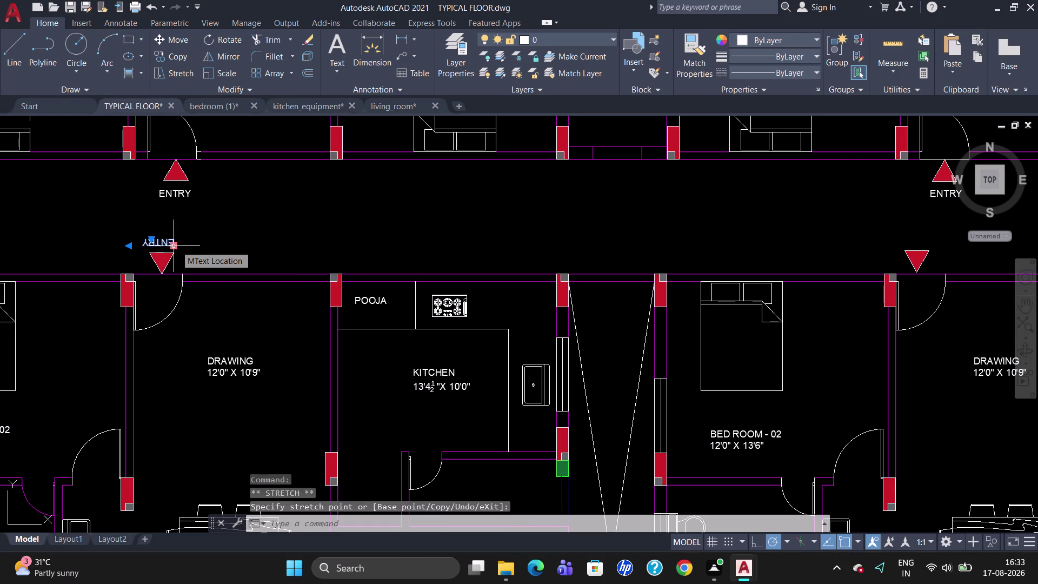
Cancel the in-progress stretch and zoom around the floor plan.
key(Escape)
scroll(down, 3)
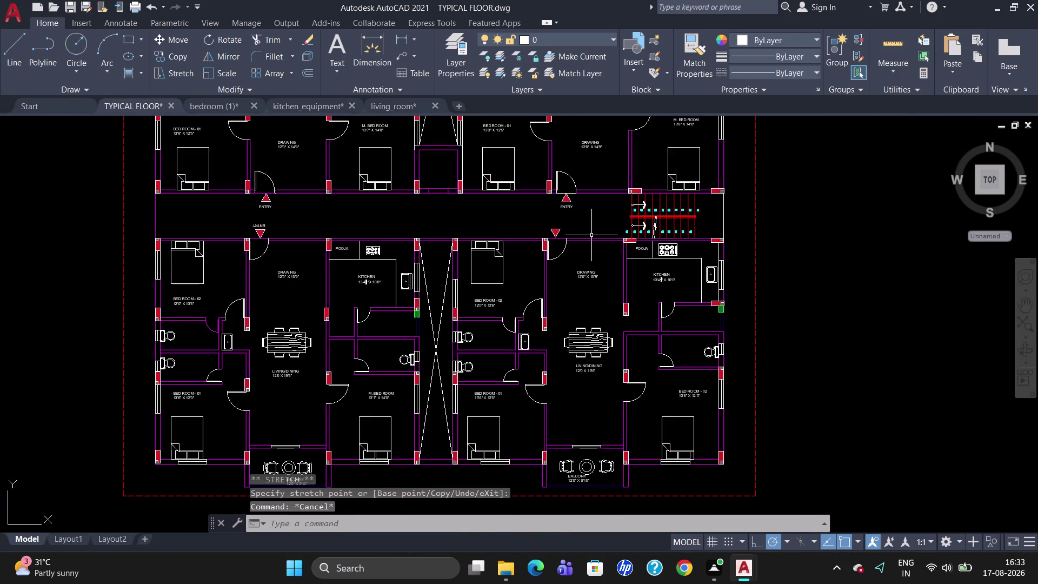
scroll(down, 3)
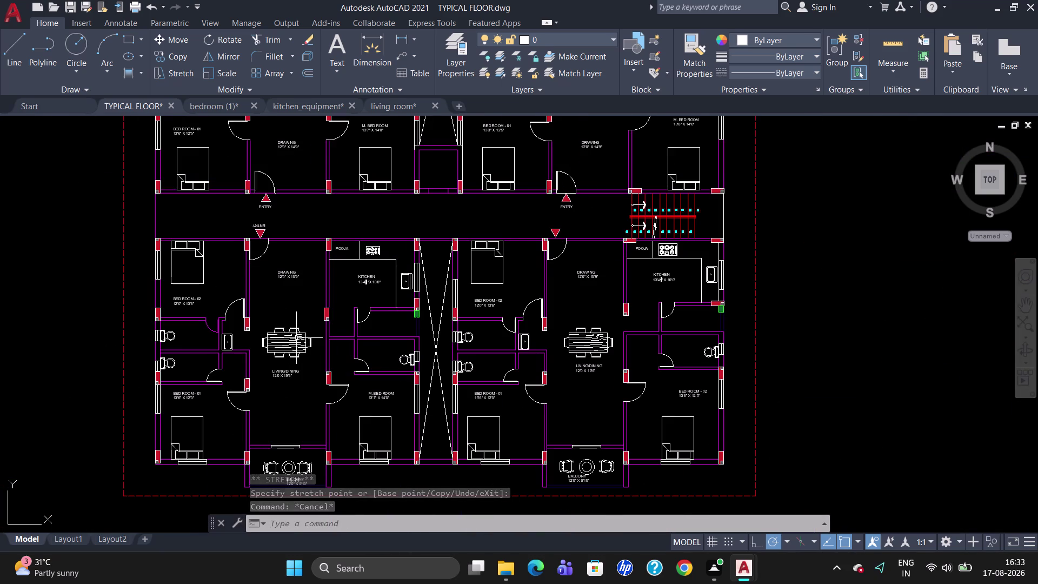
scroll(up, 3)
scroll(down, 3)
scroll(up, 3)
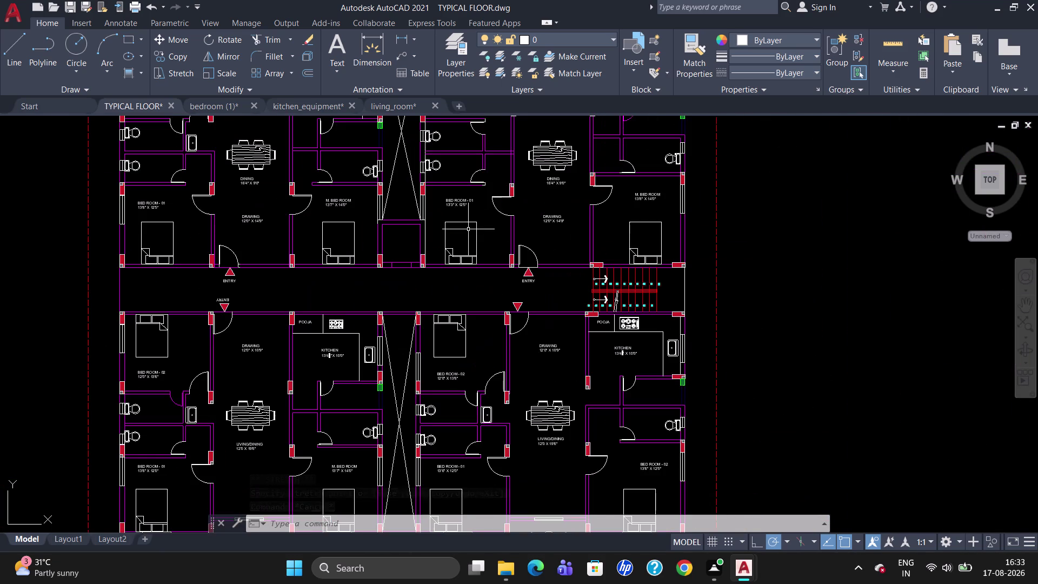
scroll(down, 3)
scroll(up, 3)
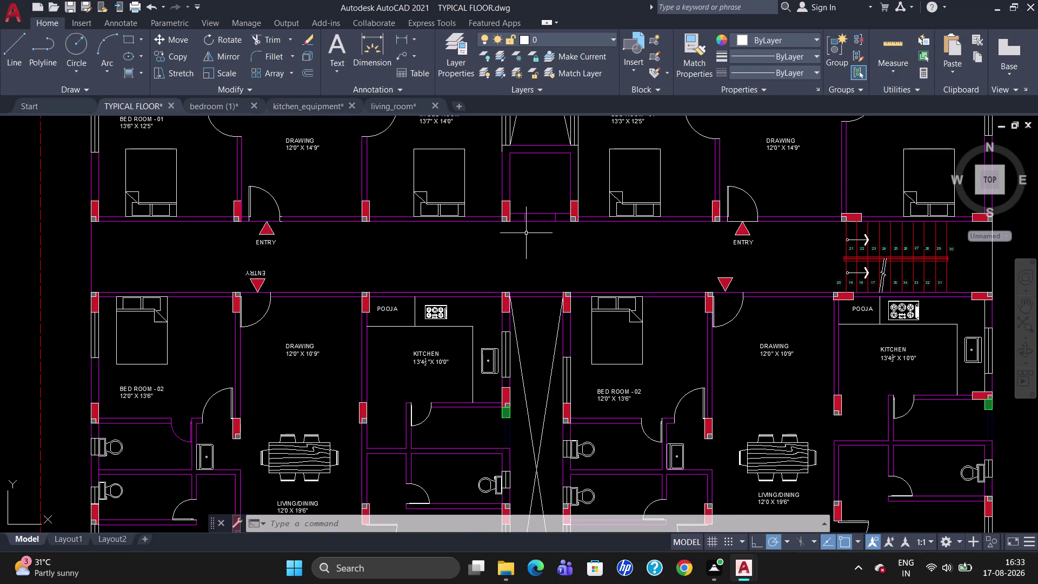
scroll(down, 3)
scroll(up, 3)
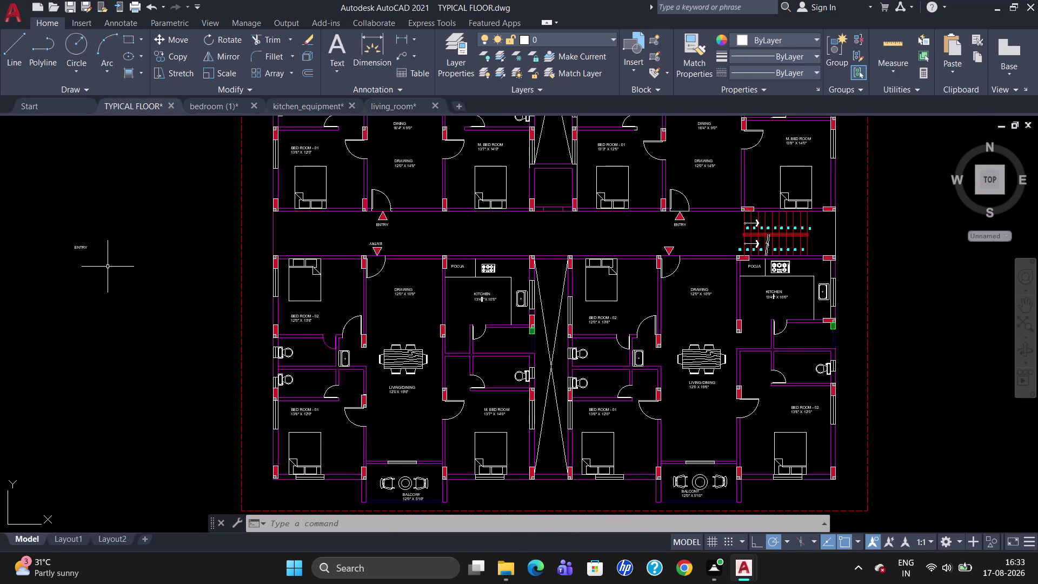
Move the stray ENTRY label beside the lower-right entry marker, then zoom out.
drag(104, 254, 69, 248)
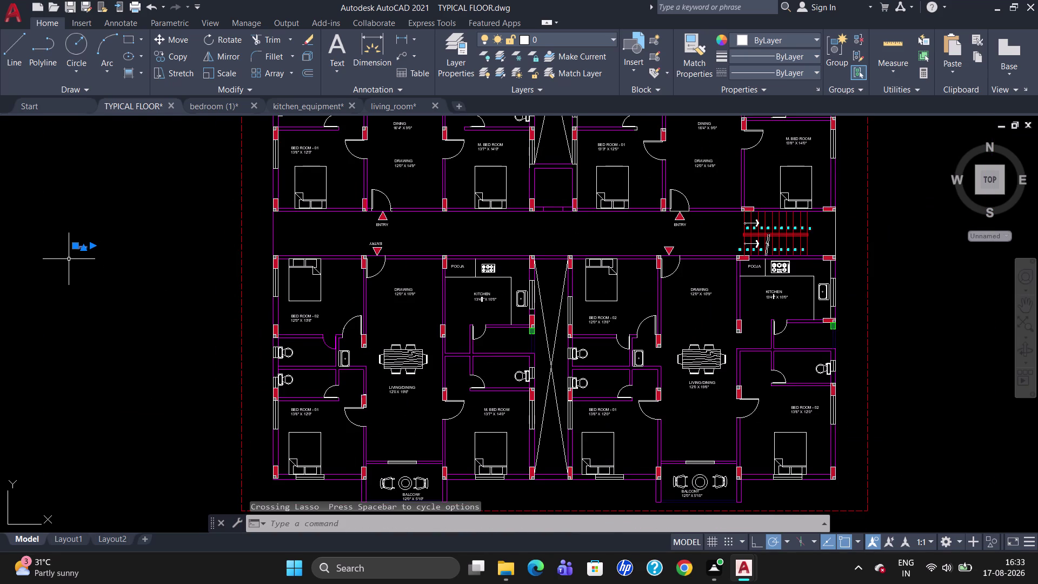
click(75, 245)
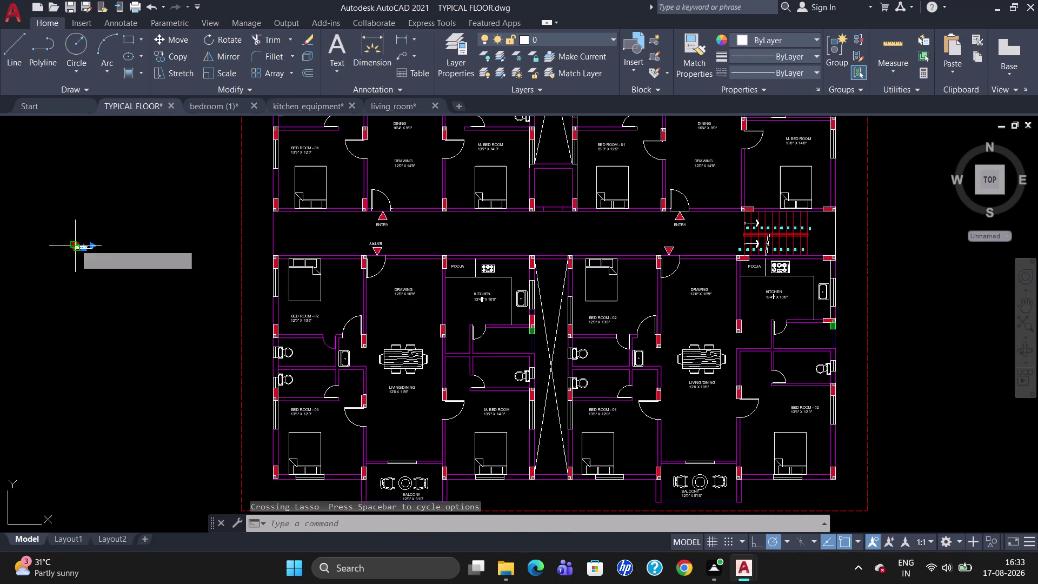
scroll(up, 3)
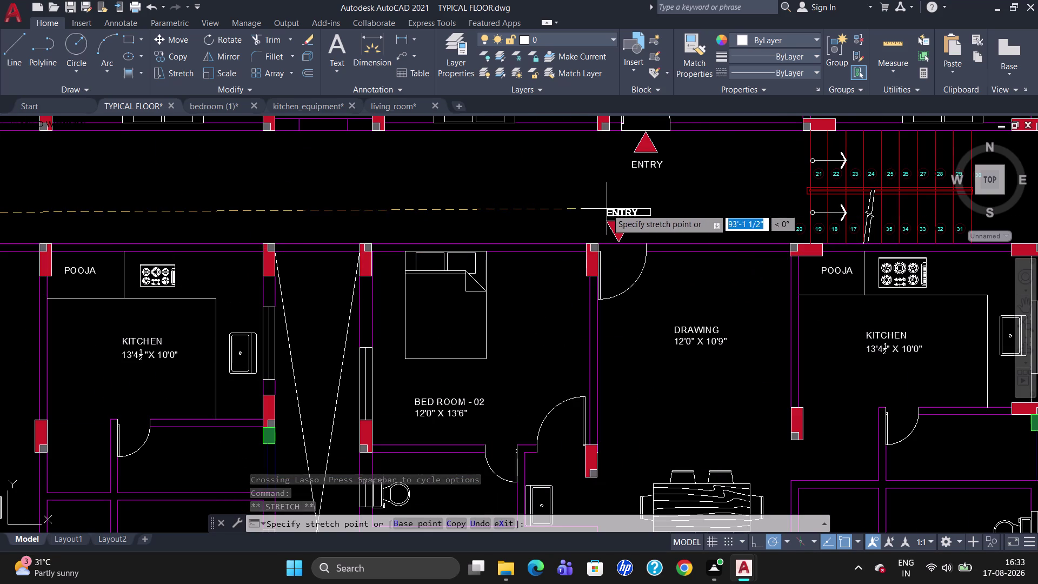
click(606, 209)
key(Escape)
scroll(down, 3)
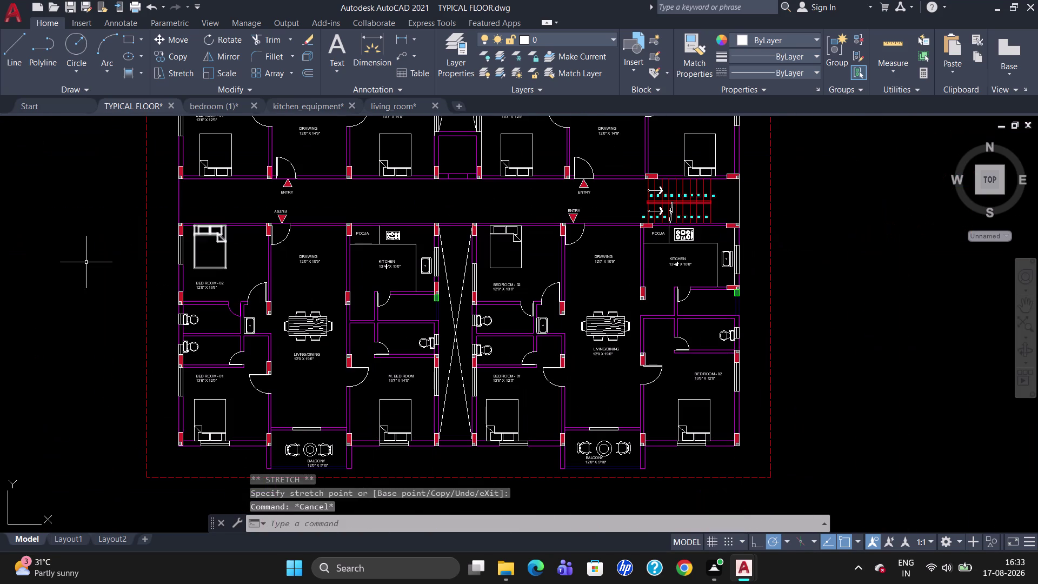
scroll(down, 3)
scroll(up, 3)
scroll(down, 3)
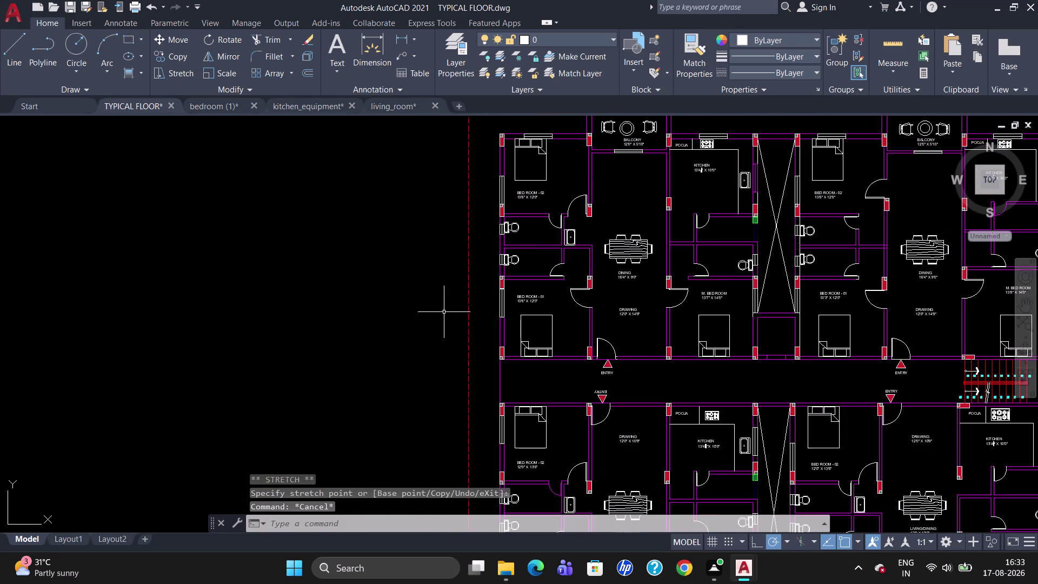
scroll(down, 3)
scroll(up, 3)
scroll(down, 3)
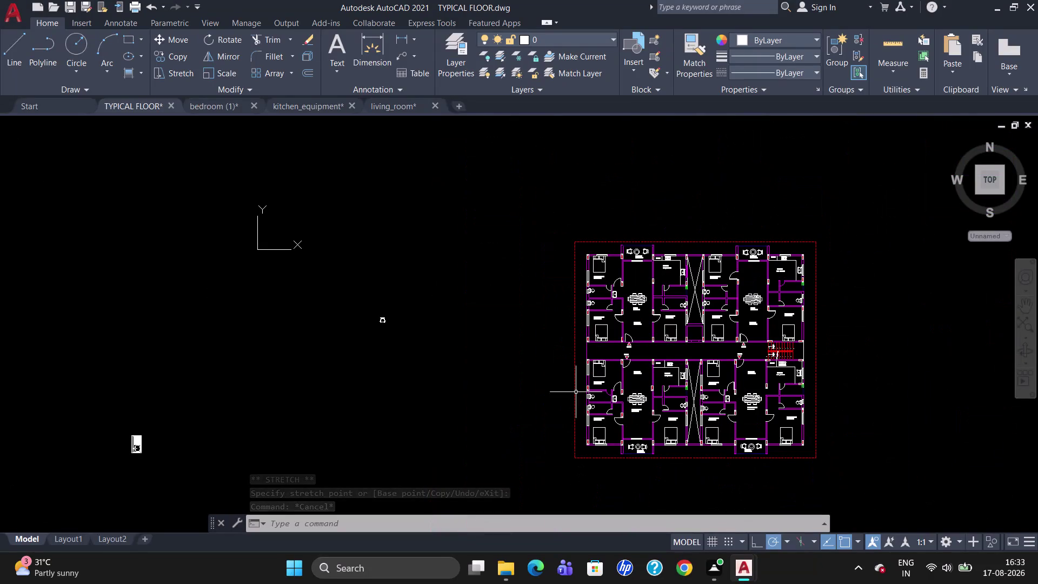
Erase the two stray objects lying left of the floor plan.
drag(451, 377, 153, 488)
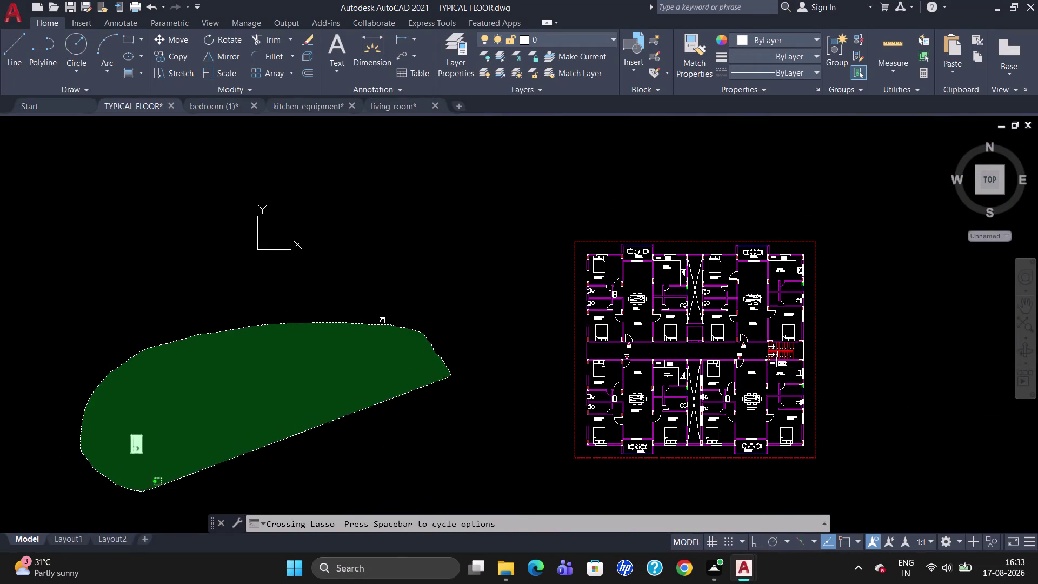
drag(511, 350, 262, 361)
key(Delete)
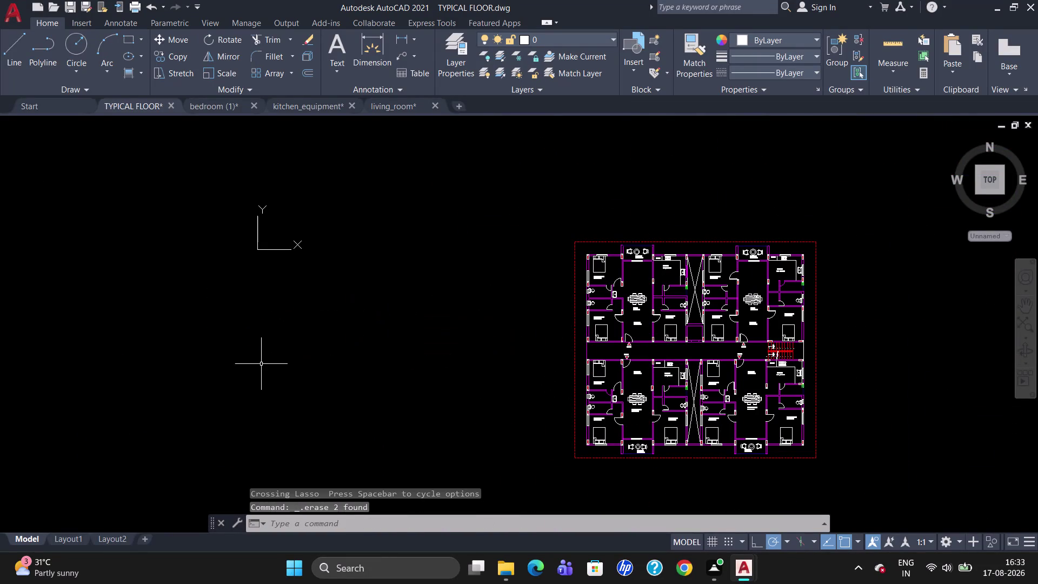
scroll(up, 3)
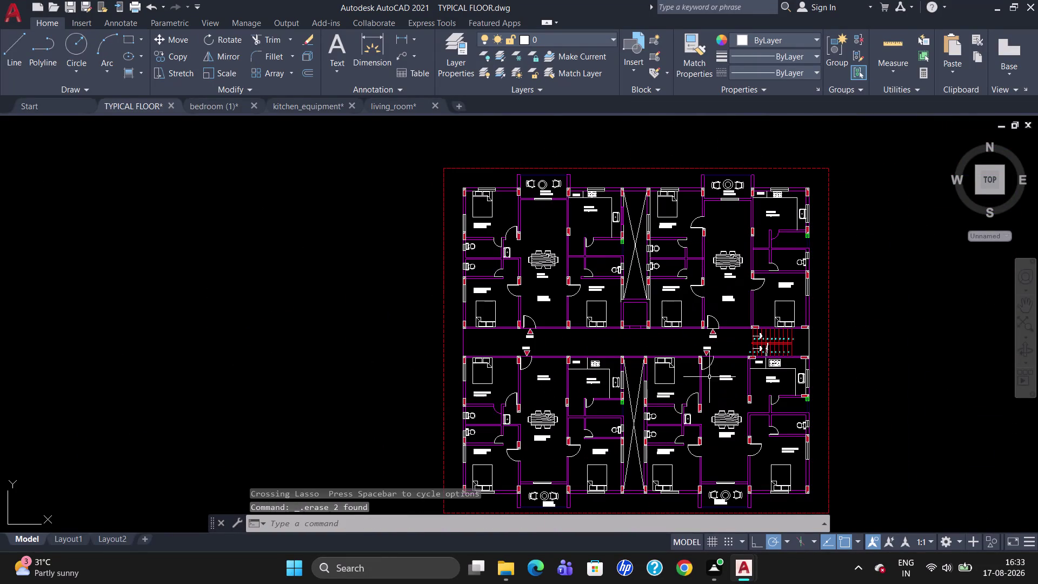
scroll(down, 3)
scroll(up, 3)
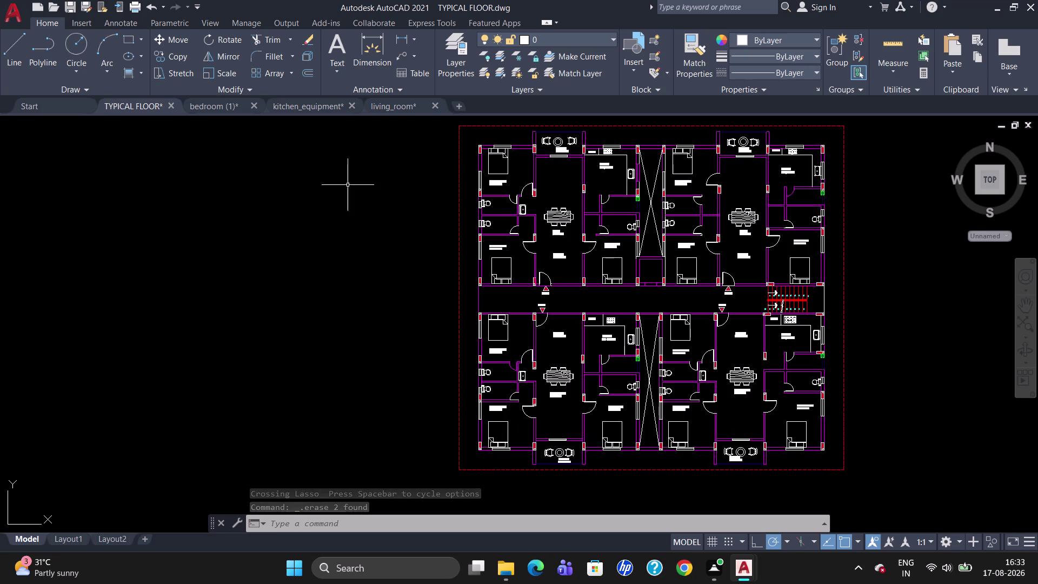
click(392, 104)
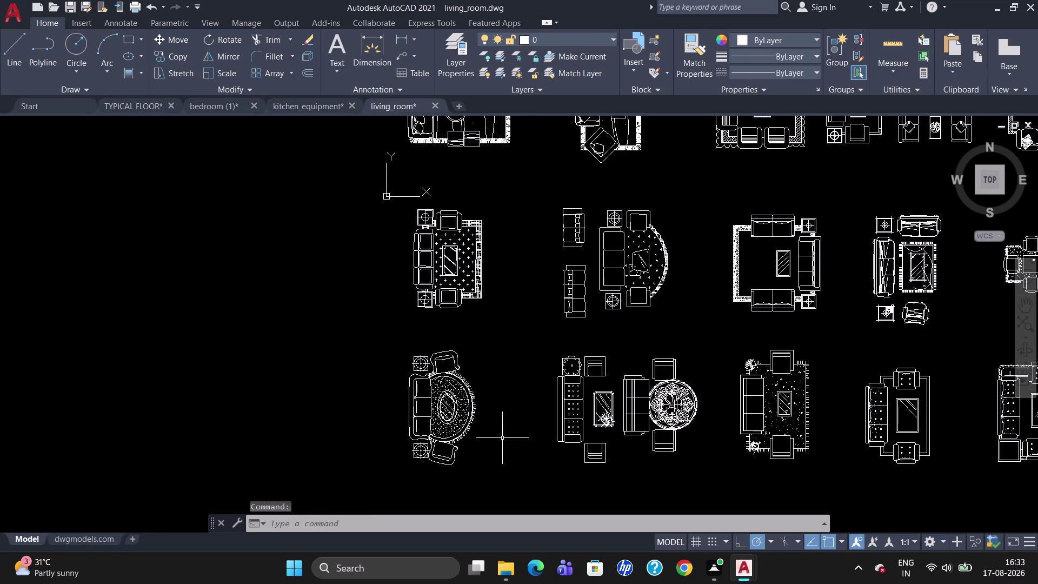
Group the round-table sofa set in the living_room drawing and copy it to the clipboard.
drag(502, 438, 389, 459)
drag(465, 477, 410, 446)
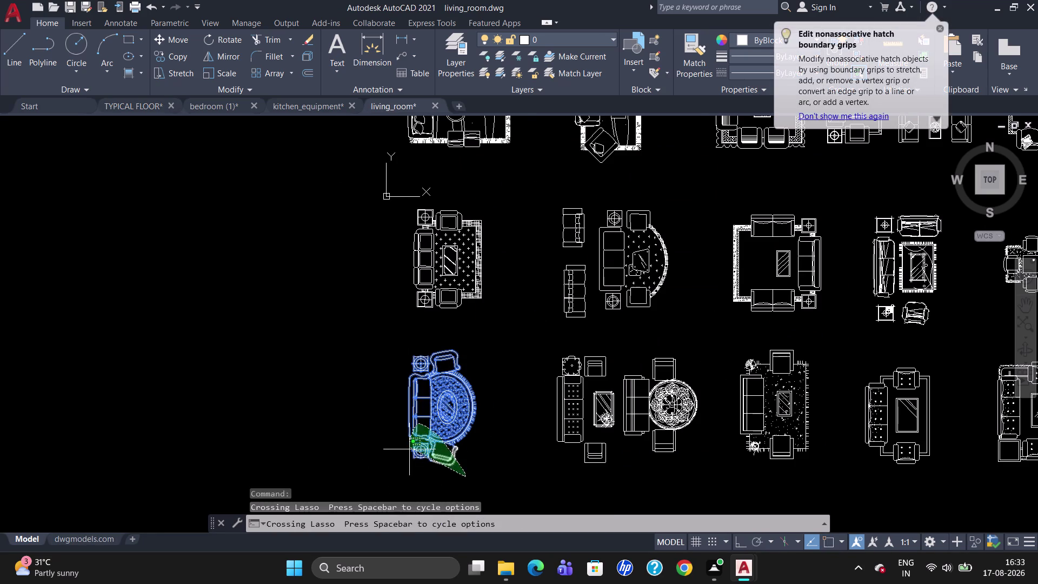
drag(410, 446, 410, 454)
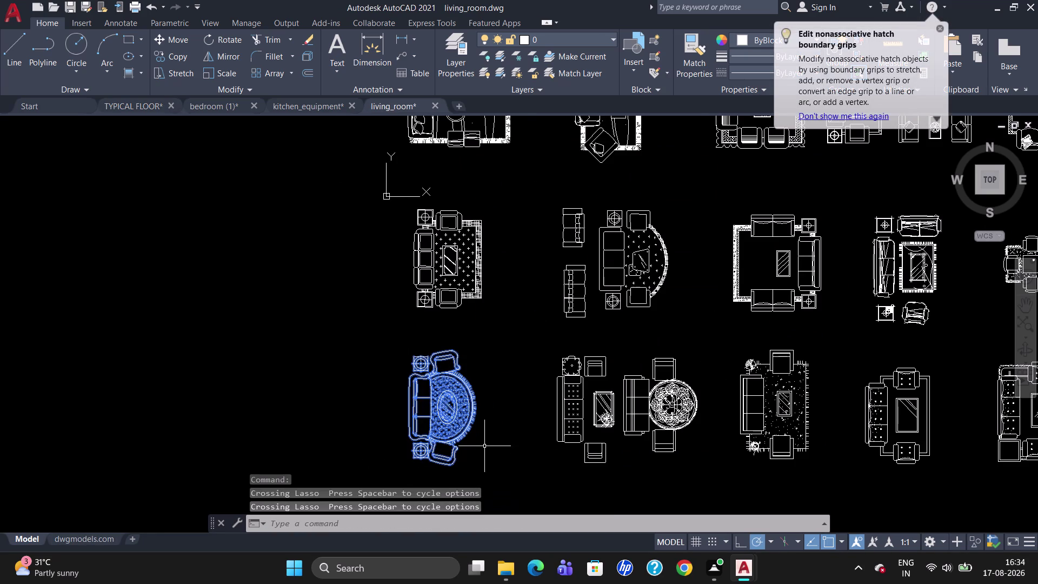
click(942, 28)
click(848, 64)
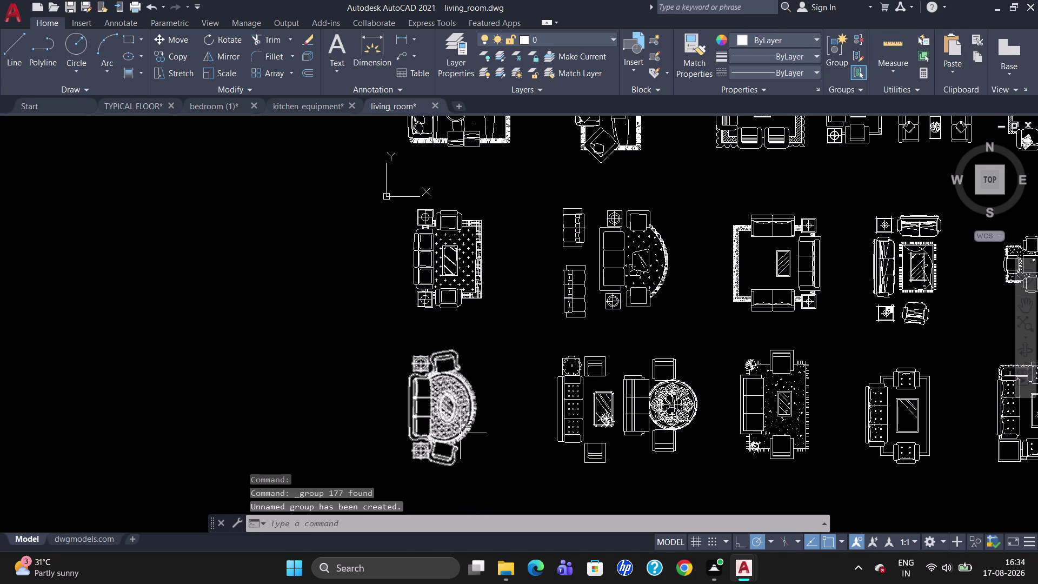
click(459, 430)
key(ctrl+c)
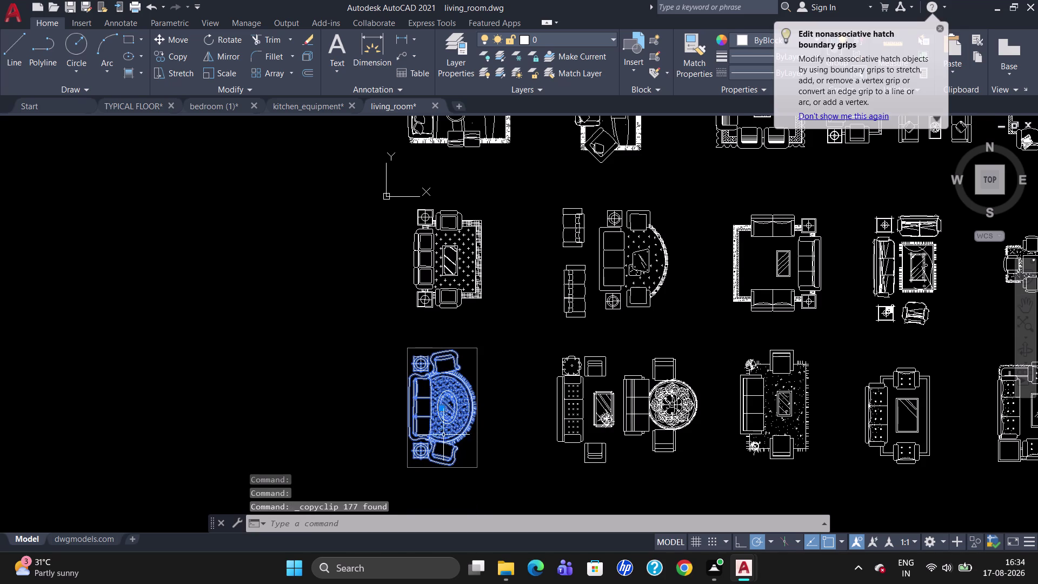
click(146, 107)
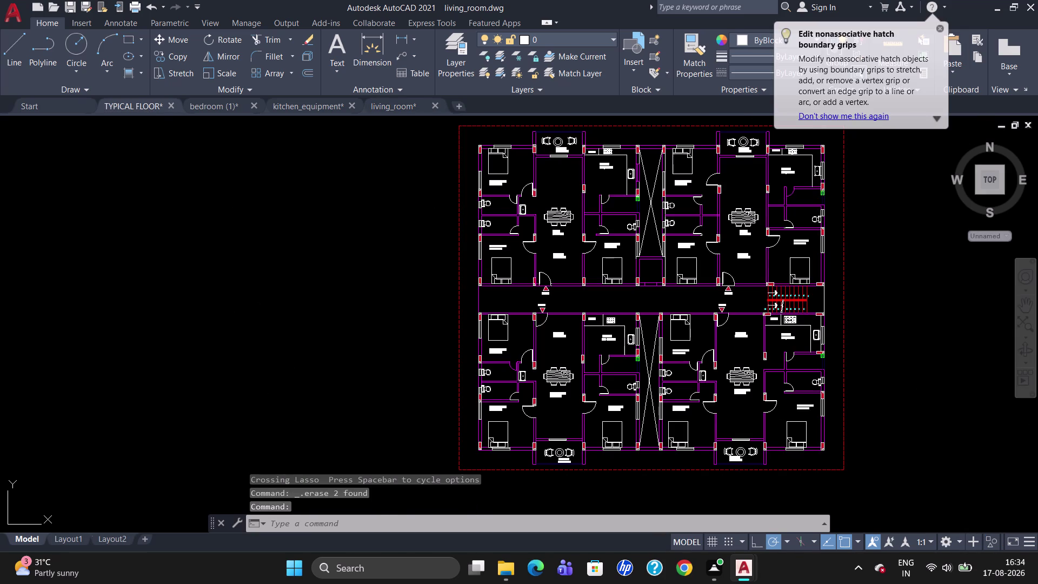
Paste the copied sofa set beside the typical floor plan.
click(226, 322)
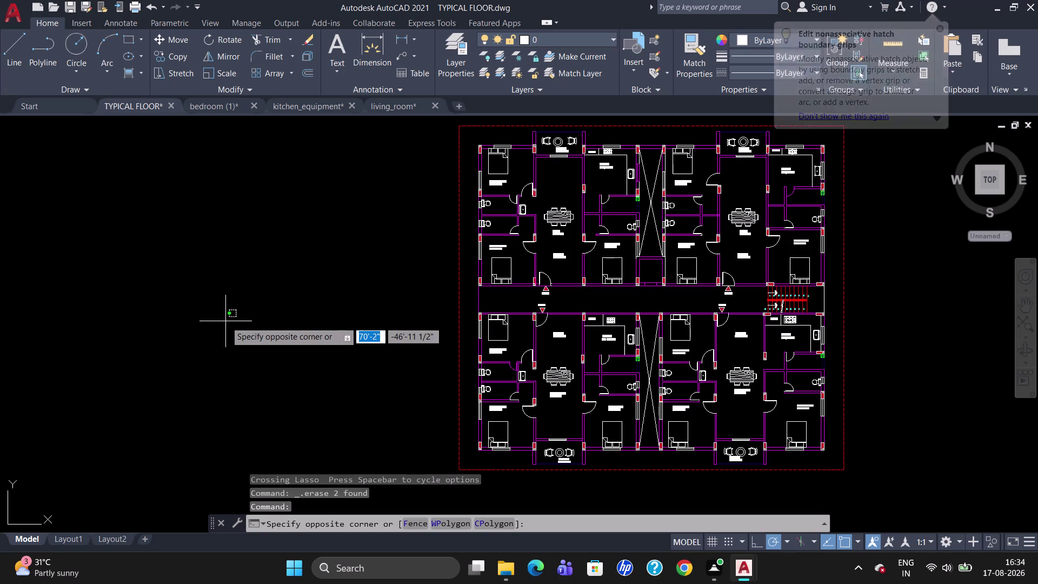
key(ctrl+v)
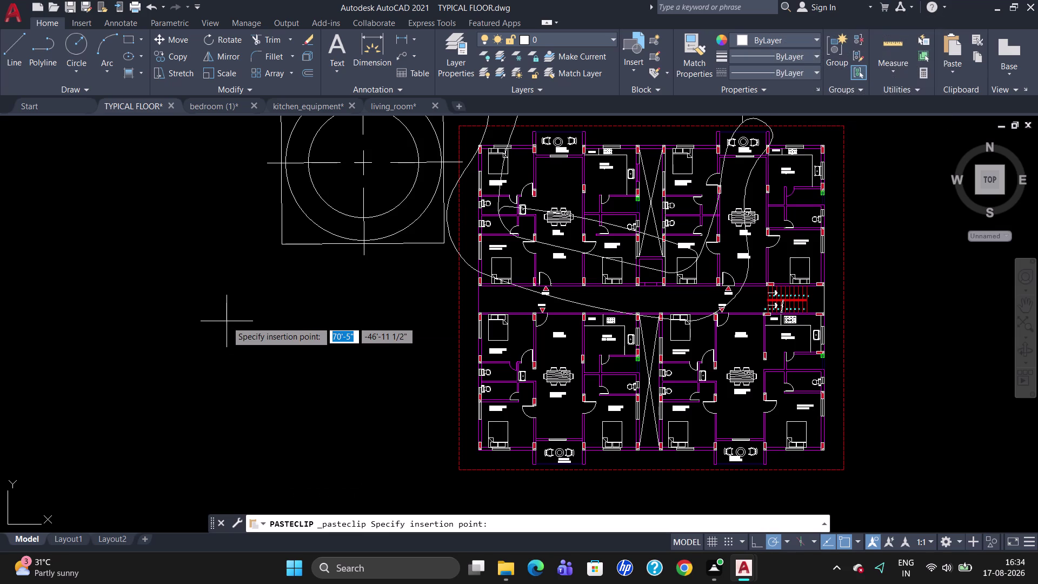
scroll(down, 3)
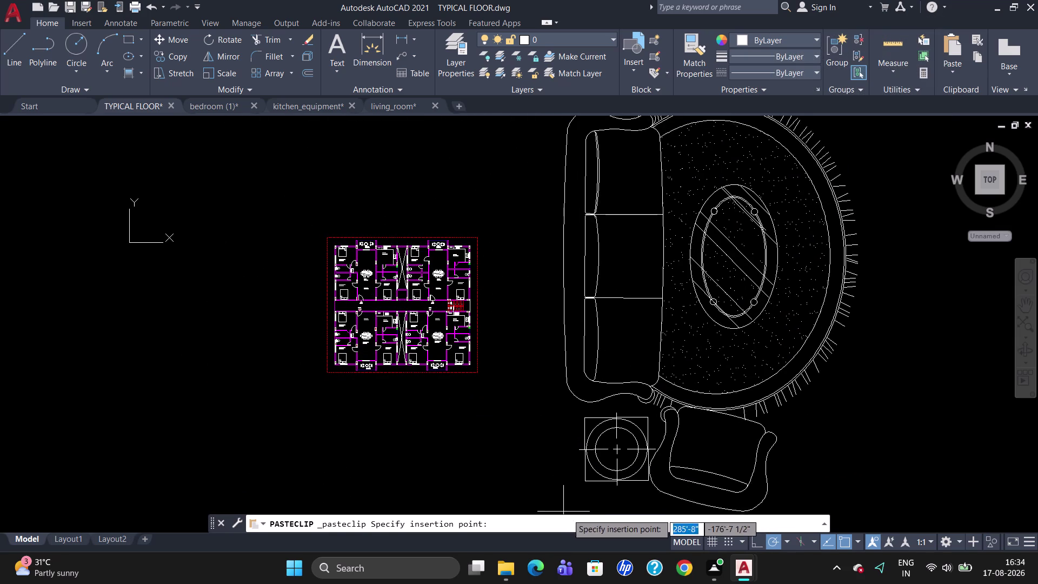
scroll(down, 3)
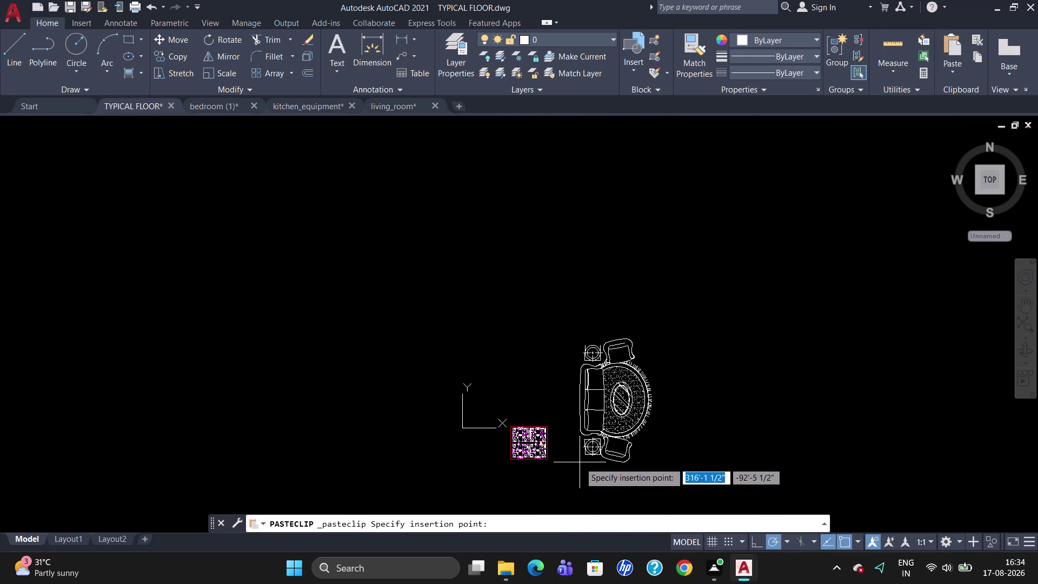
click(580, 462)
key(Escape)
Try selecting around the pasted sofa set, then cancel the selection.
scroll(up, 3)
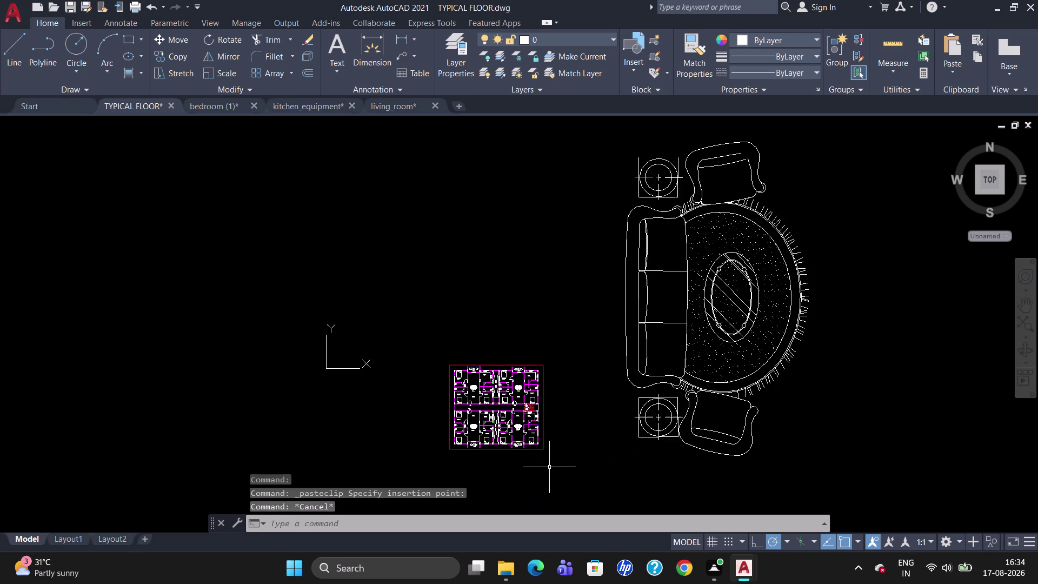
click(669, 432)
key(Escape)
drag(859, 360, 847, 328)
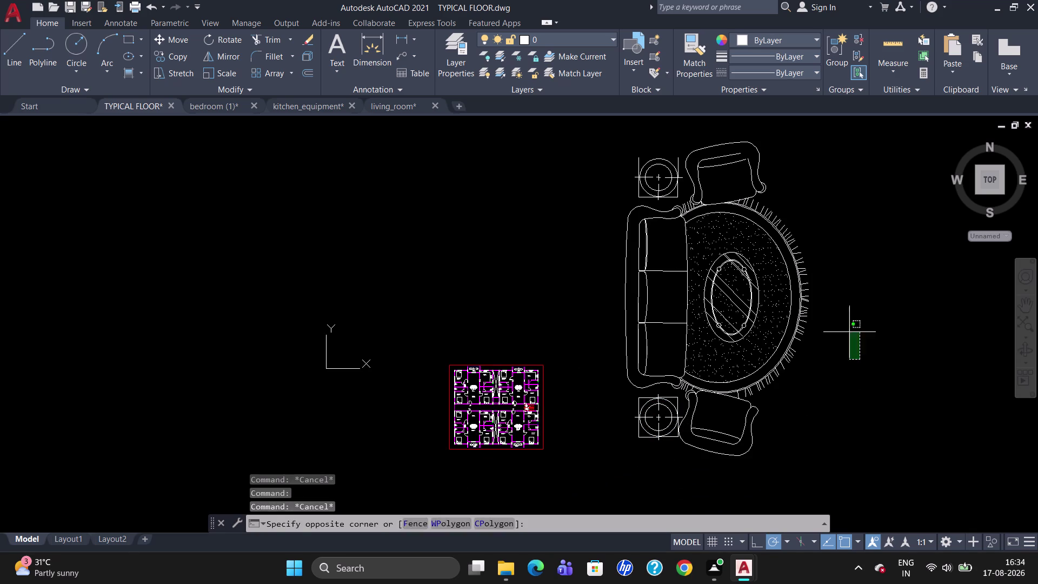
drag(847, 328, 661, 434)
key(Escape)
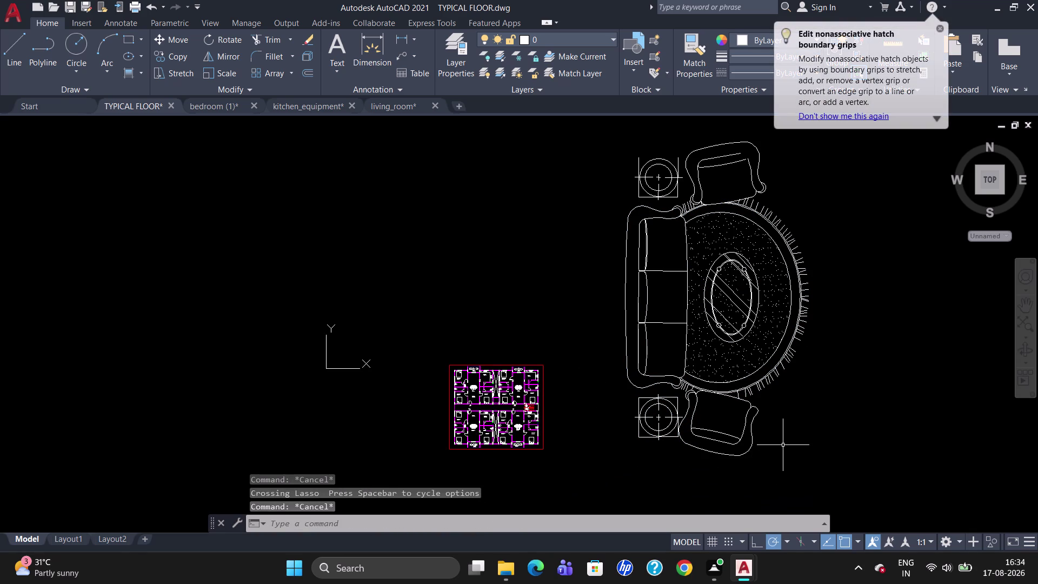
Draw a short line across the sofa.
key(l)
key(Return)
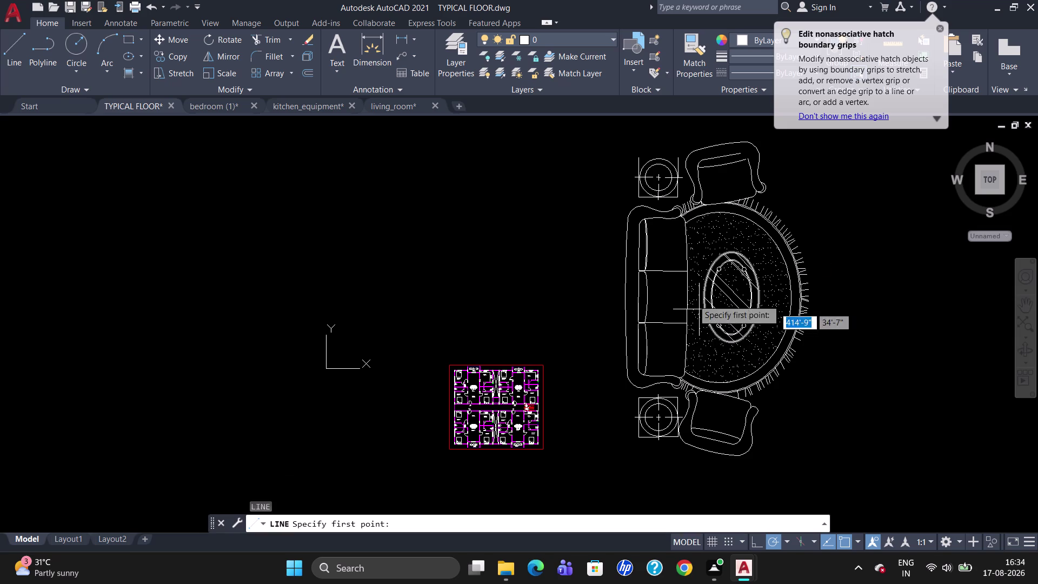
click(643, 161)
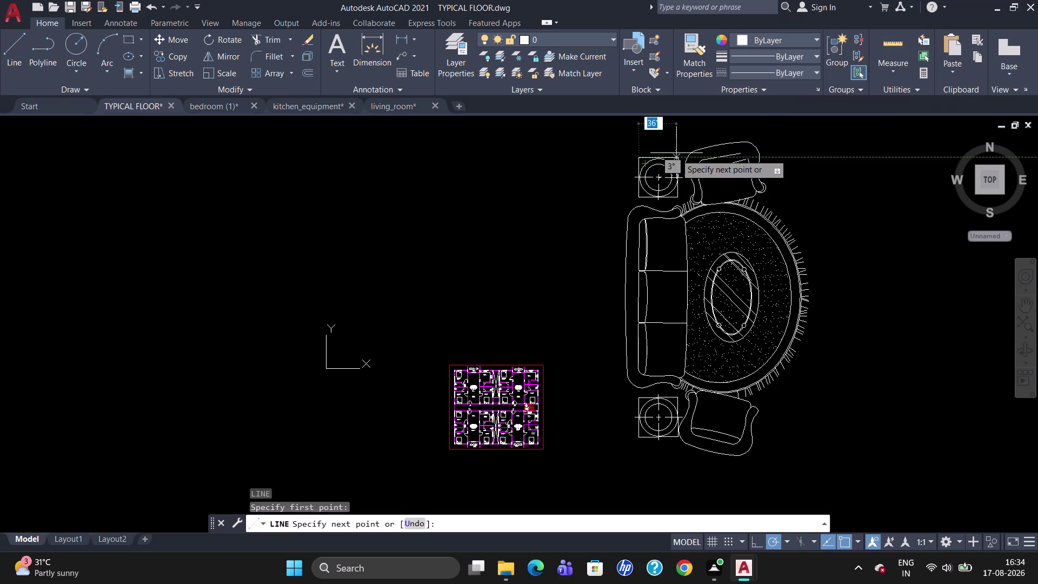
click(678, 155)
key(Escape)
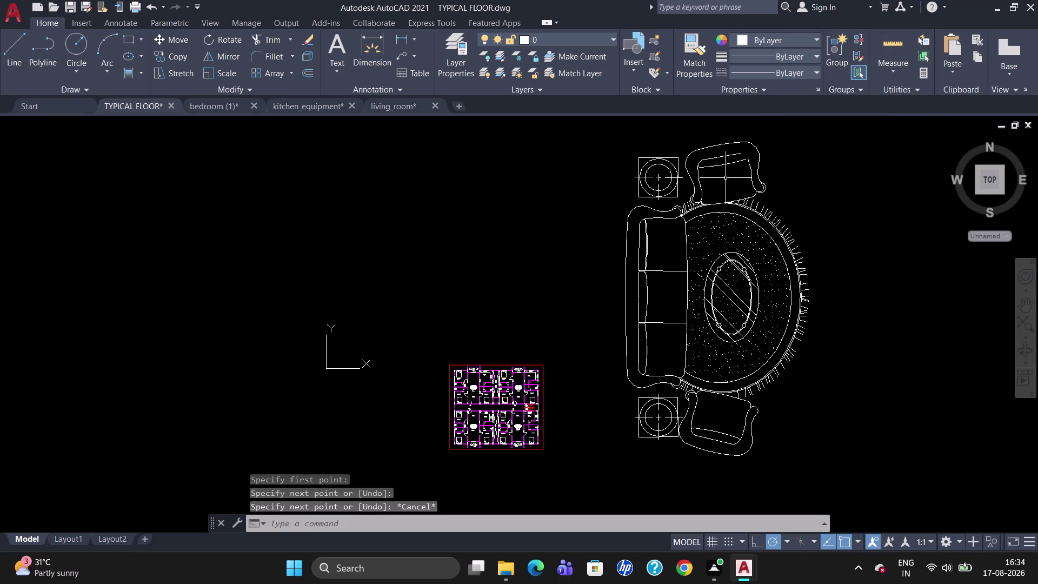
Select all sofa, rug and side-table pieces and group them as one unnamed group.
drag(859, 391, 689, 372)
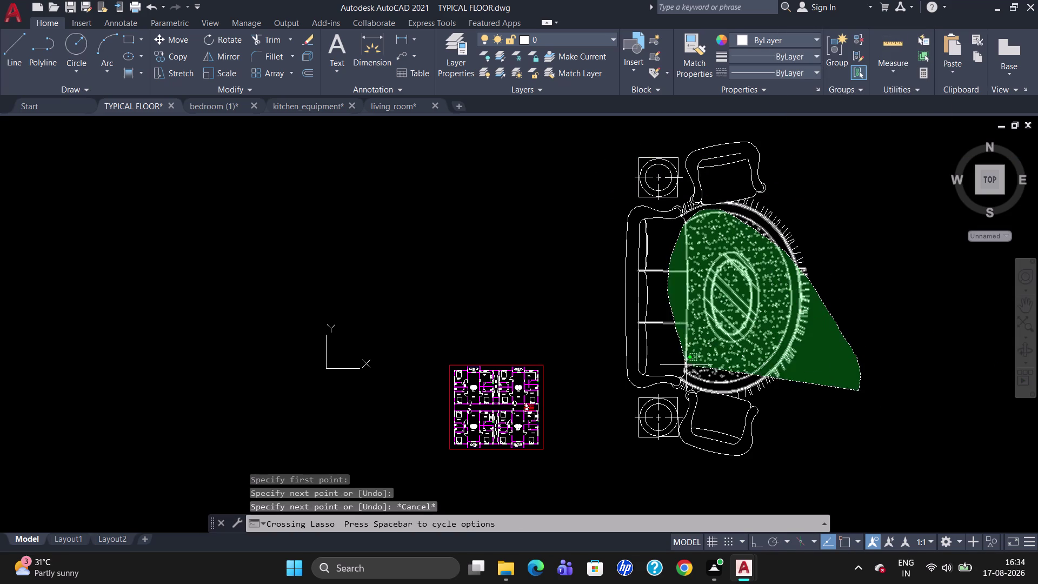
drag(688, 372, 693, 388)
drag(908, 251, 627, 313)
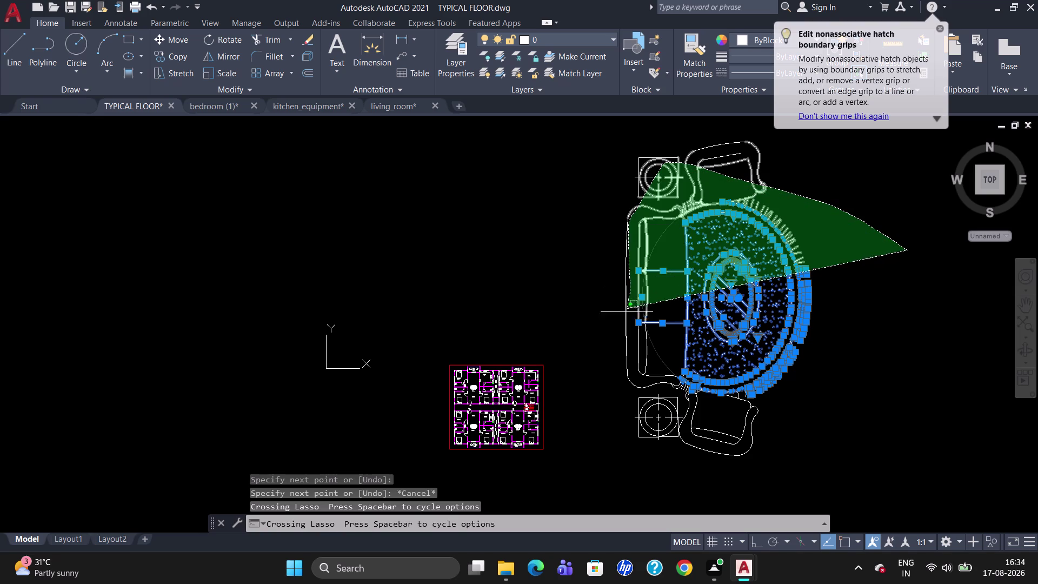
drag(626, 314, 778, 492)
drag(858, 247, 659, 174)
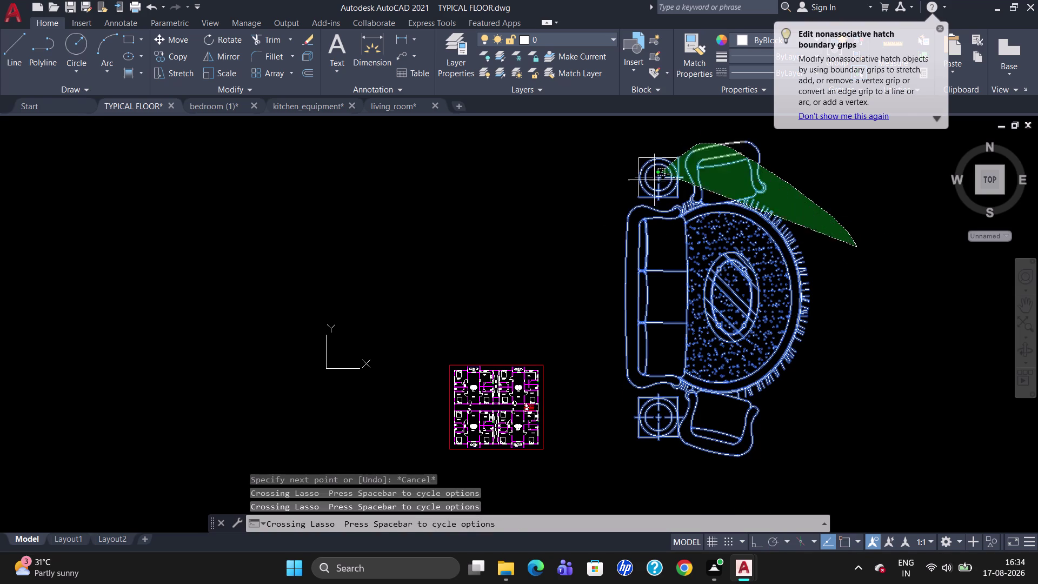
drag(659, 174, 626, 248)
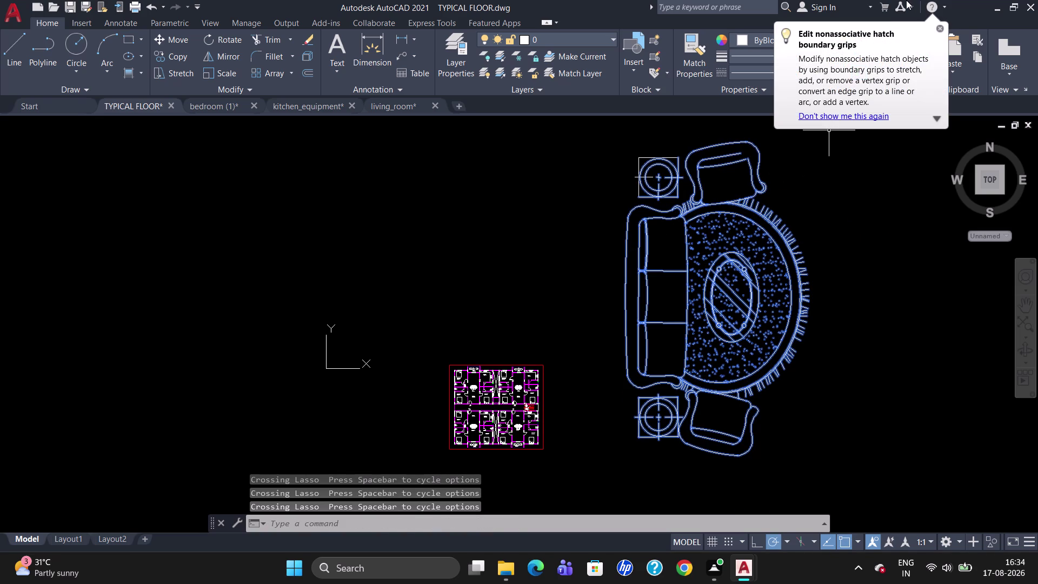
click(941, 27)
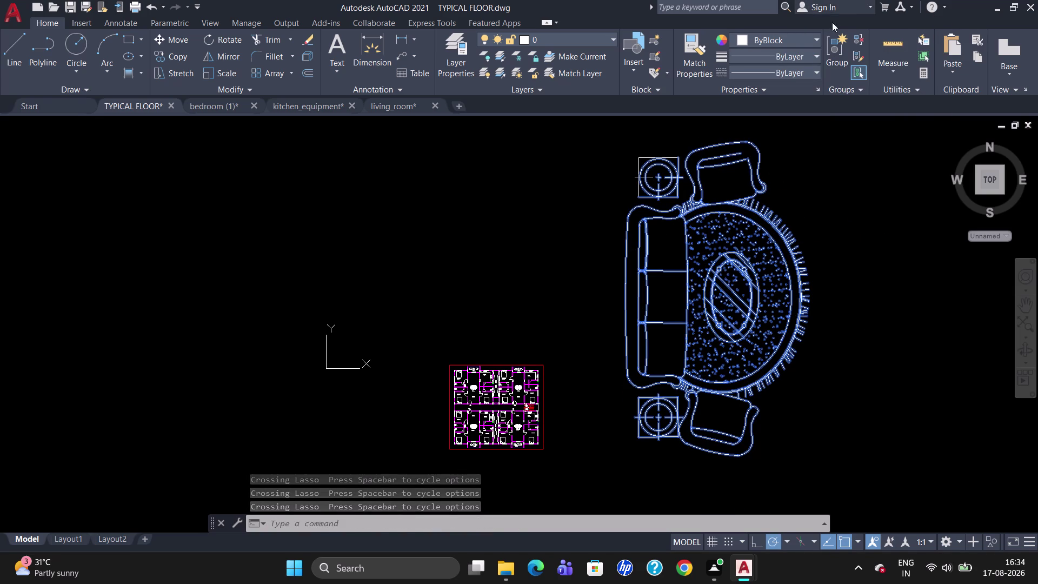
click(842, 67)
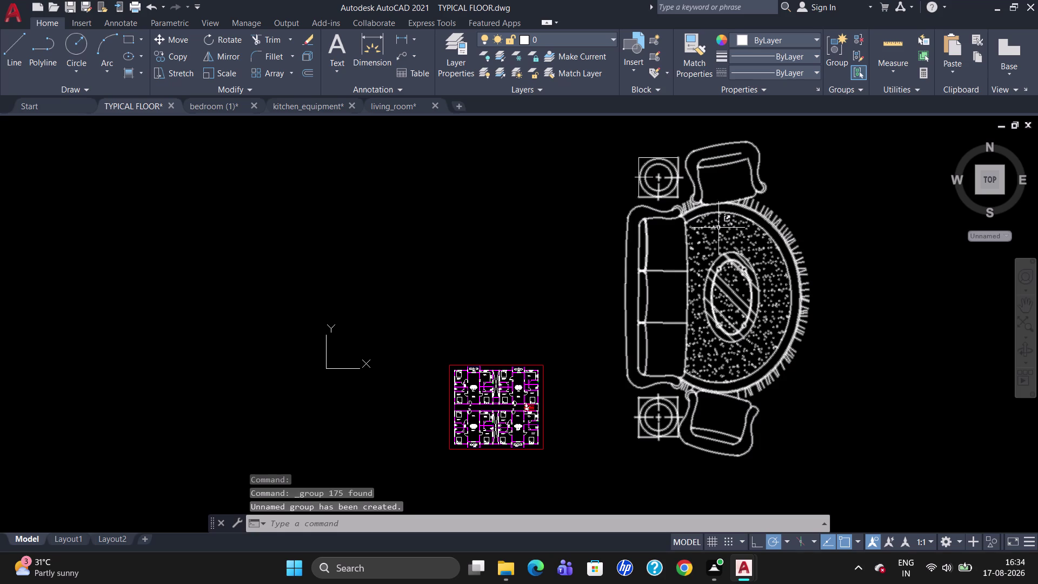
click(711, 269)
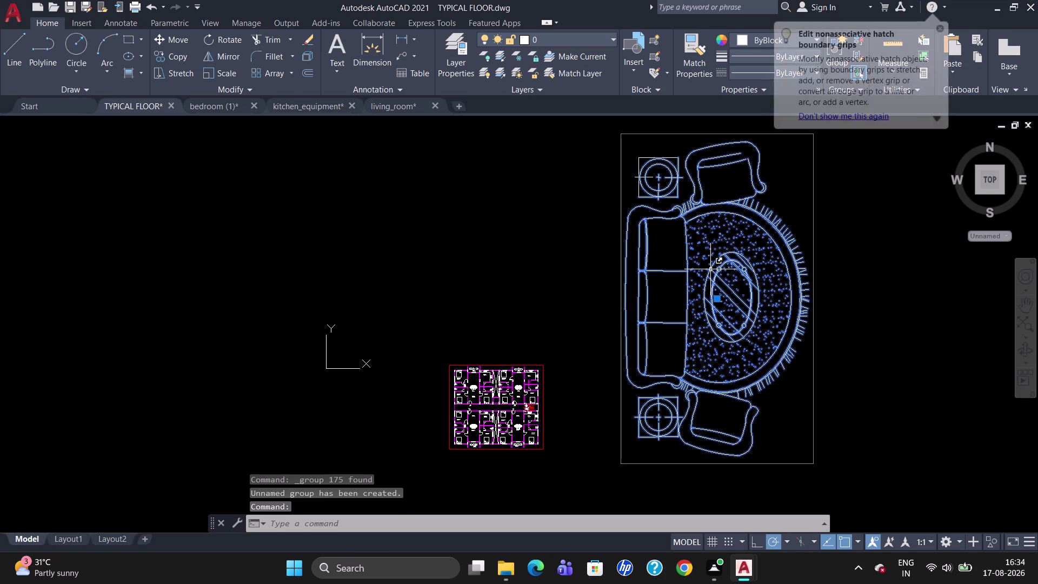
Scale the grouped sofa set down from a picked base point.
text(SC)
key(Return)
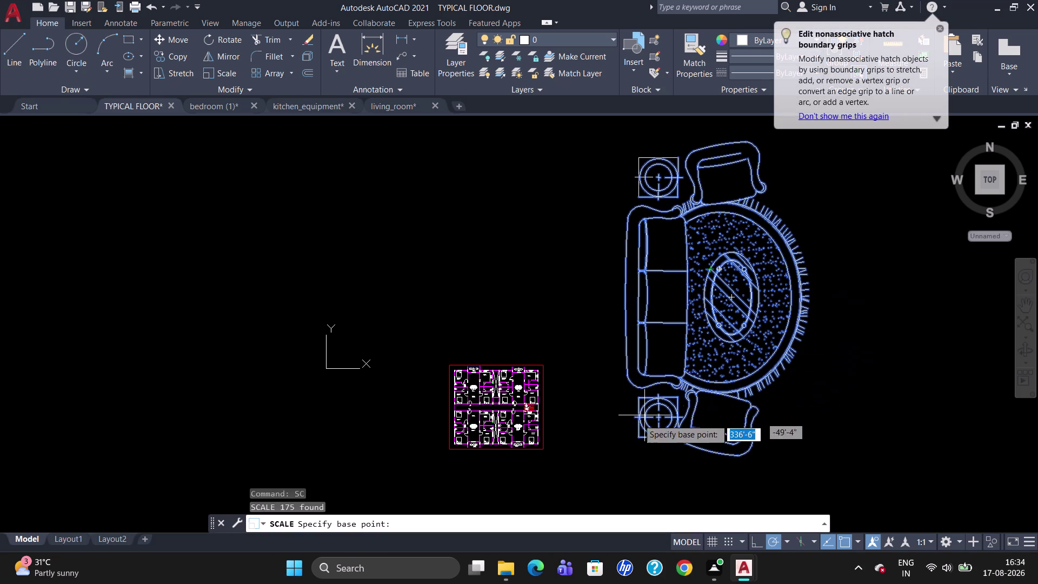
click(639, 439)
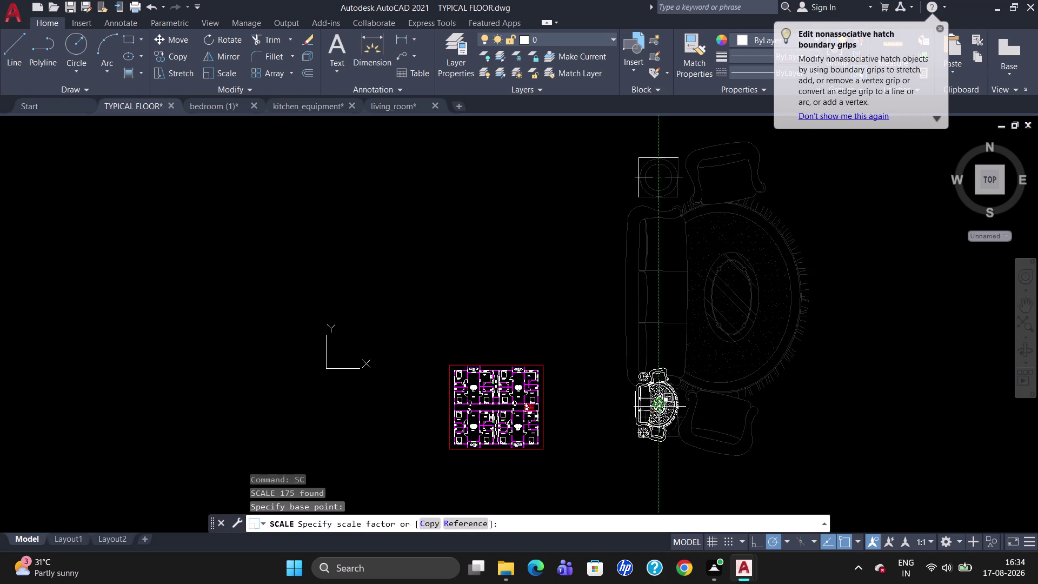
click(651, 418)
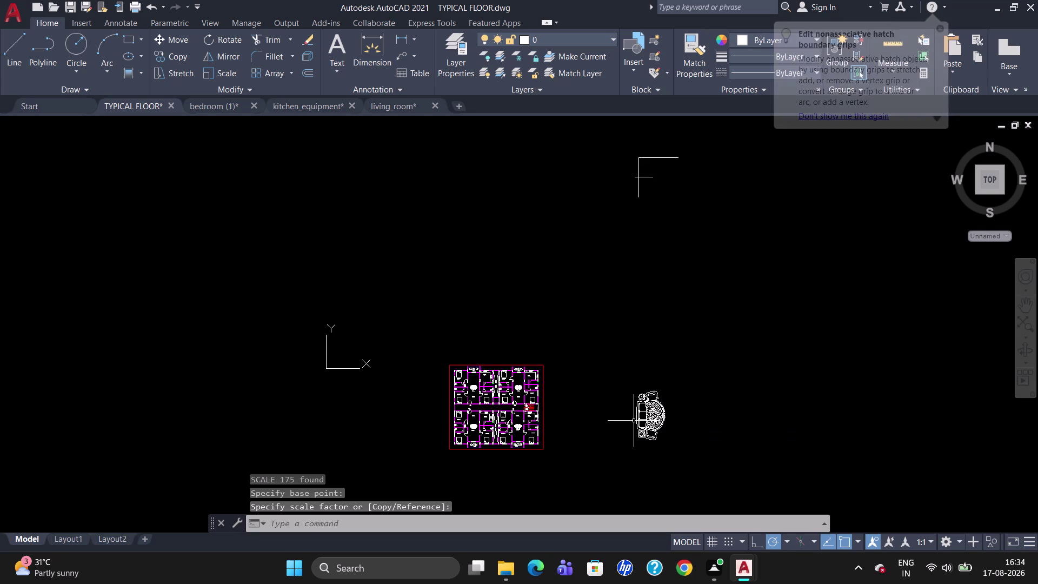
scroll(up, 3)
scroll(down, 3)
scroll(up, 3)
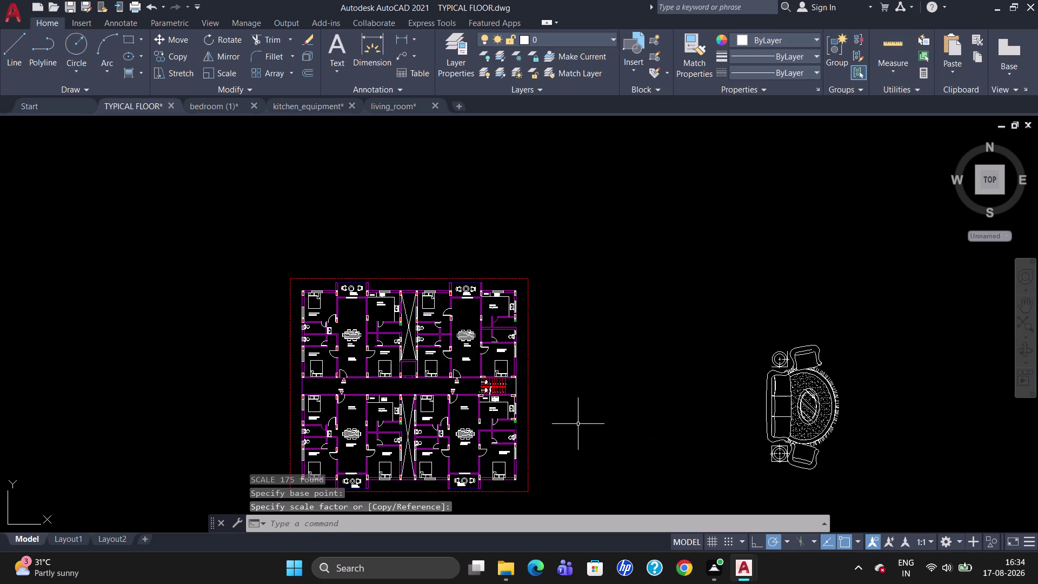
Scale the sofa set down a second time with another smaller factor.
click(780, 455)
text(SC)
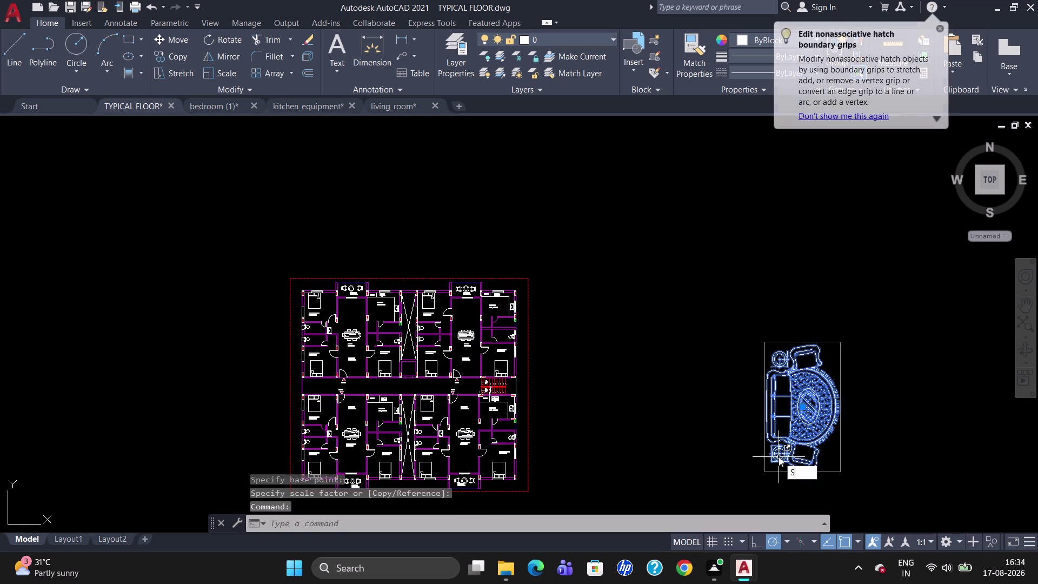
key(Return)
click(769, 467)
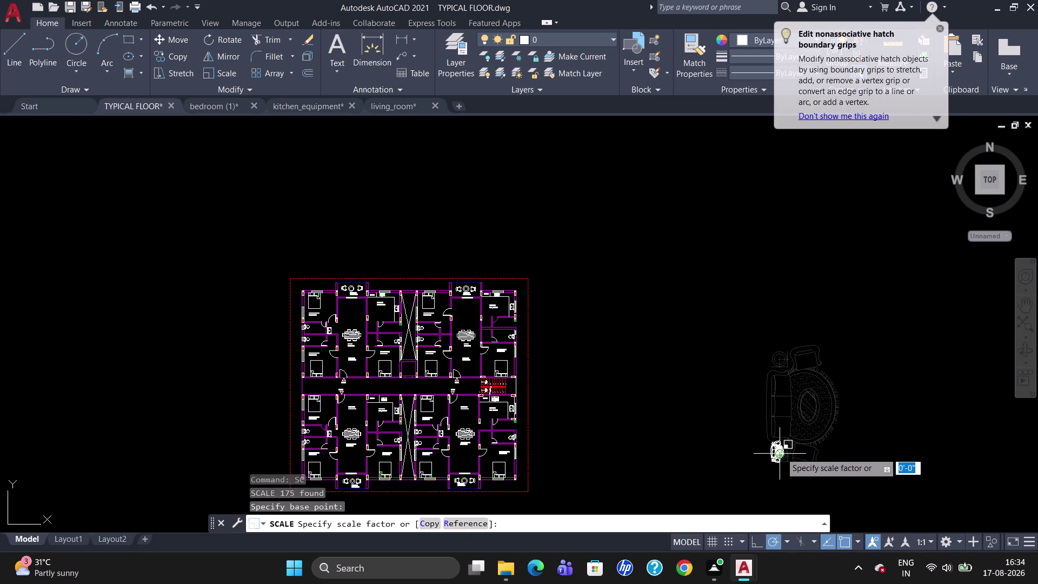
click(782, 450)
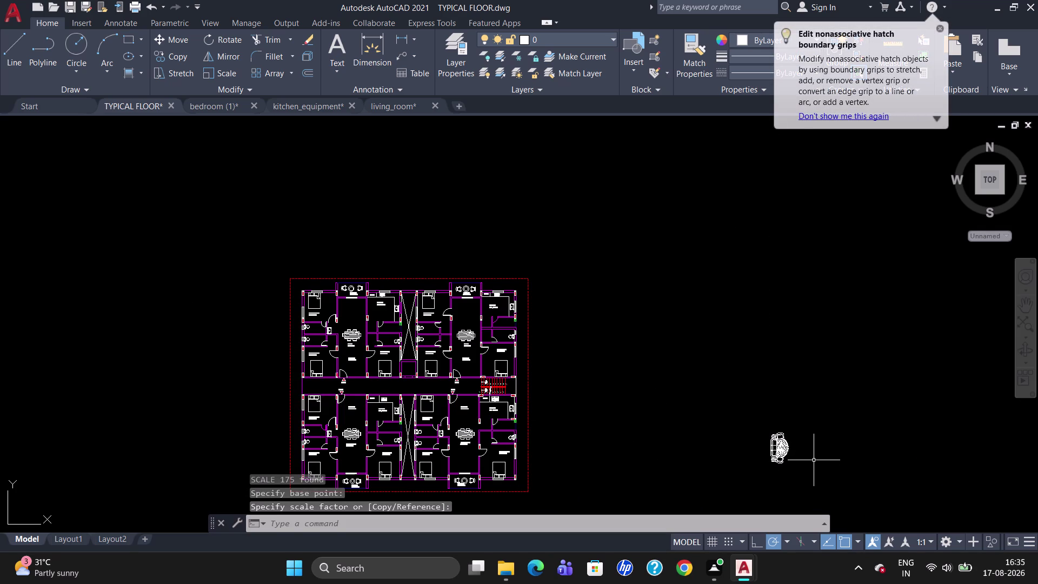
click(785, 451)
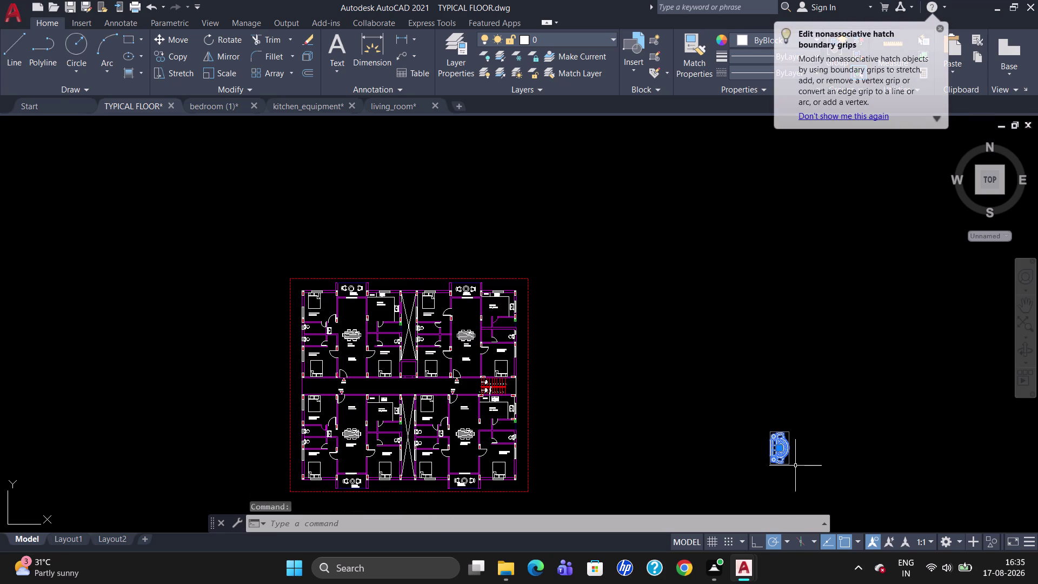
Rotate the sofa group 180° about a picked pivot point.
key(r)
key(o)
key(Return)
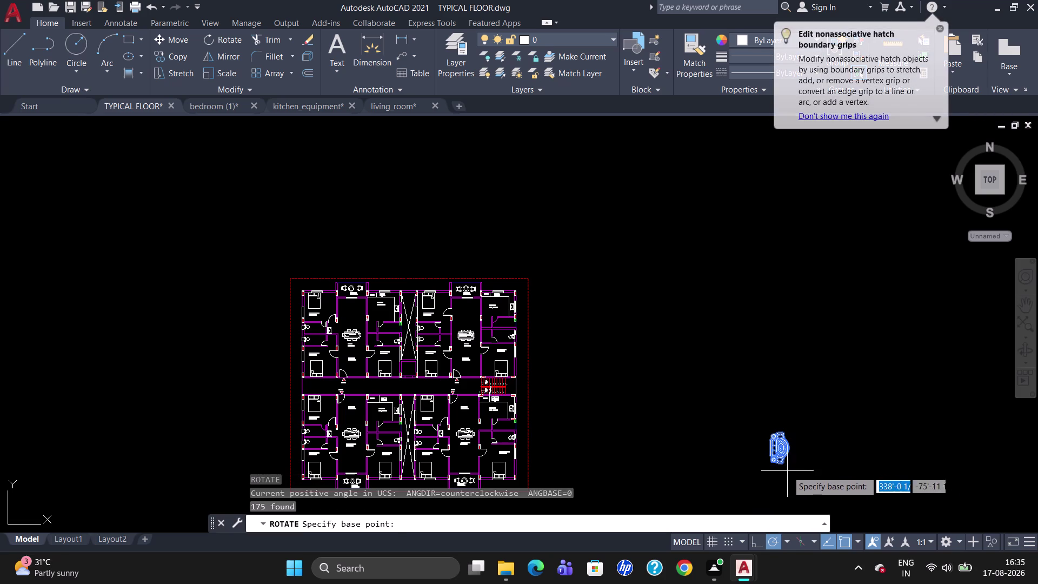
click(785, 467)
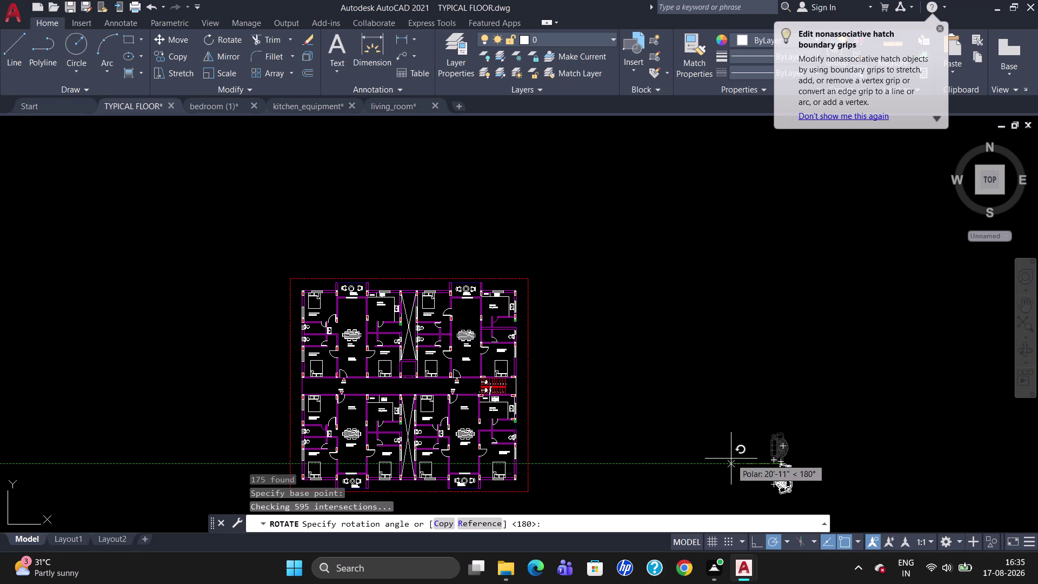
click(731, 458)
Copy the rotated sofa set into the living areas of both upper flats.
click(794, 482)
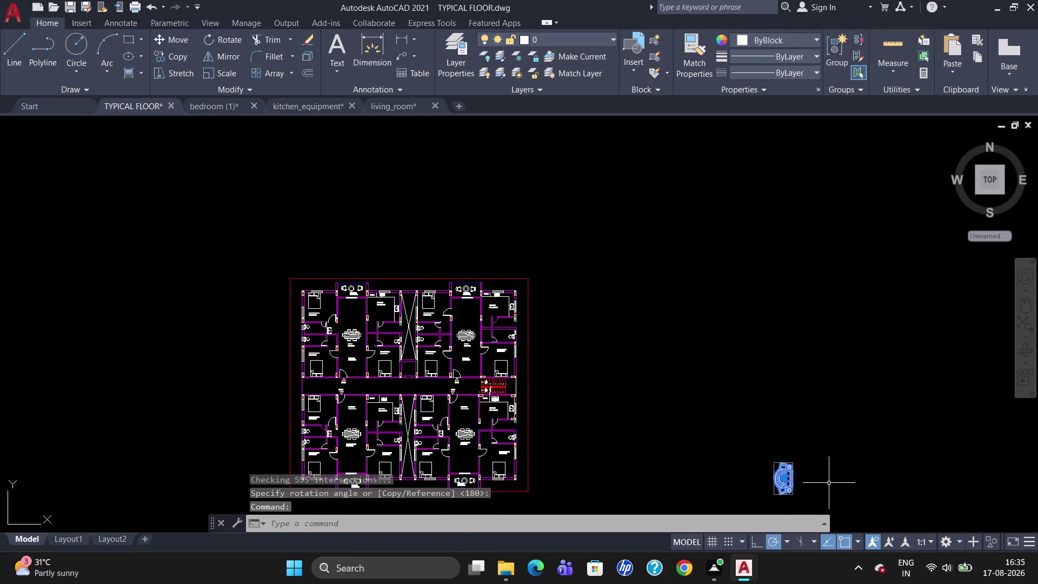
text(CO)
key(Return)
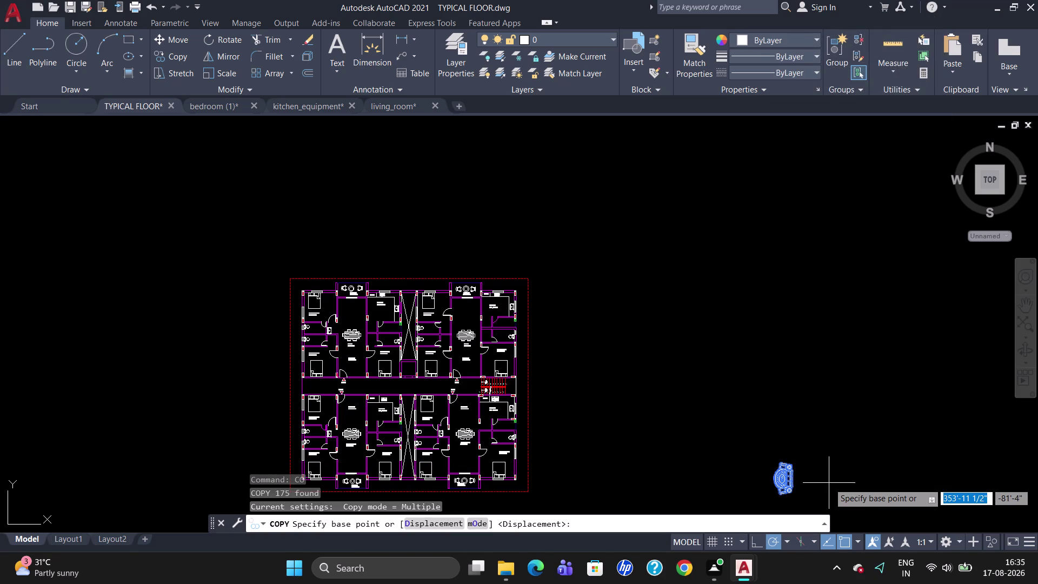
click(796, 461)
scroll(up, 3)
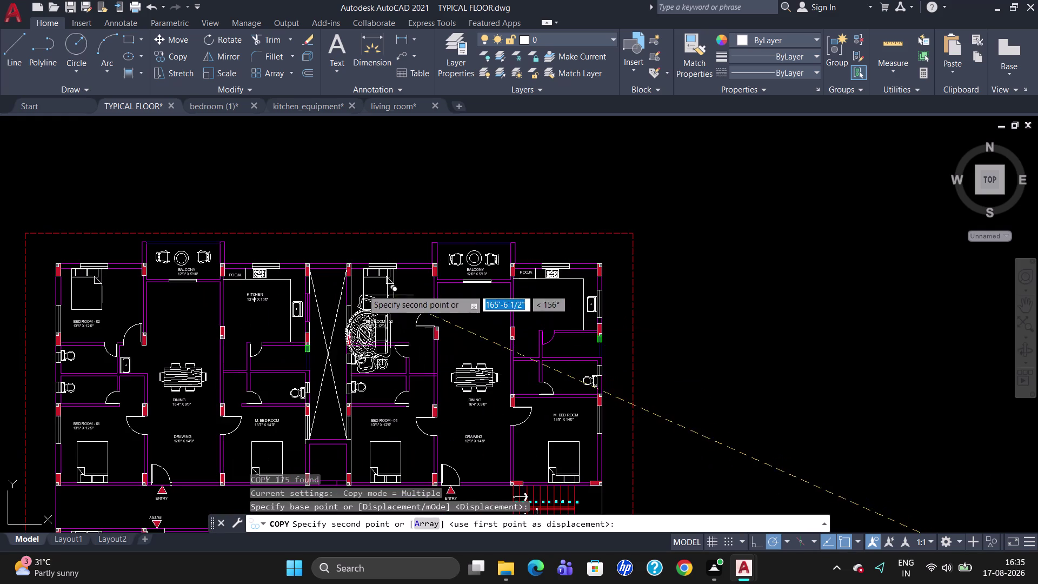
click(214, 282)
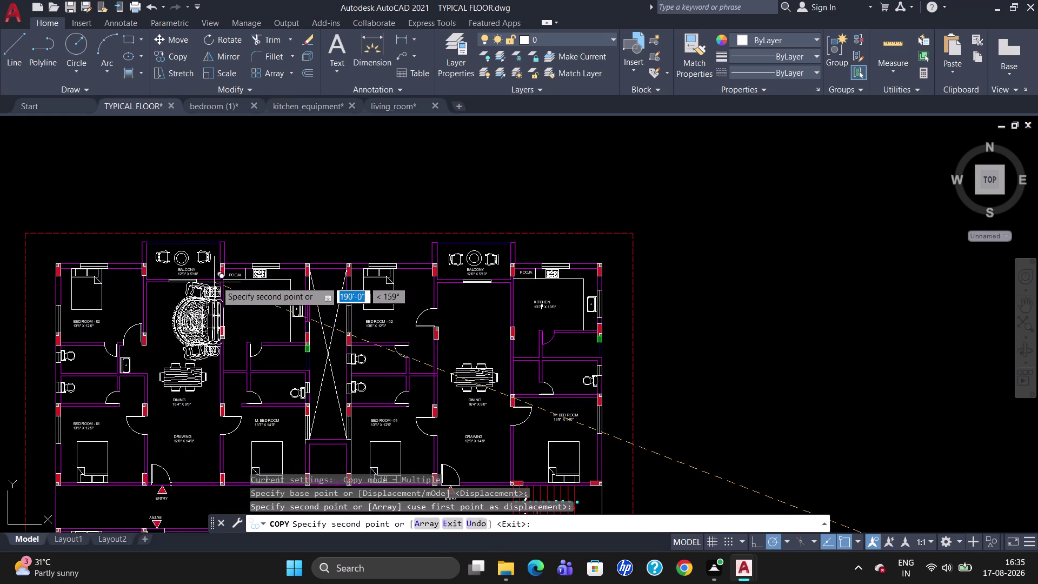
click(486, 285)
scroll(down, 3)
scroll(up, 3)
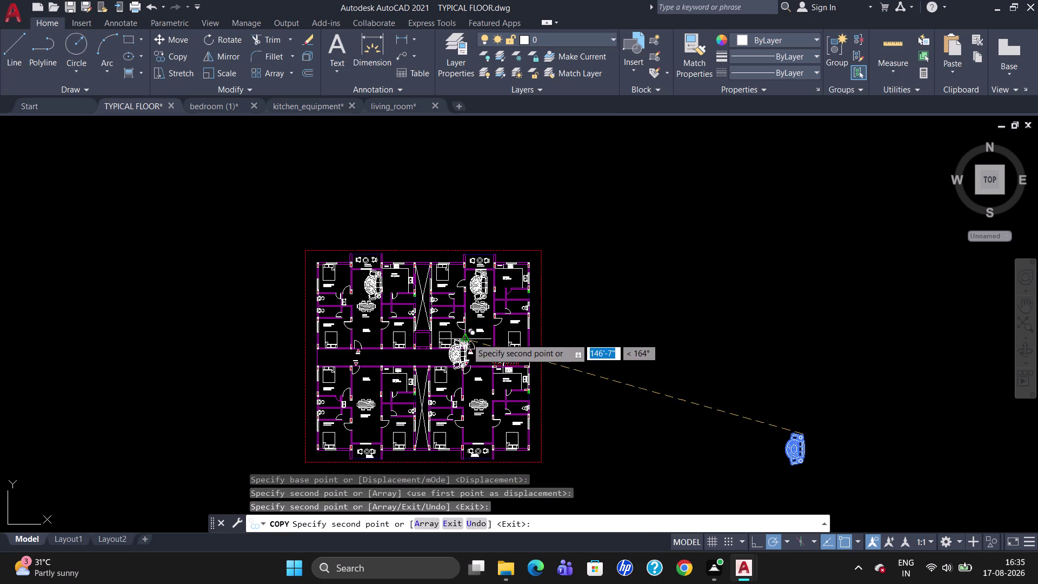
scroll(up, 3)
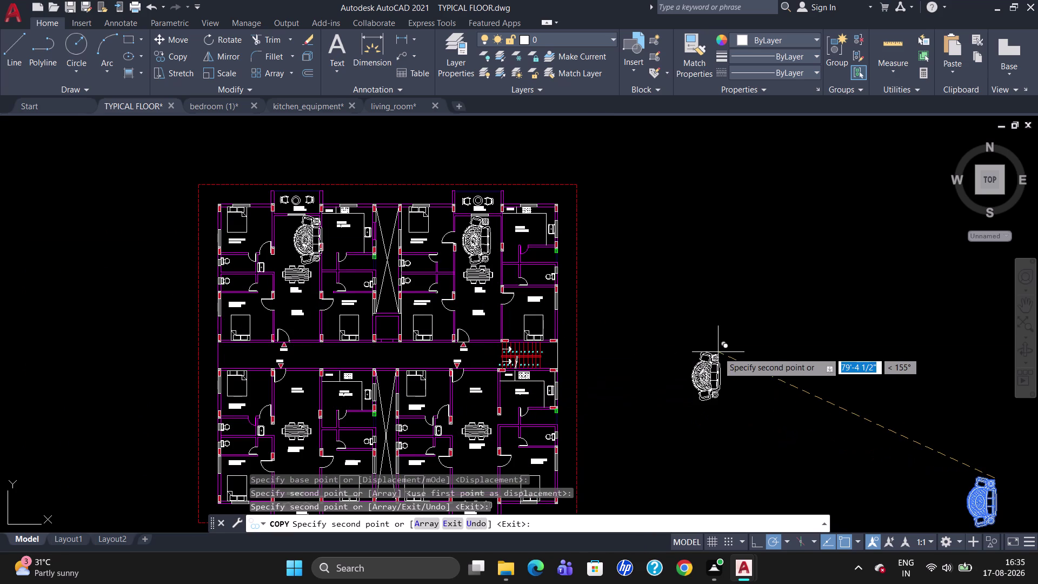
key(Escape)
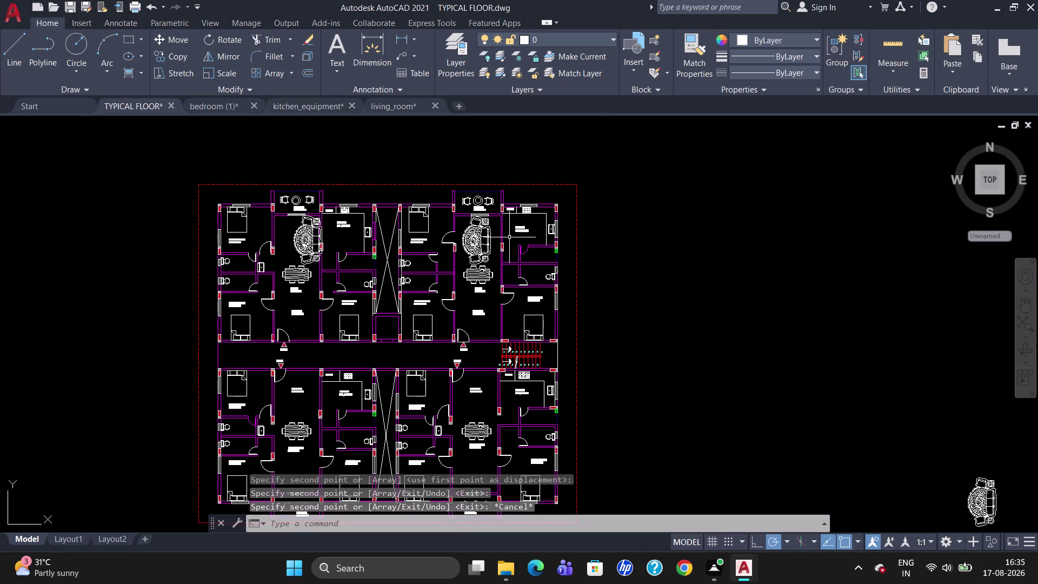
click(486, 239)
Scale down the sofa copy in the upper-right flat.
text(SC)
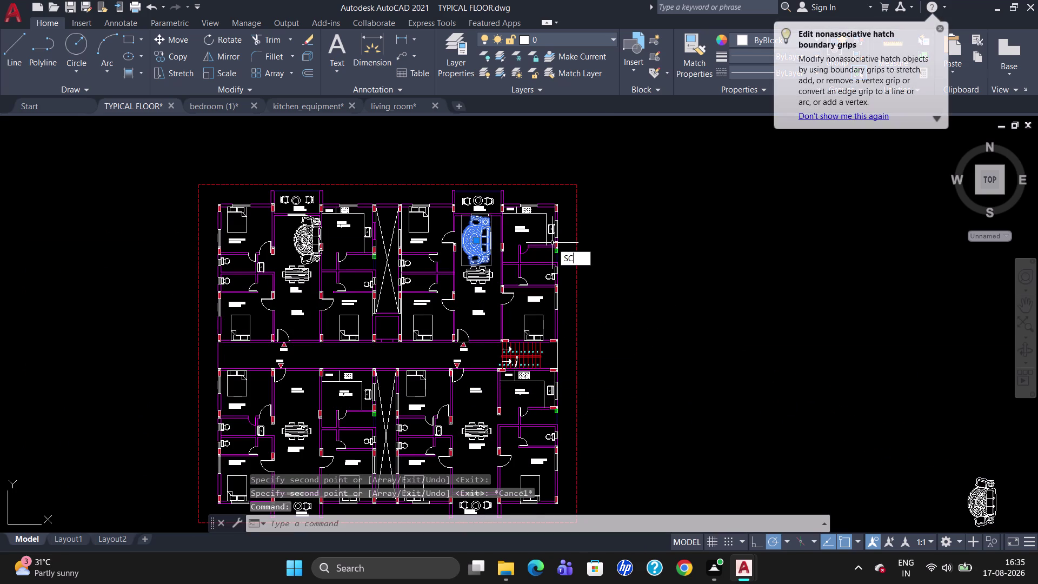
key(Return)
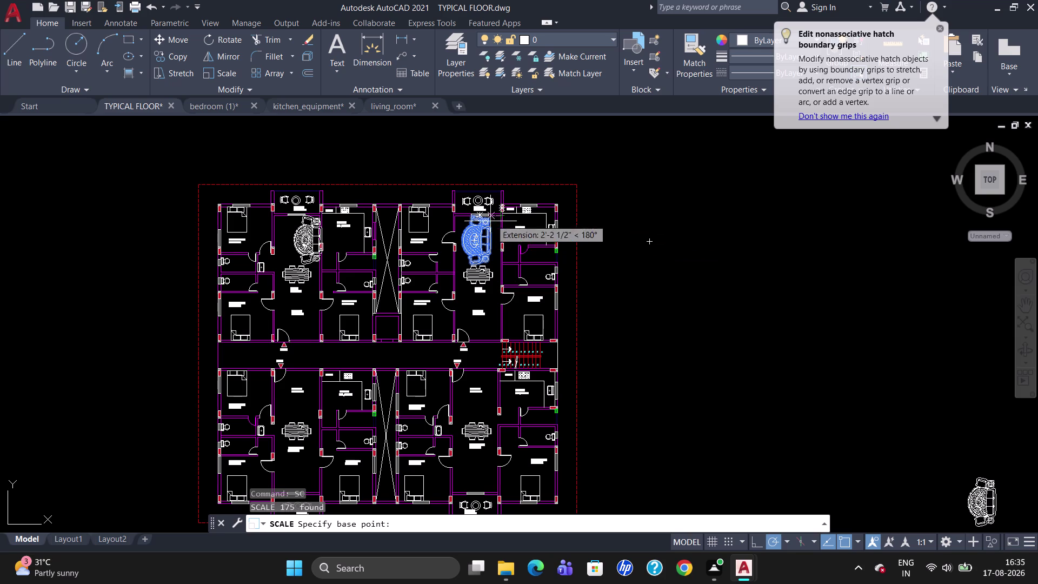
scroll(up, 3)
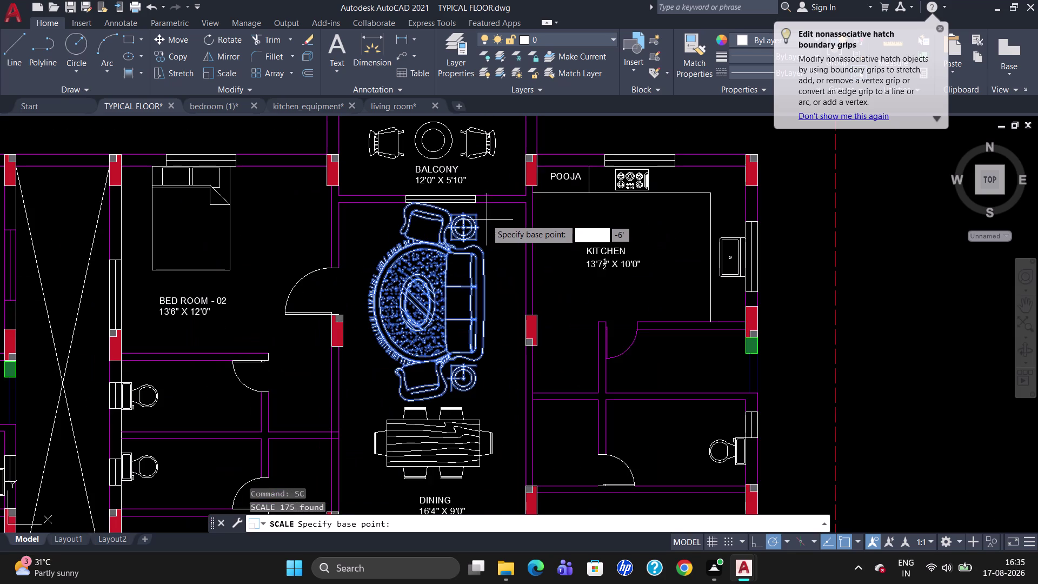
click(482, 212)
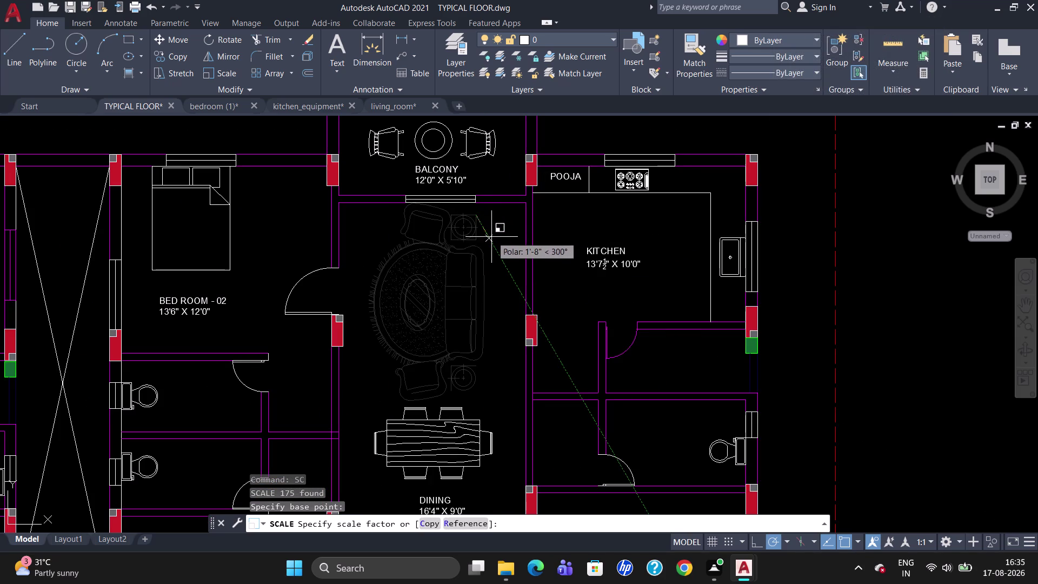
click(494, 244)
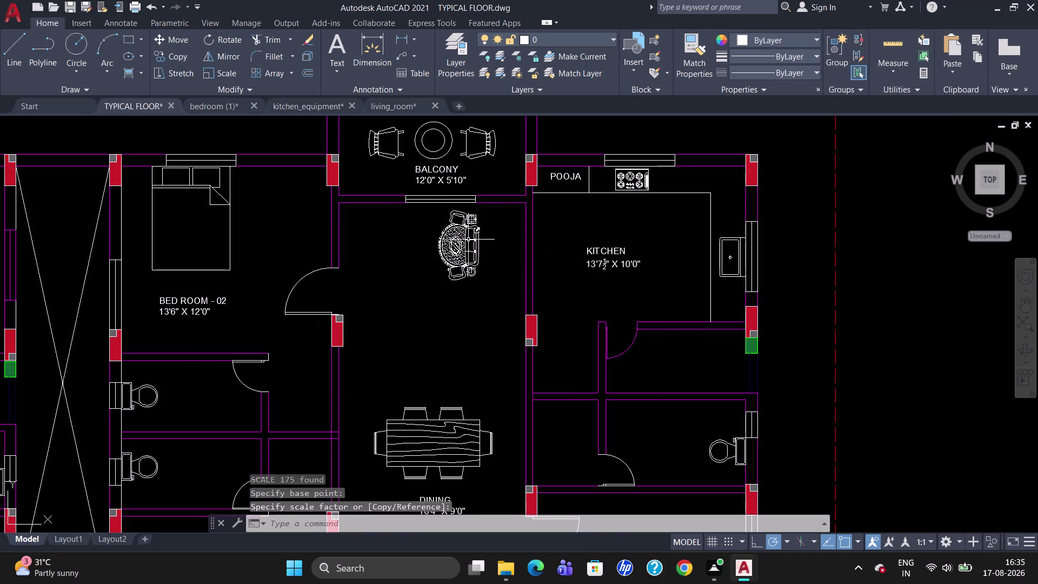
Move the shrunken sofa copy to a new position.
click(468, 239)
key(m)
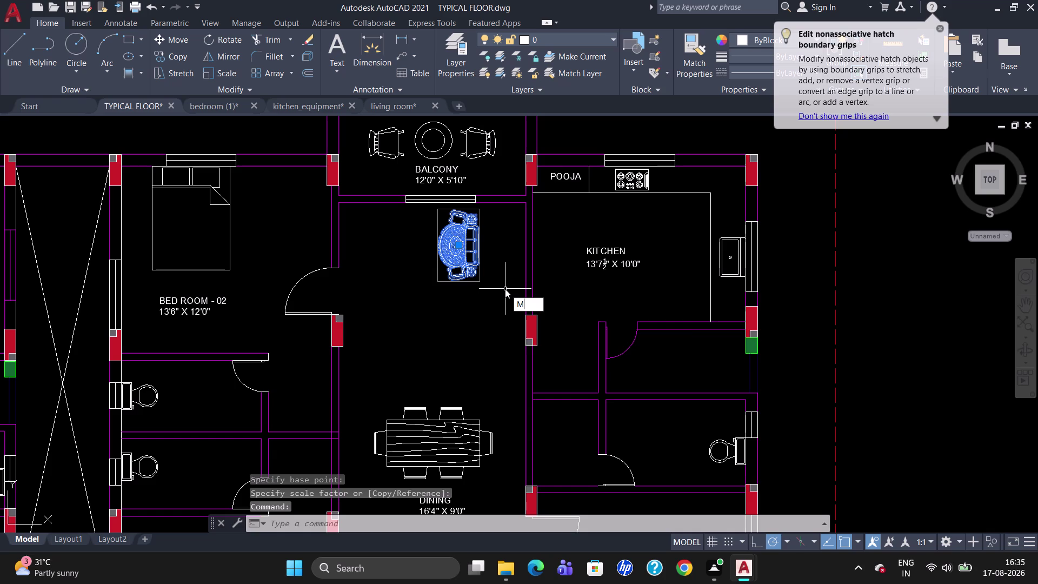
key(Return)
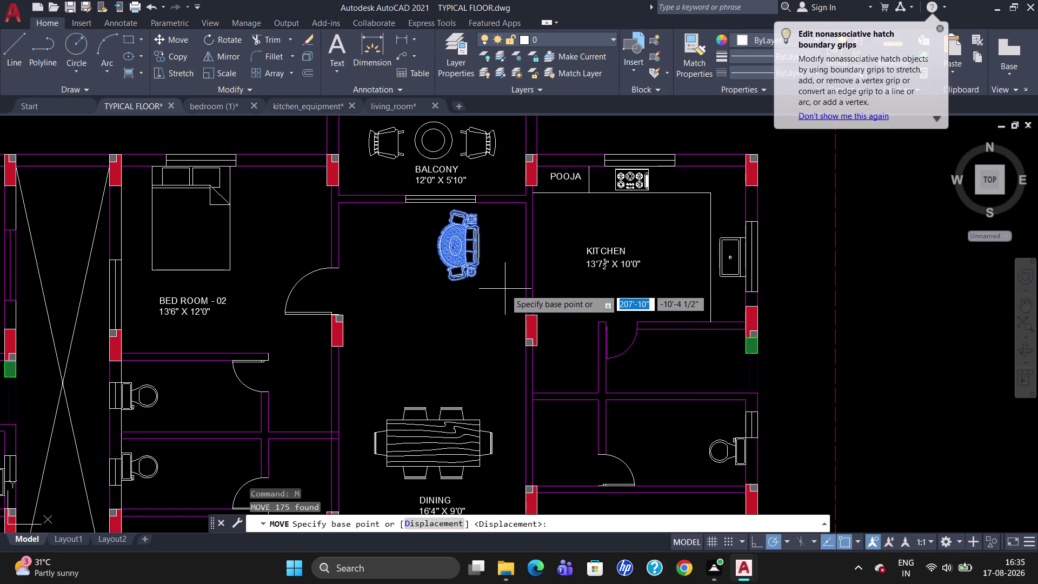
click(477, 279)
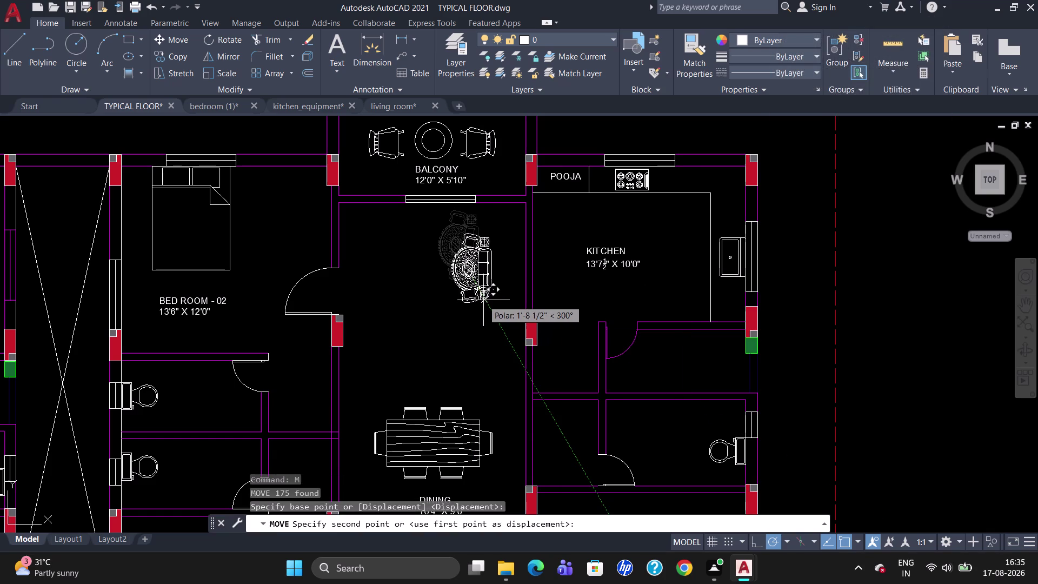
click(487, 292)
scroll(down, 3)
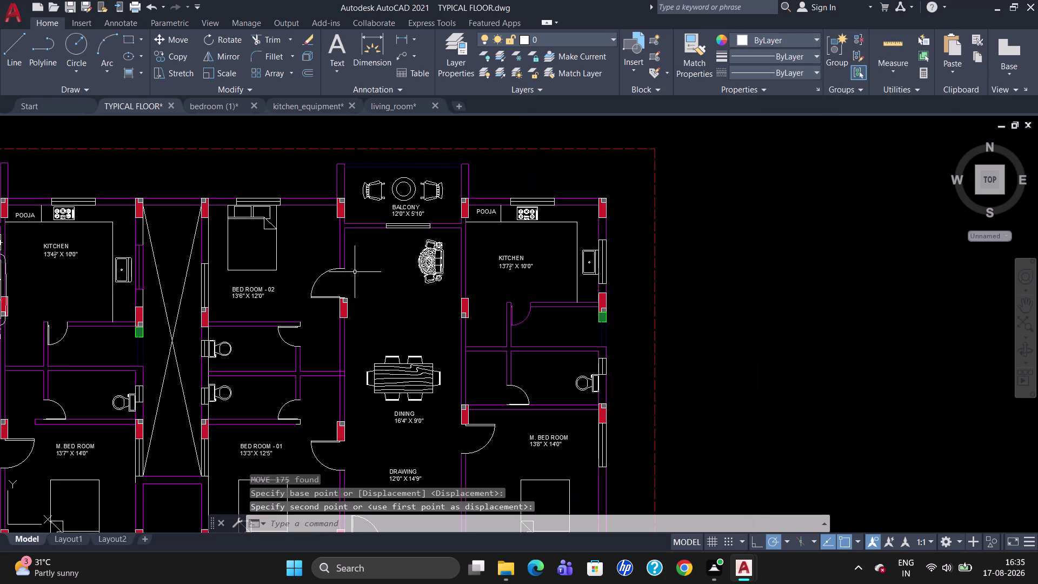
scroll(down, 3)
scroll(up, 3)
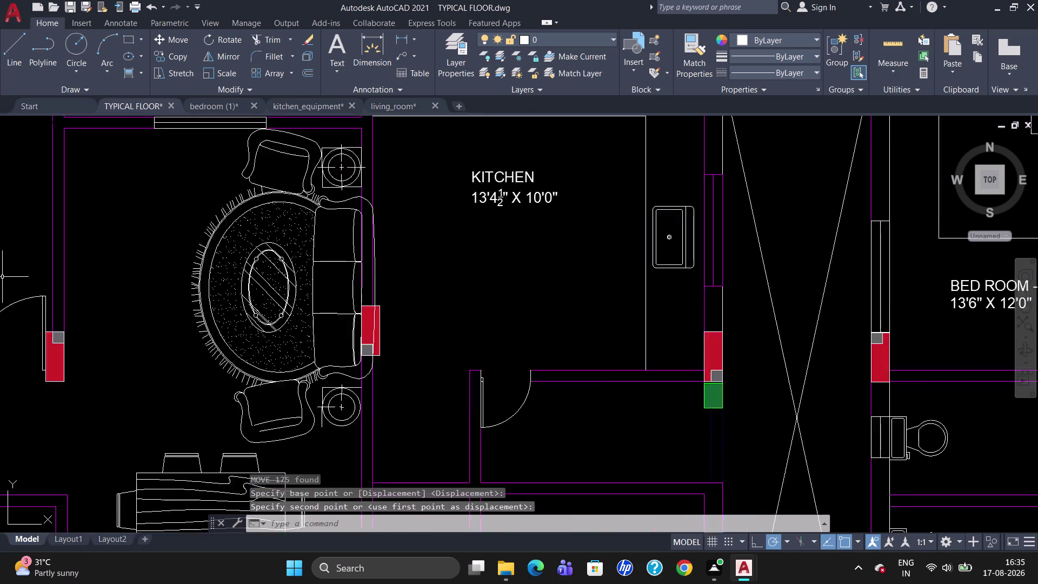
scroll(up, 3)
scroll(down, 3)
click(280, 314)
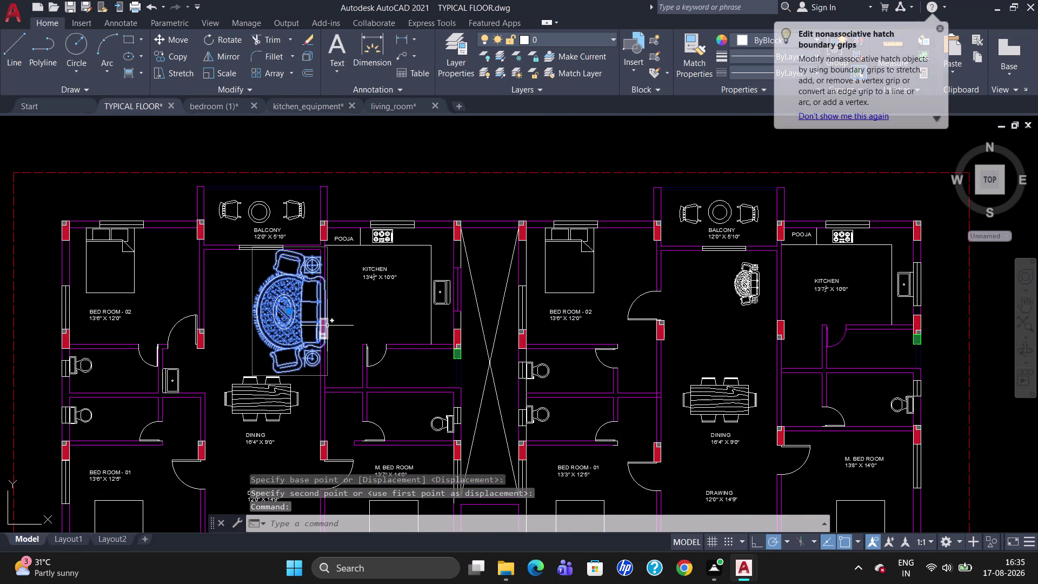
Erase the sofa set from the left upper flat's living area.
key(BackSpace)
key(Delete)
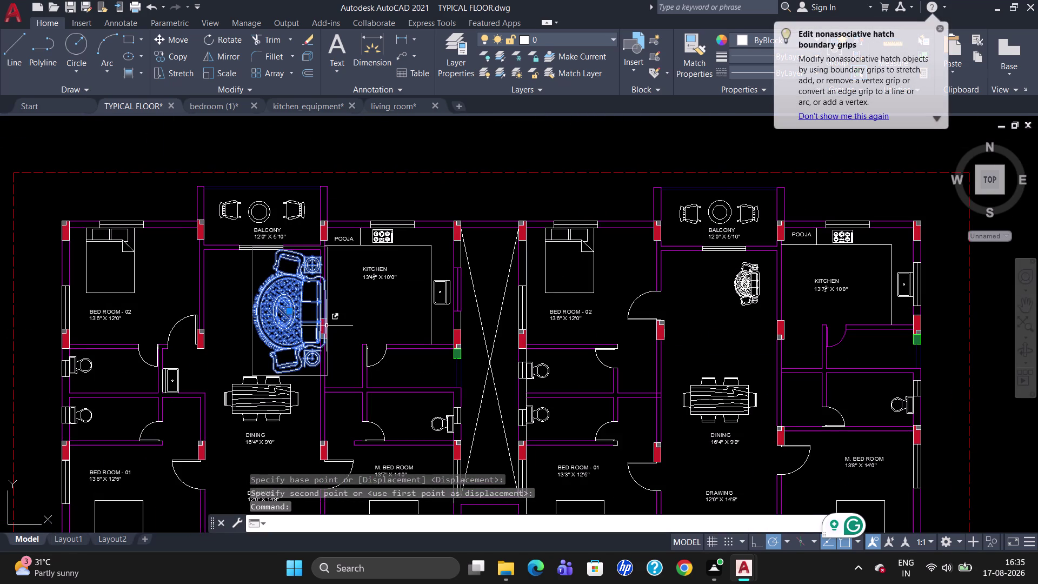
key(Delete)
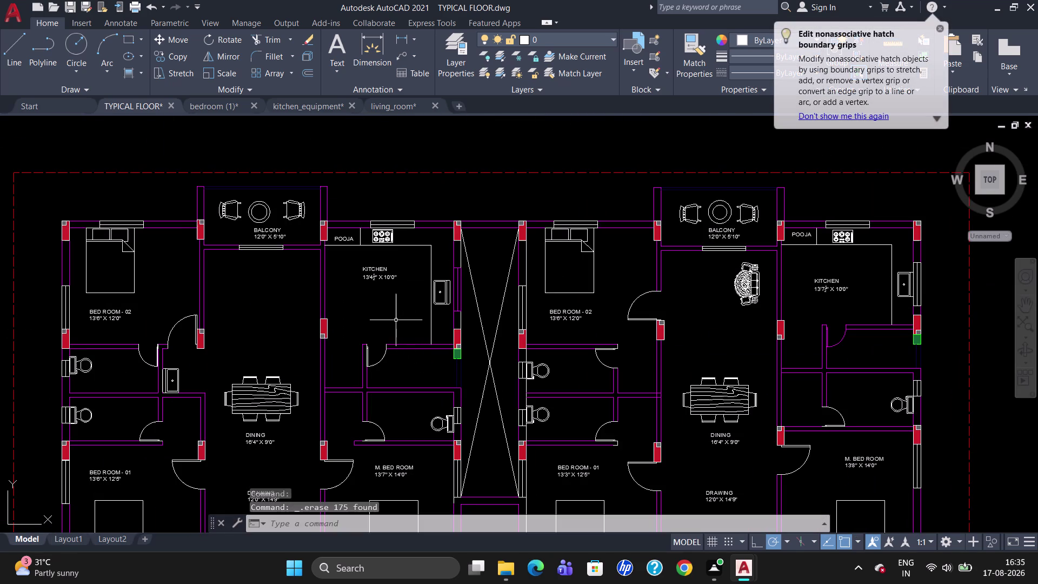
click(745, 300)
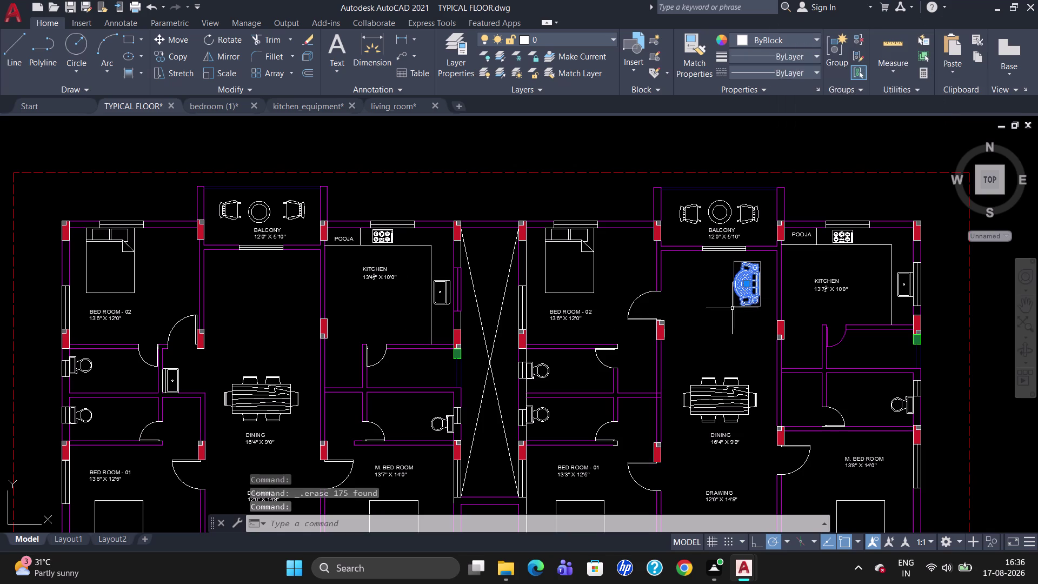
Clear the mistyped command and copy the right flat's sofa set, placing a first copy.
key(m)
key(Delete)
key(Delete)
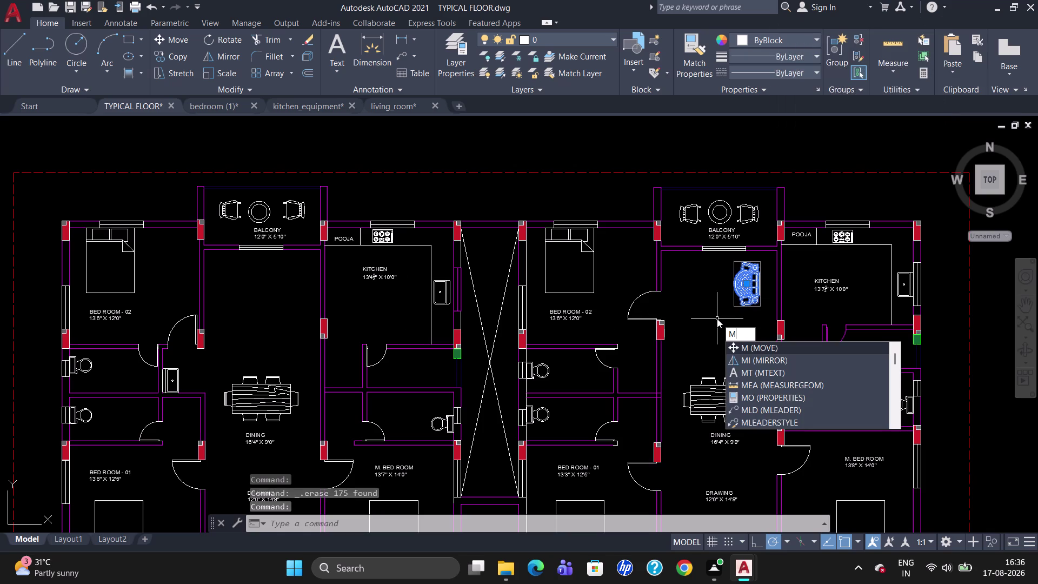
key(BackSpace)
text(CO)
key(Return)
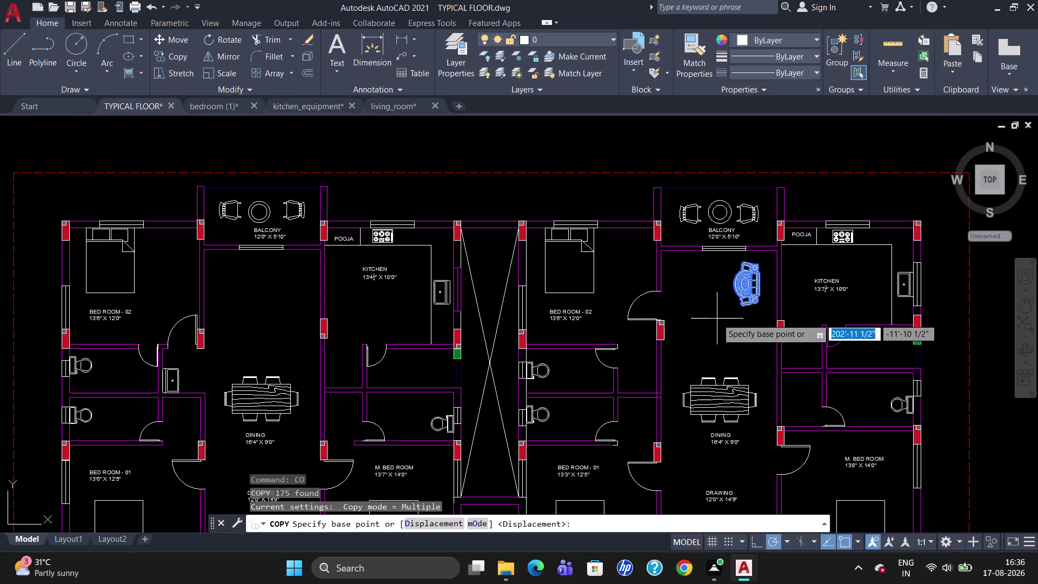
click(740, 308)
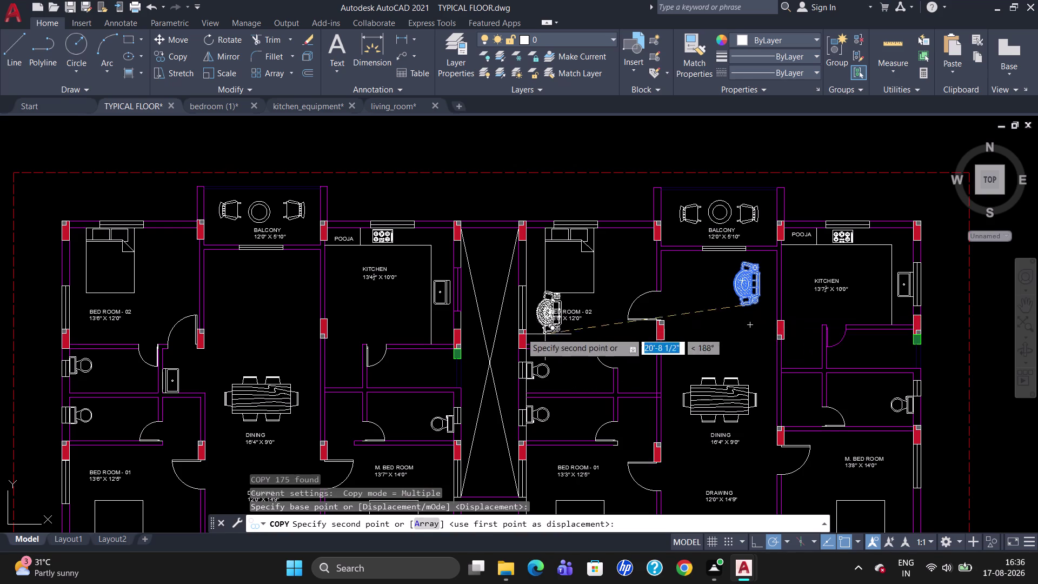
click(283, 312)
Place sofa copies in the lower-left and lower-right flats' living rooms.
scroll(down, 3)
scroll(up, 3)
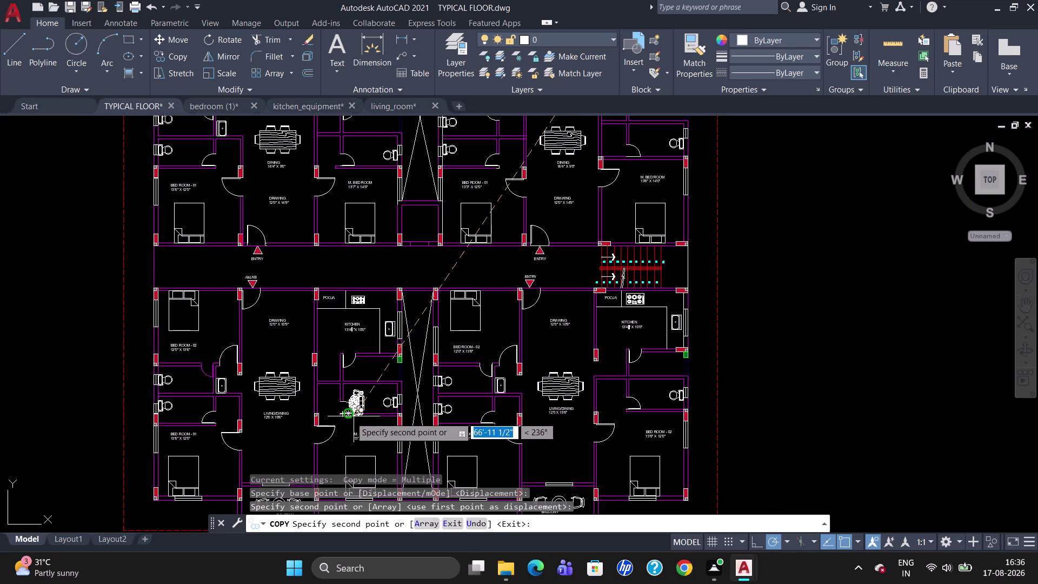
scroll(down, 3)
scroll(up, 3)
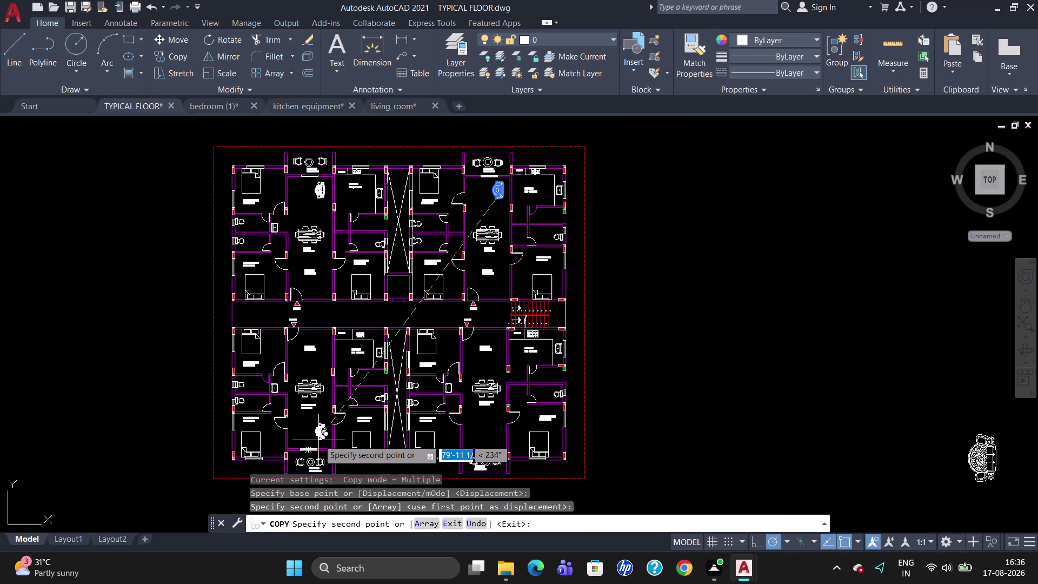
scroll(up, 3)
click(316, 449)
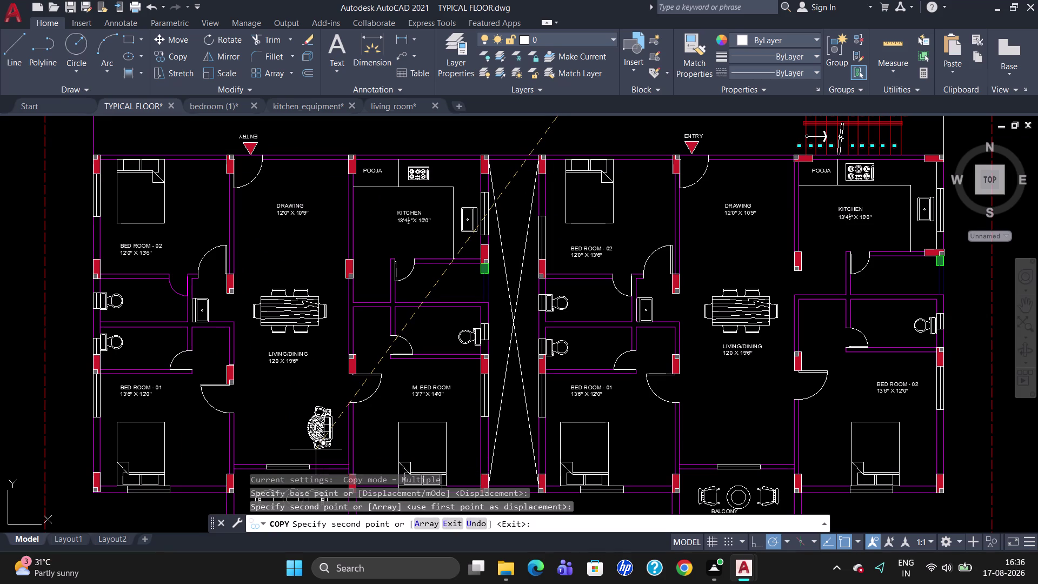
click(761, 452)
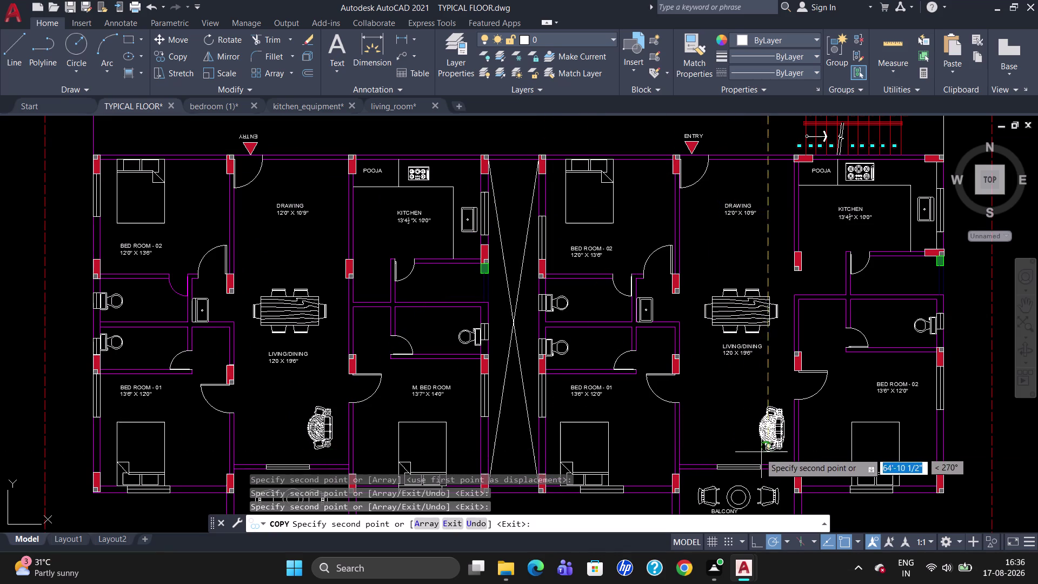
key(Escape)
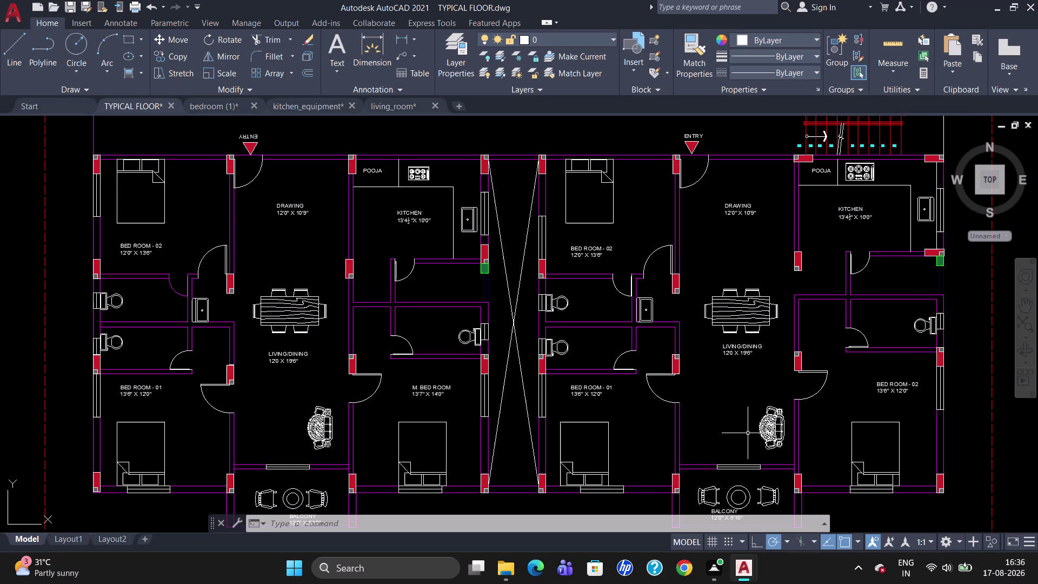
click(777, 436)
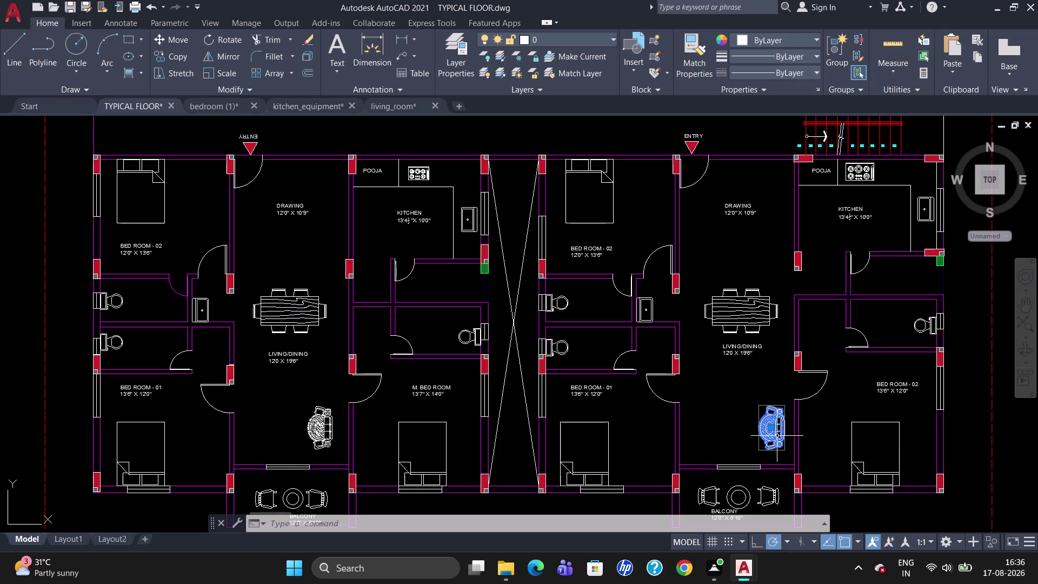
Rotate the lower-right flat's sofa set 180° with the RO command.
text(R)
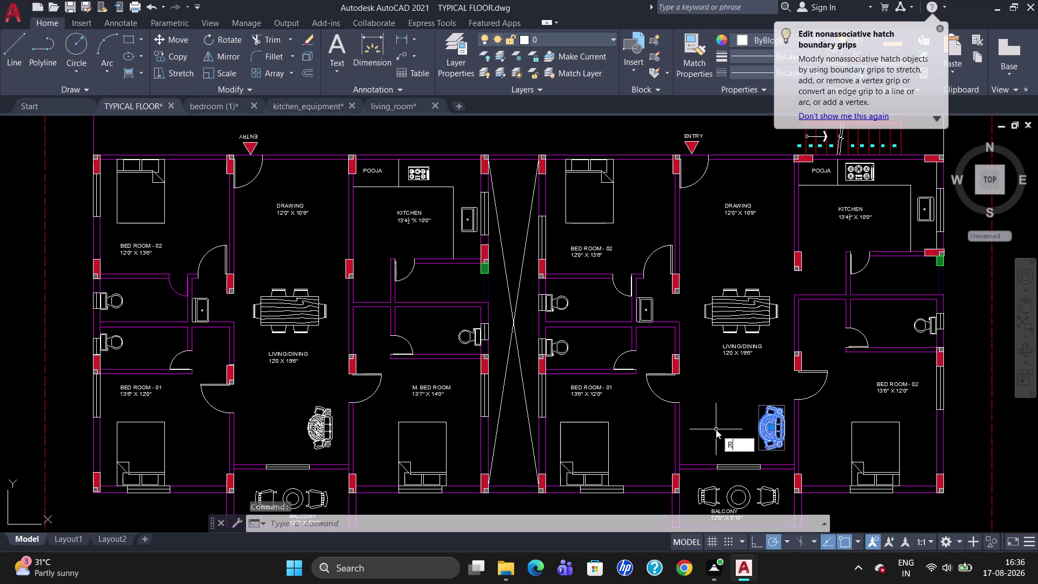
text(O)
key(Return)
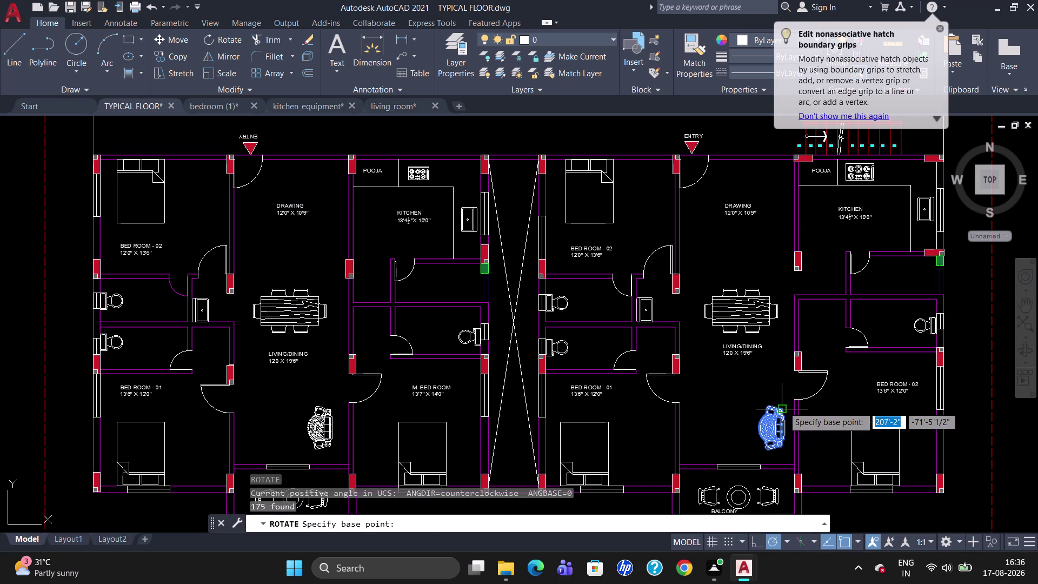
click(784, 405)
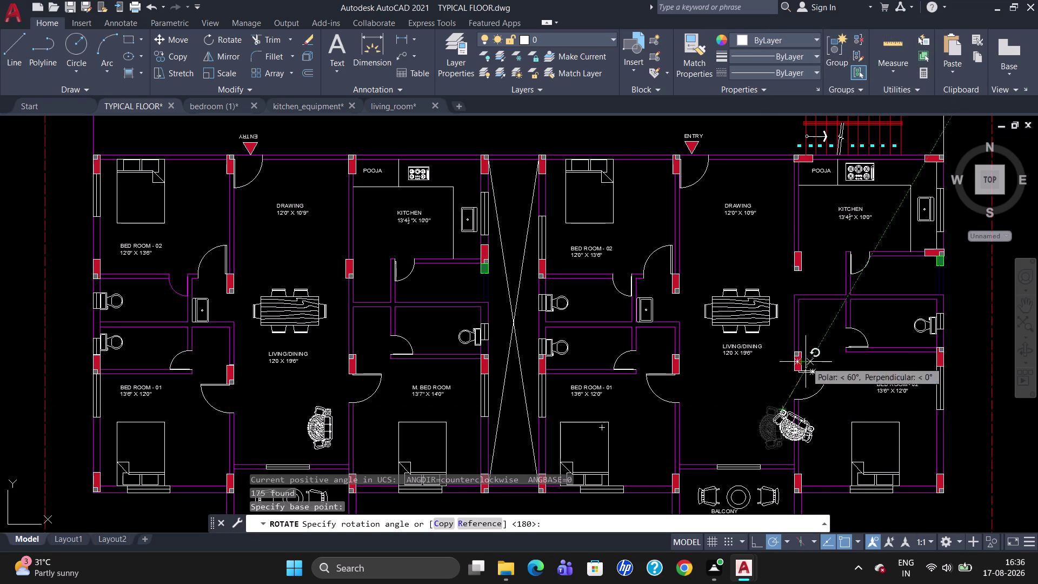
click(783, 379)
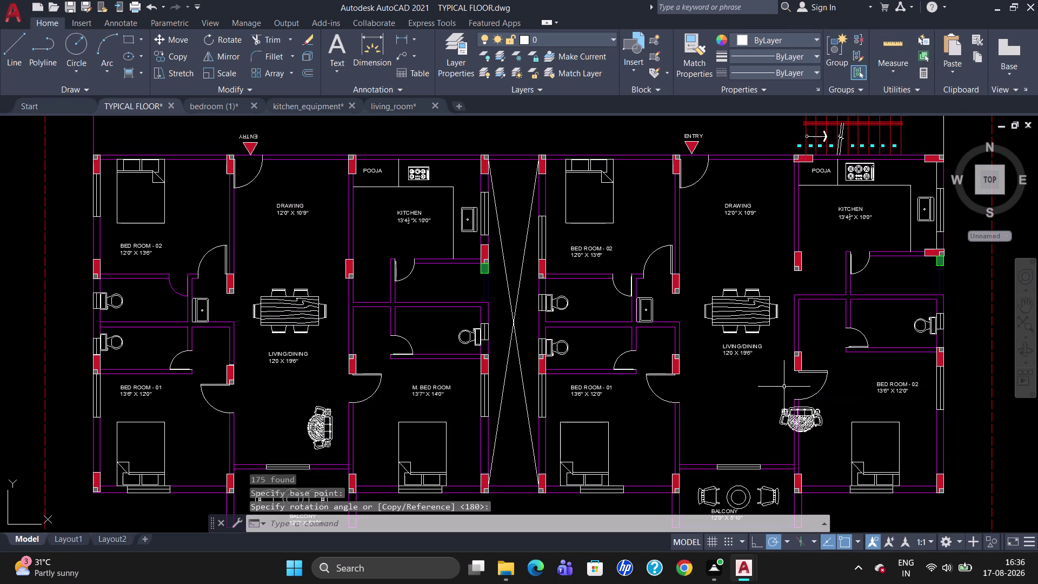
Start moving the rotated sofa set, then cancel the move.
click(797, 412)
key(m)
key(Return)
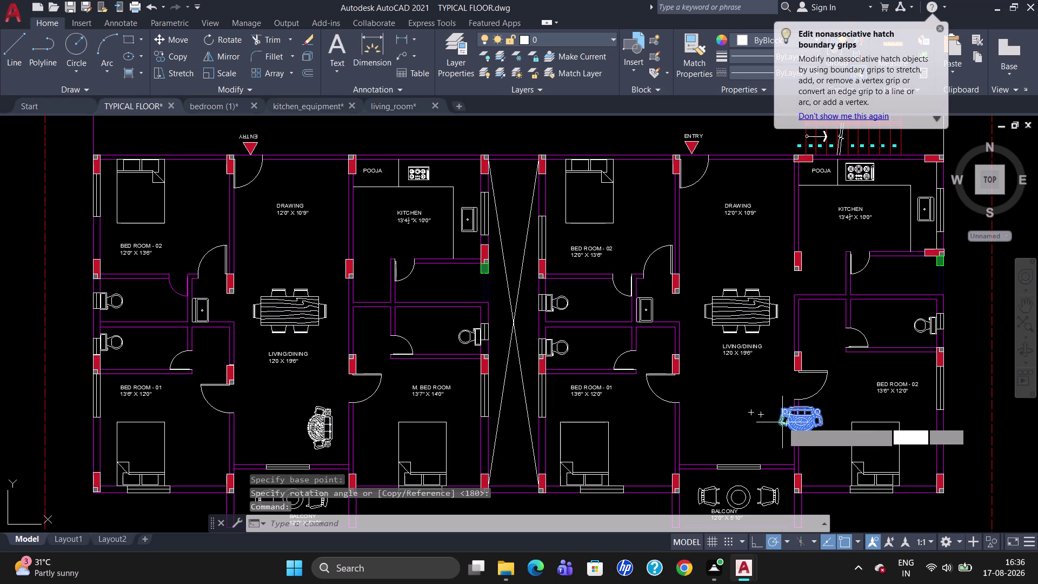
click(782, 420)
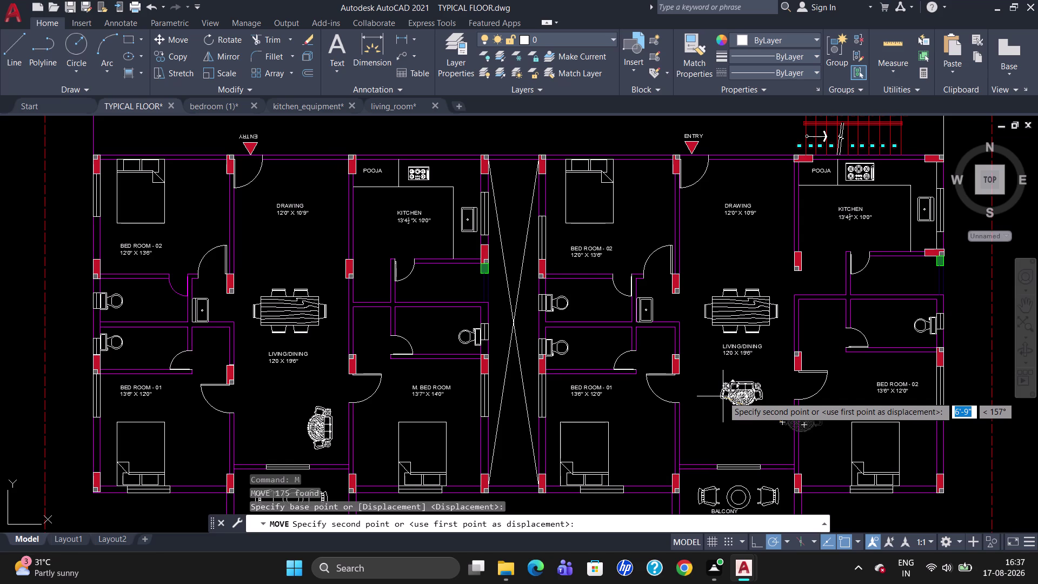
key(Escape)
Delete both lower flats' sofa sets and zoom back to the upper flats.
click(802, 421)
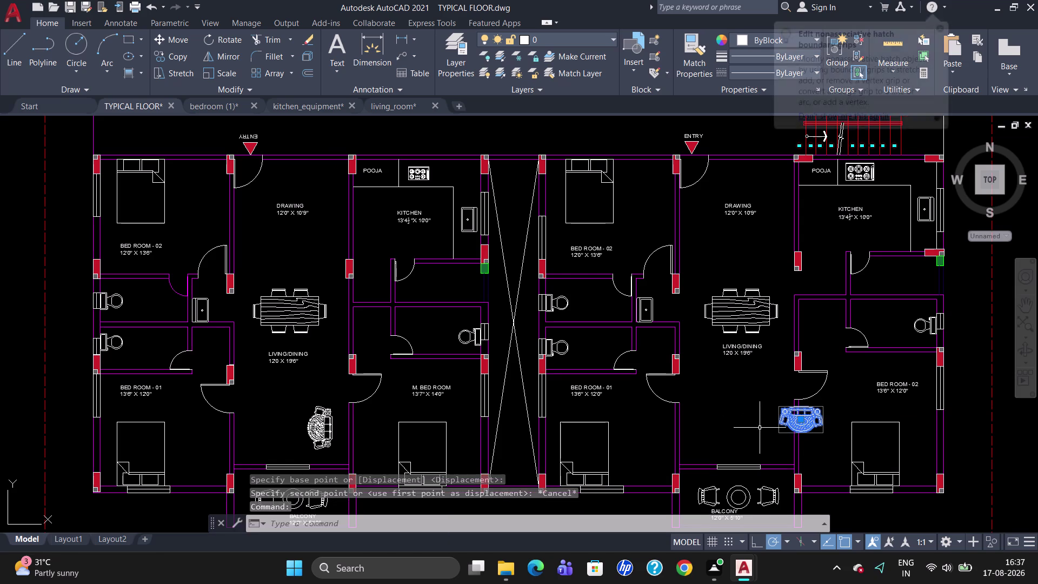
click(328, 428)
key(Delete)
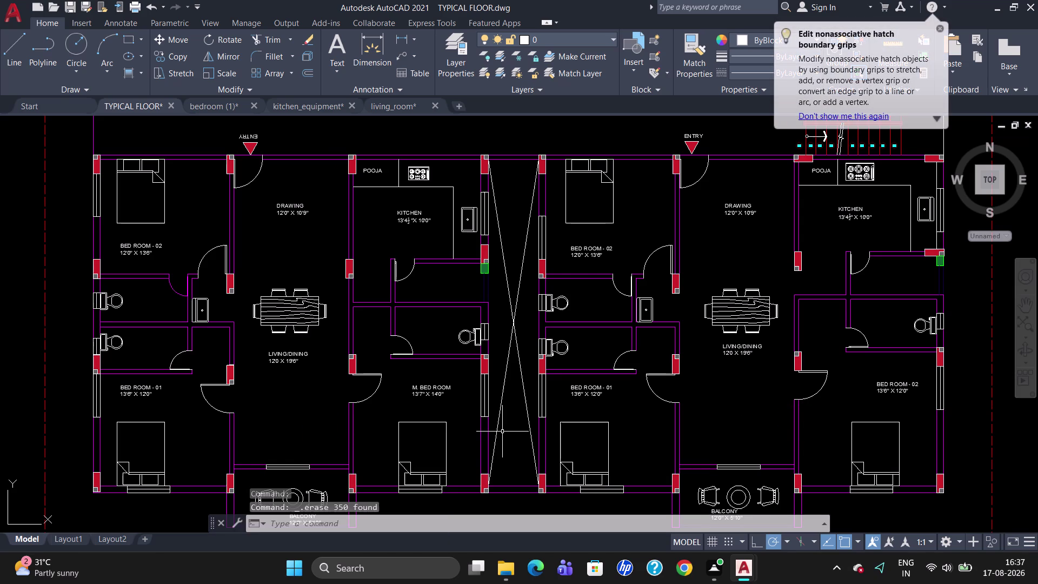
scroll(down, 3)
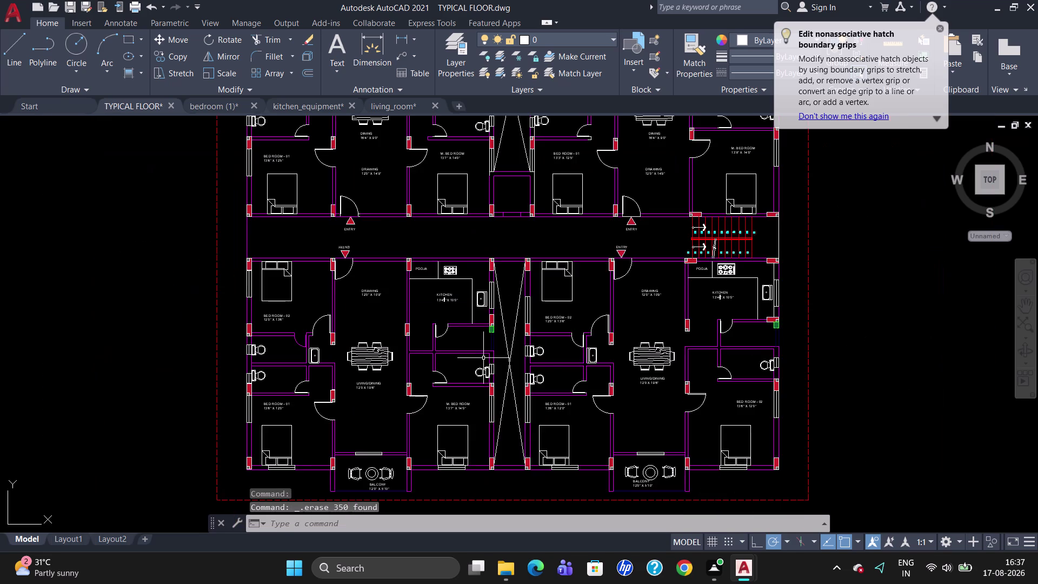
scroll(up, 3)
scroll(down, 3)
scroll(up, 3)
scroll(down, 3)
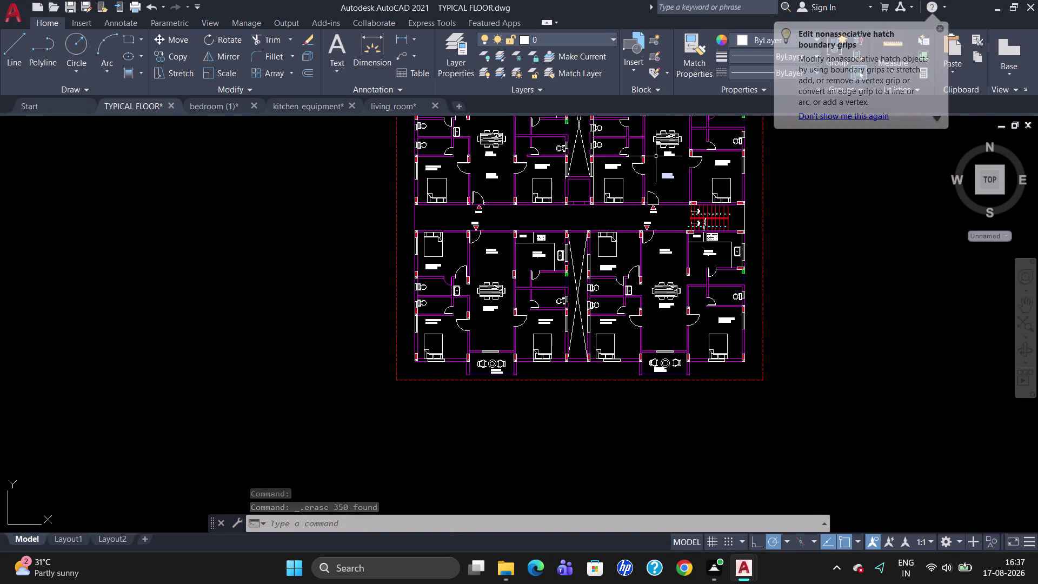
scroll(up, 3)
scroll(down, 3)
scroll(up, 3)
scroll(down, 3)
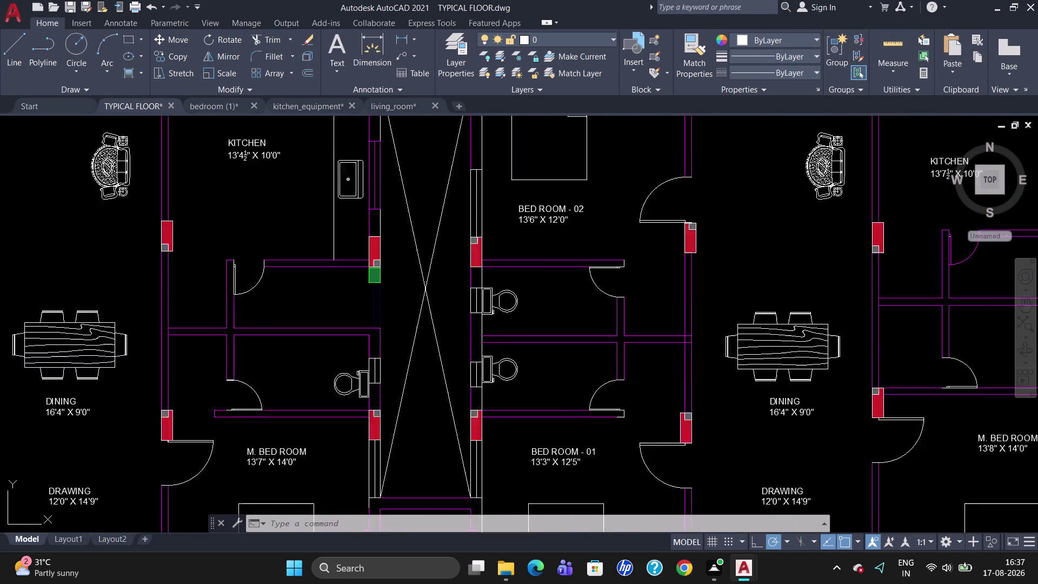
scroll(down, 3)
scroll(up, 3)
scroll(up, 3)
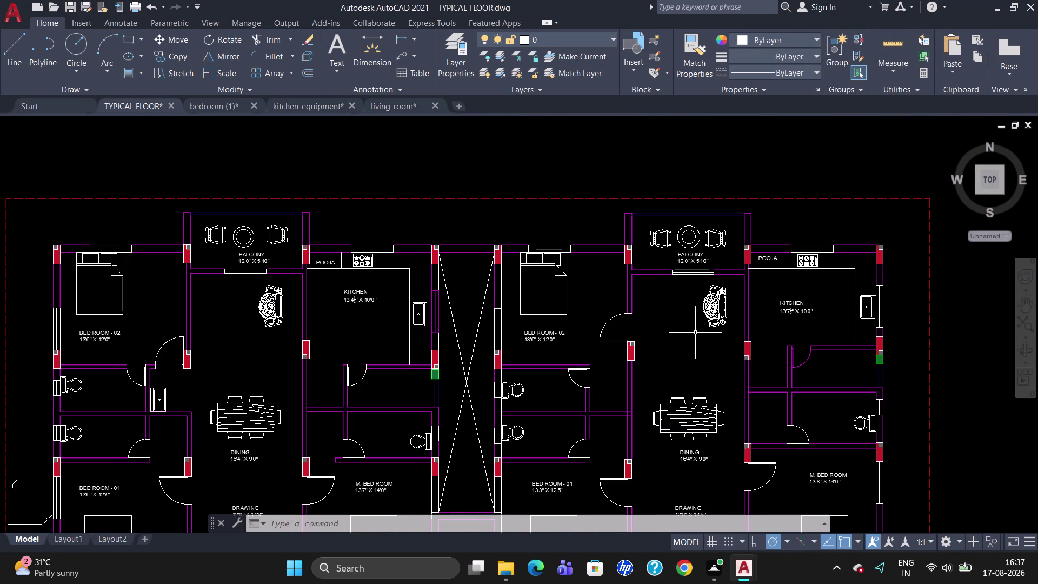
scroll(up, 3)
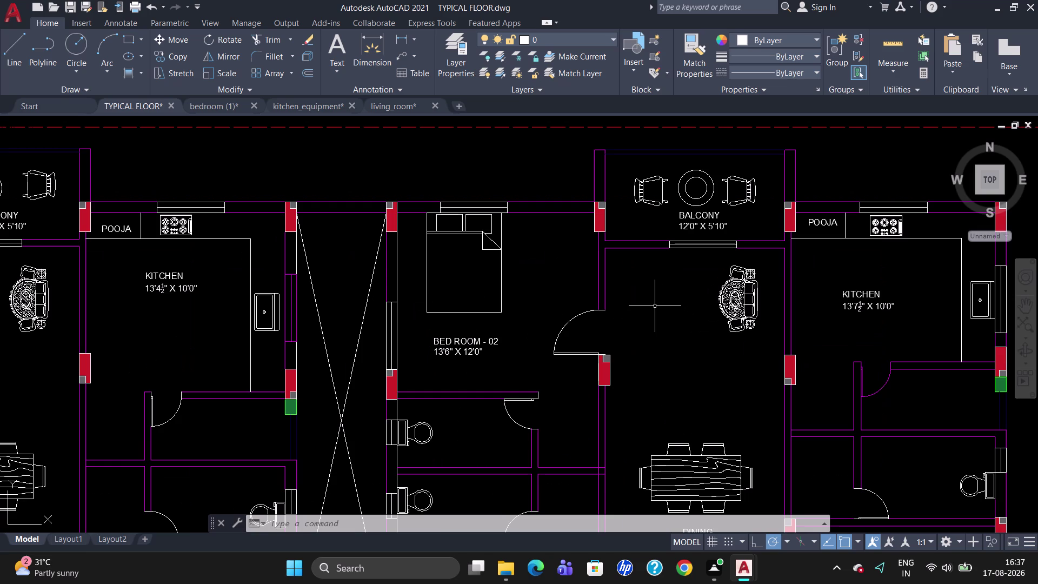
Draw a multiline text box in the right flat's living room with 5" text height.
key(t)
key(Return)
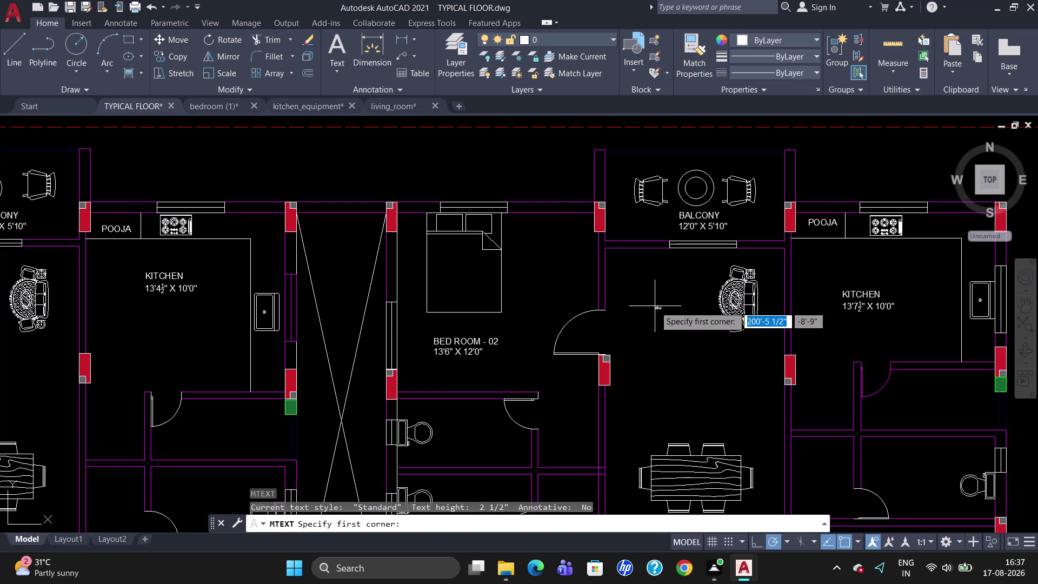
click(640, 283)
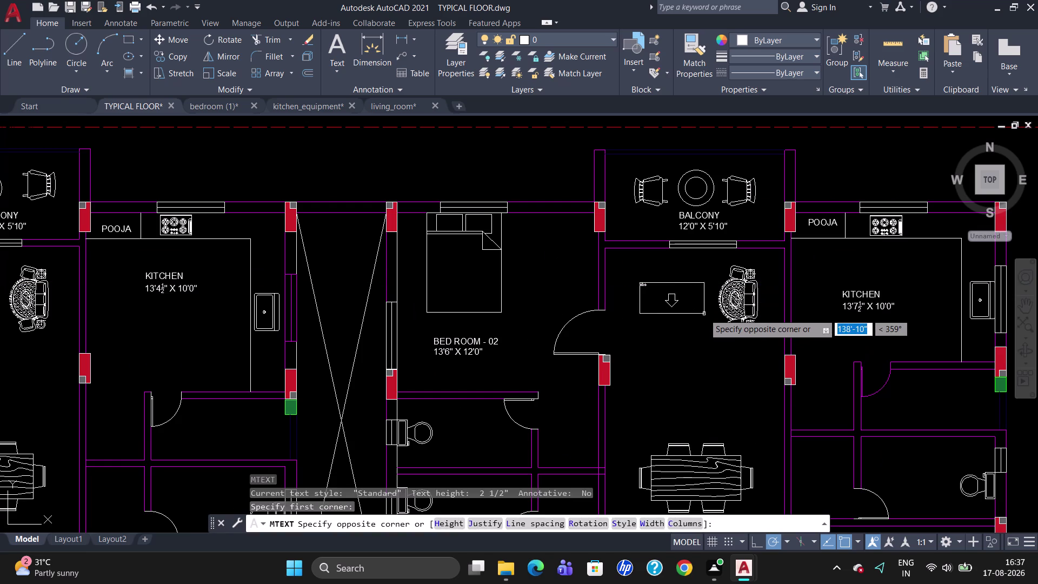
click(705, 313)
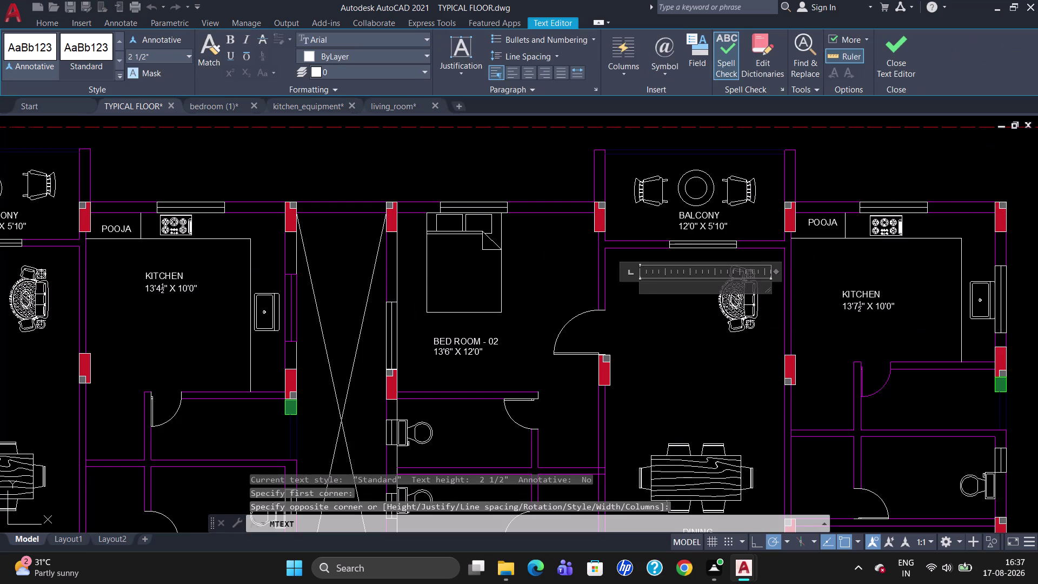
click(169, 58)
key(BackSpace)
key(5)
key(Return)
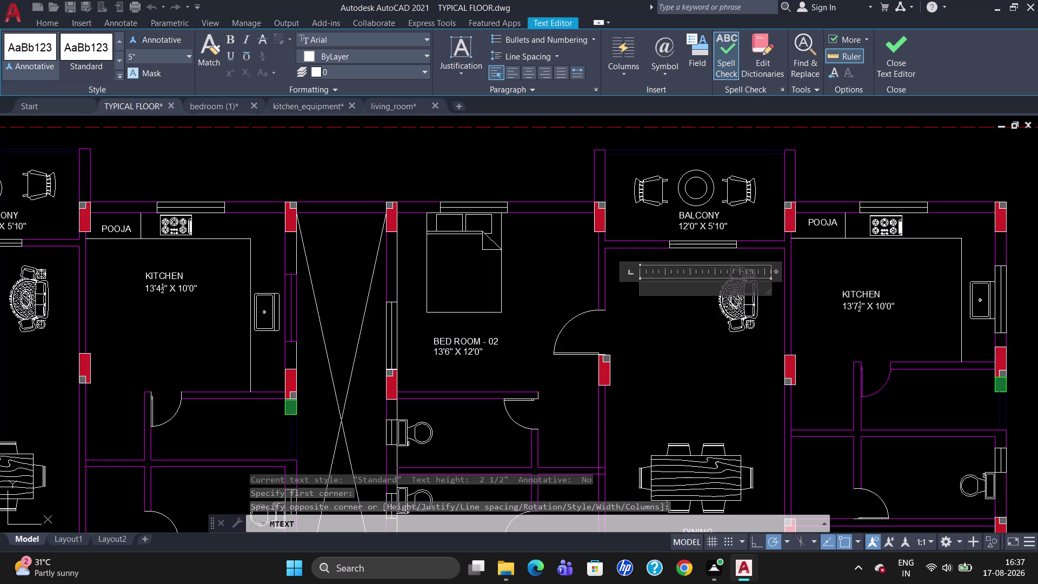
Enter LIVING with 12'0" X 7'2" on a second line and close the editor.
text(LI)
text(VIN)
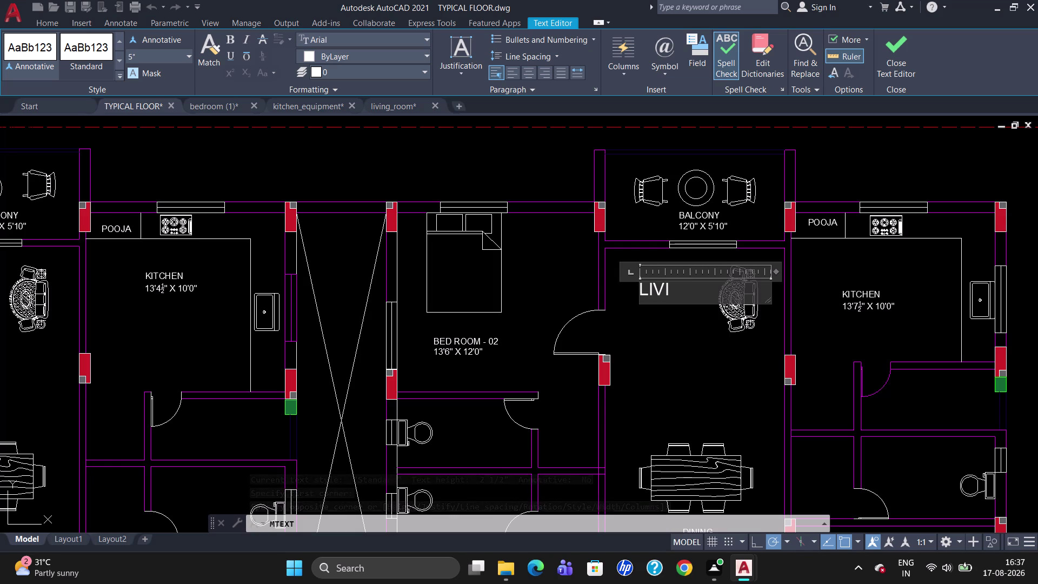
text(G)
key(Return)
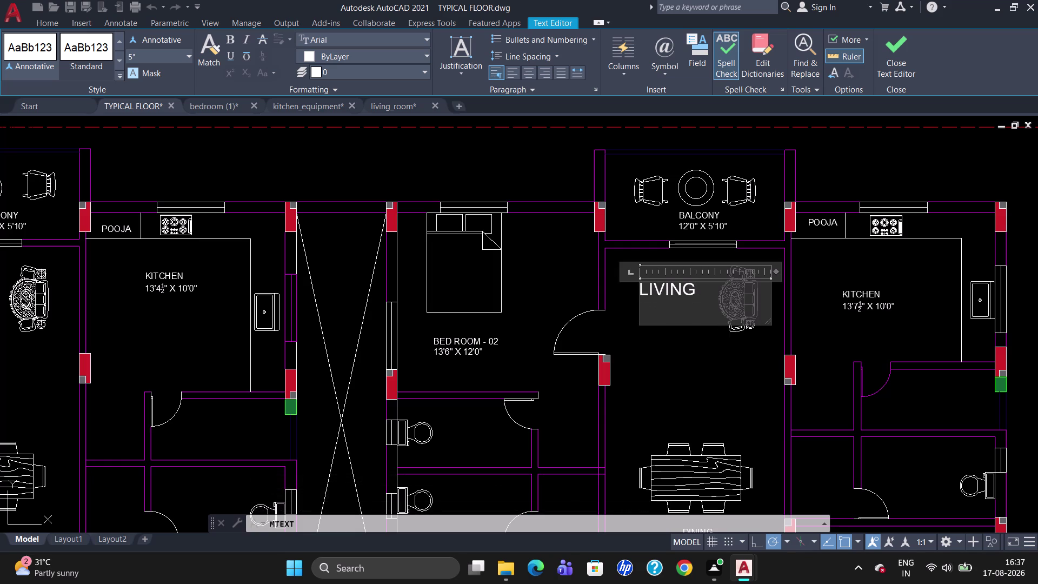
text(12'0")
key(space)
text(X)
key(space)
text(7'2)
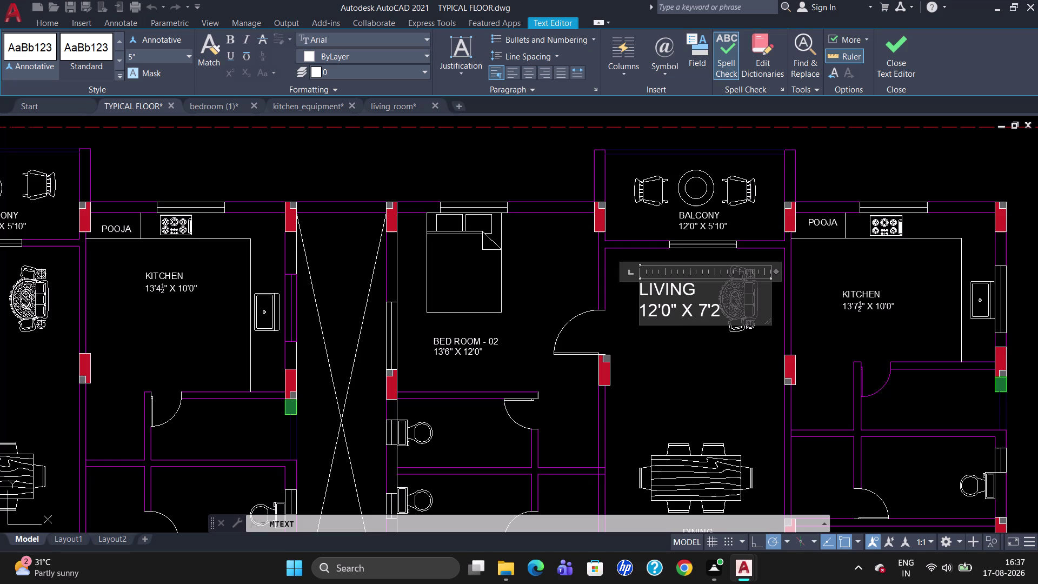
text(")
click(523, 348)
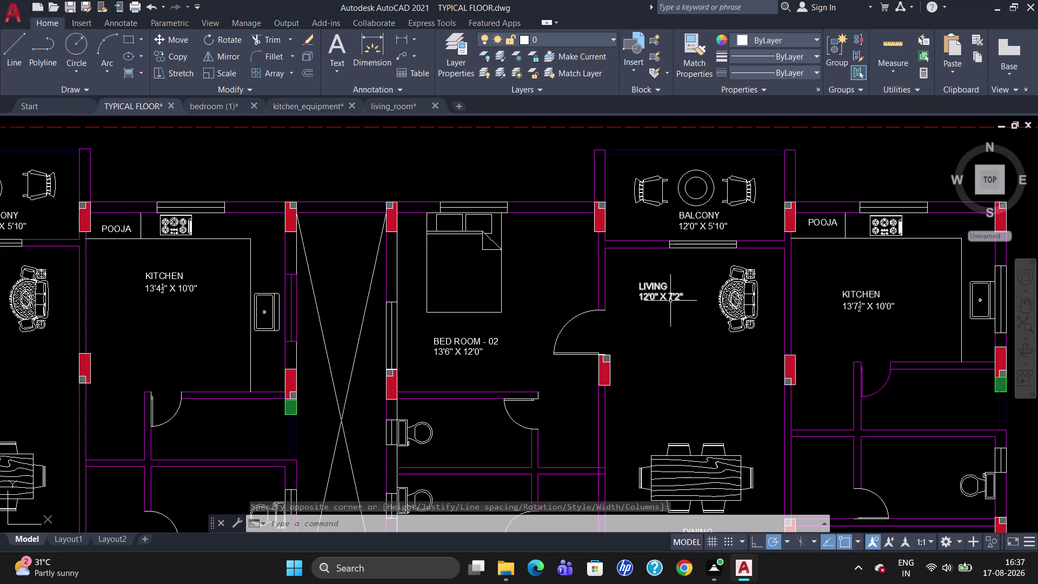
Grip-stretch the LIVING label into position within the living room.
click(649, 290)
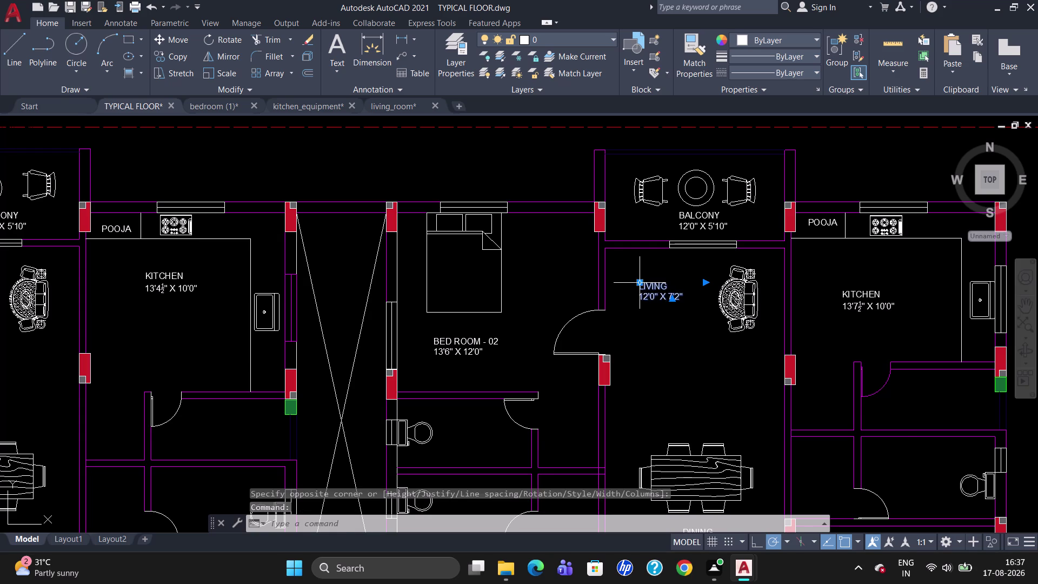
drag(640, 282, 657, 288)
click(657, 288)
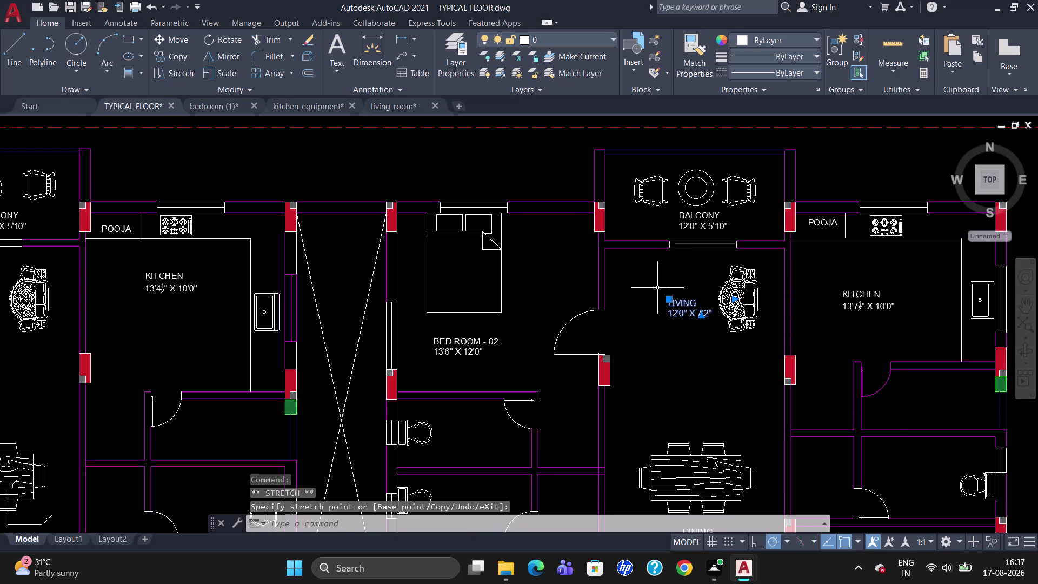
key(Escape)
scroll(down, 3)
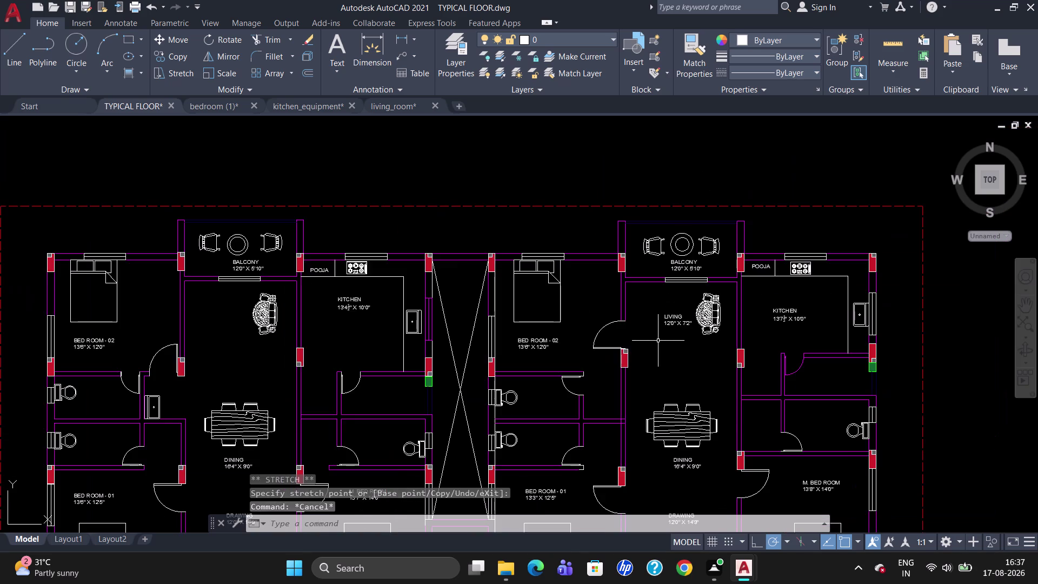
scroll(up, 3)
scroll(down, 3)
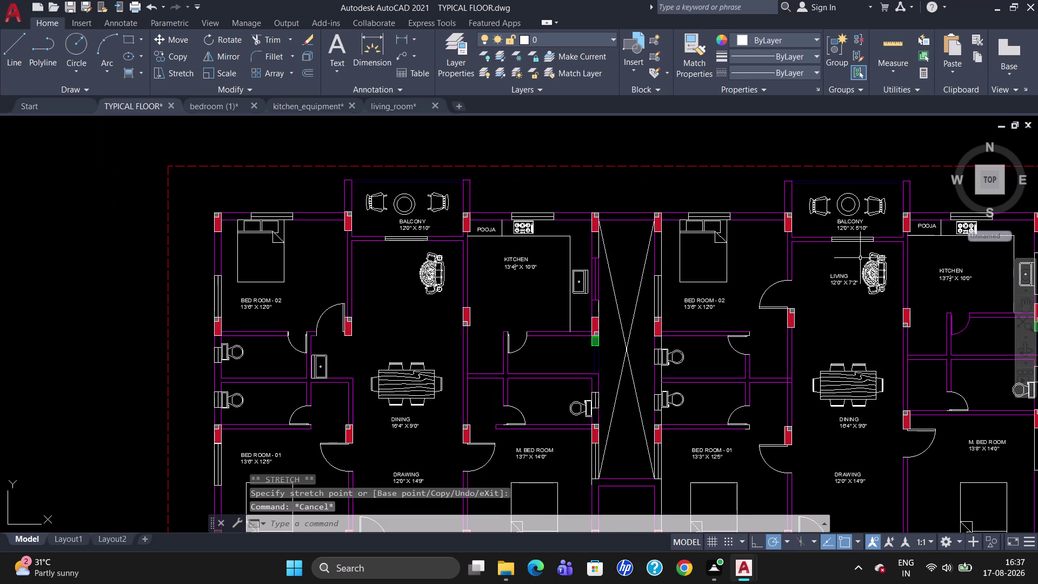
Copy the LIVING label into the neighbouring flat's living room.
click(839, 279)
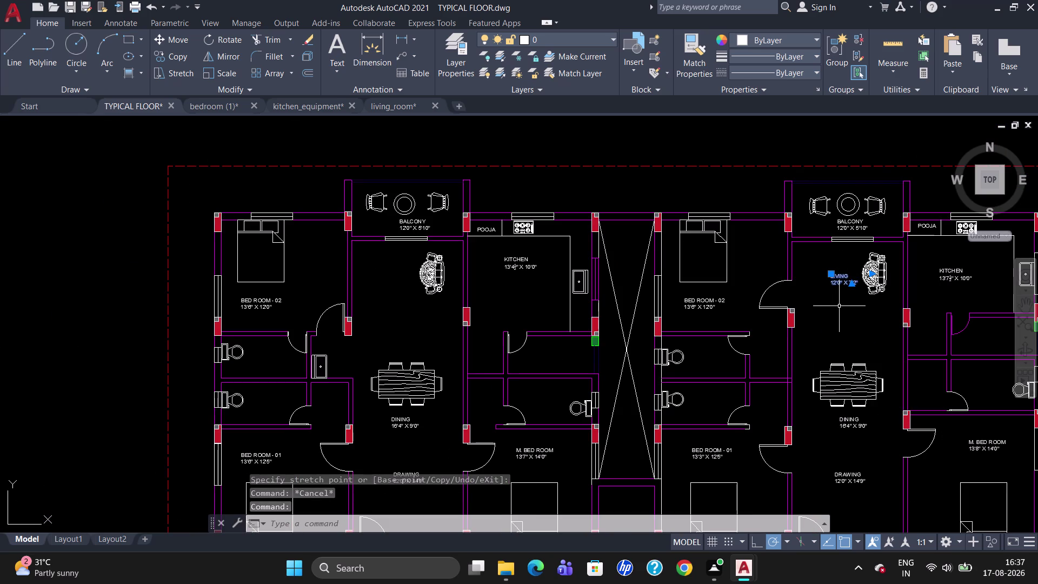
text(CO)
key(Return)
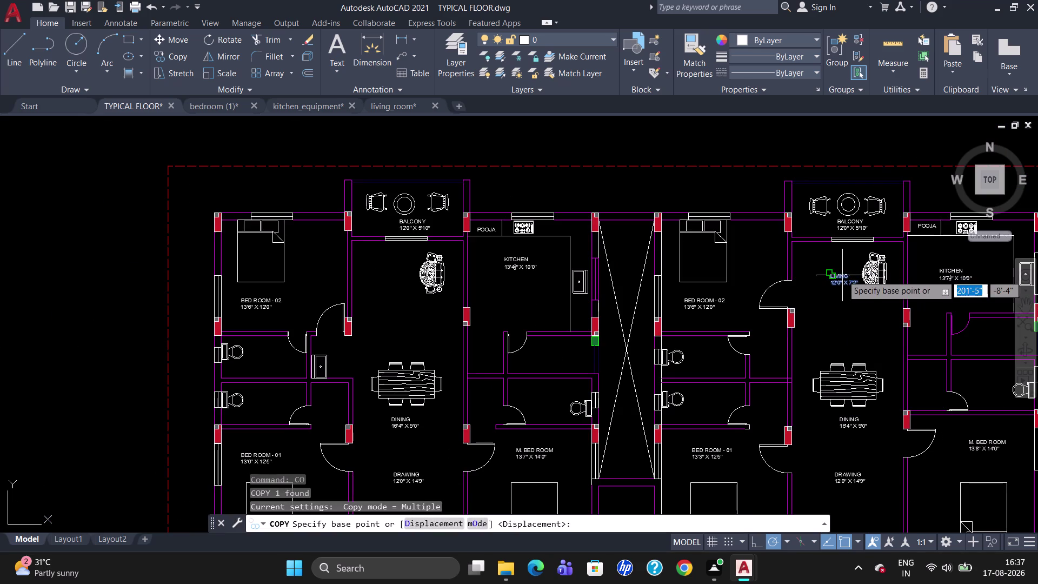
click(843, 276)
scroll(up, 3)
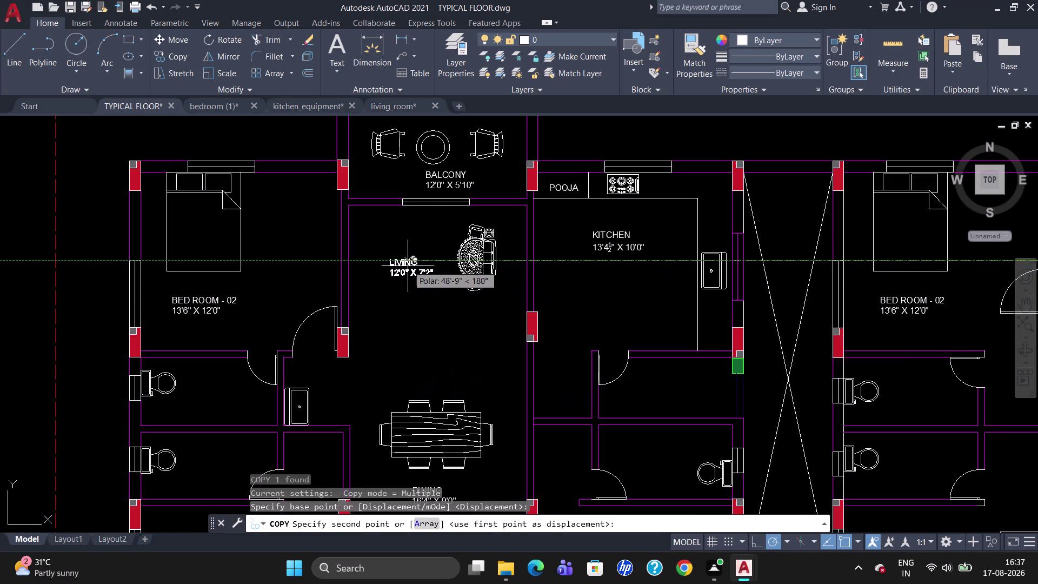
click(416, 263)
key(Escape)
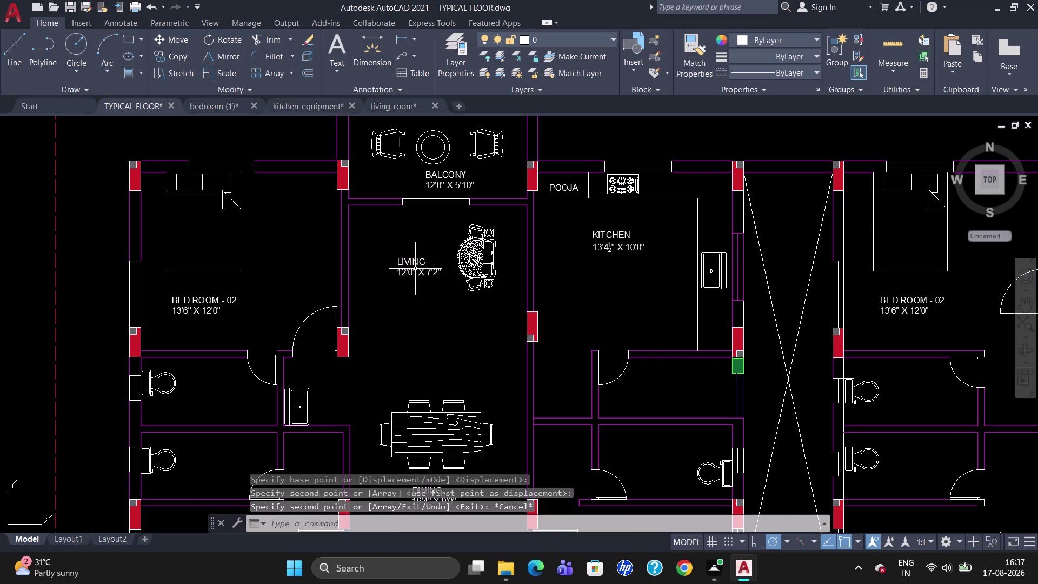
Select the stray objects in the empty area at right and delete them.
scroll(down, 3)
scroll(down, 3)
scroll(up, 3)
scroll(down, 3)
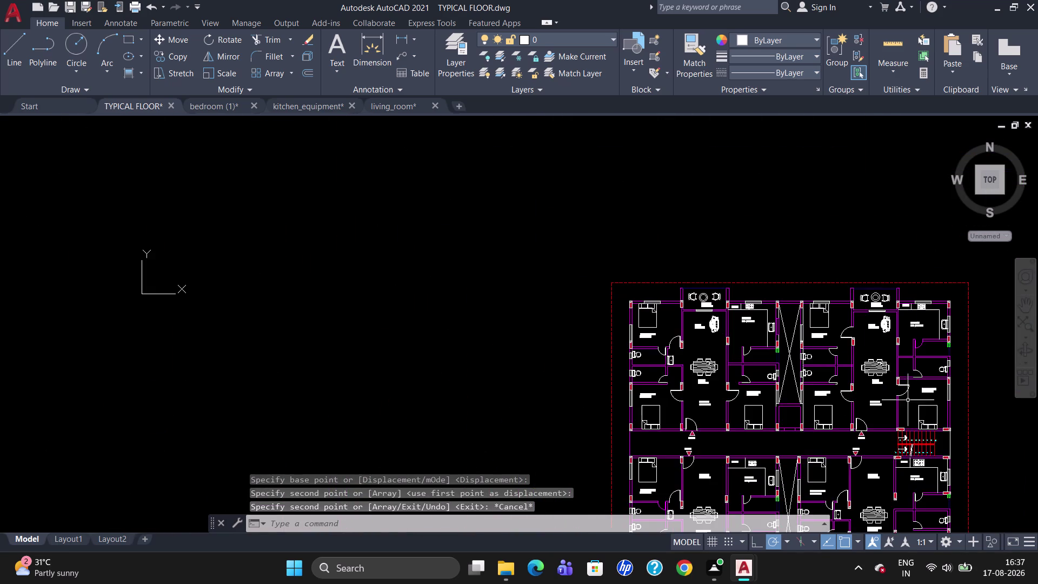
scroll(up, 3)
scroll(down, 3)
scroll(up, 3)
scroll(down, 3)
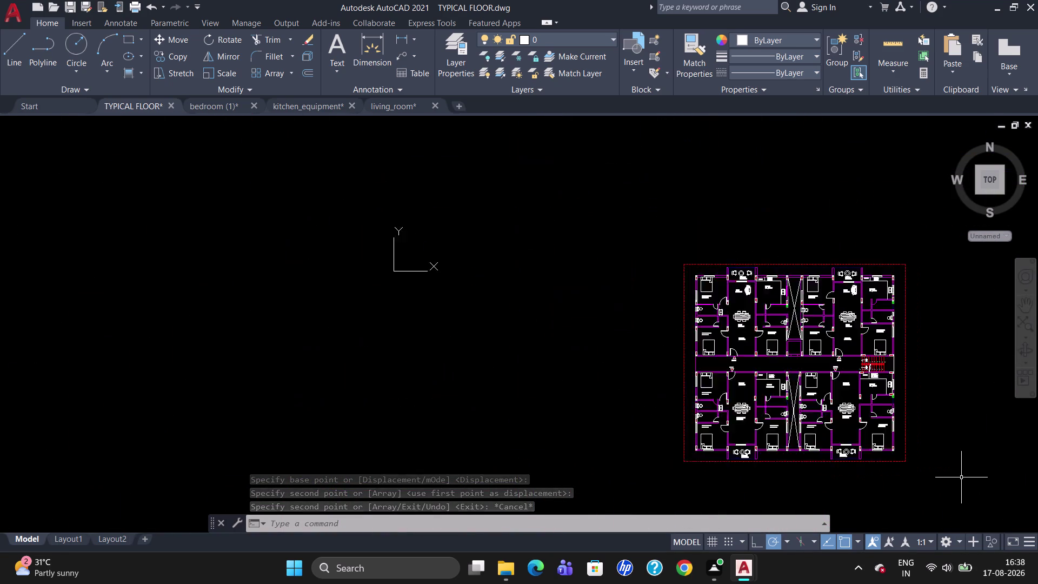
scroll(down, 3)
scroll(up, 3)
scroll(down, 3)
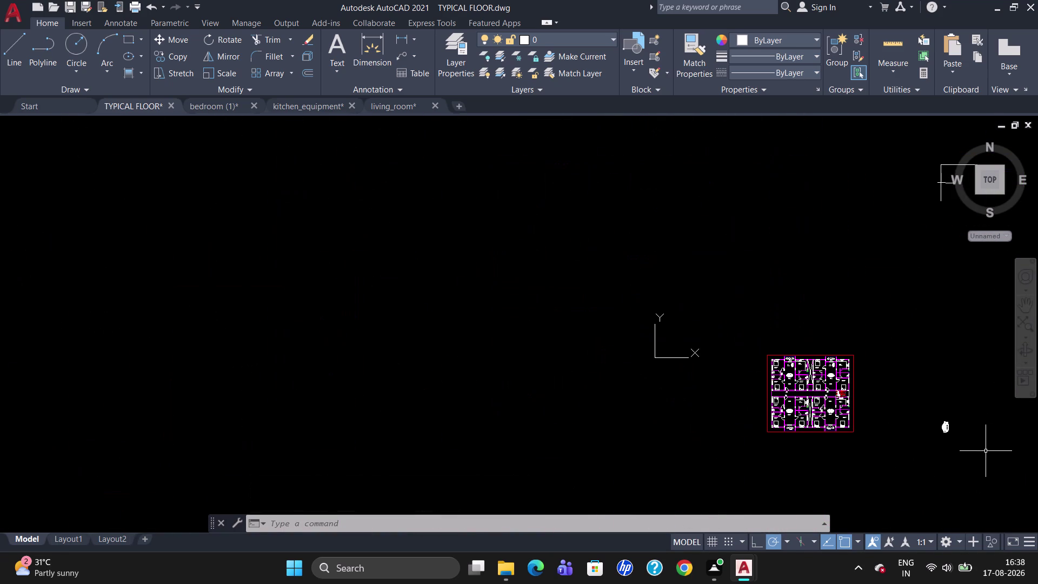
drag(980, 448, 935, 430)
key(Delete)
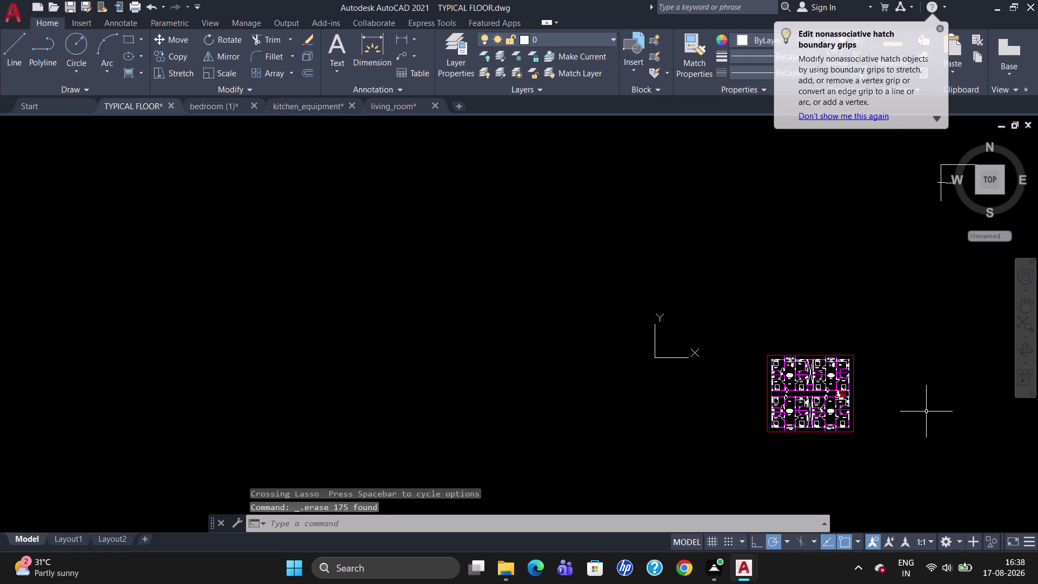
scroll(up, 3)
scroll(down, 3)
scroll(up, 3)
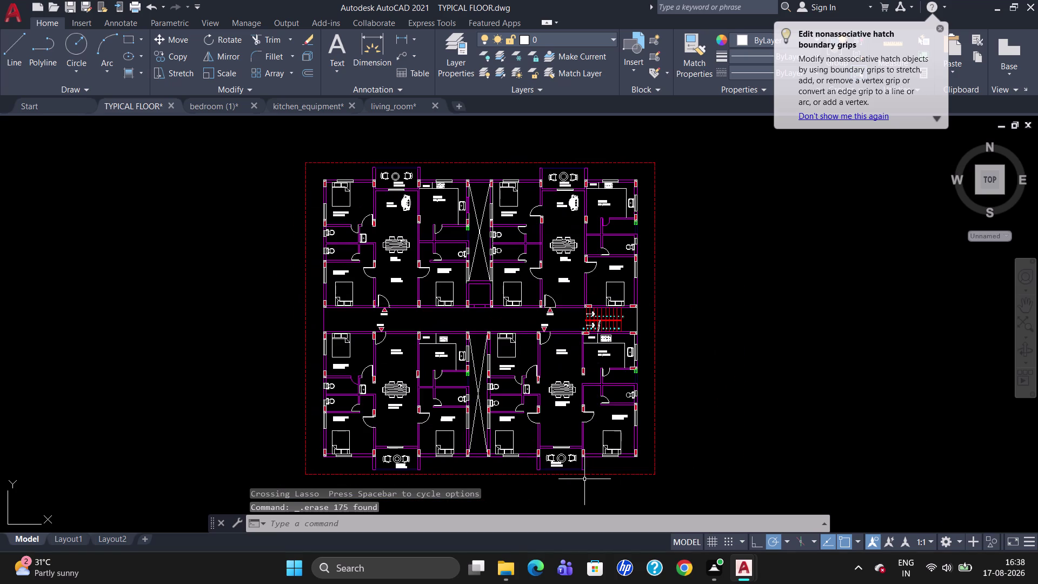
scroll(down, 3)
scroll(up, 3)
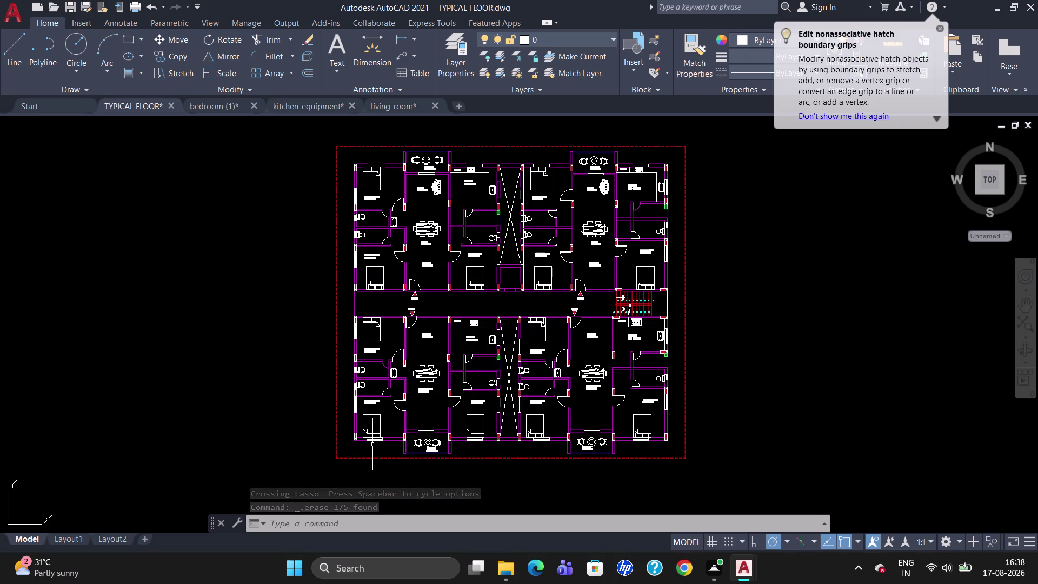
scroll(up, 3)
scroll(up, 3)
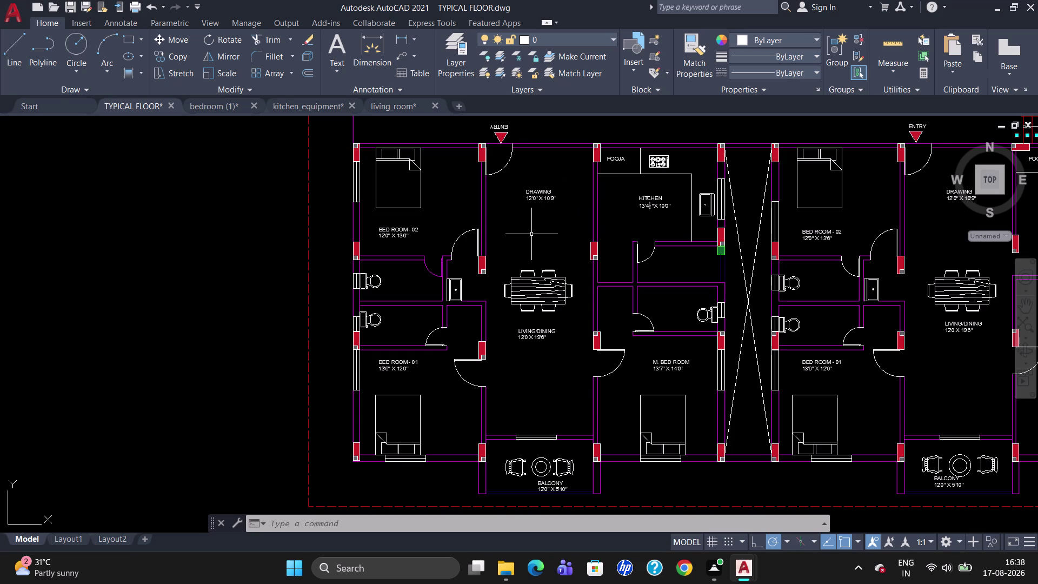
Zoom in and out to review the whole floor plan.
scroll(down, 3)
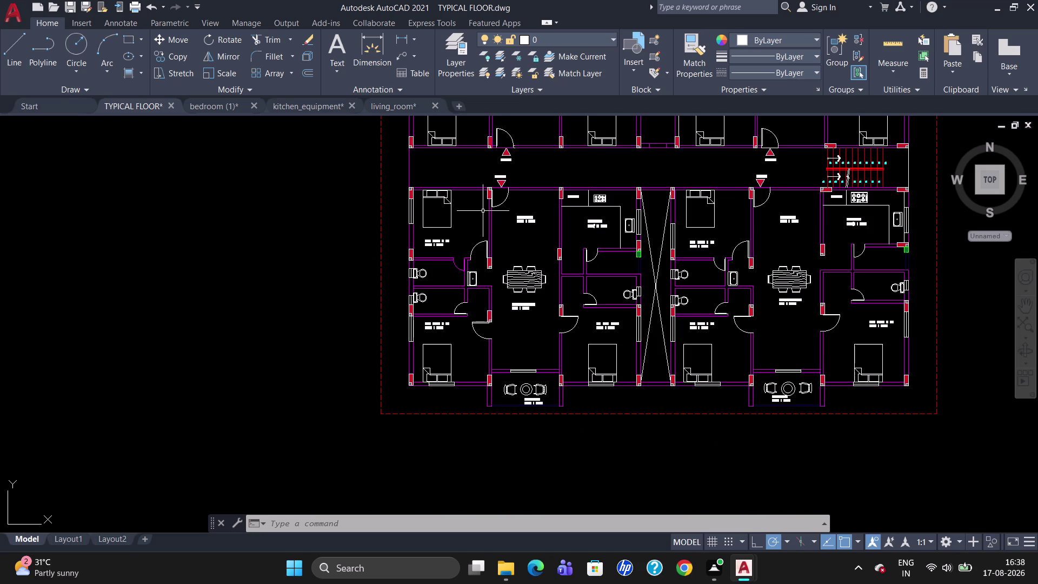
scroll(down, 3)
scroll(up, 3)
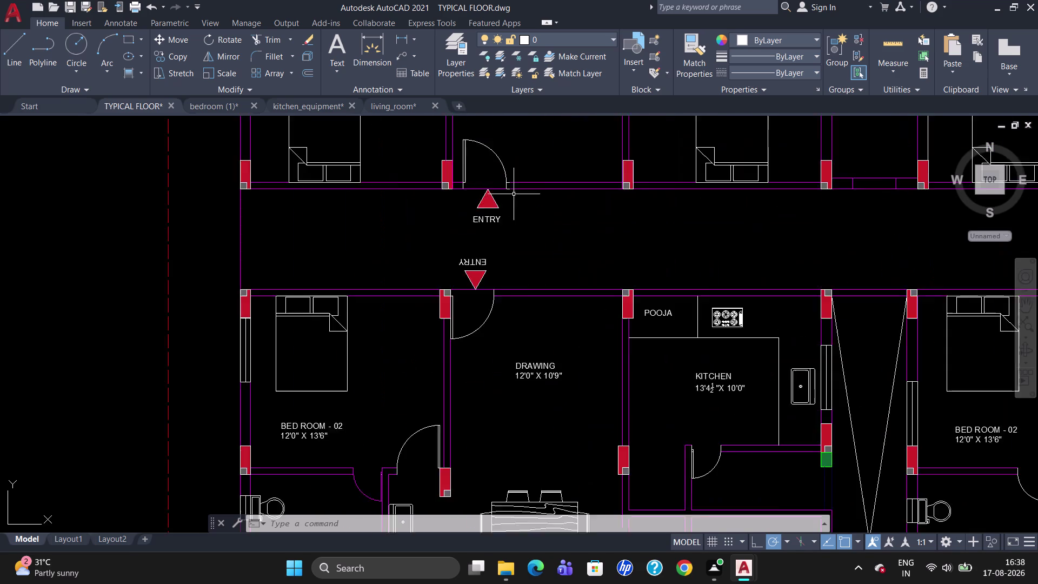
scroll(down, 3)
scroll(up, 3)
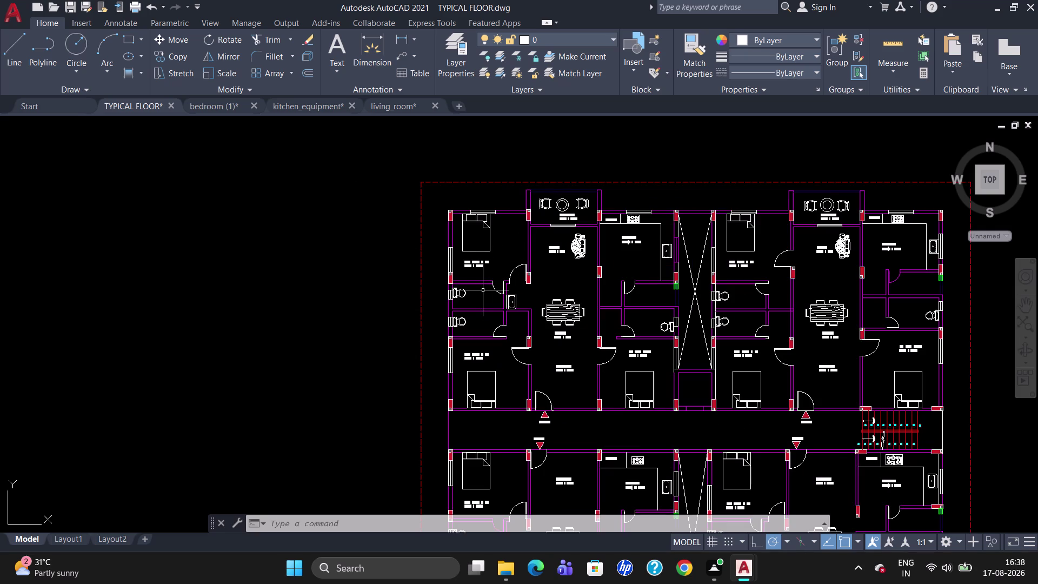
scroll(up, 3)
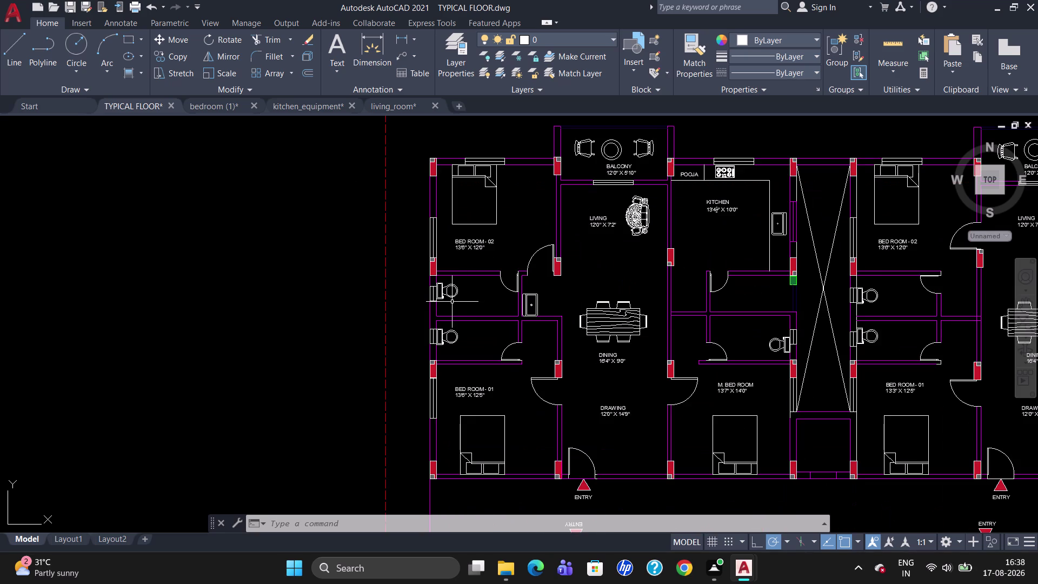
Draw a text box in the left flat's toilet with 5" text height.
key(t)
key(Return)
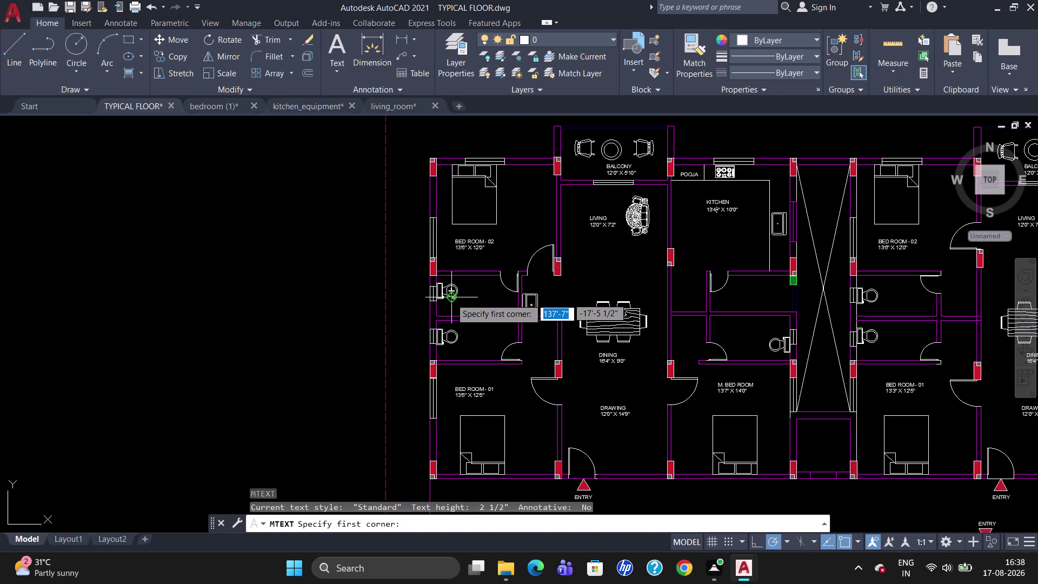
click(469, 291)
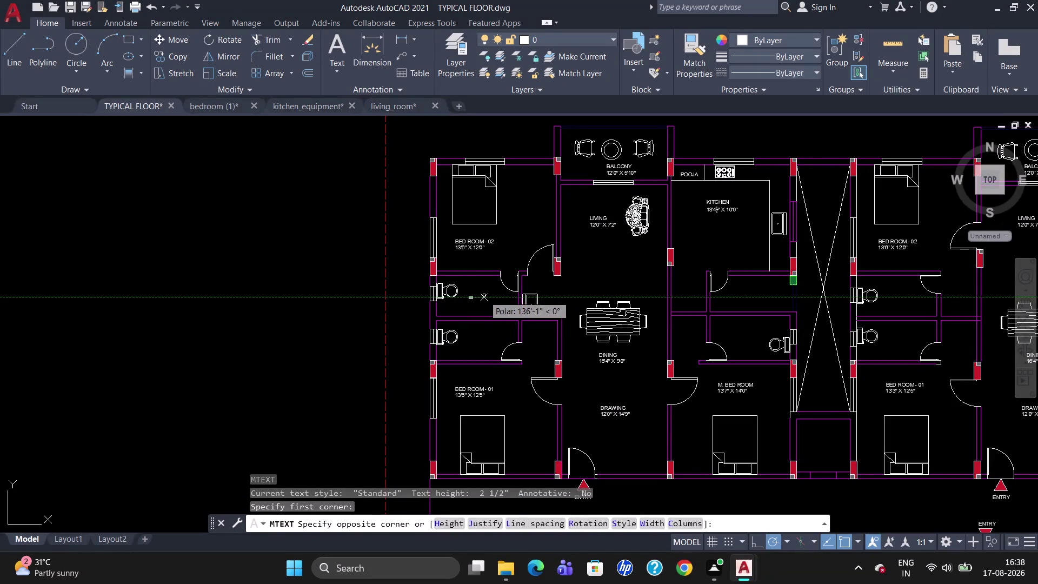
click(506, 307)
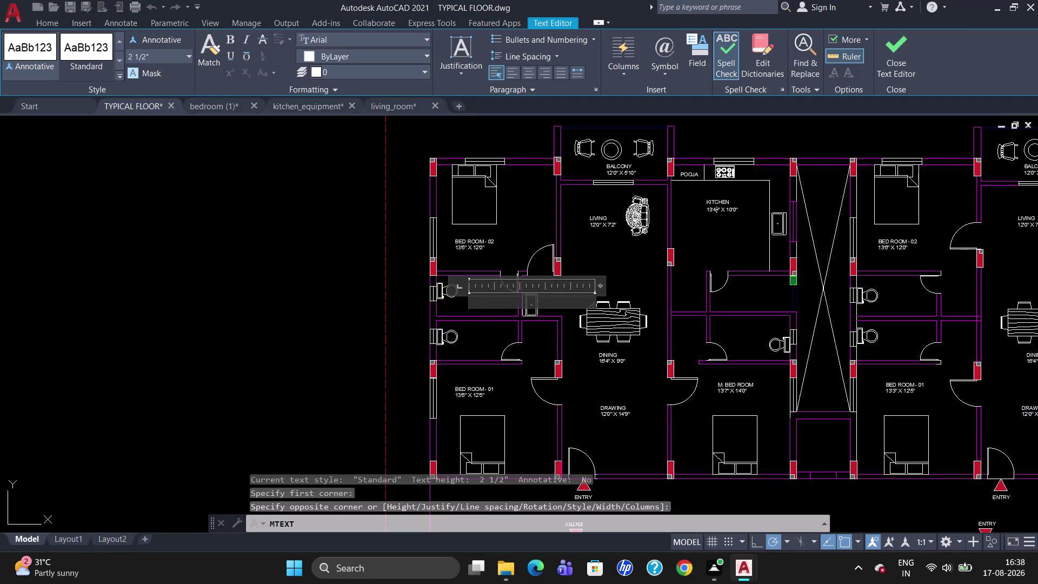
click(168, 51)
key(BackSpace)
key(5)
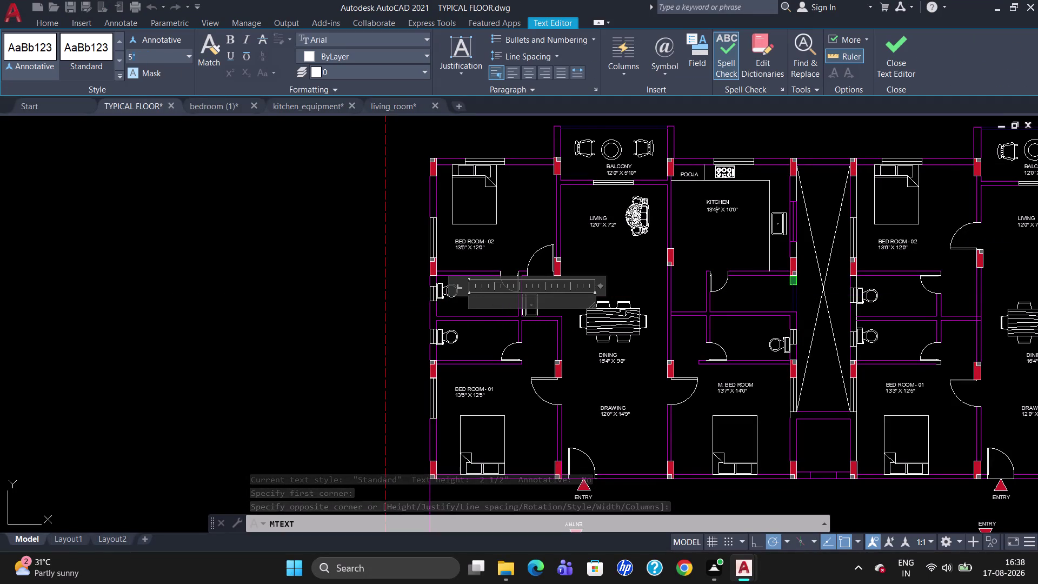
key(shift+quotedbl)
key(Return)
key(Return)
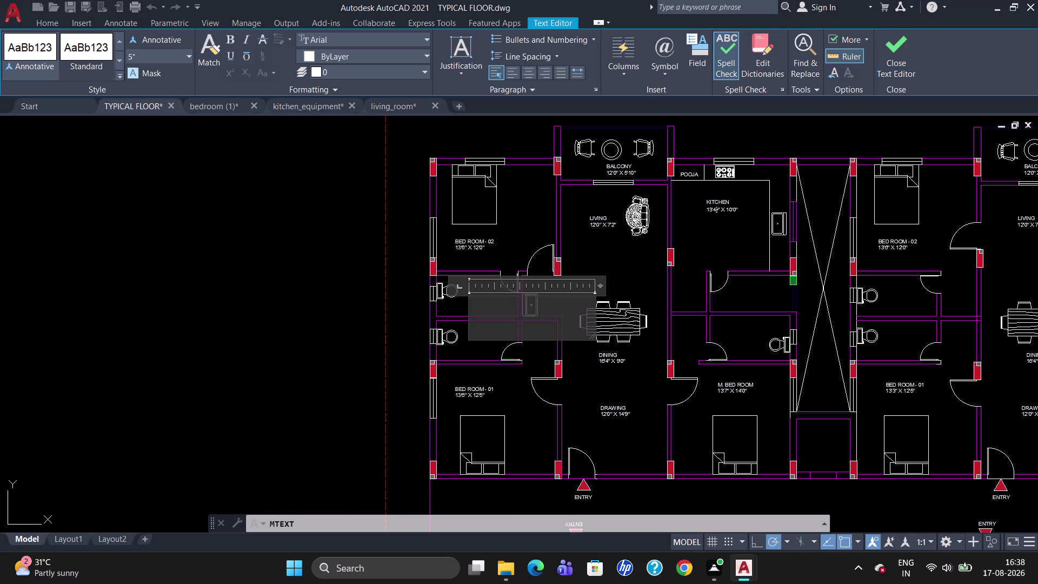
key(BackSpace)
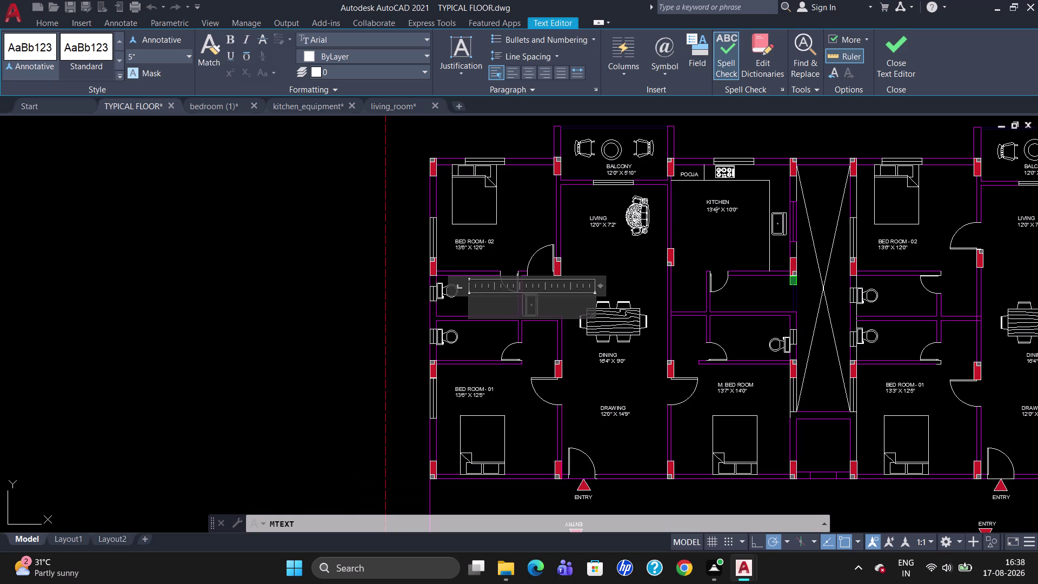
key(BackSpace)
Enter TOILET with 9'2" X 4'7" on a second line and close the editor.
text(T)
text(OILET)
key(Return)
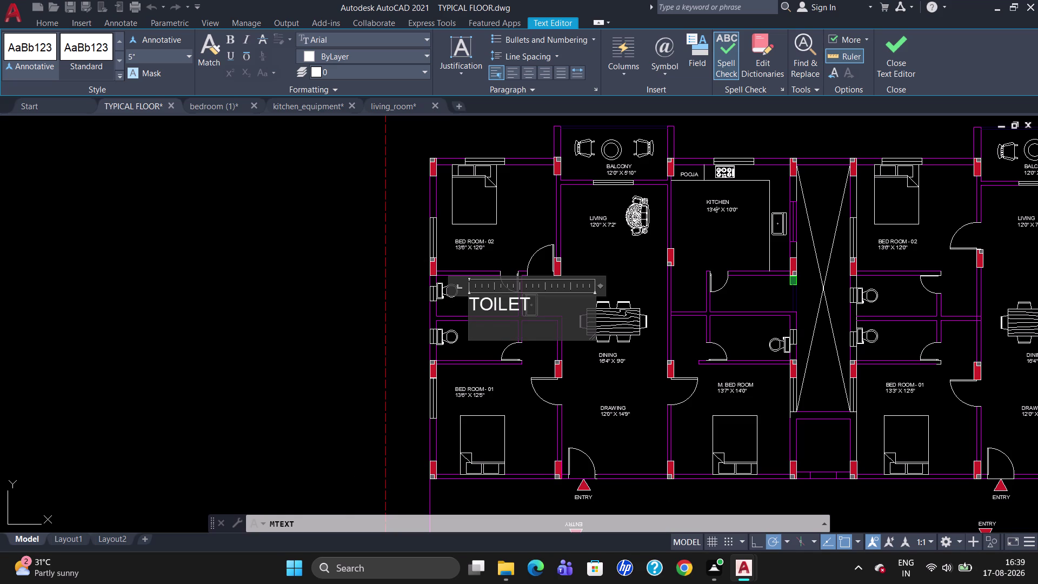
key(9)
text('2)
text(" X)
key(space)
text(4'7)
text(")
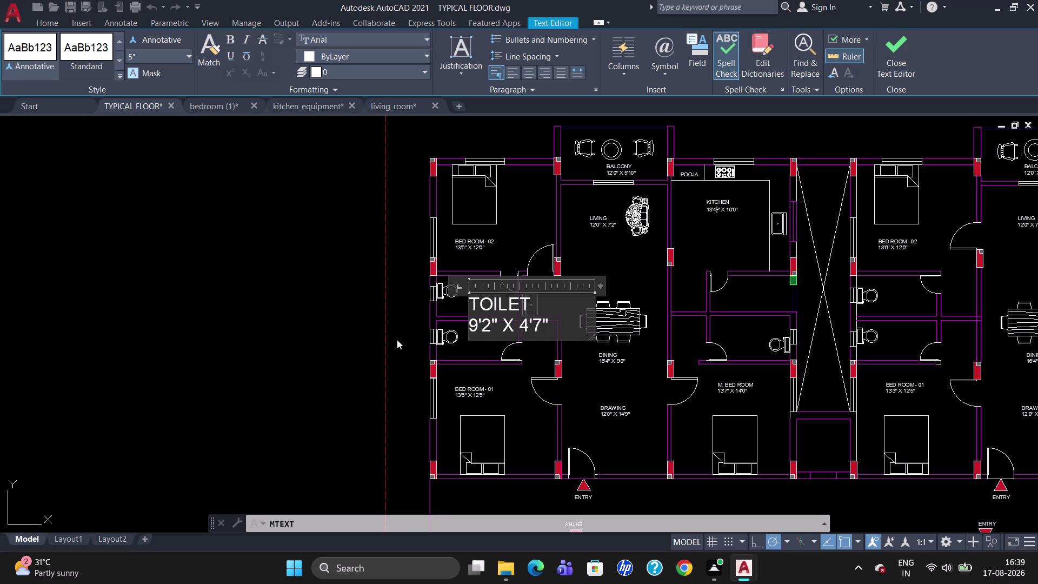
click(398, 344)
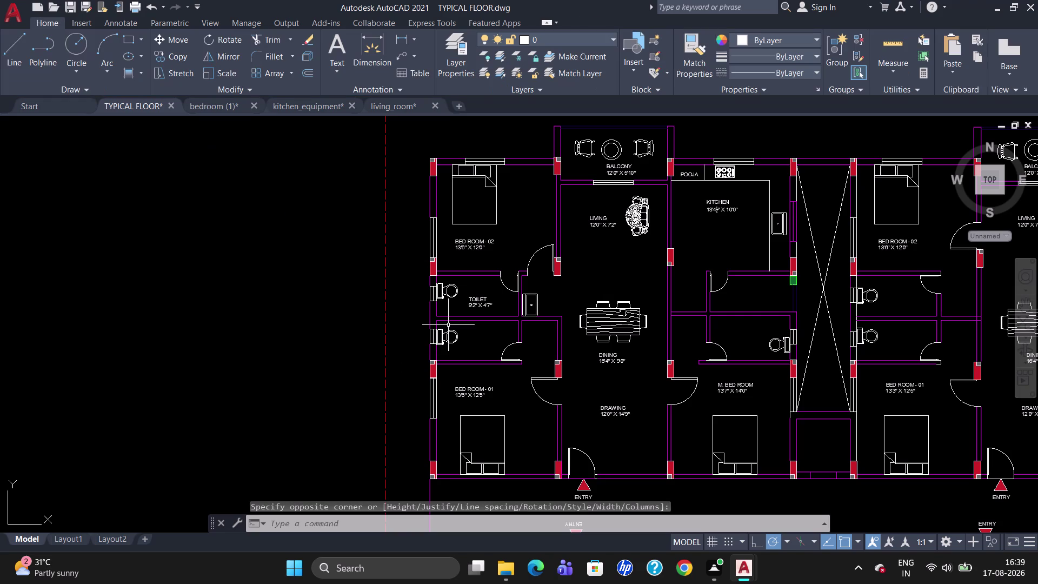
Copy the TOILET label into the left, middle and right upper flats' toilets.
click(470, 299)
text(C)
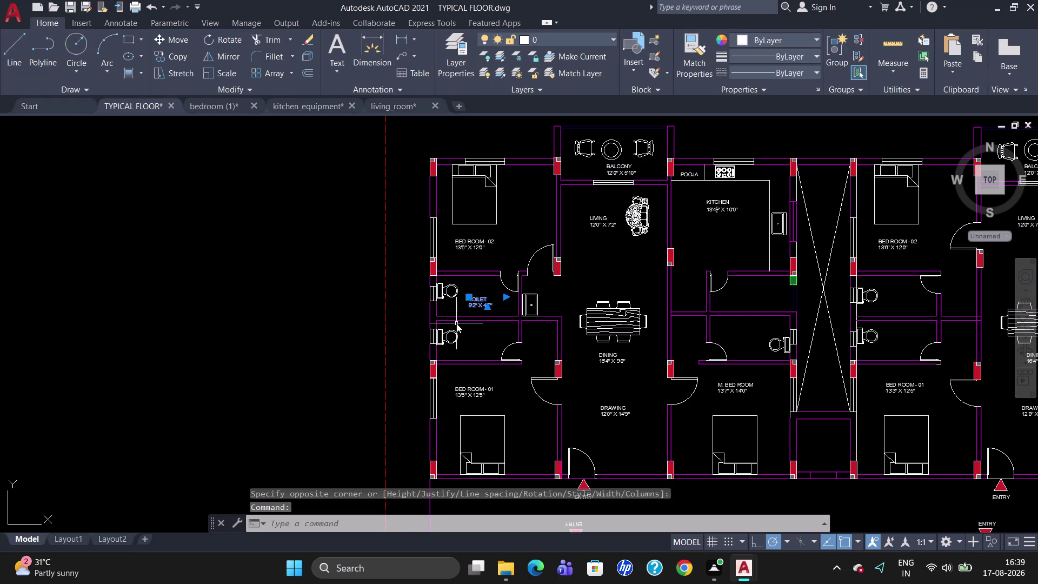
text(O)
key(Return)
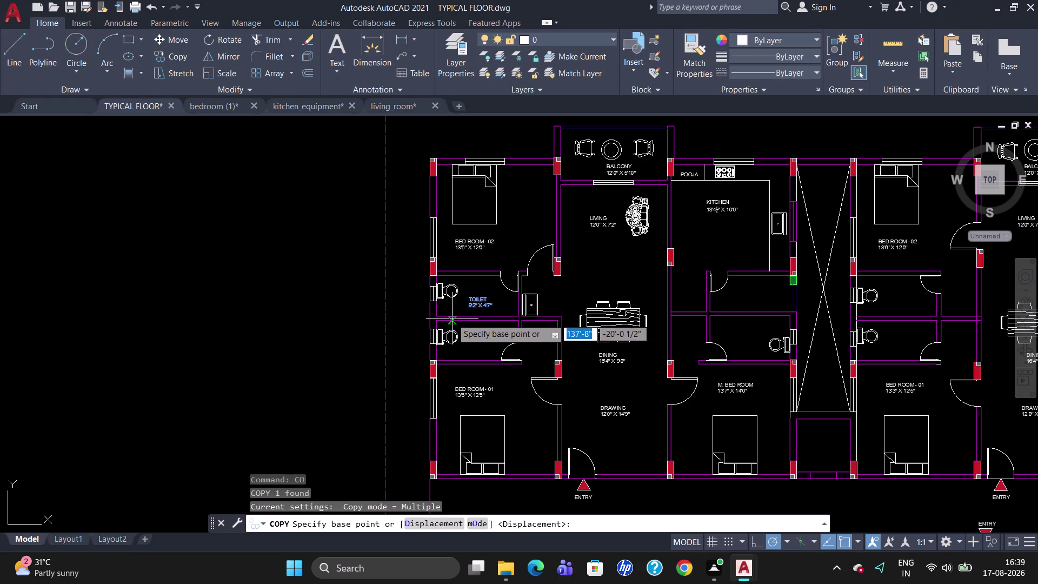
click(472, 299)
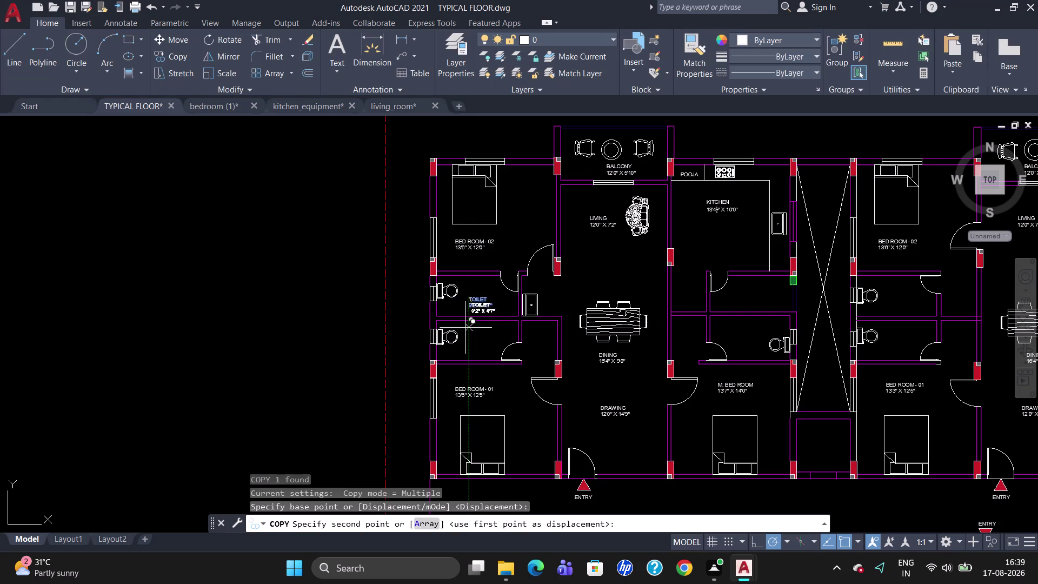
click(474, 334)
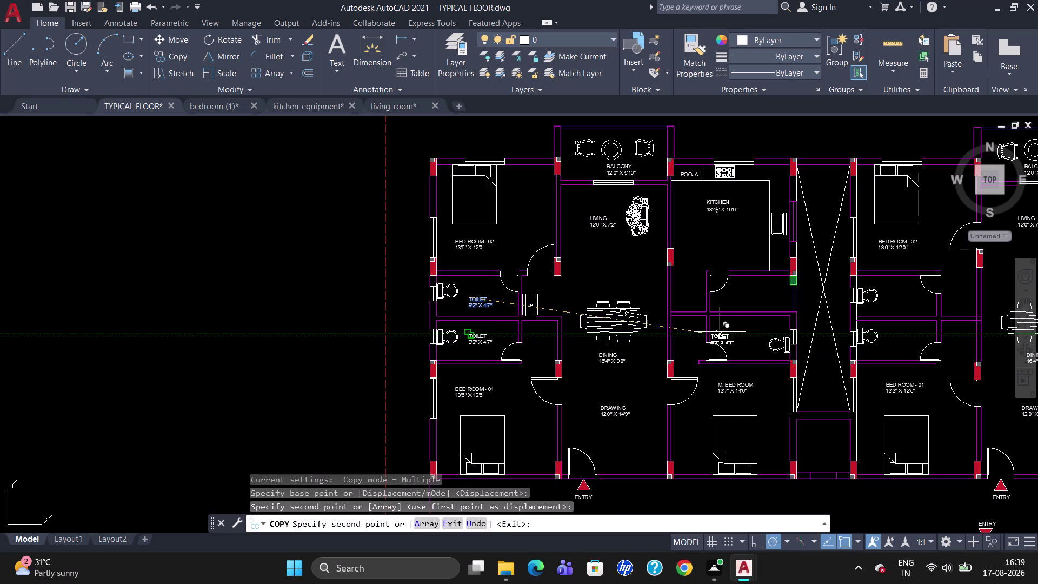
click(740, 328)
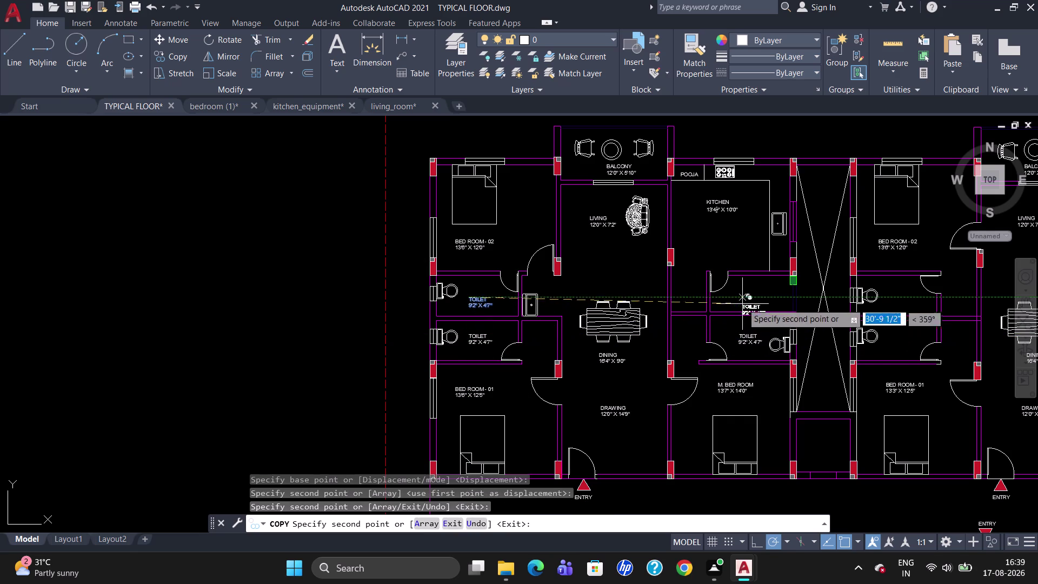
click(744, 295)
click(898, 295)
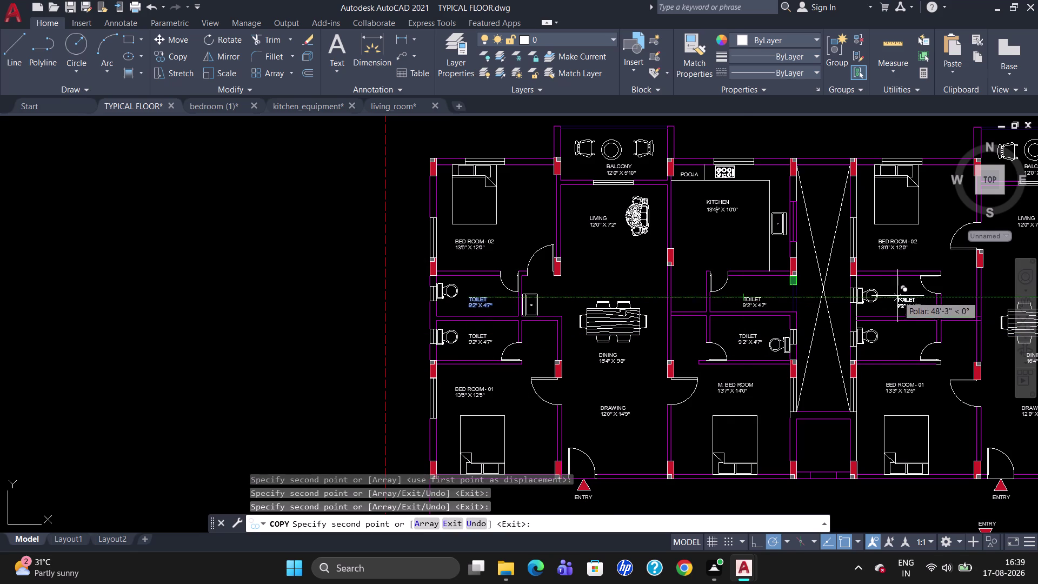
click(900, 330)
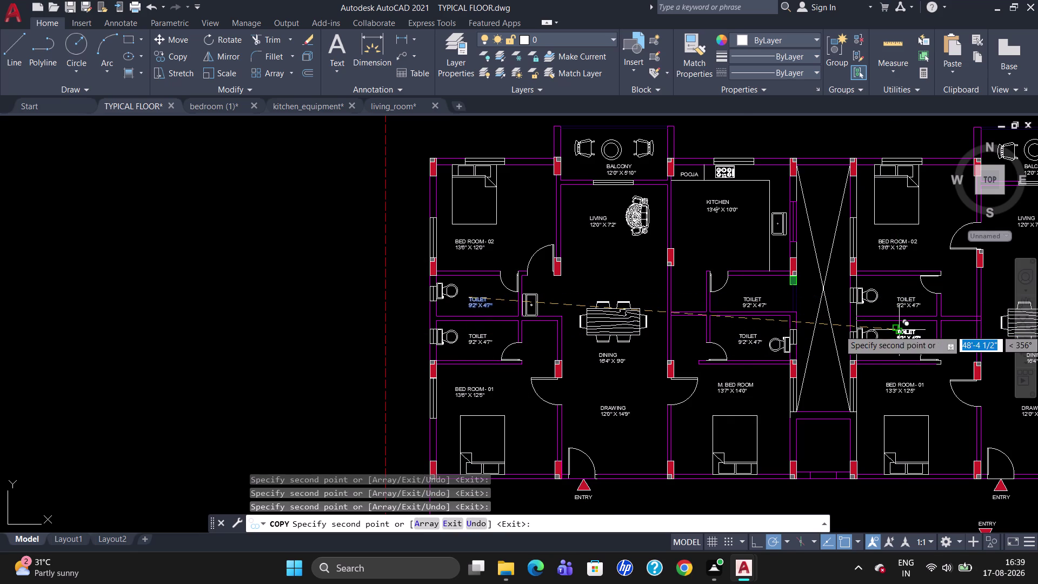
Place two more TOILET label copies in the far-right flats' toilets.
scroll(down, 3)
scroll(up, 3)
scroll(down, 3)
scroll(up, 3)
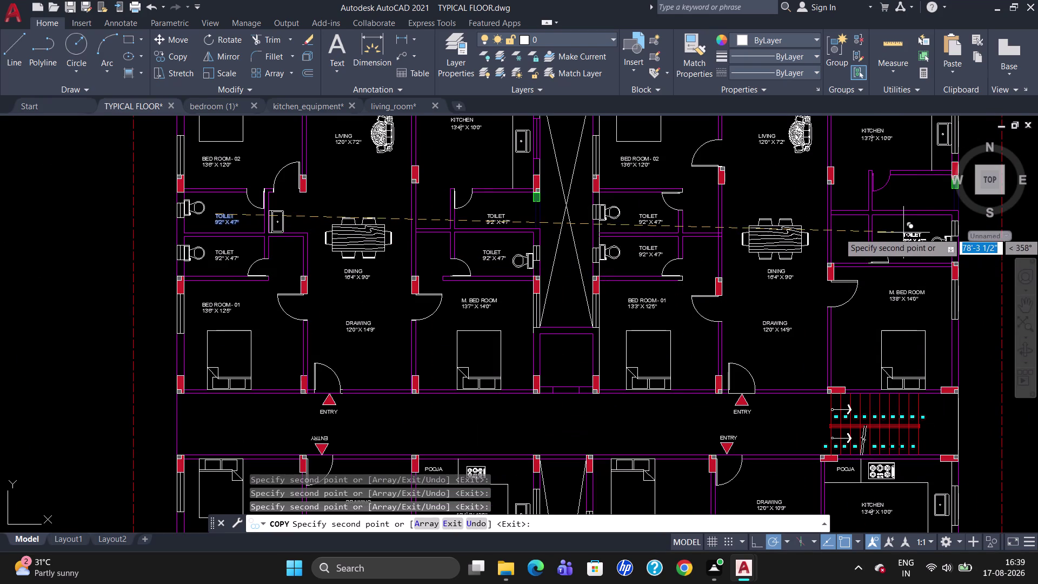
scroll(up, 3)
click(892, 222)
scroll(down, 3)
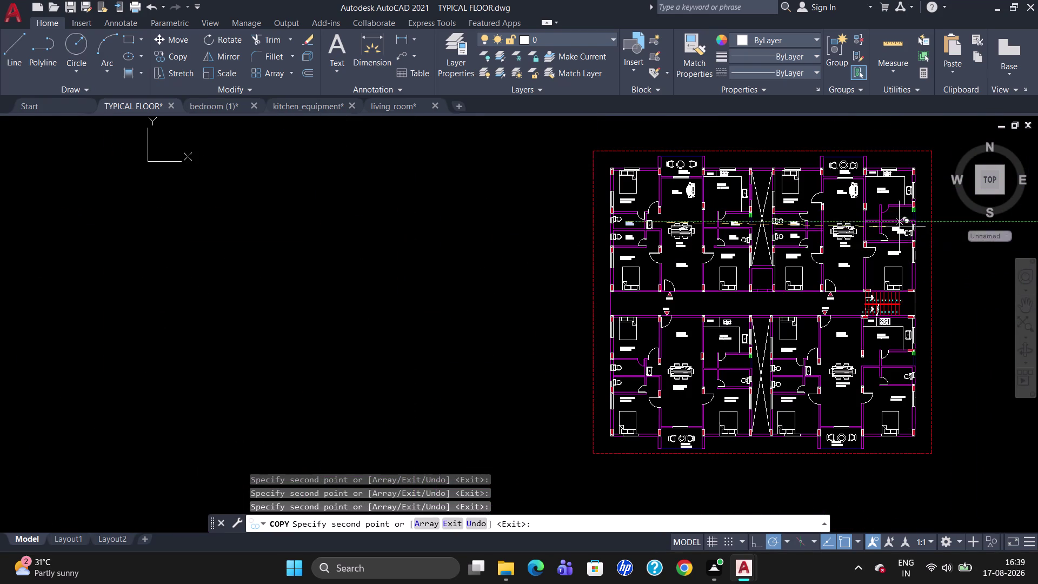
scroll(up, 3)
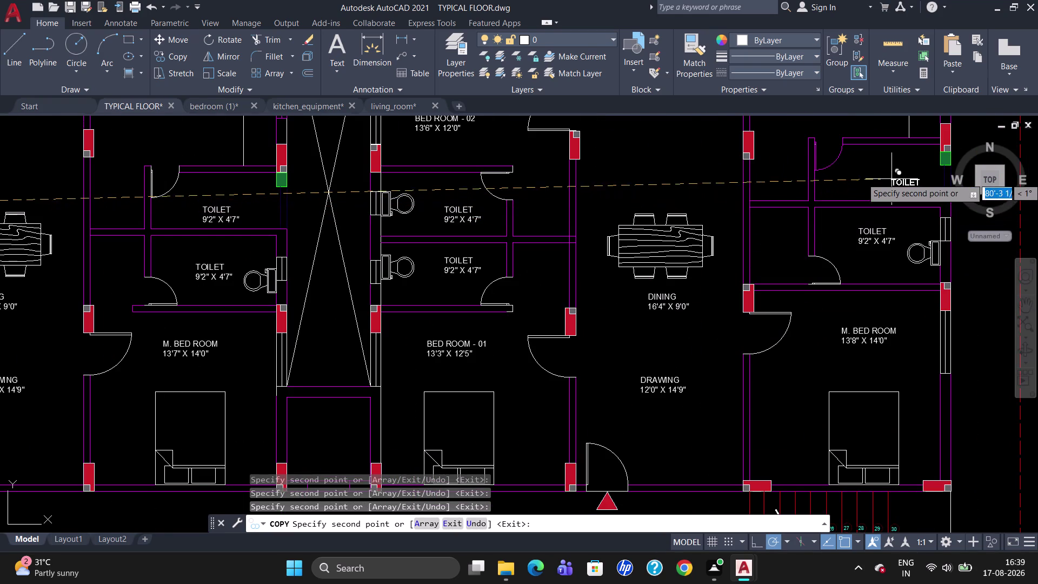
click(889, 166)
scroll(down, 3)
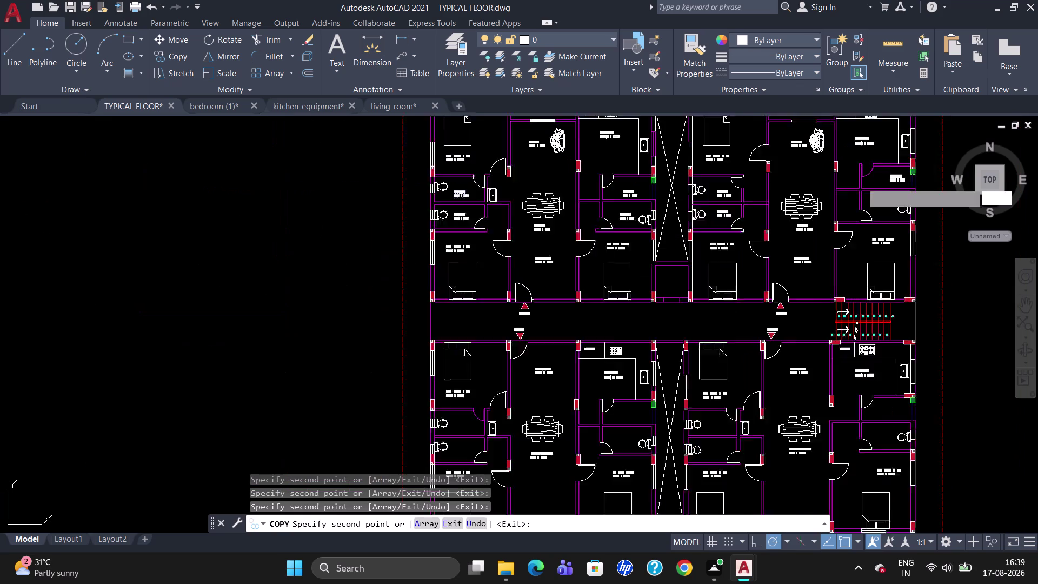
scroll(up, 3)
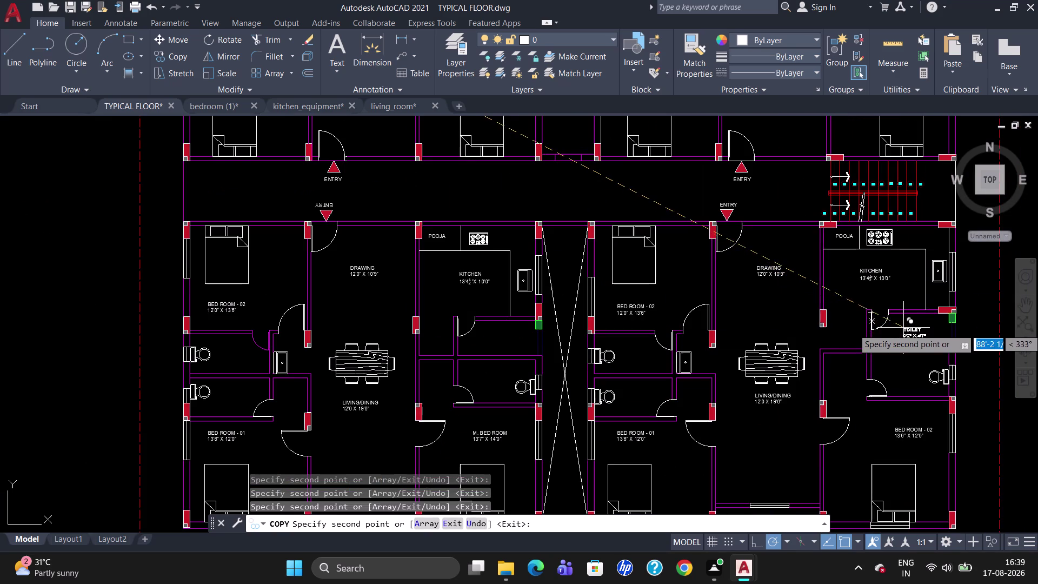
Place TOILET label copies in the lower-right, lower-middle and lower-left flats' toilets.
click(910, 323)
click(898, 362)
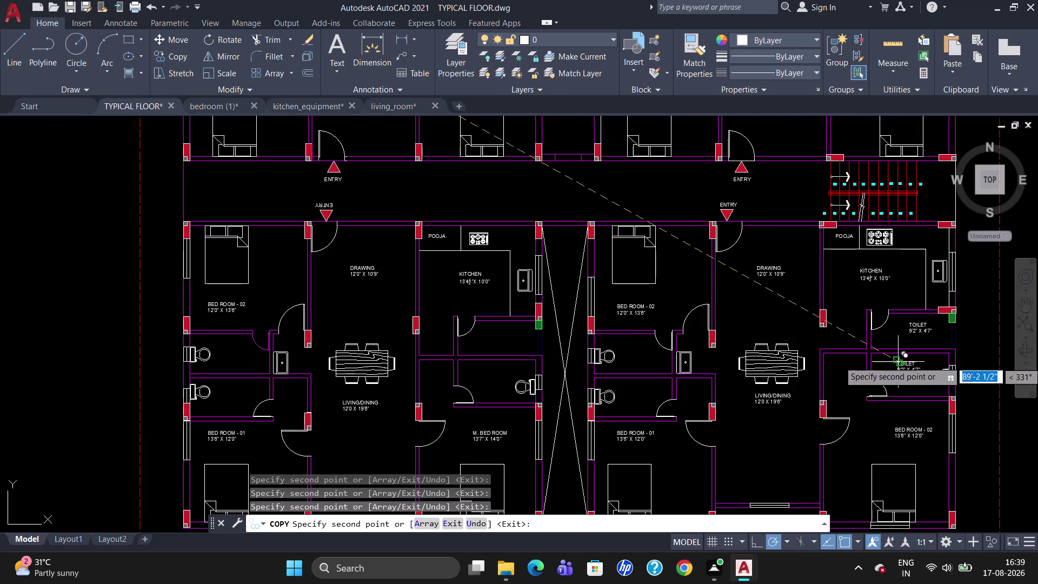
click(628, 351)
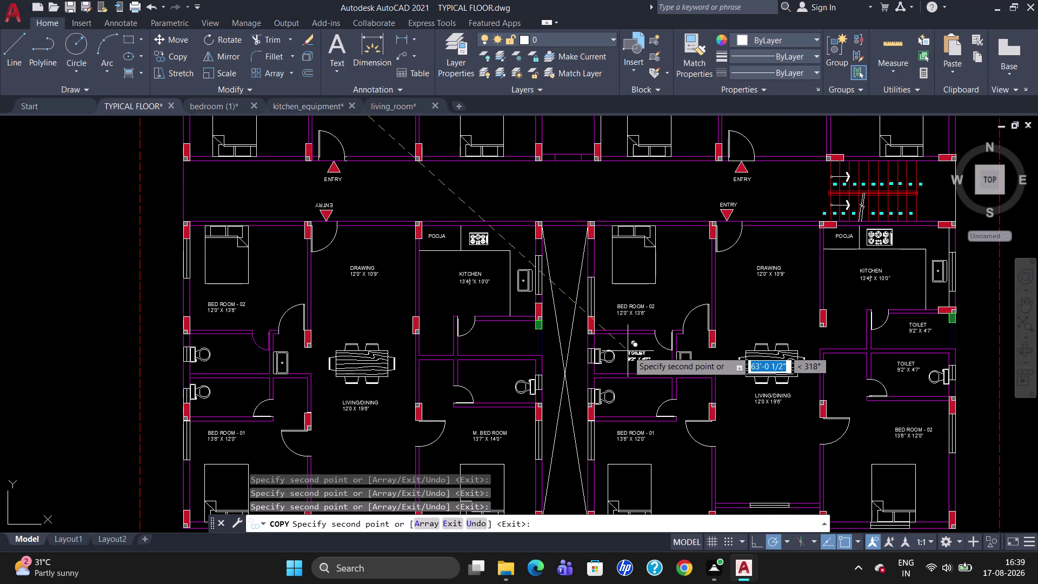
click(626, 388)
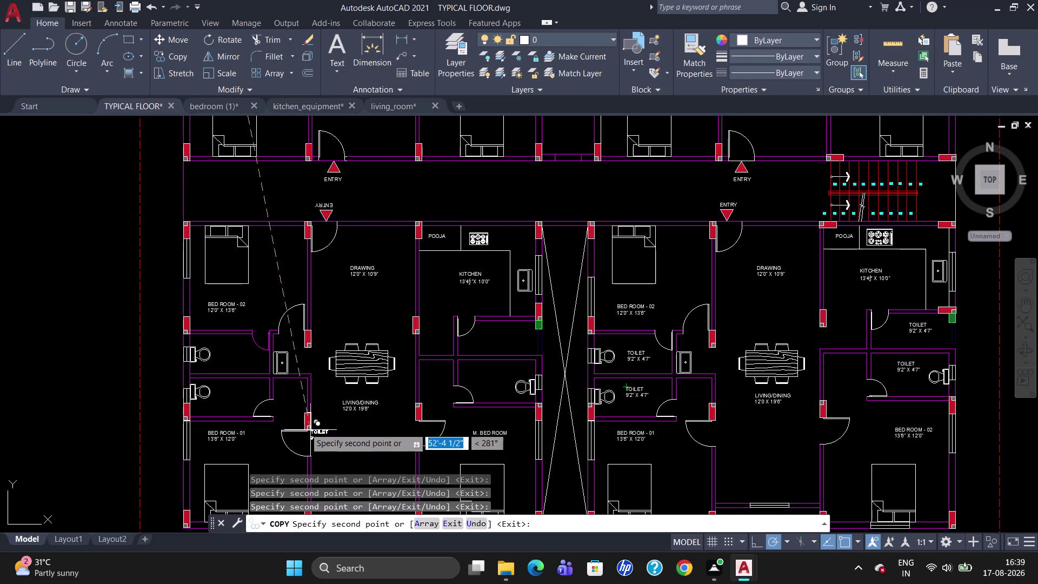
click(229, 394)
click(227, 357)
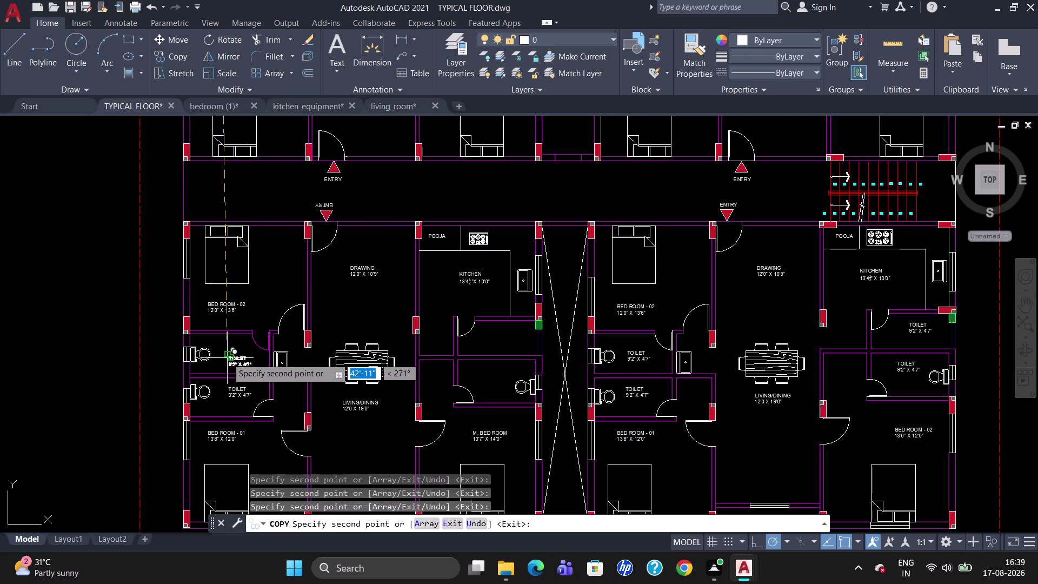
key(Escape)
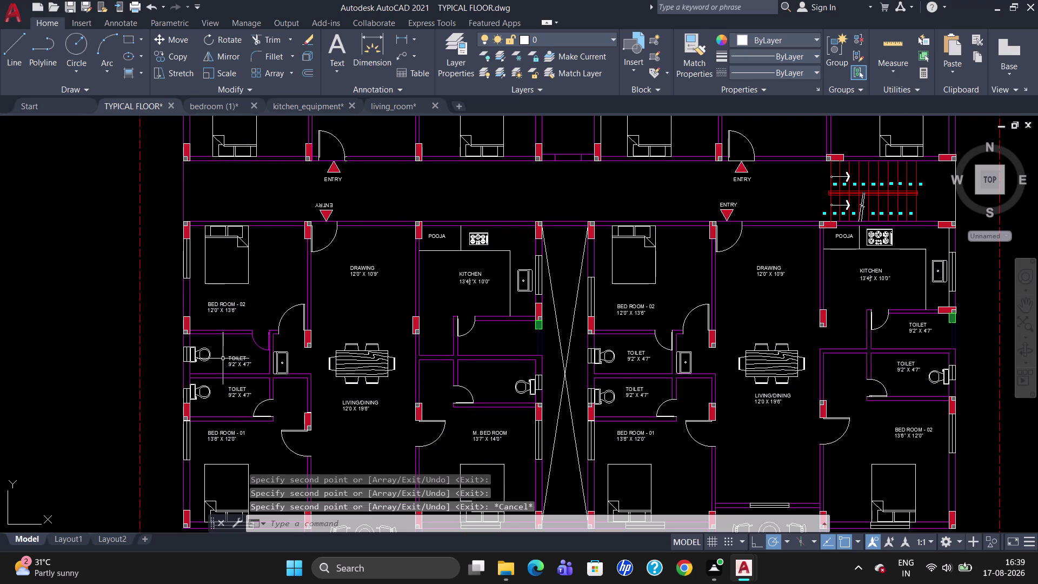
scroll(down, 3)
Change the left flat's upper toilet label size to 9'2" X 4'6".
scroll(up, 3)
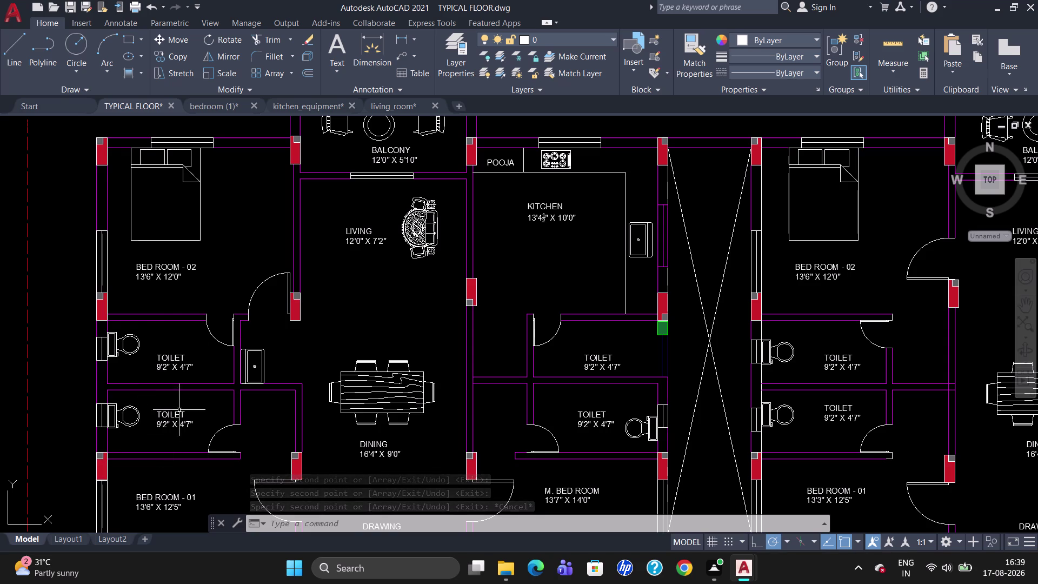
double_click(189, 367)
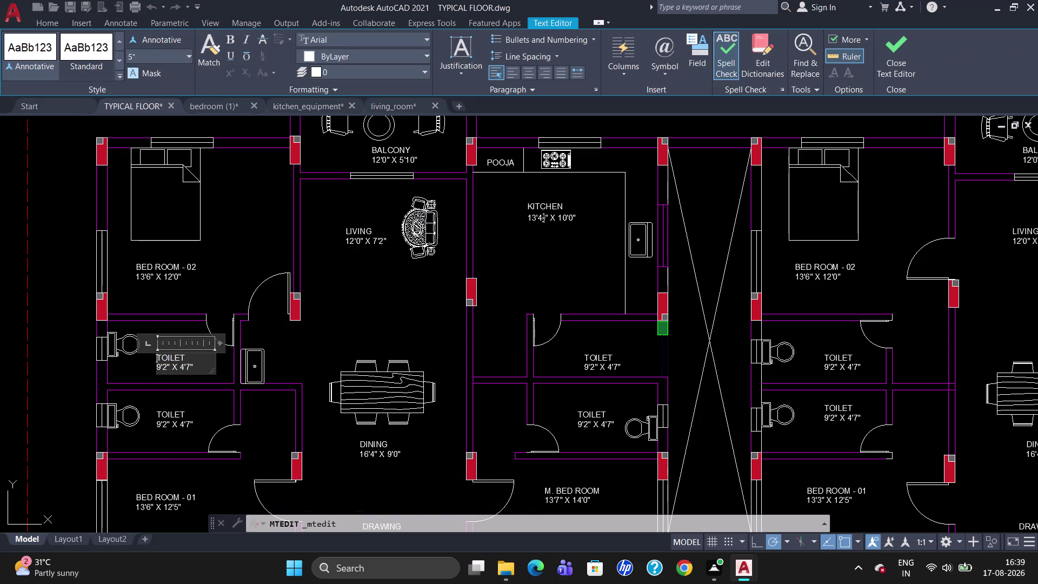
key(Left)
key(Down)
key(Right)
key(Right)
key(Right)
key(Right)
key(Right)
key(Right)
key(Right)
key(BackSpace)
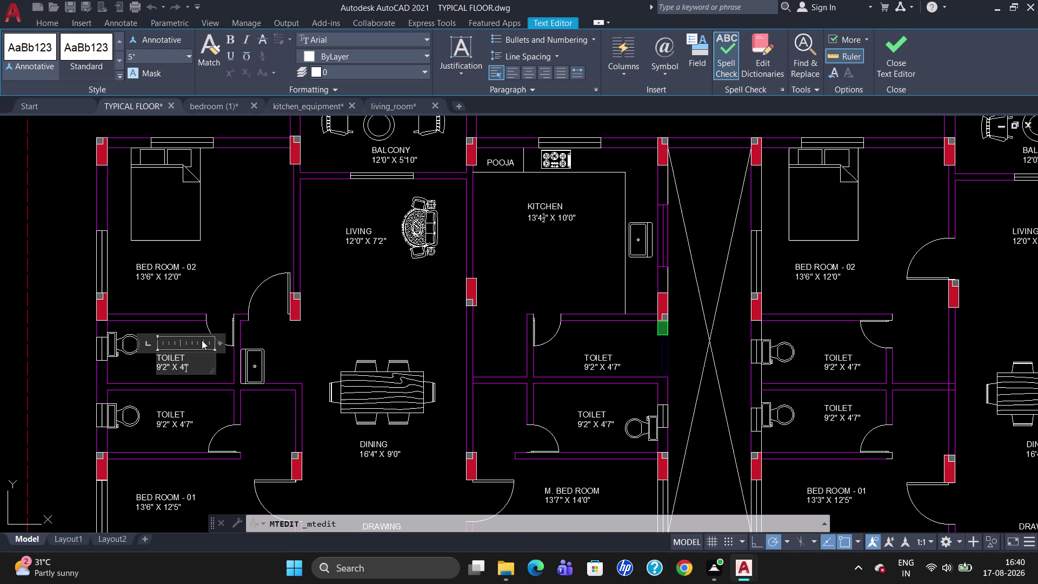
key(6)
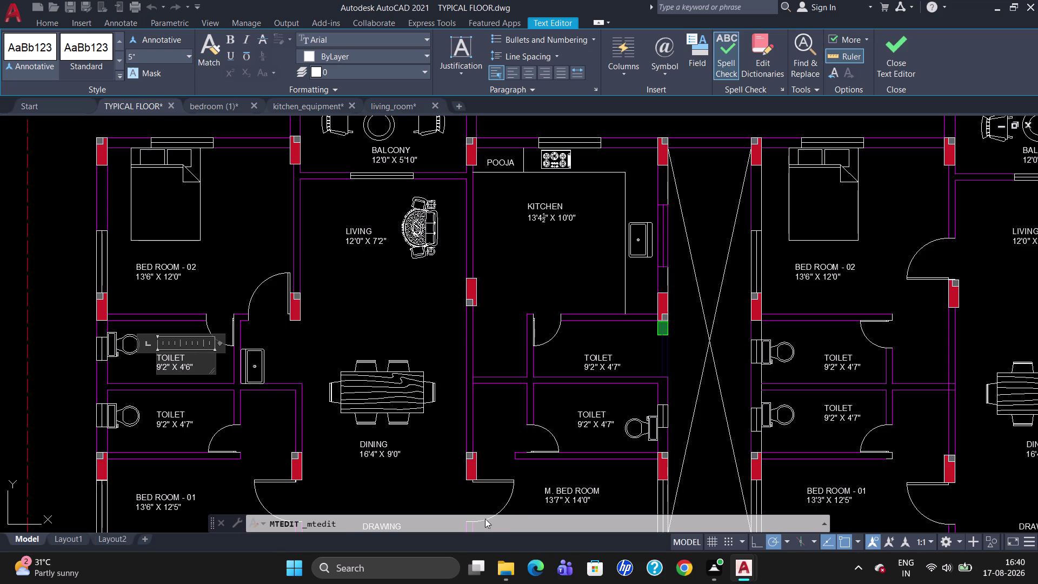
click(611, 358)
Rewrite the middle flat's upper toilet label size as 4'1" X 9'0".
triple_click(596, 369)
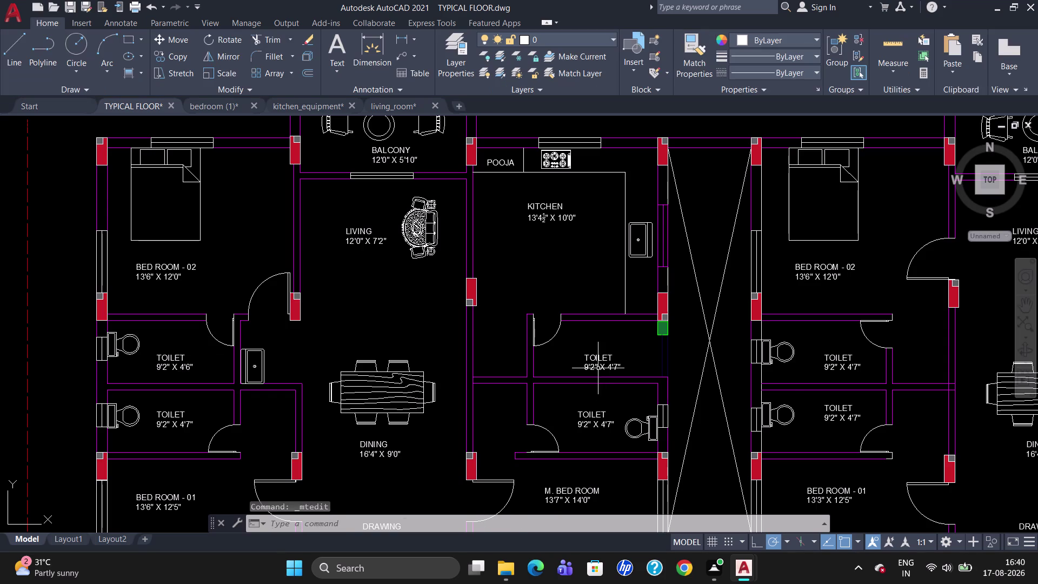
double_click(605, 367)
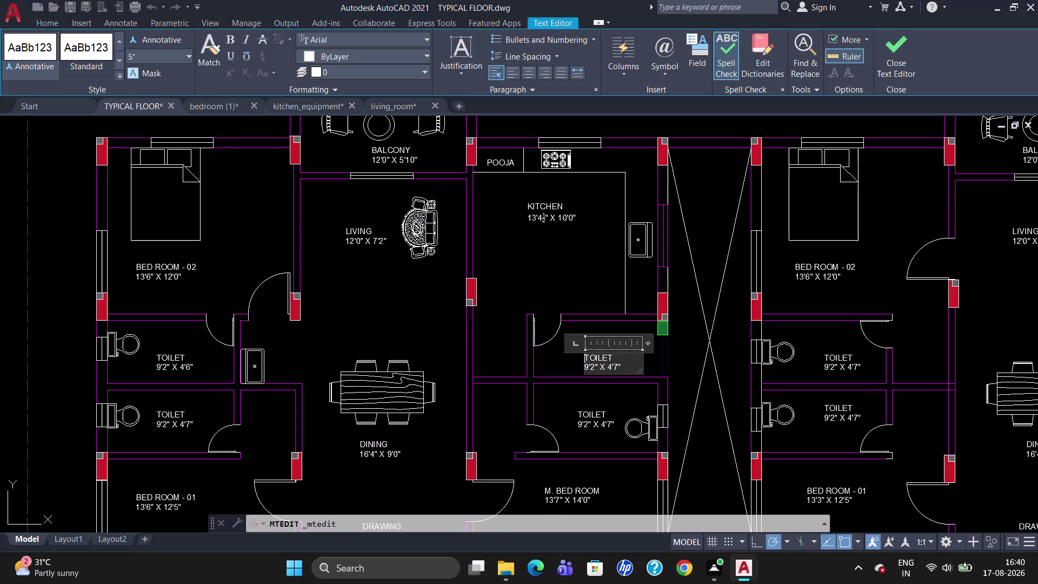
click(624, 367)
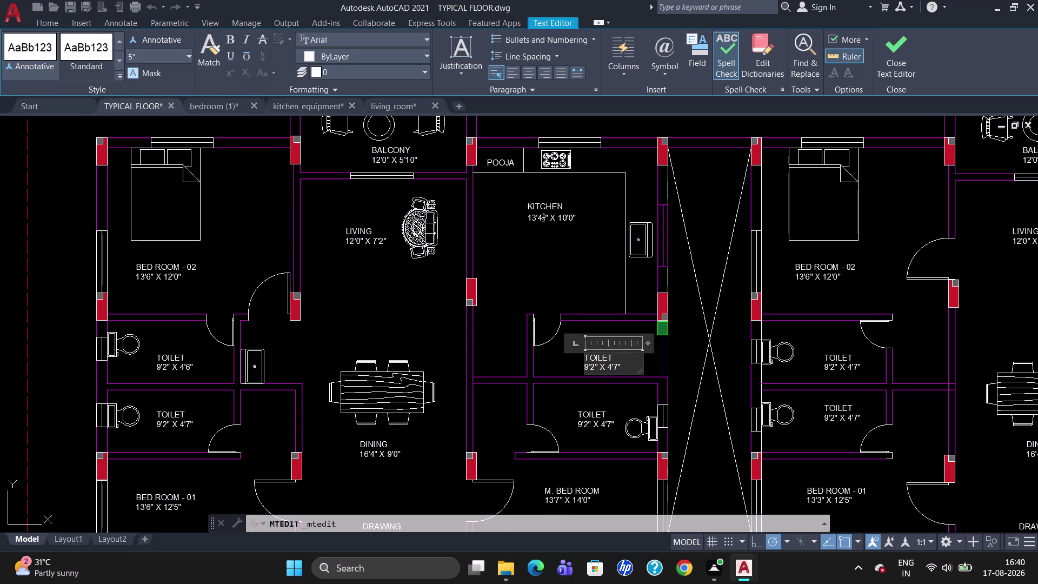
key(BackSpace)
key(BackSpace)
key(BackSpace)
key(BackSpace)
key(BackSpace)
key(BackSpace)
text(4')
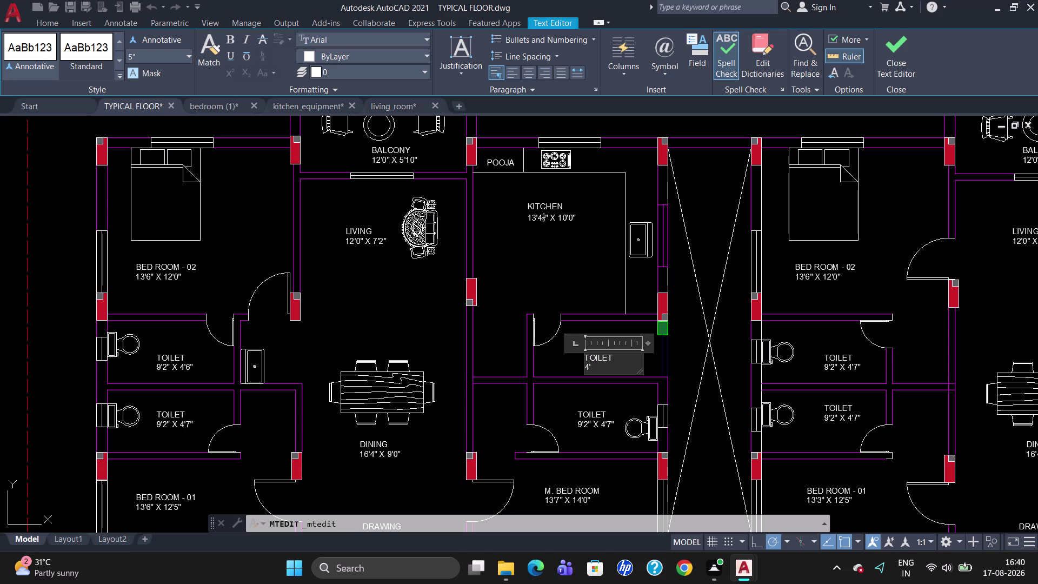
text(1" X)
key(space)
text(9'0)
text(")
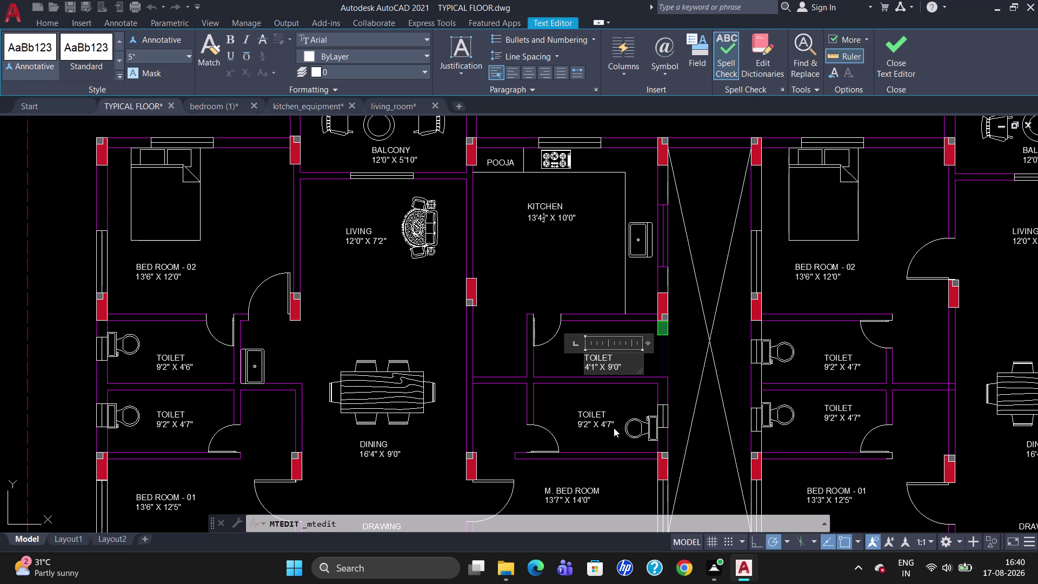
click(613, 427)
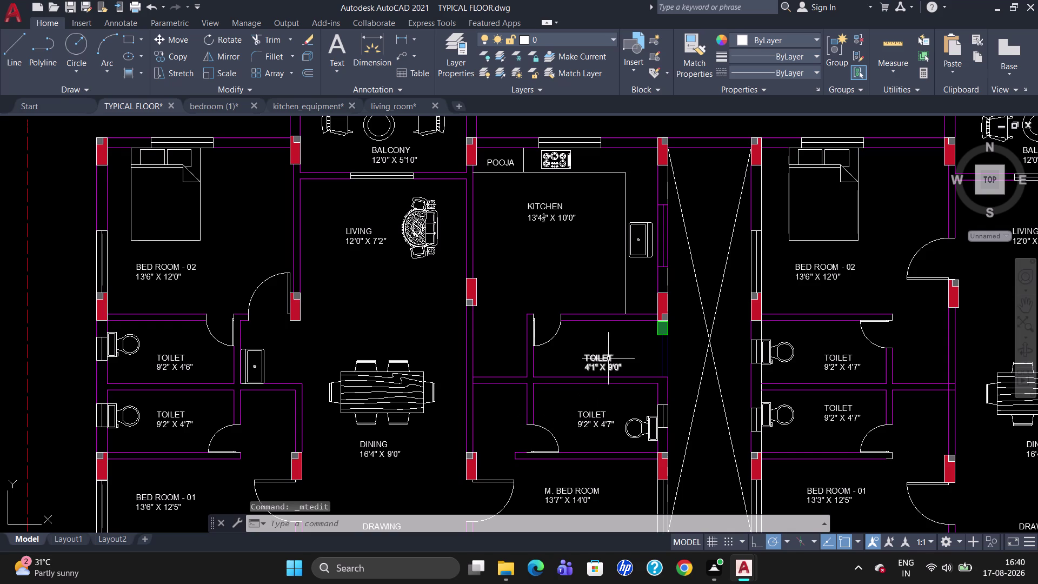
Move the middle flat's upper toilet label higher within its room.
click(602, 357)
drag(585, 356, 586, 351)
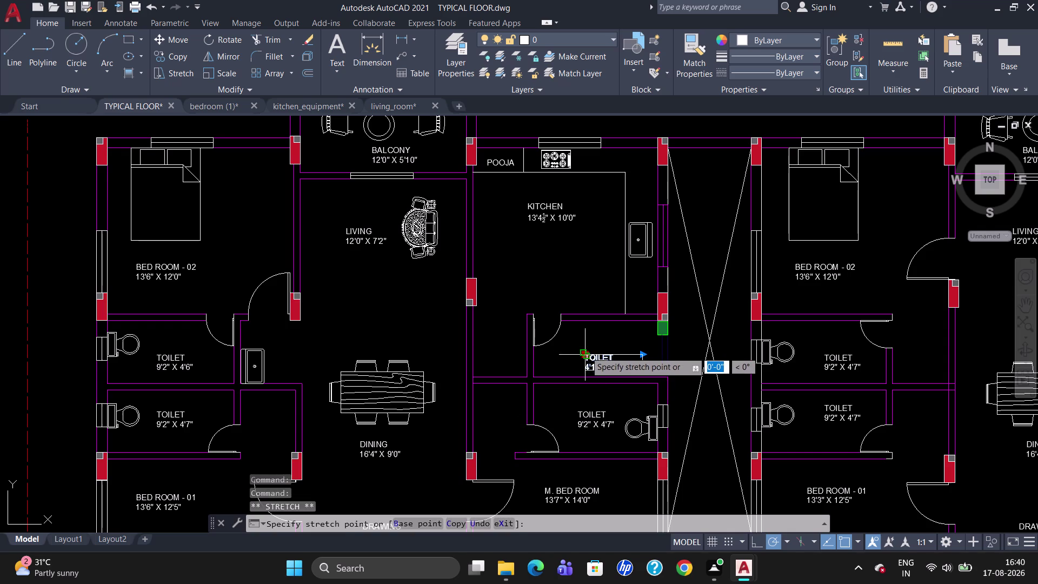
drag(585, 351, 586, 344)
click(587, 345)
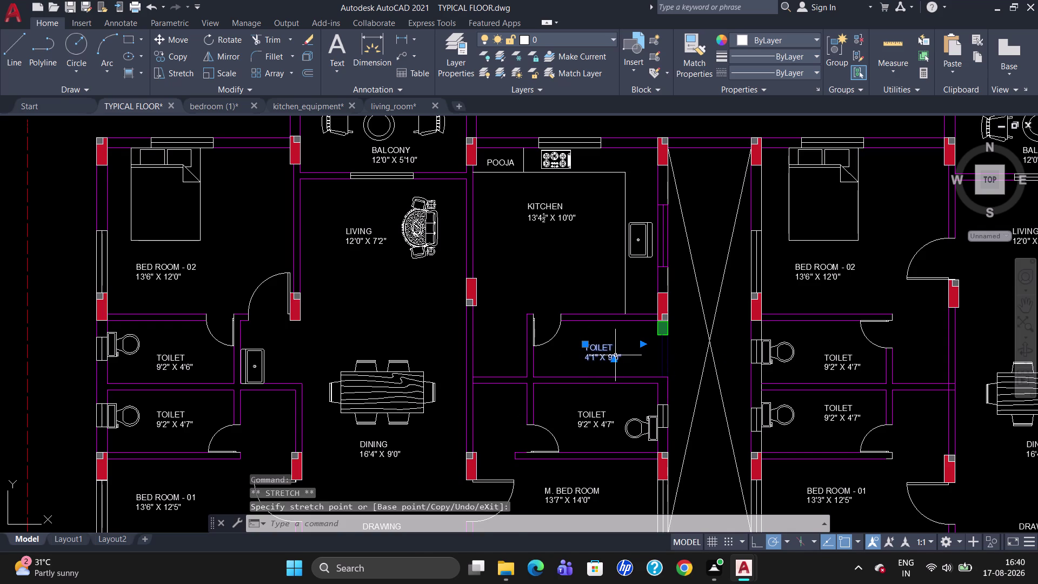
click(617, 352)
Rename the moved label's room name from TOILET to UTILITY.
double_click(608, 347)
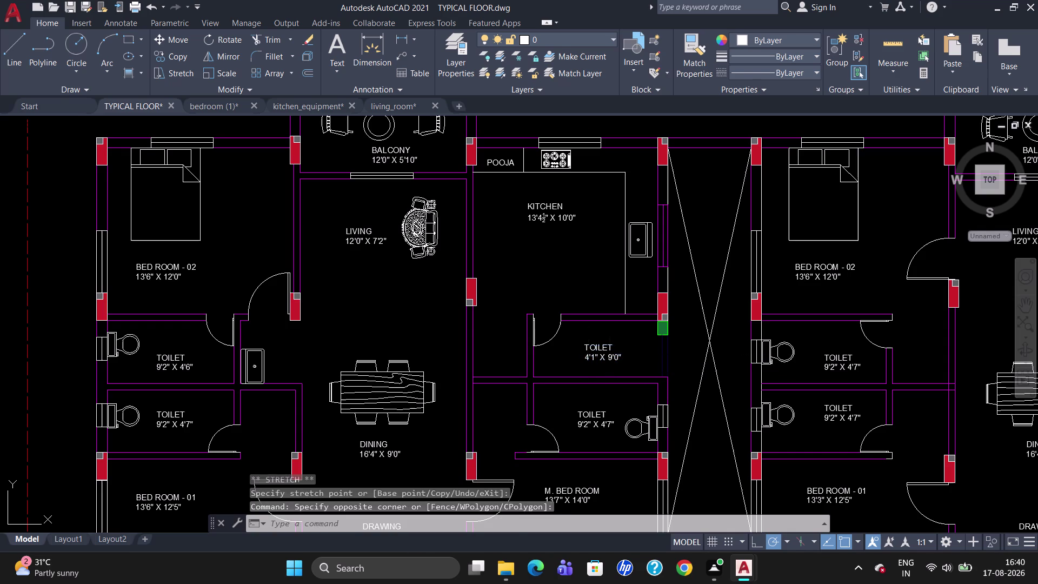
click(615, 348)
key(BackSpace)
key(BackSpace)
key(BackSpace)
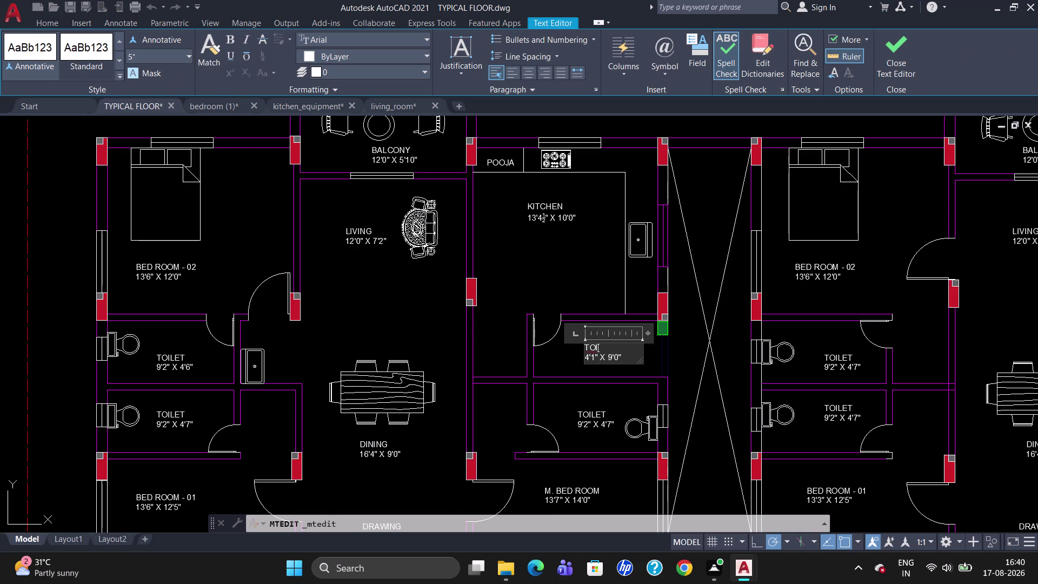
key(BackSpace)
key(BackSpace)
key(BackSpace)
text(UTI)
text(LITY)
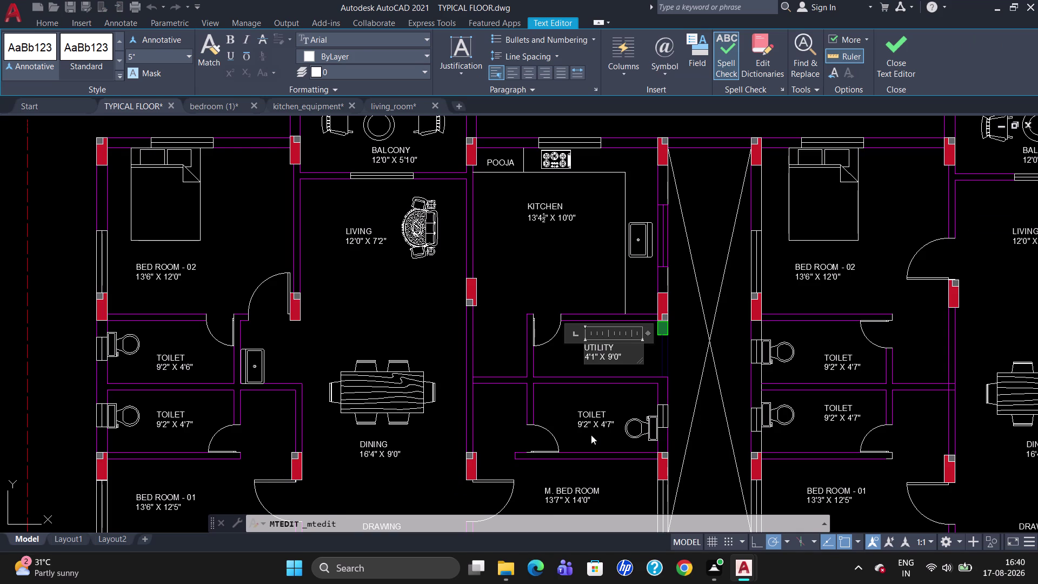
Replace the master-bedroom toilet's size 9'2" X 4'7" with 9'0" X 5'0".
click(591, 434)
double_click(593, 417)
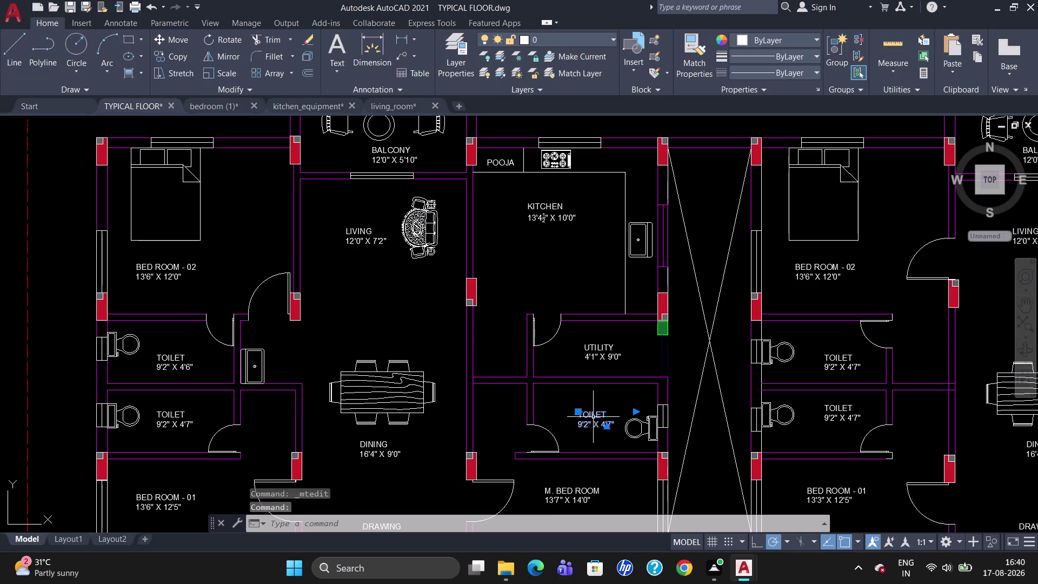
click(618, 429)
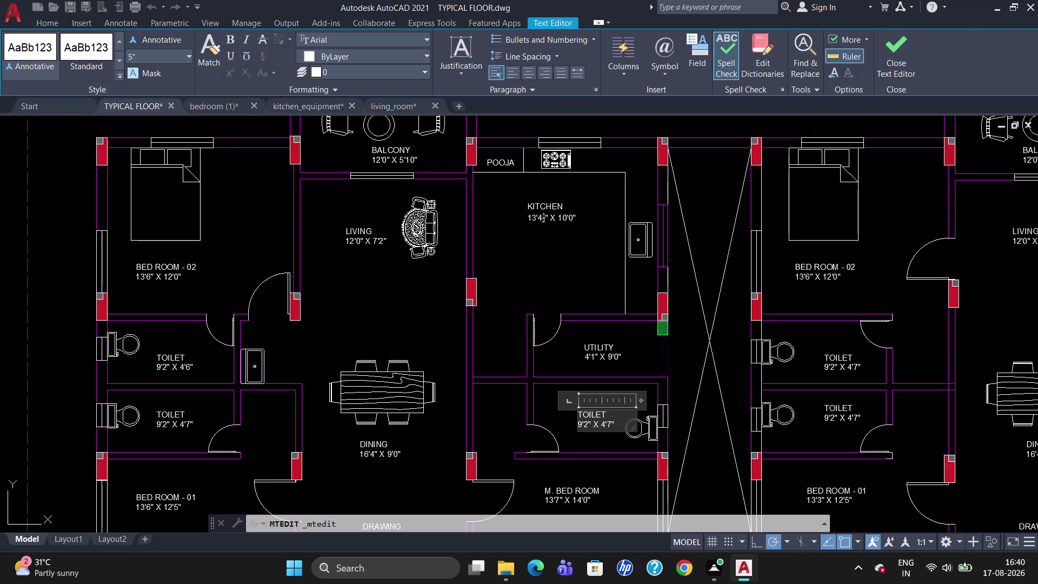
click(616, 424)
key(BackSpace)
key(BackSpace)
key(BackSpace)
key(BackSpace)
key(BackSpace)
key(BackSpace)
key(BackSpace)
key(BackSpace)
key(BackSpace)
key(BackSpace)
key(BackSpace)
text(4)
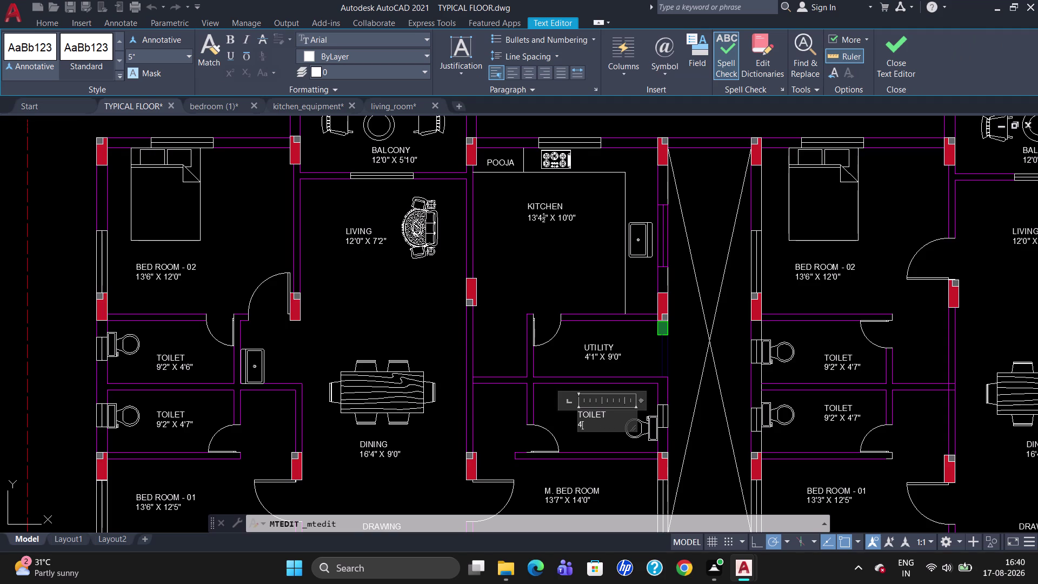
text(')
key(BackSpace)
key(BackSpace)
text(5)
text('0)
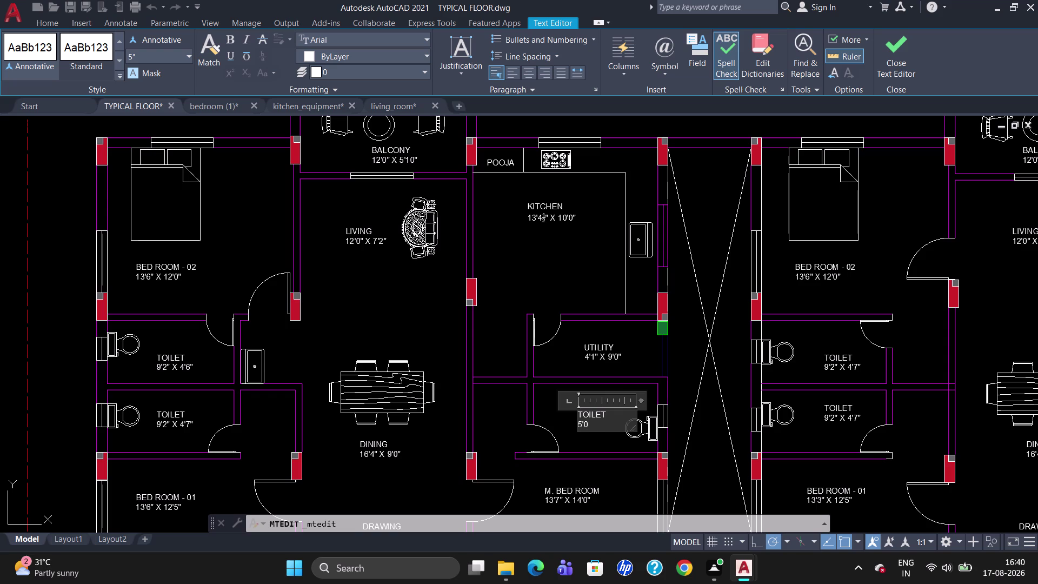
key(BackSpace)
key(BackSpace)
key(BackSpace)
text(9'0)
text(")
key(space)
text(X)
key(space)
key(5)
text('0)
text(")
click(715, 461)
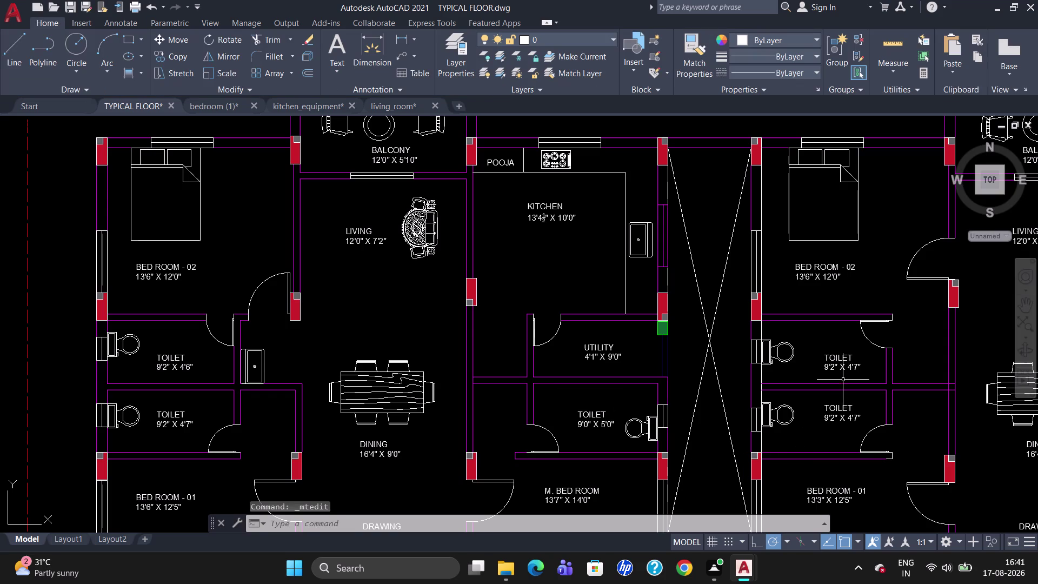
double_click(843, 415)
Change a digit in the open right-flat toilet label to 6.
click(859, 420)
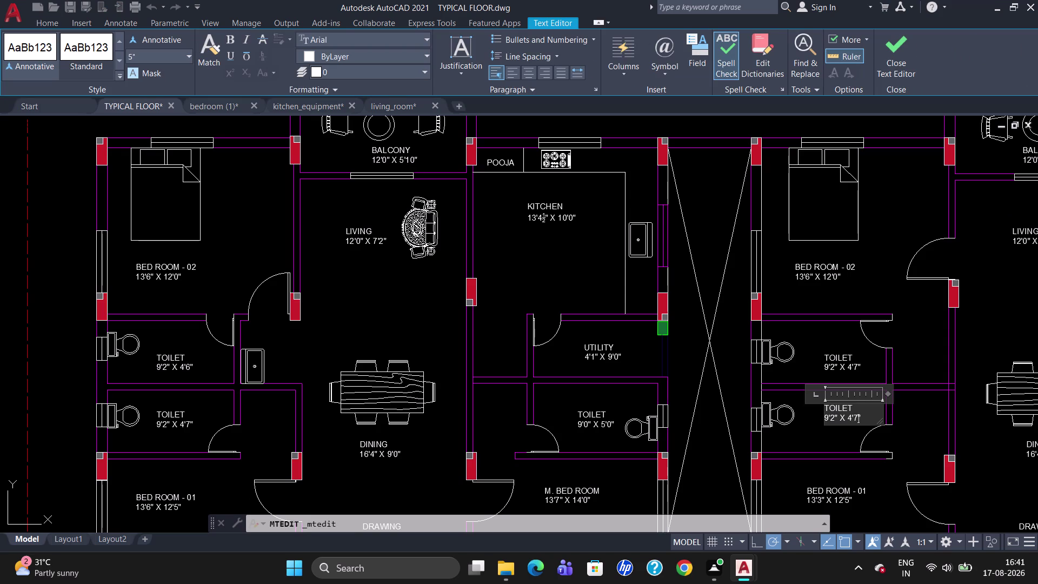
key(BackSpace)
key(6)
scroll(down, 3)
scroll(up, 3)
scroll(down, 3)
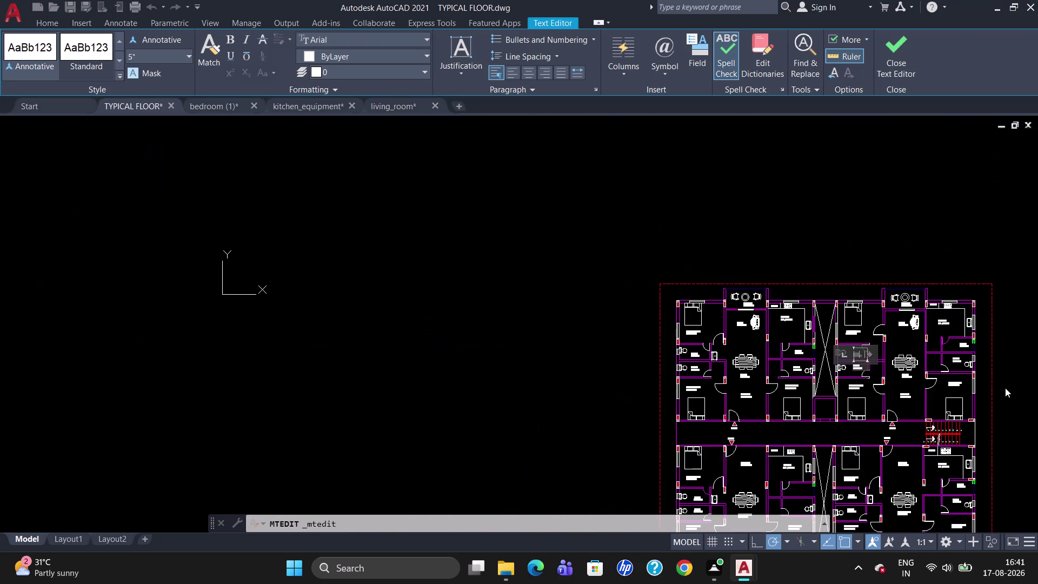
scroll(up, 3)
Resize the right flat's master-bedroom toilet label to 9'0" X 5'0".
click(849, 291)
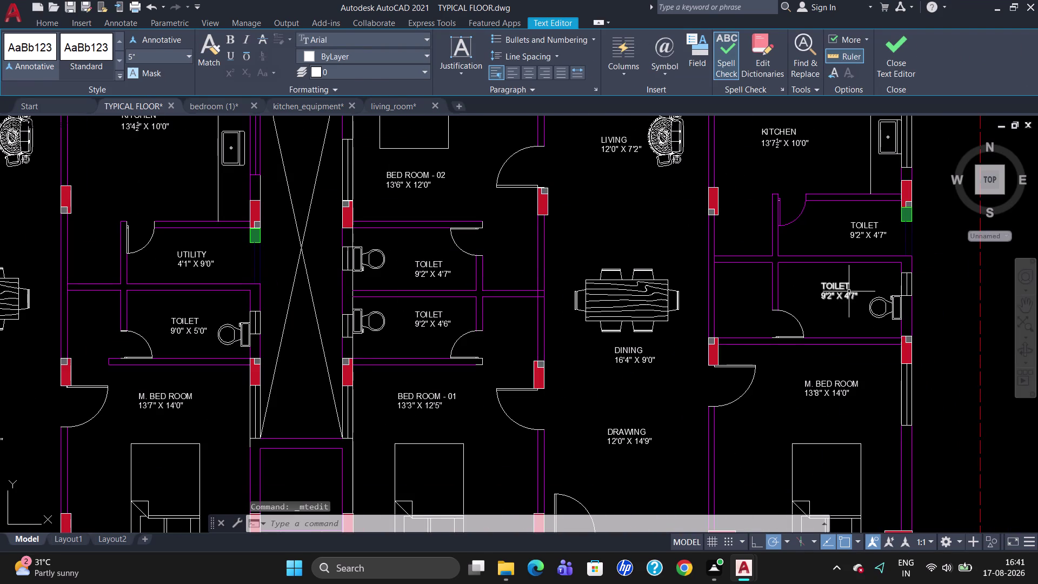
double_click(844, 295)
click(855, 295)
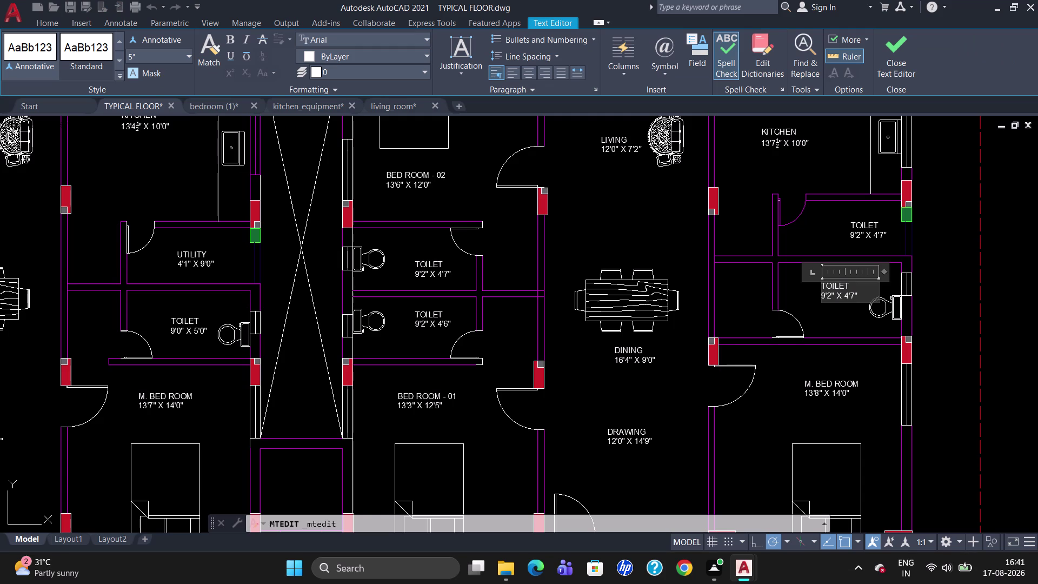
key(BackSpace)
key(BackSpace)
key(BackSpace)
text(5')
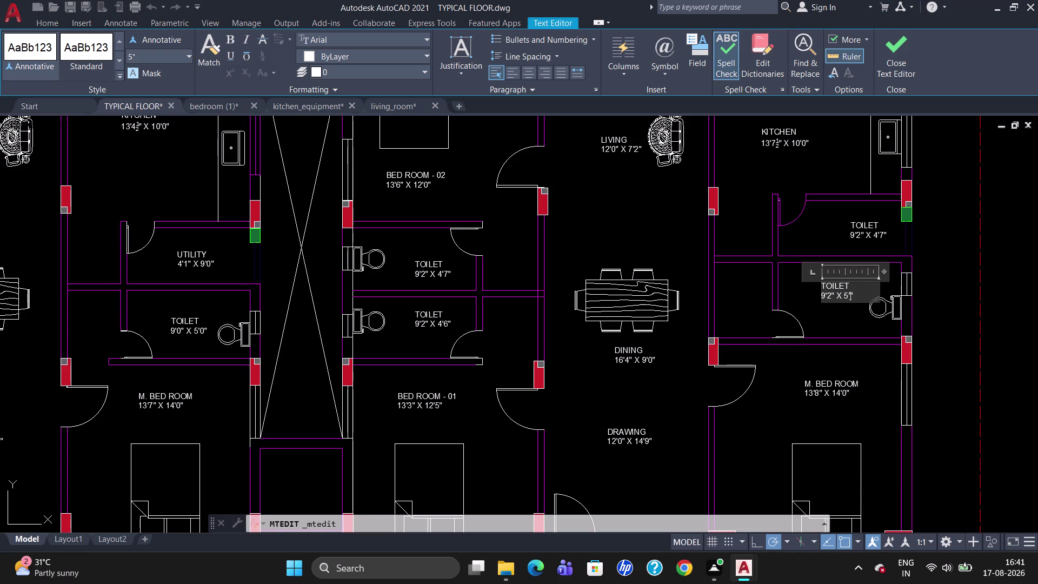
text(0")
key(Left)
key(Left)
key(Left)
key(Left)
key(Left)
key(Left)
key(Left)
key(Left)
key(BackSpace)
key(0)
click(873, 231)
Rename the toilet label above it to UTILITY.
double_click(868, 229)
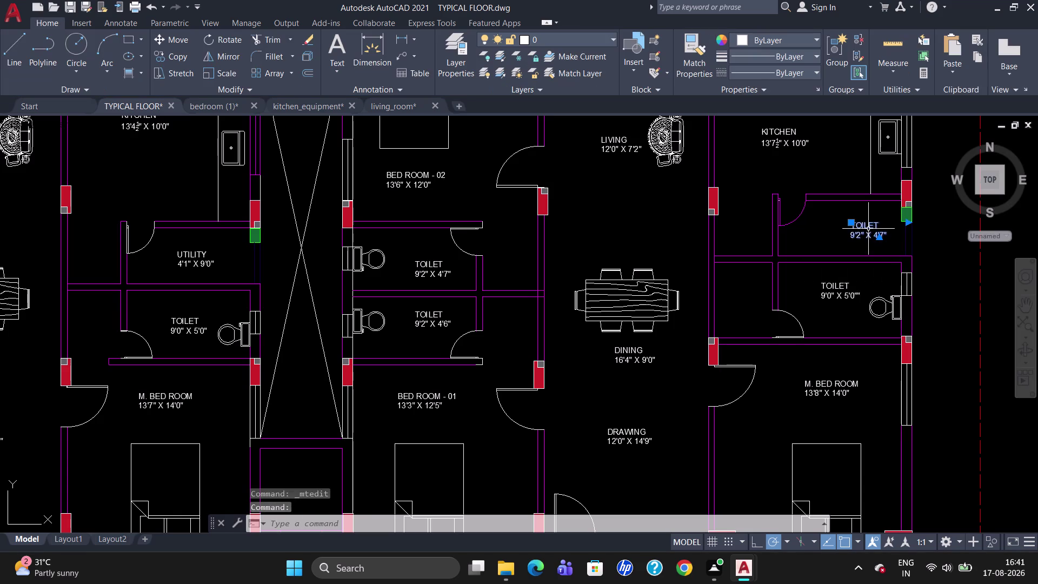
click(887, 226)
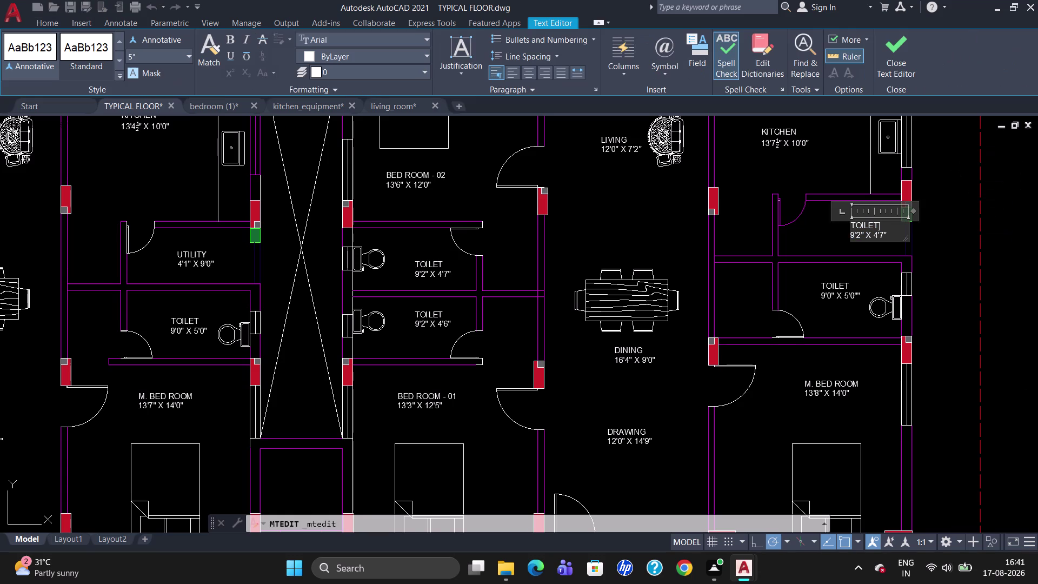
key(BackSpace)
key(BackSpace)
key(BackSpace)
text(UTIL)
text(ITY)
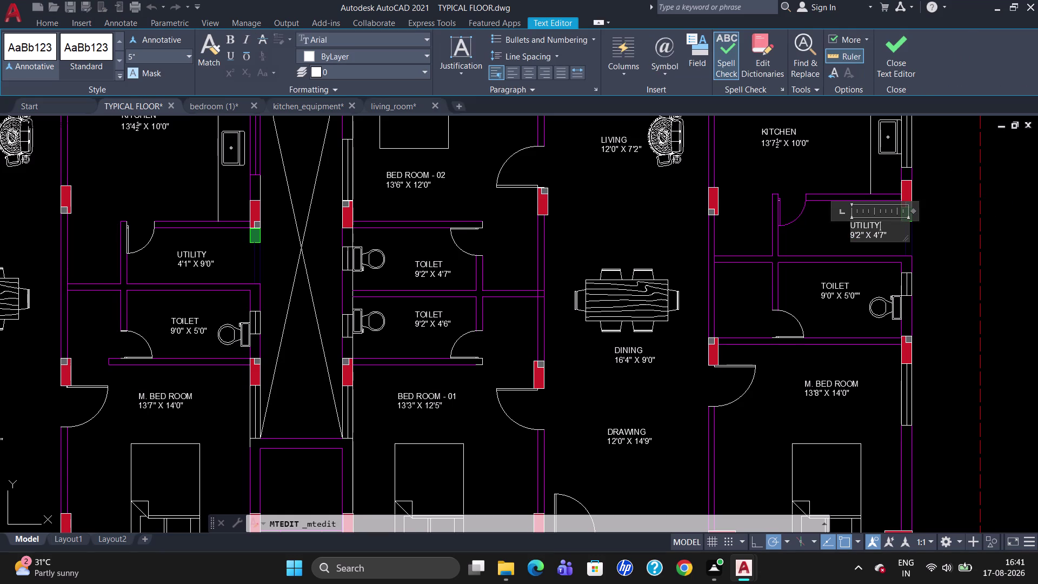
Set the UTILITY label's dimensions to 4'1" X 9'0" and exit the editor.
click(895, 236)
key(BackSpace)
key(BackSpace)
key(BackSpace)
key(BackSpace)
text(4')
text(1)
text(" X)
key(space)
key(9)
key(apostrophe)
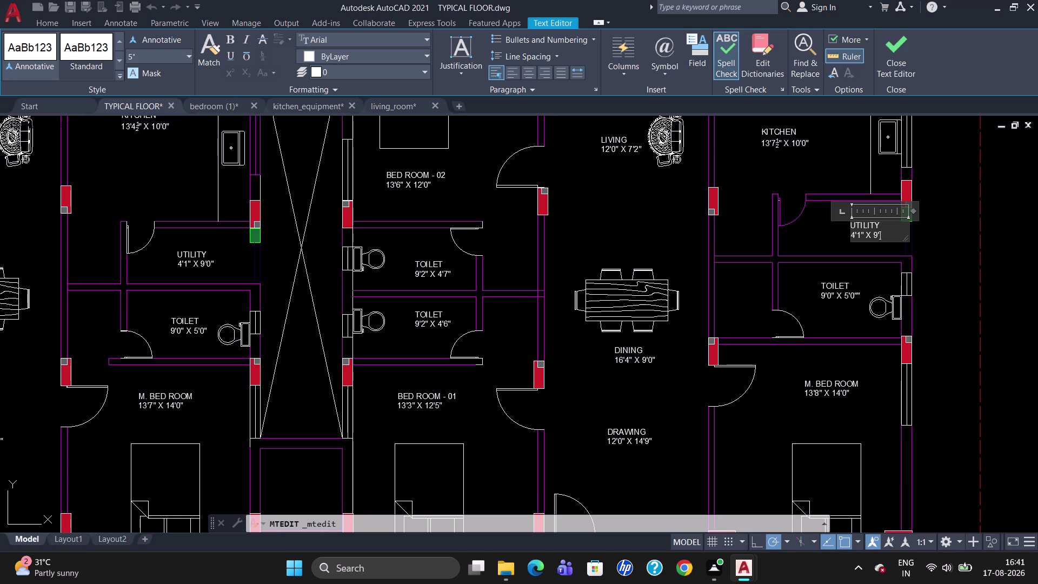
text(0")
key(Escape)
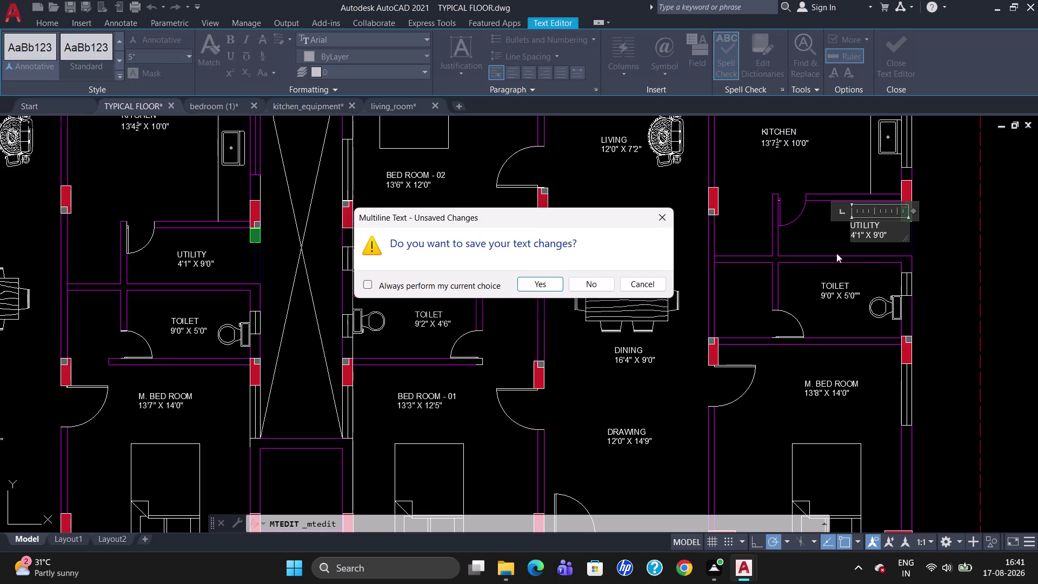
Dismiss the Unsaved Changes prompt by discarding the pending text edits.
click(837, 240)
click(823, 293)
click(607, 285)
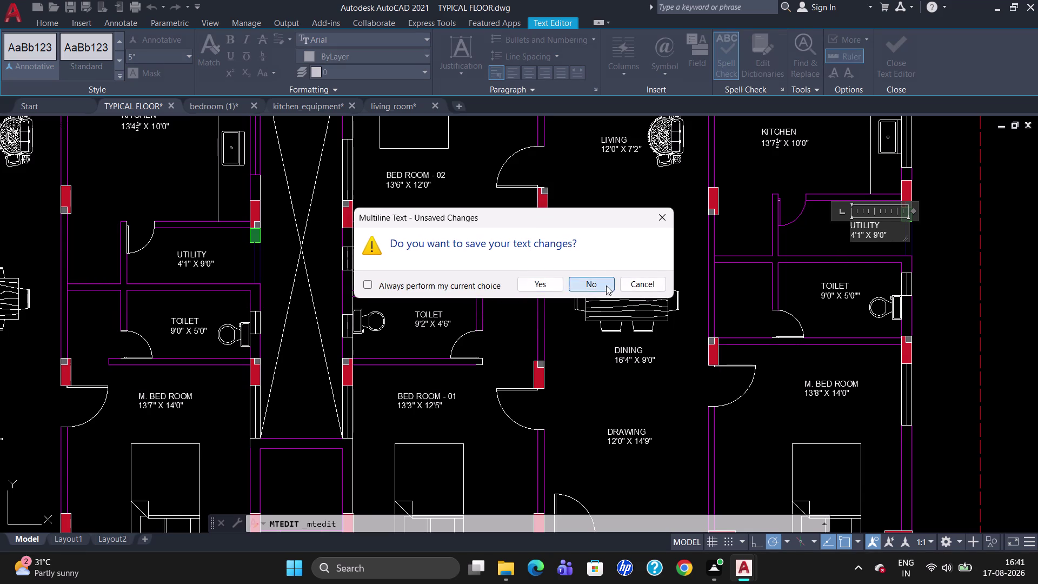
double_click(863, 233)
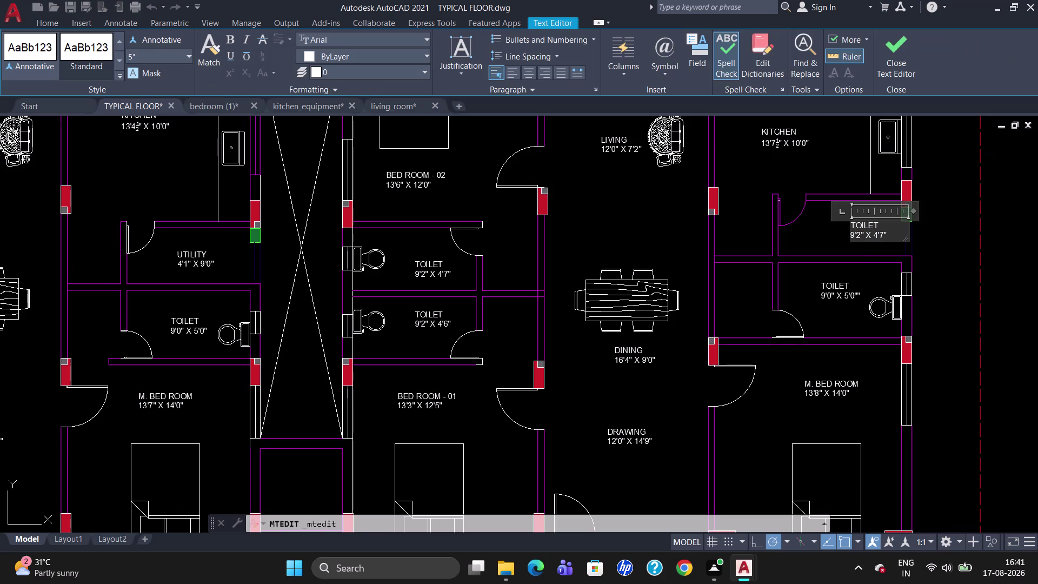
Clear the old label text from the right flat's upper room mtext.
click(884, 235)
click(892, 232)
key(BackSpace)
key(BackSpace)
key(BackSpace)
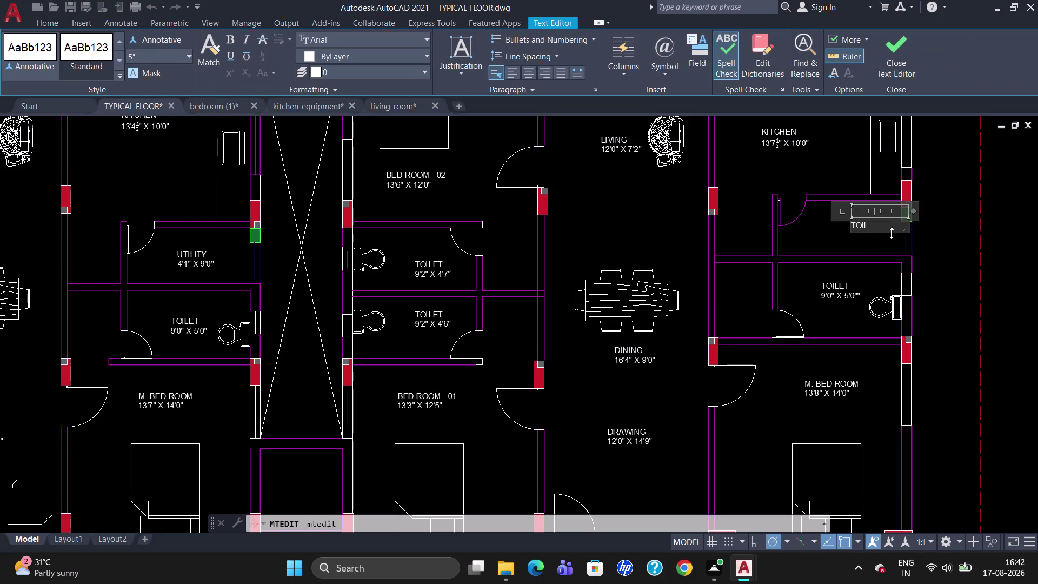
key(BackSpace)
key(BackSpace)
key(BackSpace)
key(BackSpace)
Enter UTILITY with 4'1" X 9'0" on a second line and commit it.
text(U)
text(TILITY)
key(Return)
text(4)
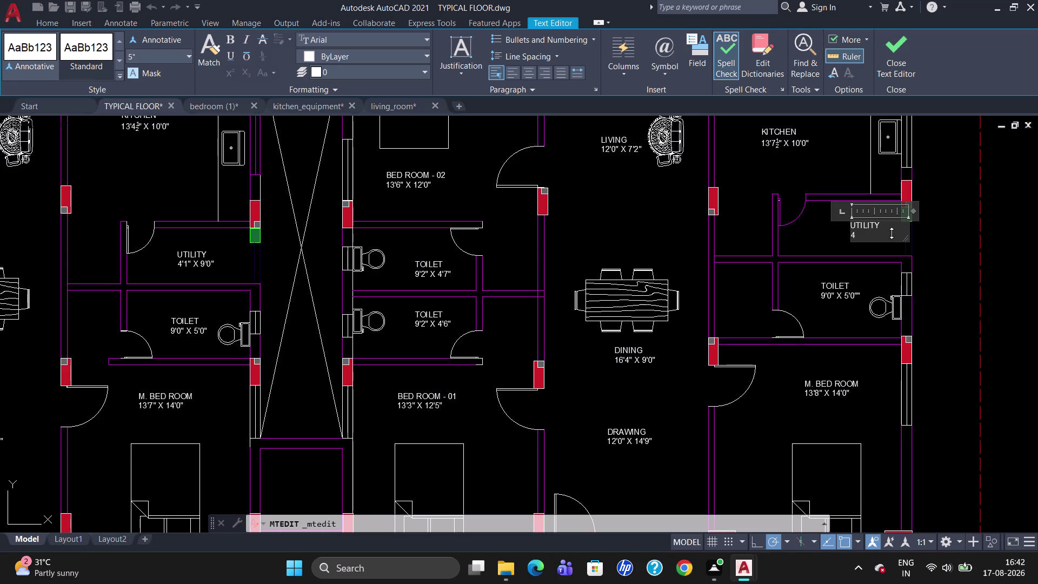
text('1")
key(space)
text(X)
key(space)
text(9'0")
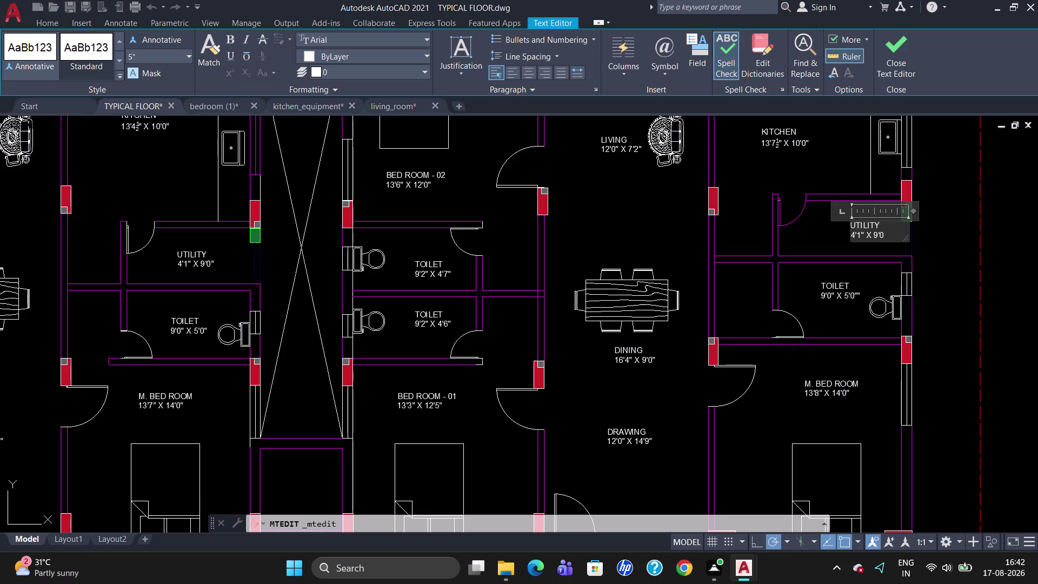
click(850, 286)
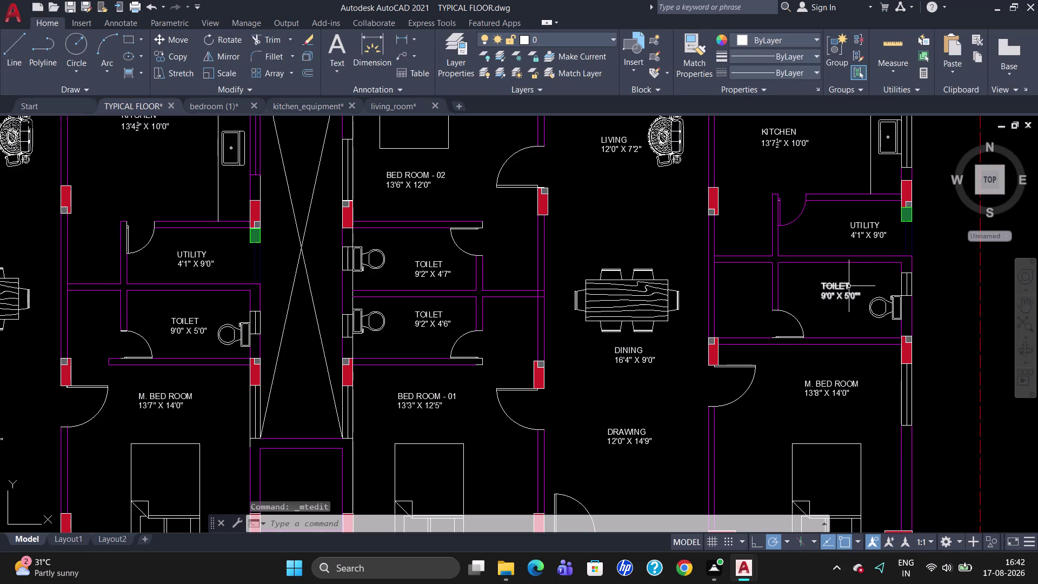
Cancel the accidental stretch on the toilet label below with Esc.
click(855, 229)
drag(851, 223, 832, 224)
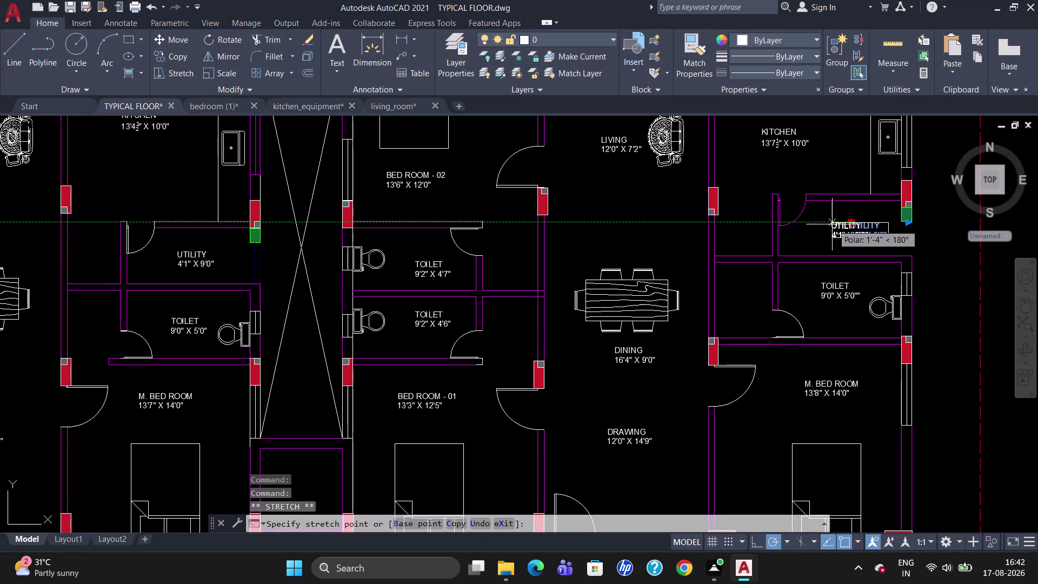
drag(832, 223, 830, 220)
click(830, 220)
key(Escape)
scroll(down, 3)
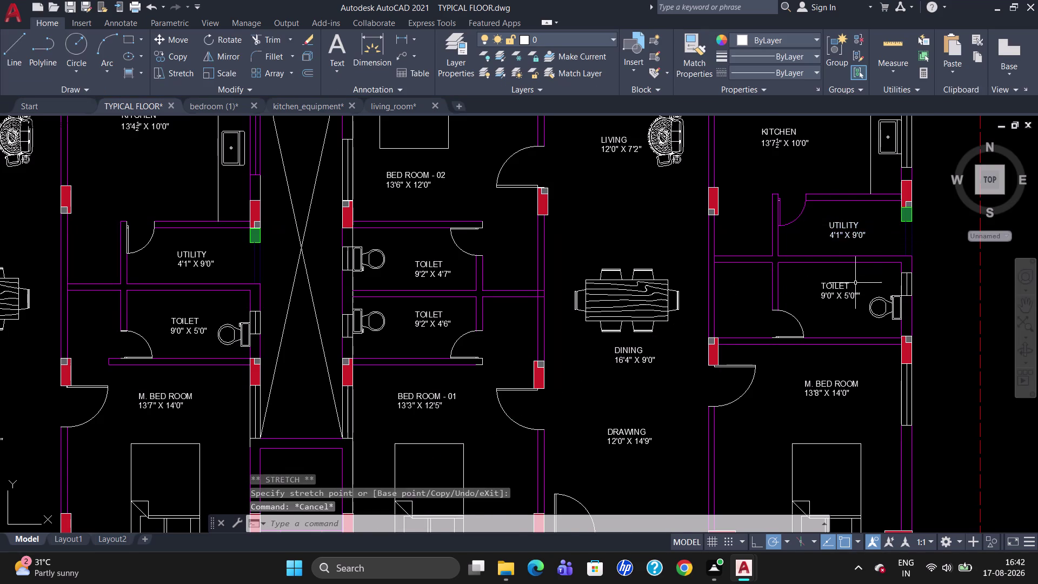
scroll(down, 3)
scroll(up, 3)
scroll(down, 3)
scroll(up, 3)
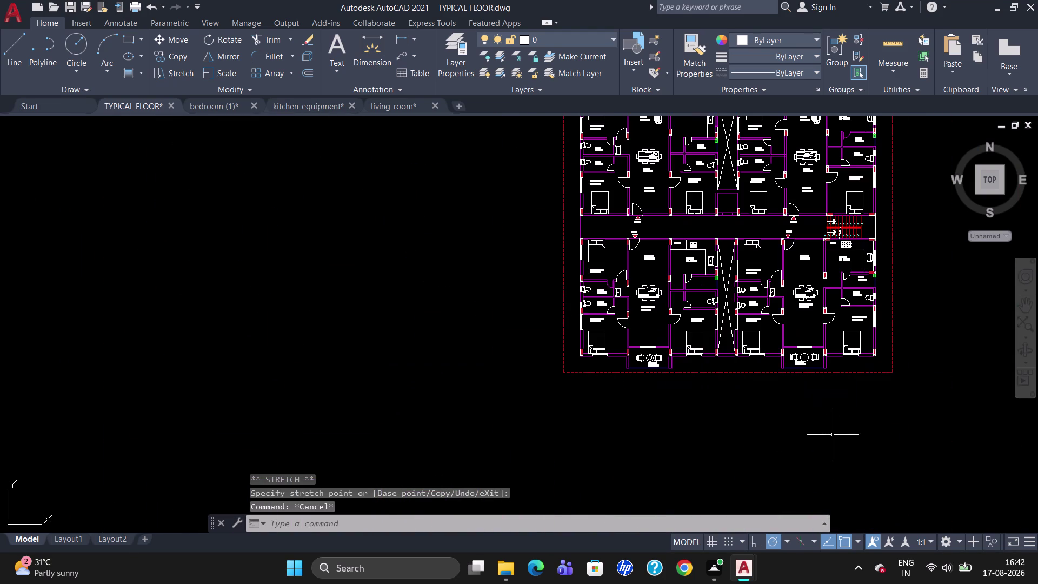
scroll(up, 3)
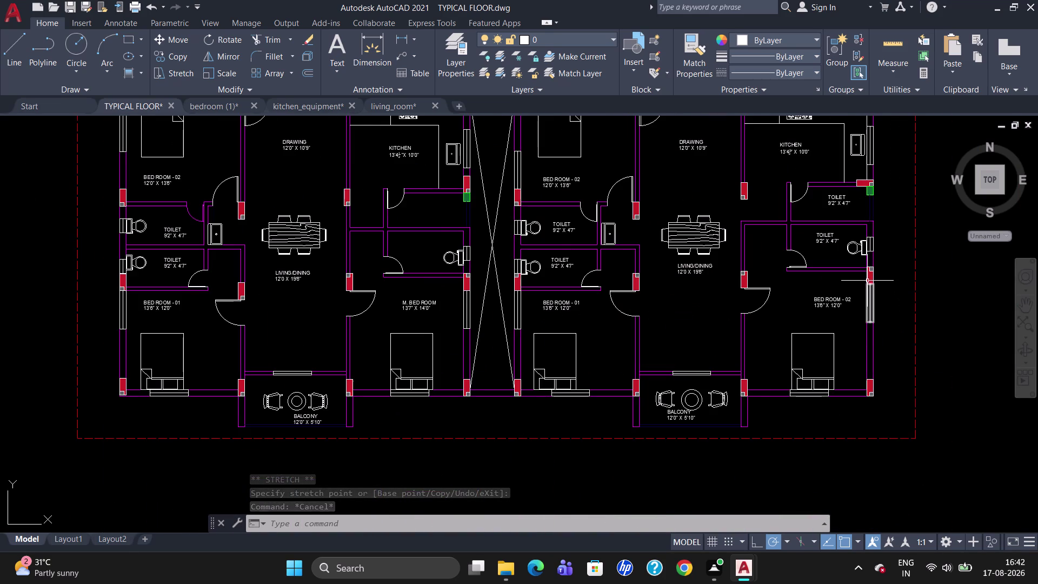
Open the top TOILET label above BED ROOM - 02 and delete its text.
scroll(up, 3)
double_click(831, 148)
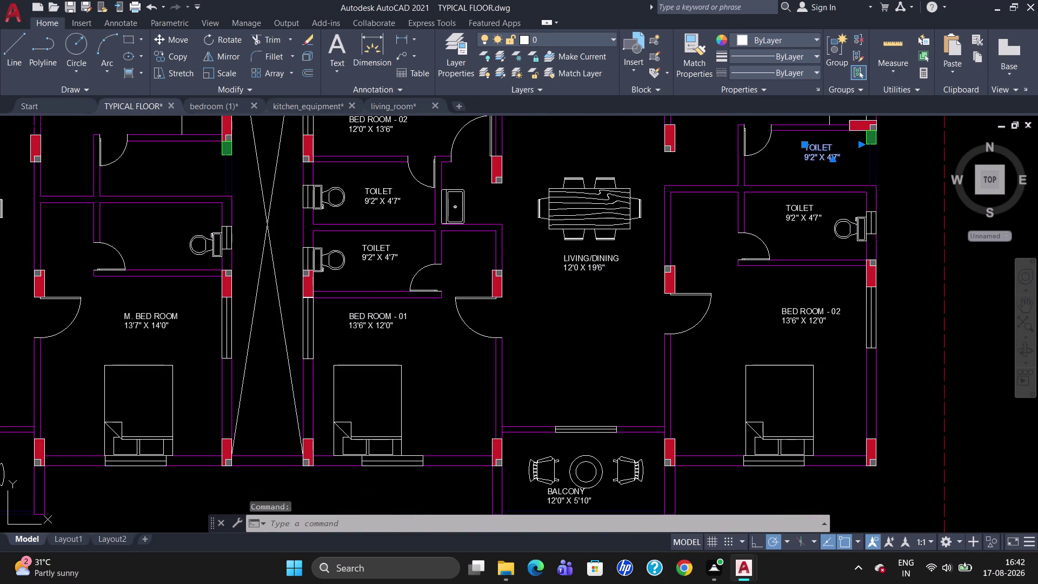
click(842, 151)
click(843, 154)
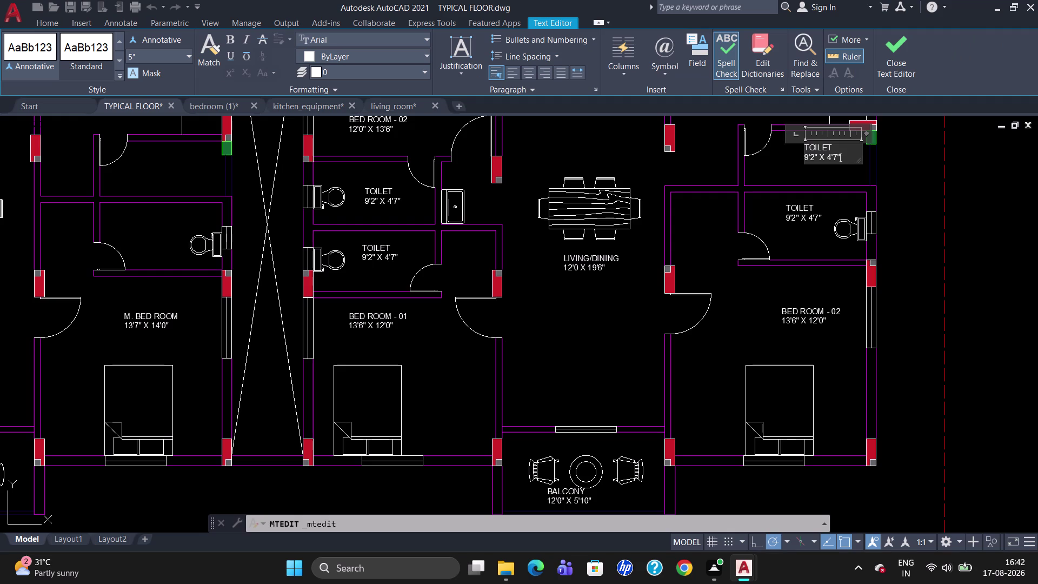
key(BackSpace)
key(BackSpace)
key(BackSpace)
key(BackSpace)
key(BackSpace)
key(BackSpace)
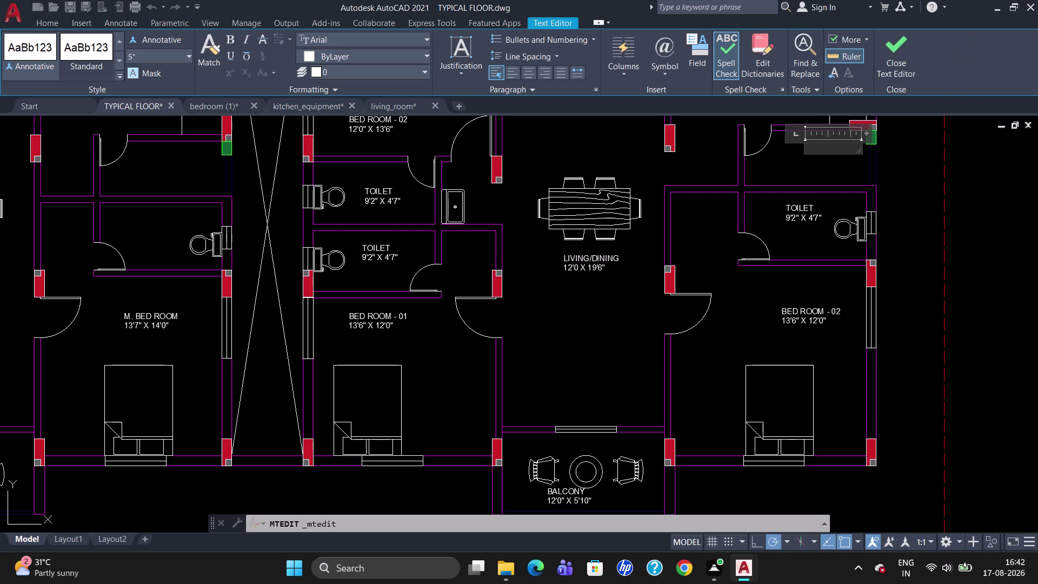
Type UTILITY with 4'1" X 9'0" on a new line and commit the label.
text(UTILI)
text(TY)
key(Return)
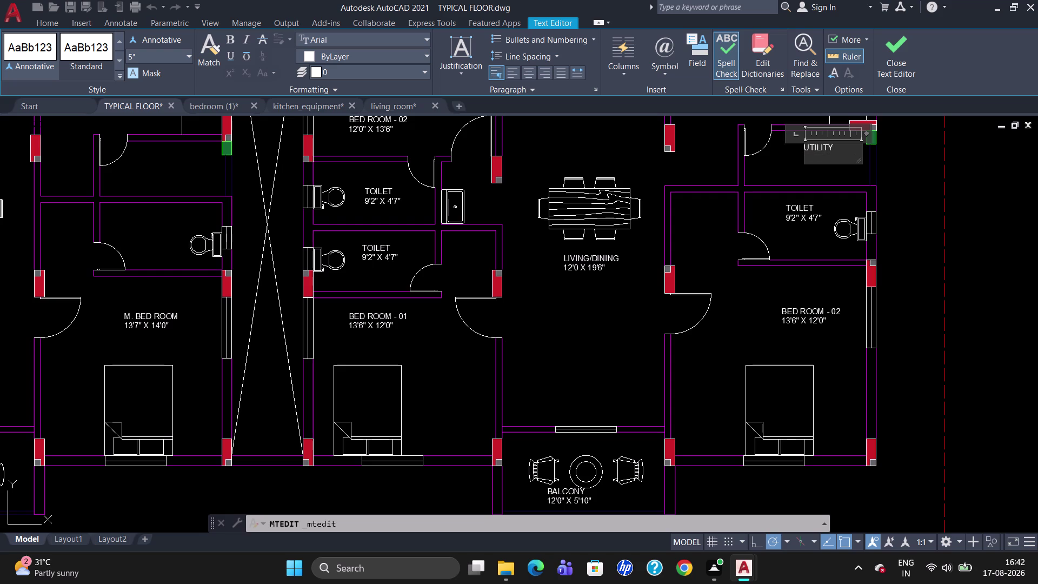
text(4')
text(1" X)
key(space)
text(9'0")
click(809, 213)
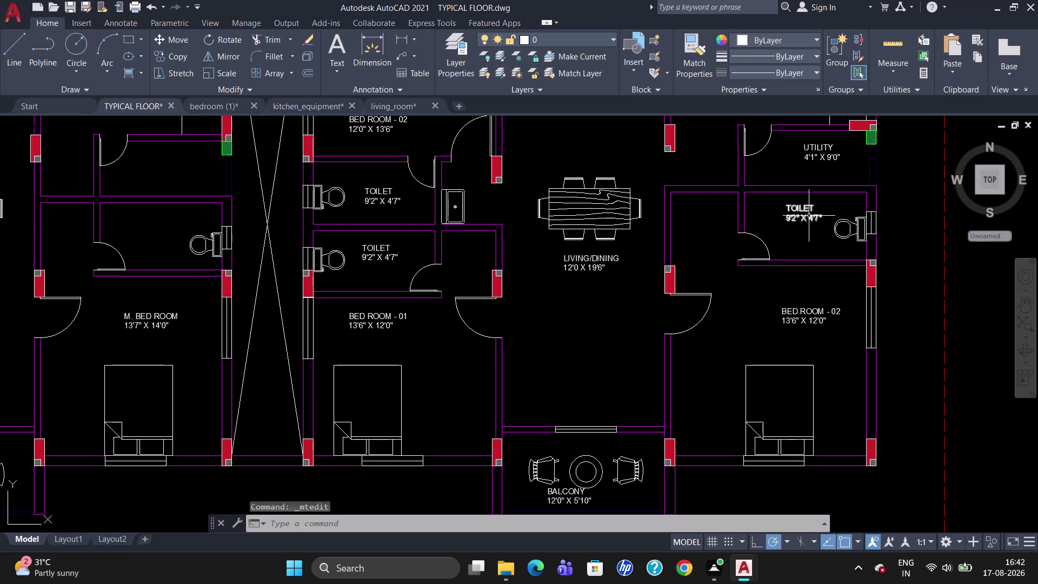
double_click(809, 215)
click(818, 216)
click(822, 216)
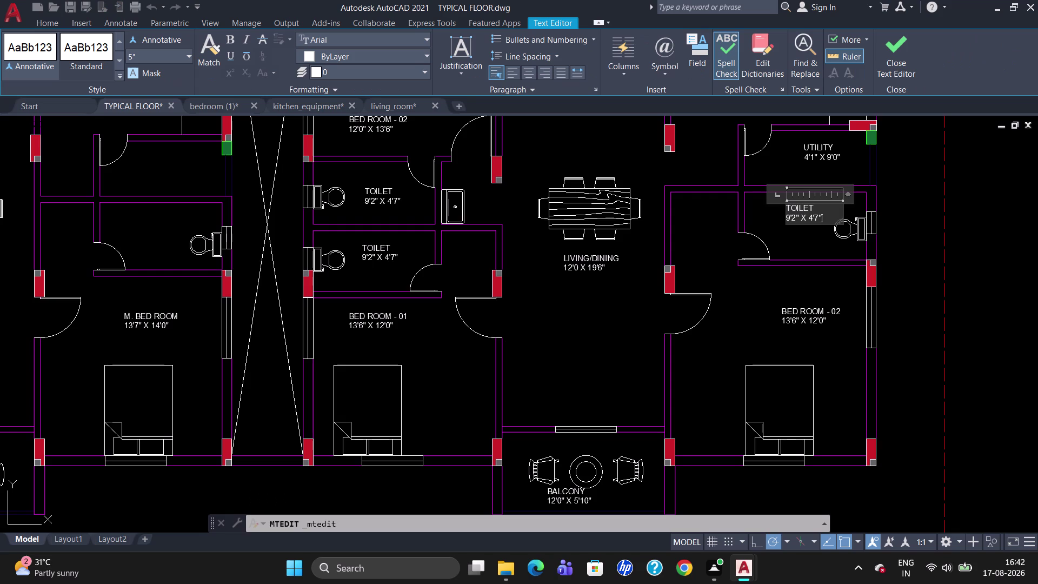
key(BackSpace)
key(BackSpace)
key(BackSpace)
key(BackSpace)
key(BackSpace)
key(BackSpace)
key(BackSpace)
key(BackSpace)
key(9)
key(BackSpace)
text(8'9")
key(space)
text(X)
key(space)
text(5'0")
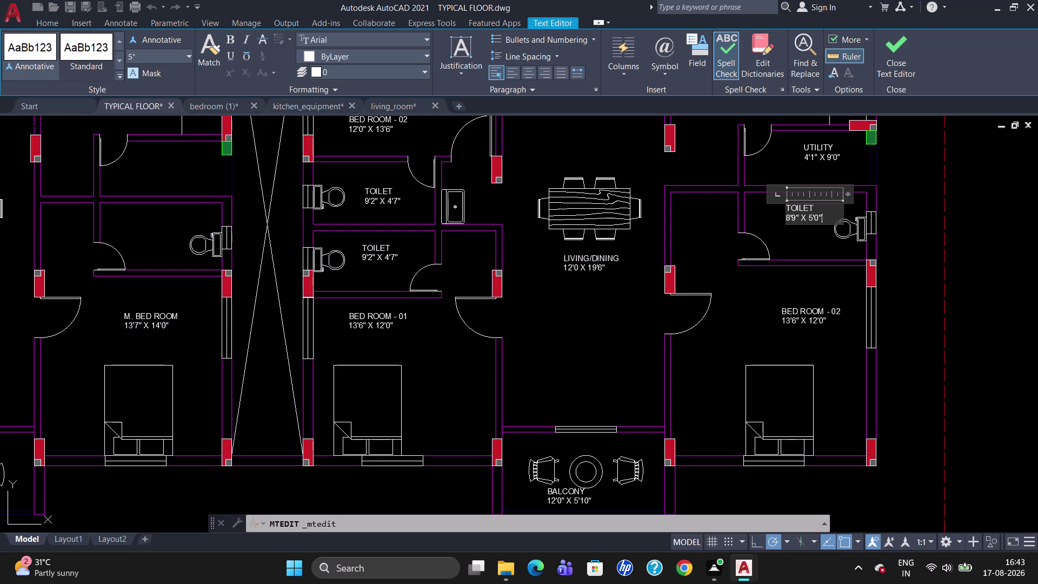
click(817, 232)
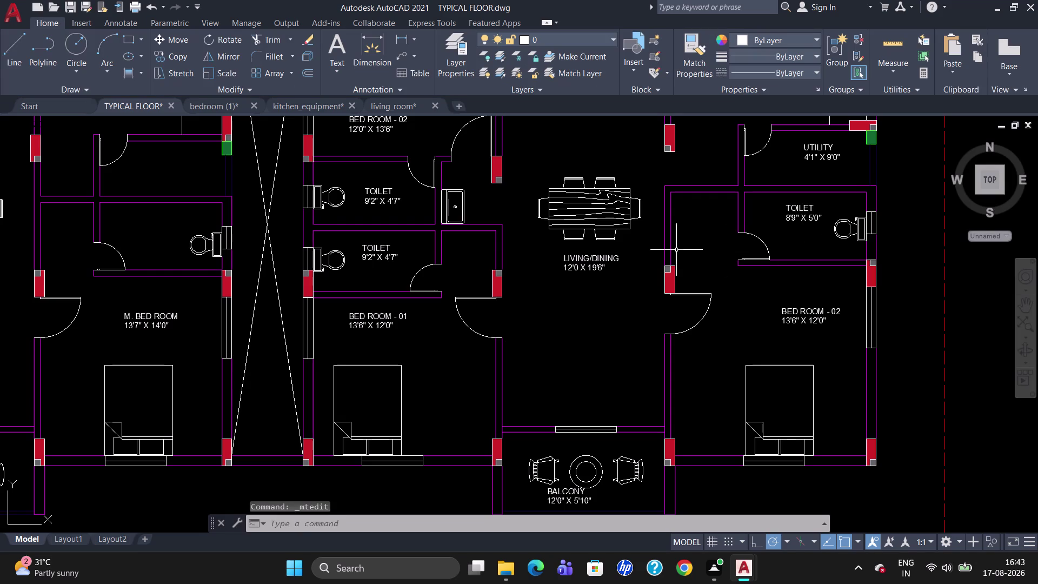
scroll(down, 3)
scroll(up, 3)
scroll(up, 3)
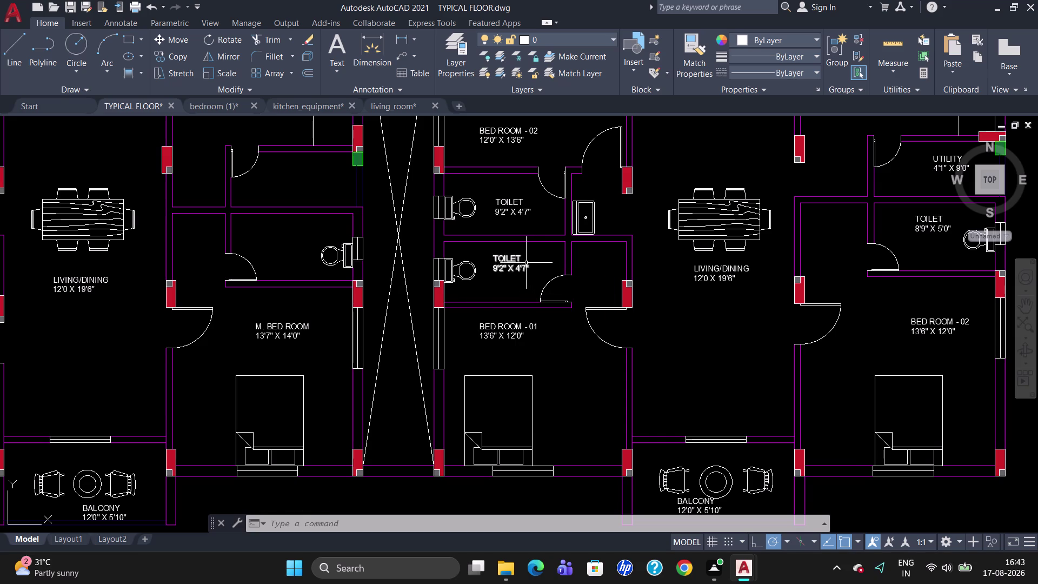
Change the right flat's lower toilet size from 4'7" to 4'6".
double_click(524, 263)
double_click(518, 267)
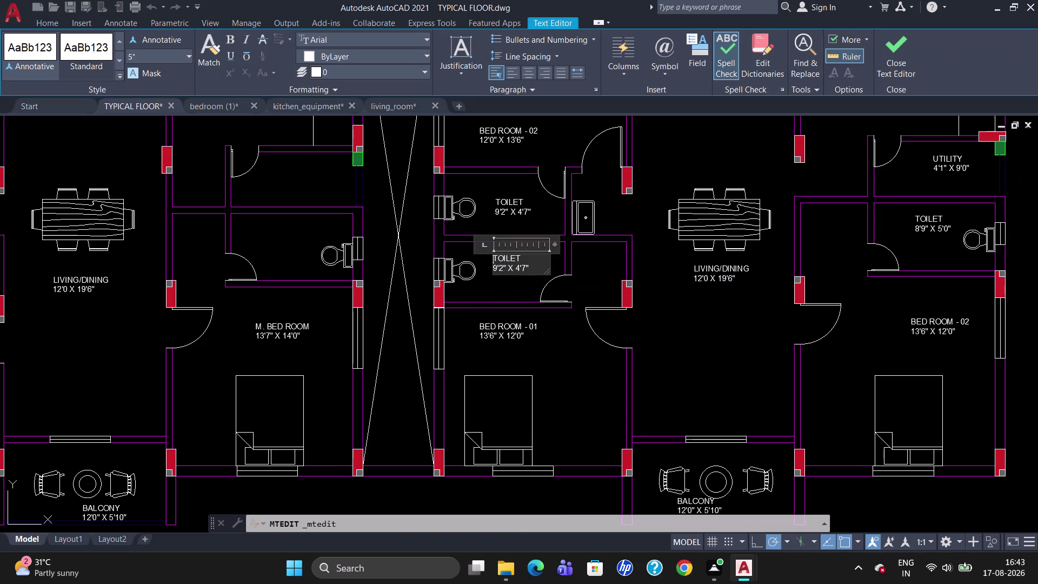
click(527, 268)
key(BackSpace)
key(6)
scroll(down, 3)
scroll(up, 3)
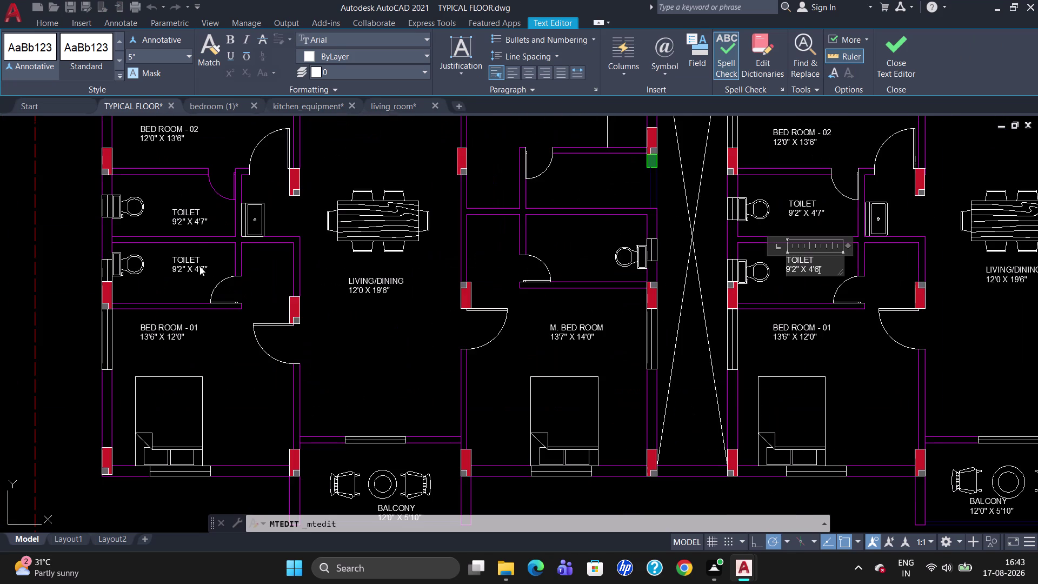
click(200, 262)
Change the left flat's lower toilet to 4'6" and save the text changes.
double_click(198, 262)
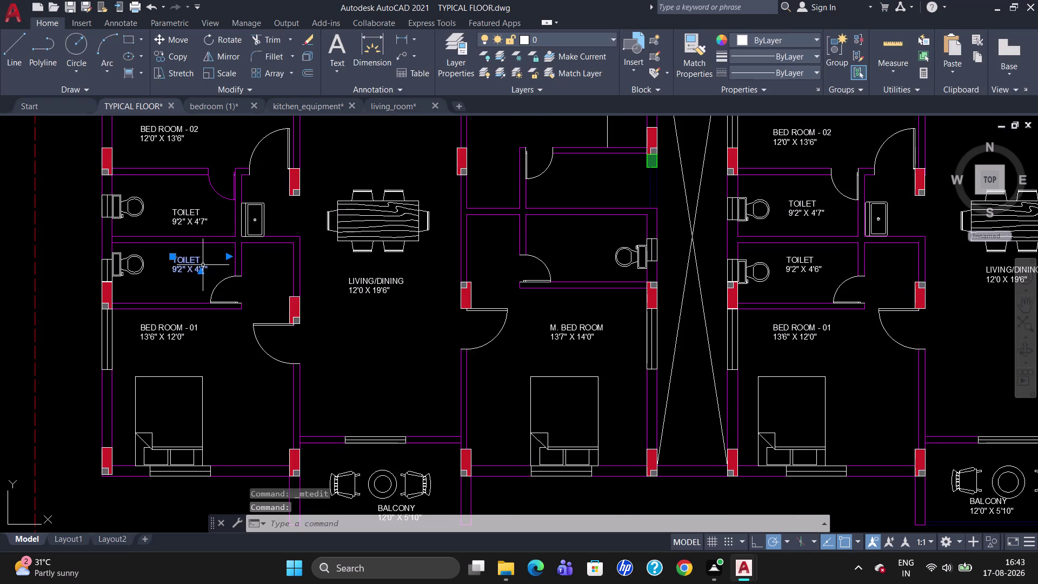
double_click(201, 263)
double_click(193, 265)
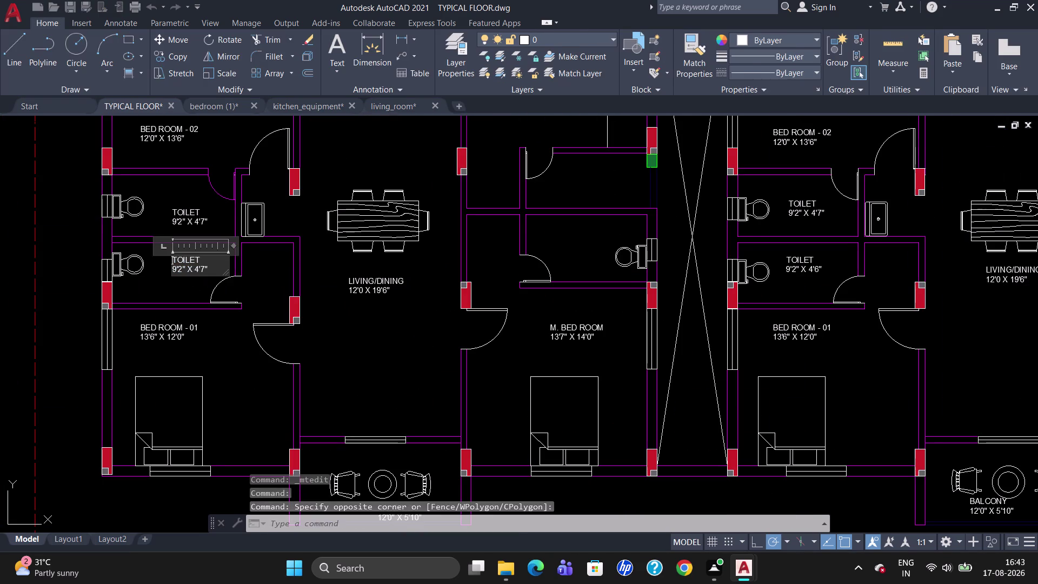
click(205, 270)
key(BackSpace)
key(6)
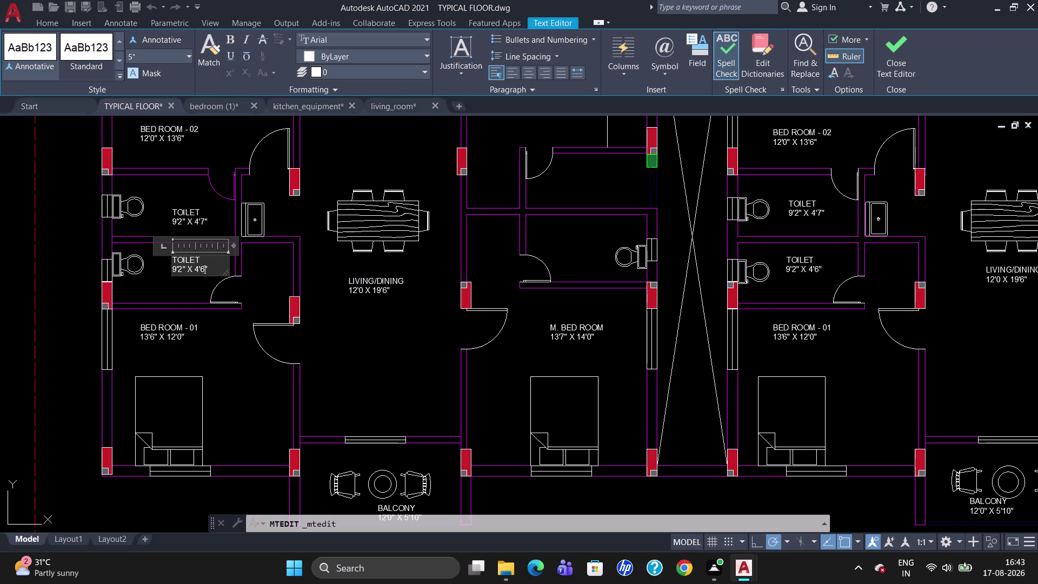
key(Escape)
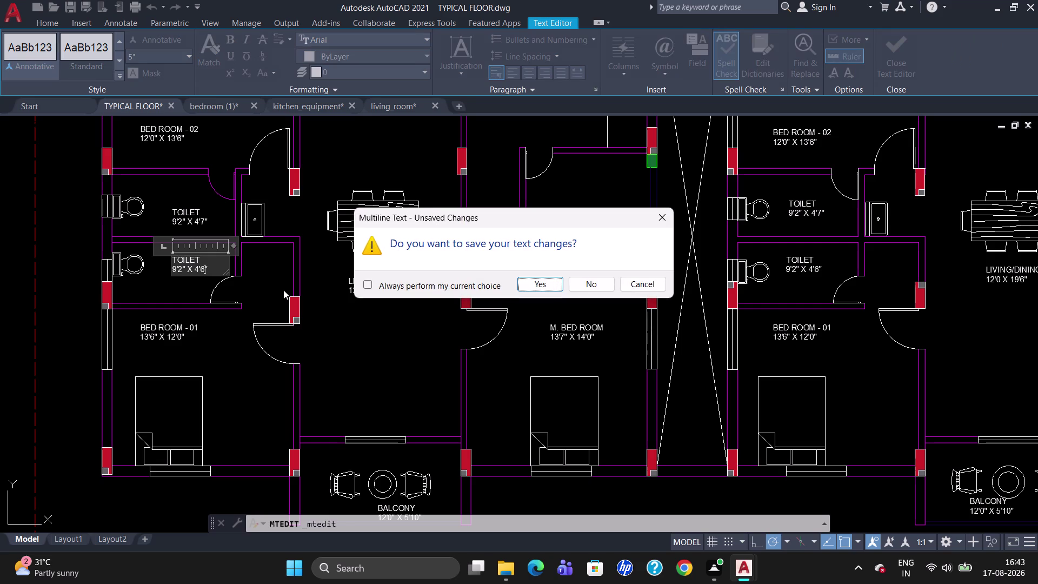
click(551, 287)
scroll(down, 3)
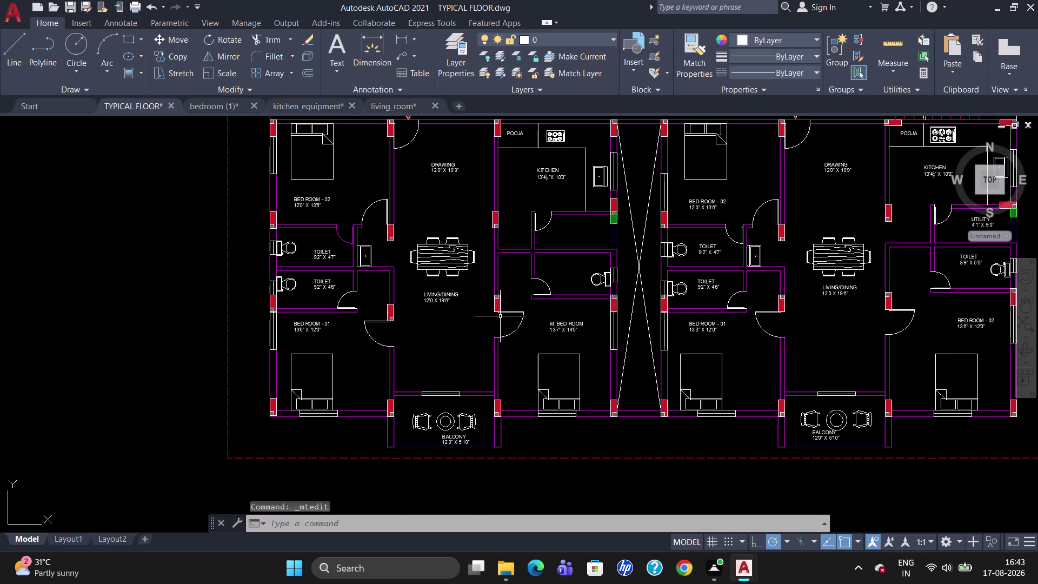
scroll(up, 3)
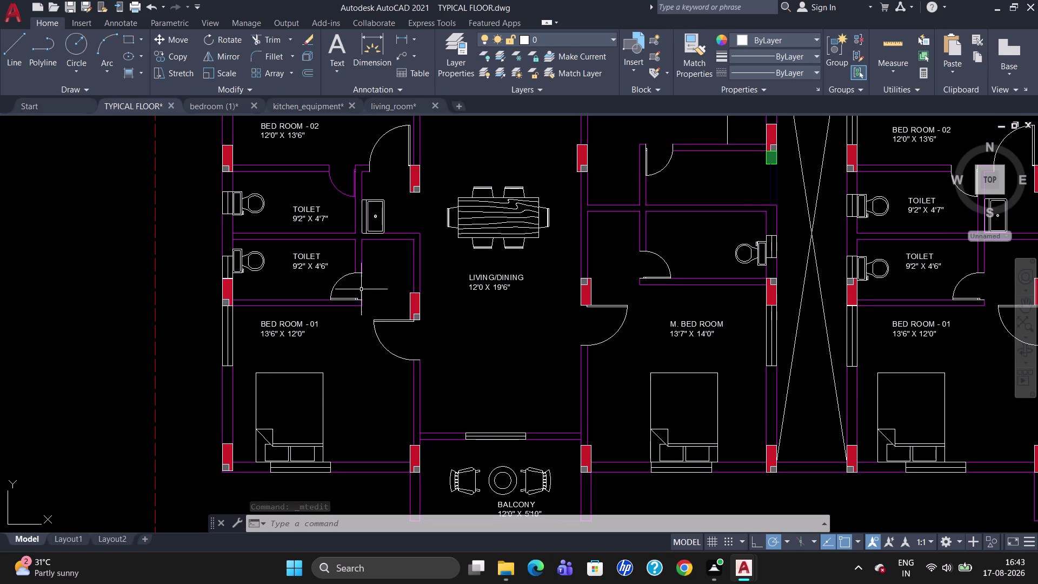
Start an mtext box in the small room beside the toilet with 5" height.
key(t)
key(Return)
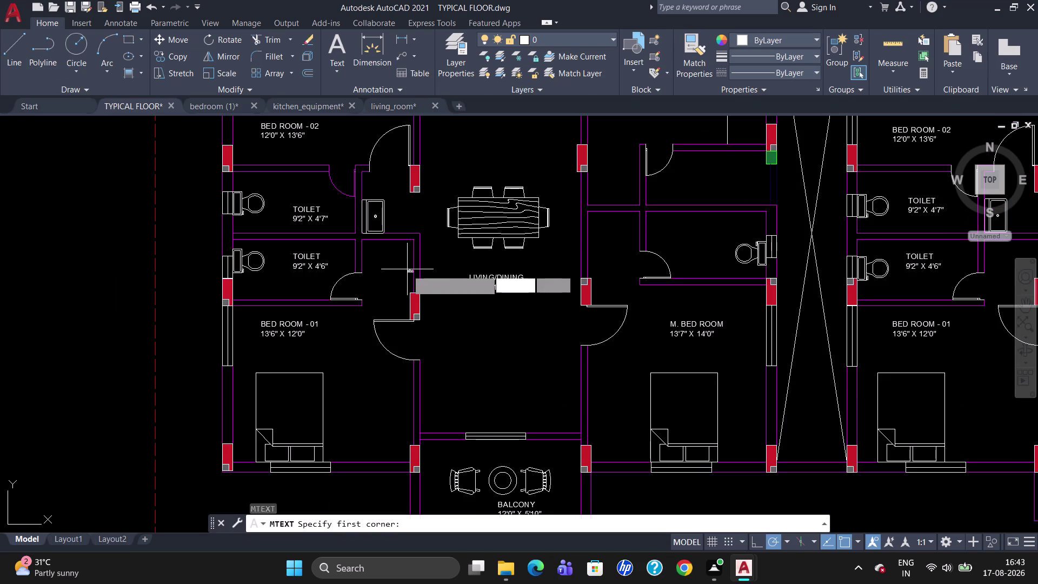
click(372, 257)
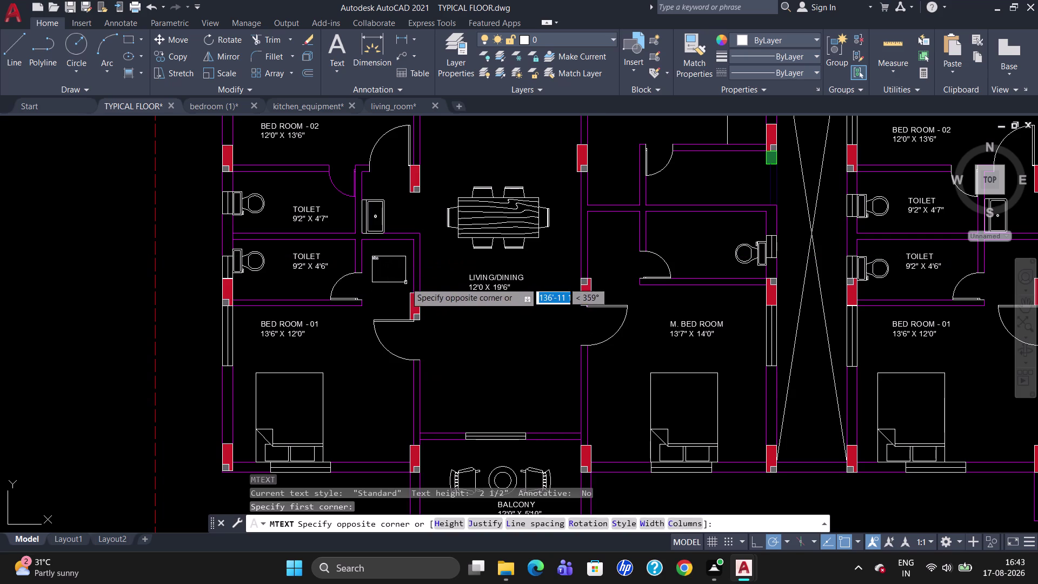
click(408, 268)
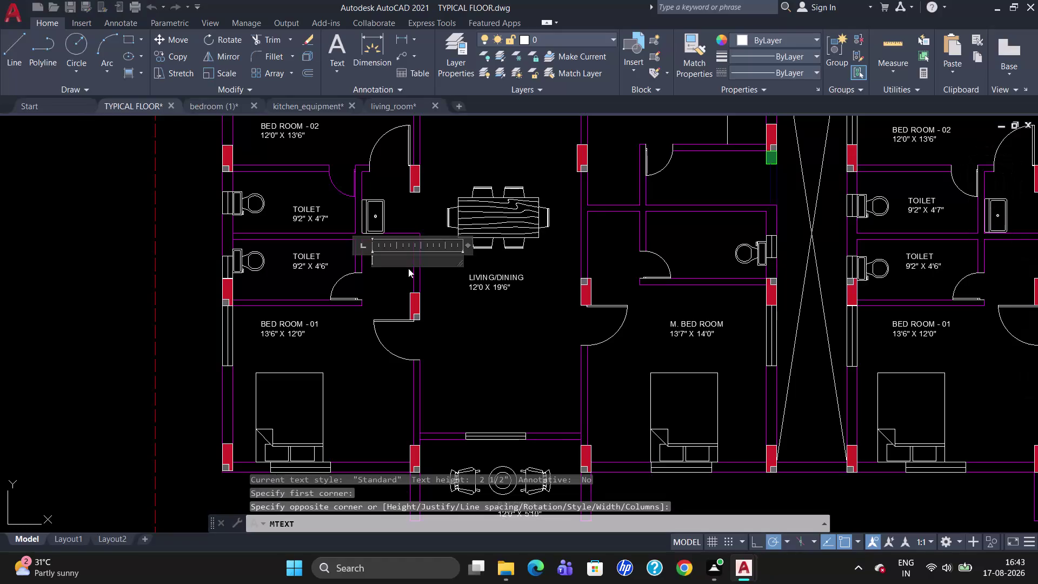
click(160, 55)
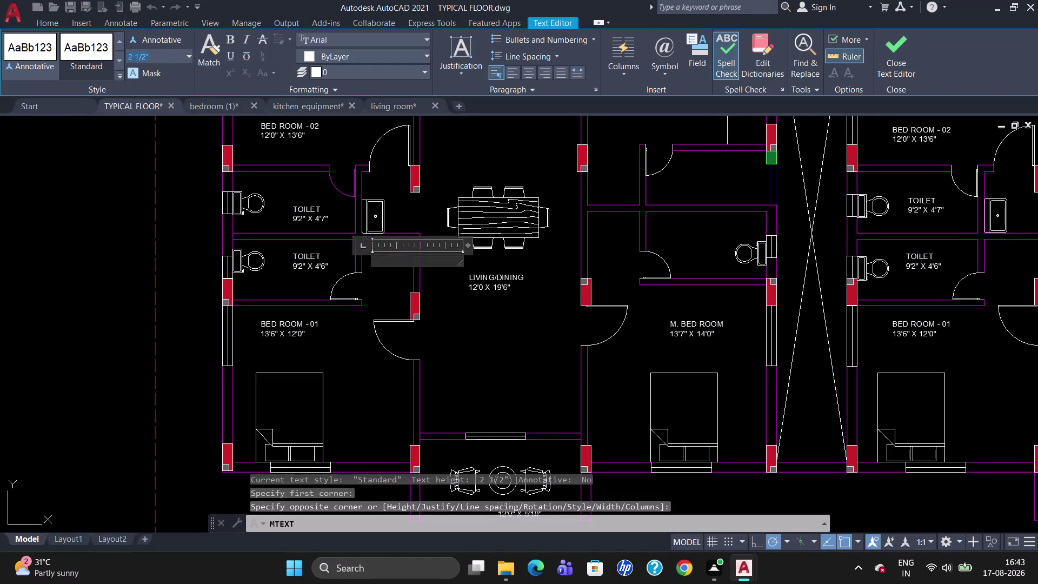
key(BackSpace)
key(5)
key(Return)
Type DRESS with 4'0" X 4'6" on a second line and close the editor.
text(D)
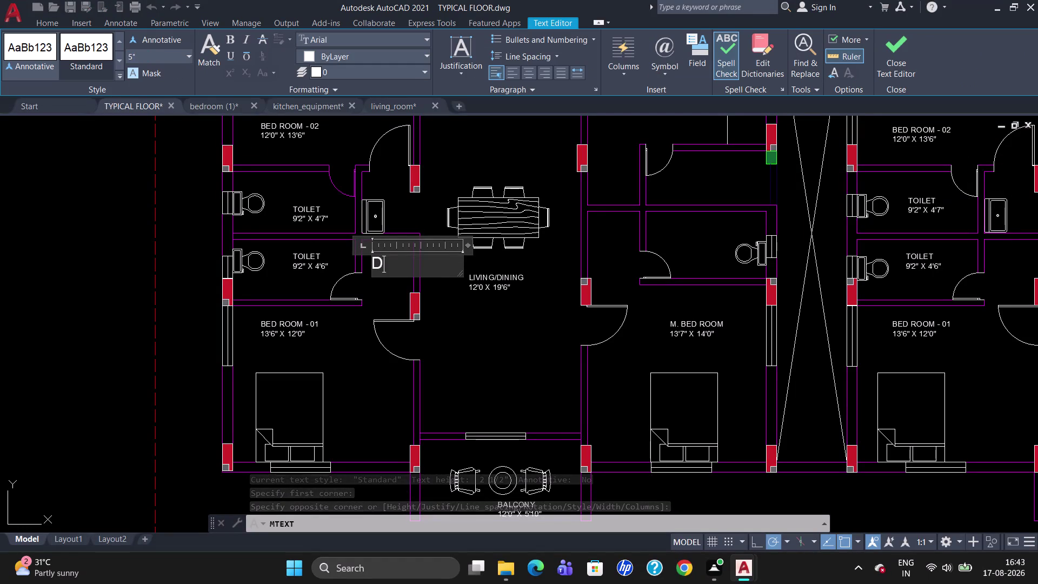
text(RESS)
key(Return)
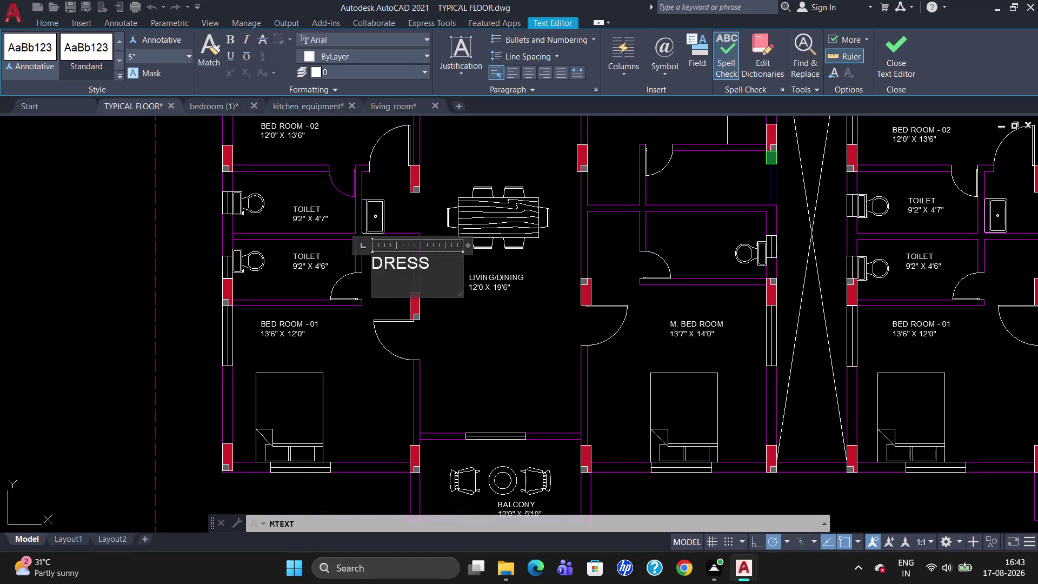
text(4')
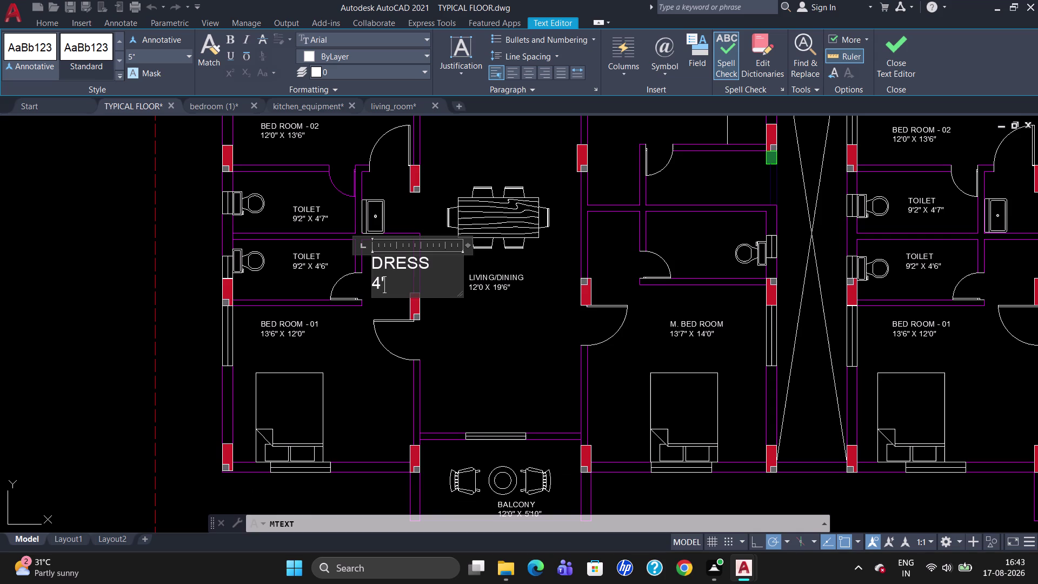
text(0")
key(space)
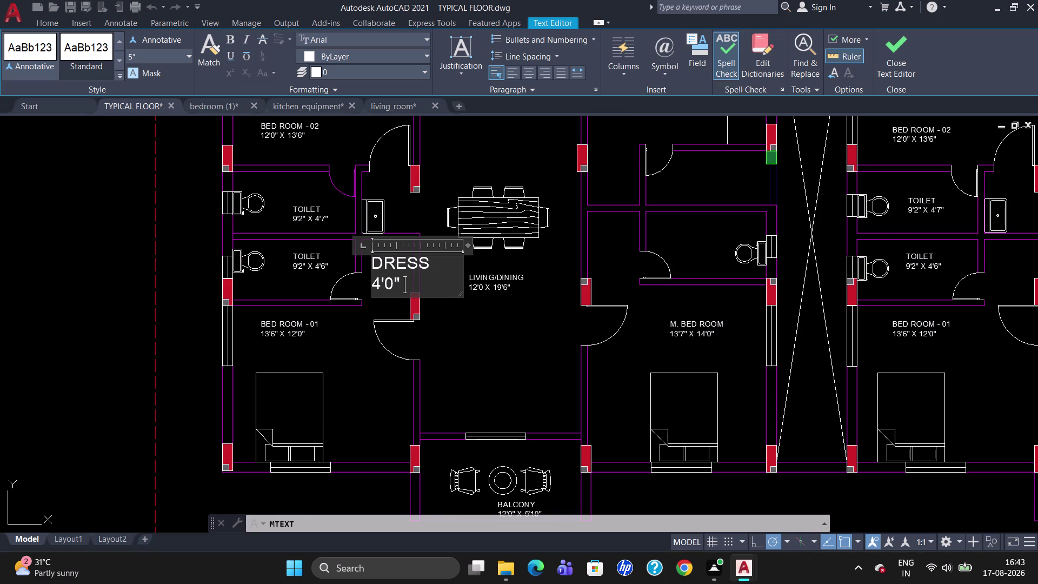
text(X)
key(space)
text(4'6)
text(")
click(255, 186)
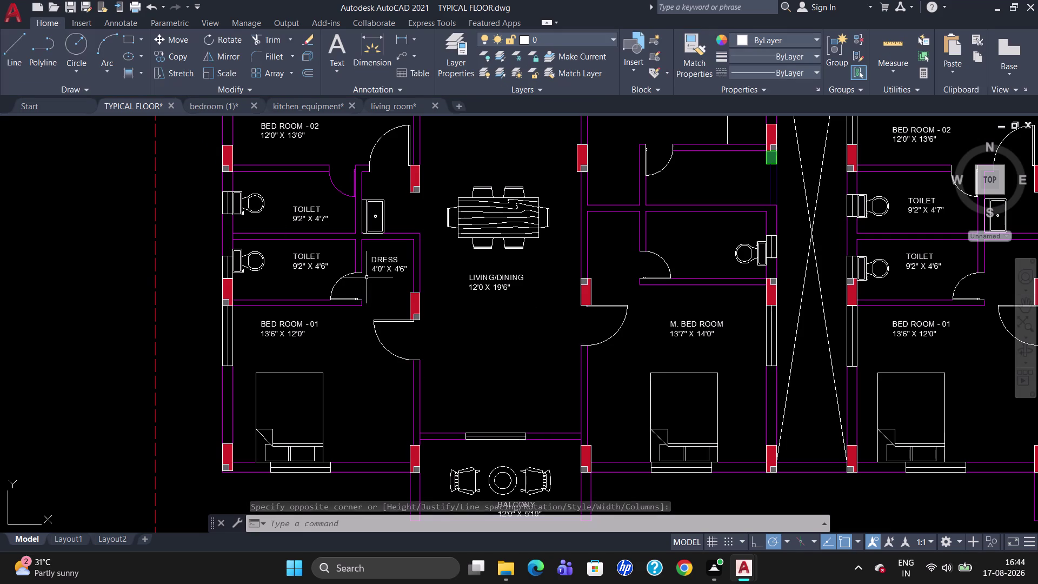
click(380, 262)
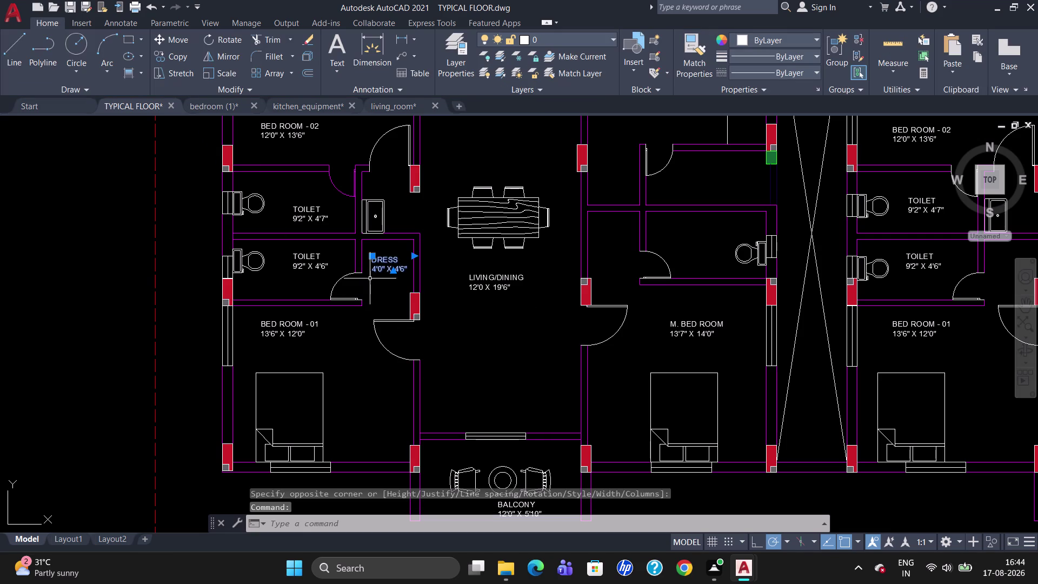
Copy the DRESS label with CO into the dress rooms of the next two flats.
text(CO)
key(Return)
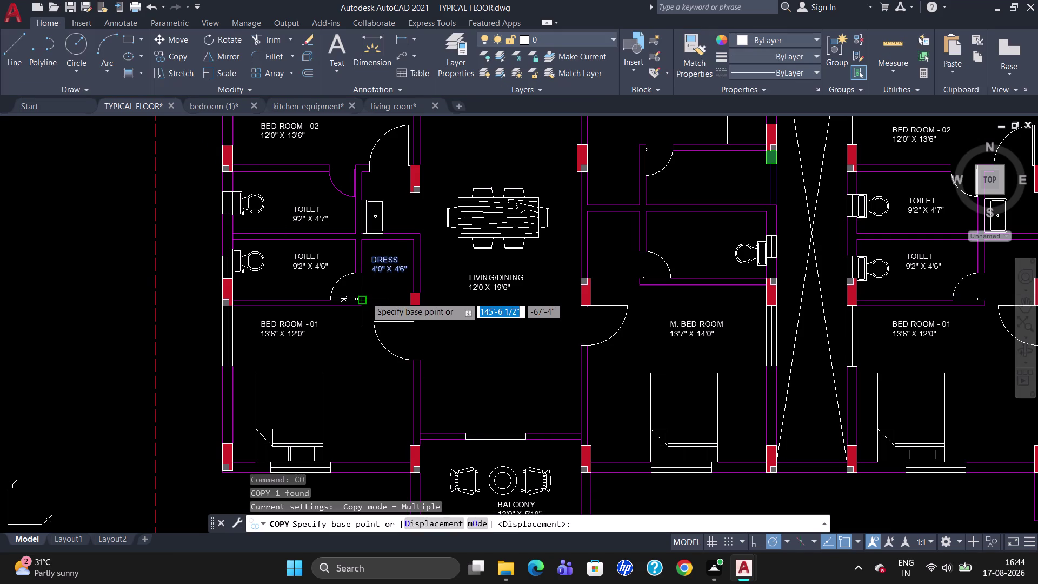
click(370, 254)
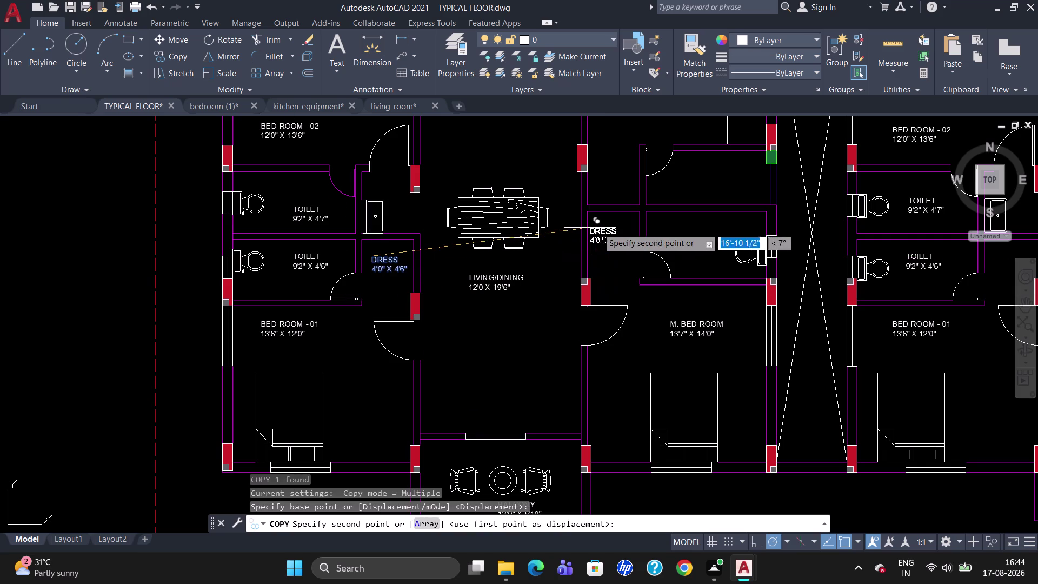
click(598, 228)
scroll(down, 3)
scroll(up, 3)
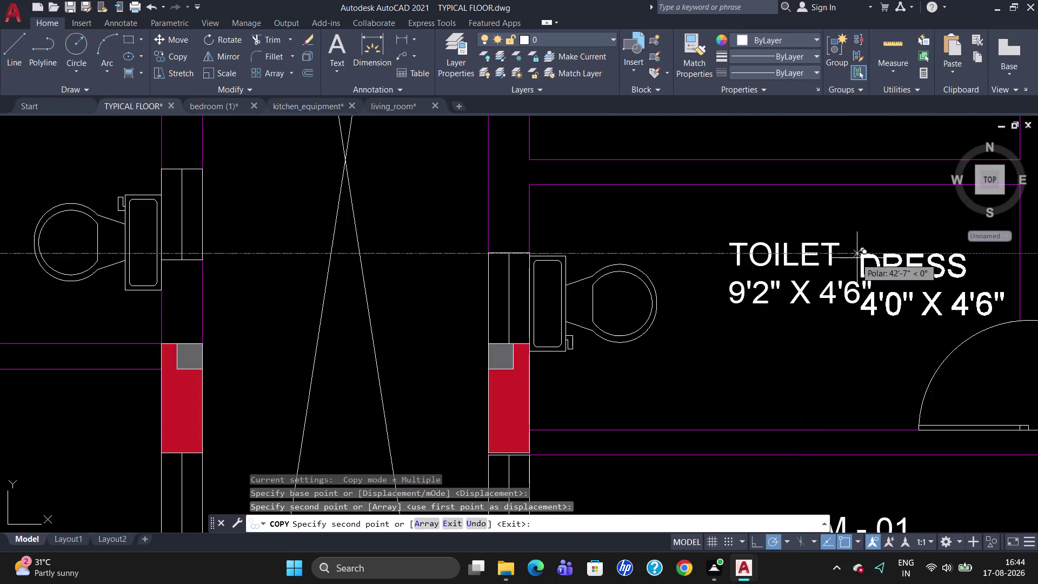
scroll(down, 3)
scroll(down, 3)
scroll(up, 3)
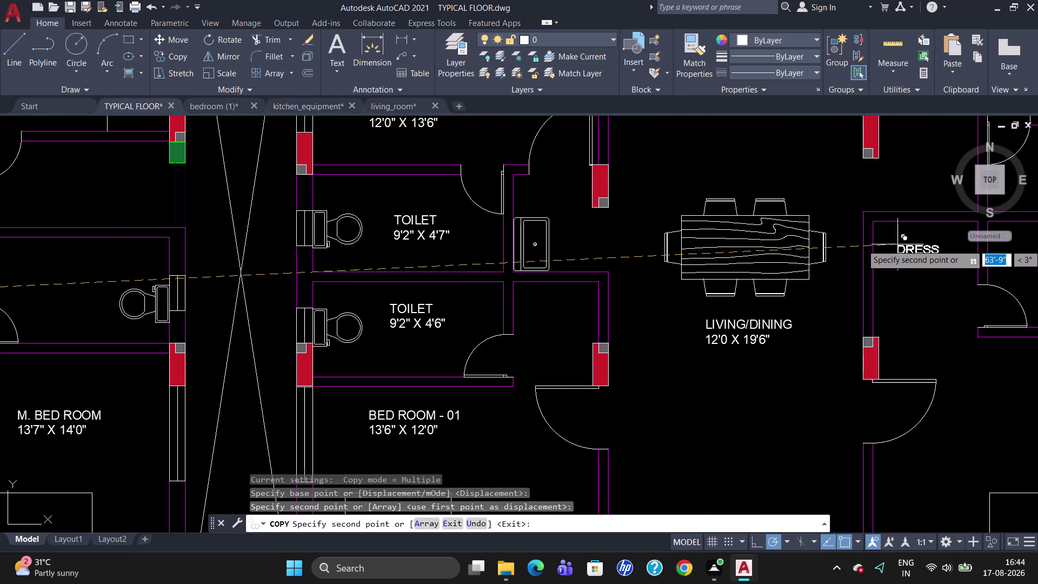
click(894, 246)
scroll(down, 3)
scroll(up, 3)
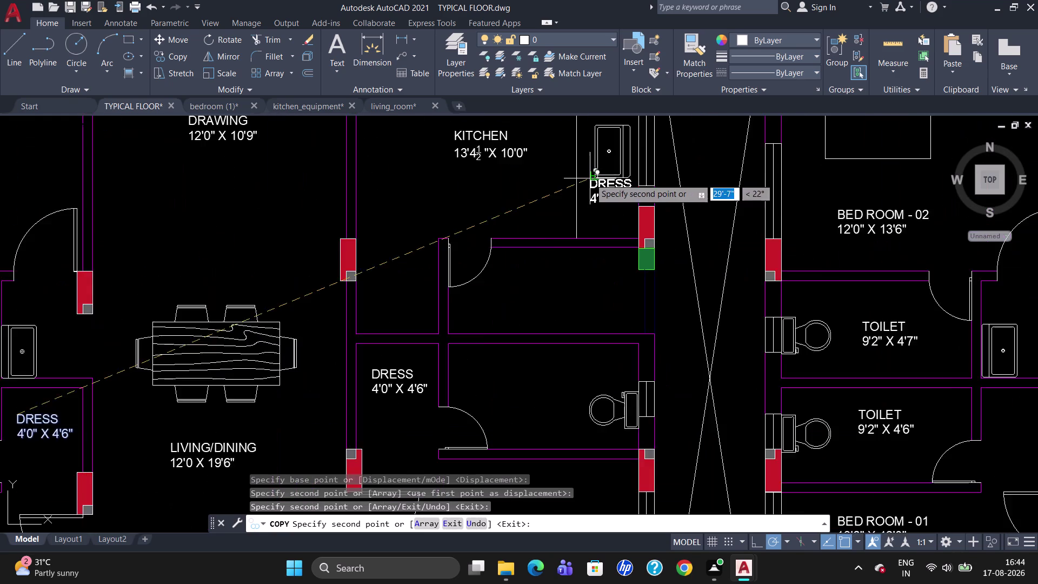
scroll(down, 3)
scroll(up, 3)
scroll(down, 3)
scroll(up, 3)
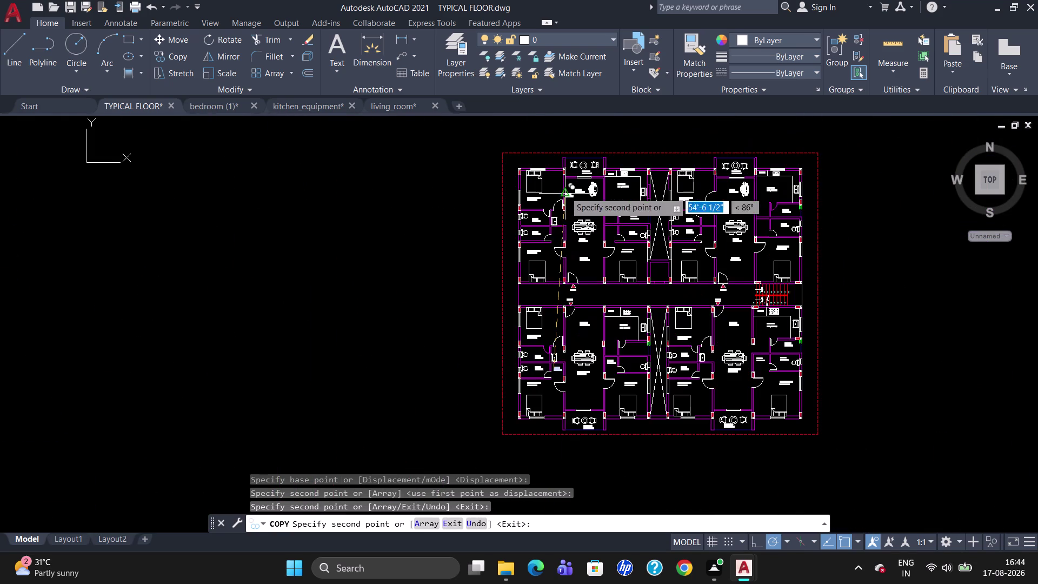
scroll(up, 3)
scroll(up, 3)
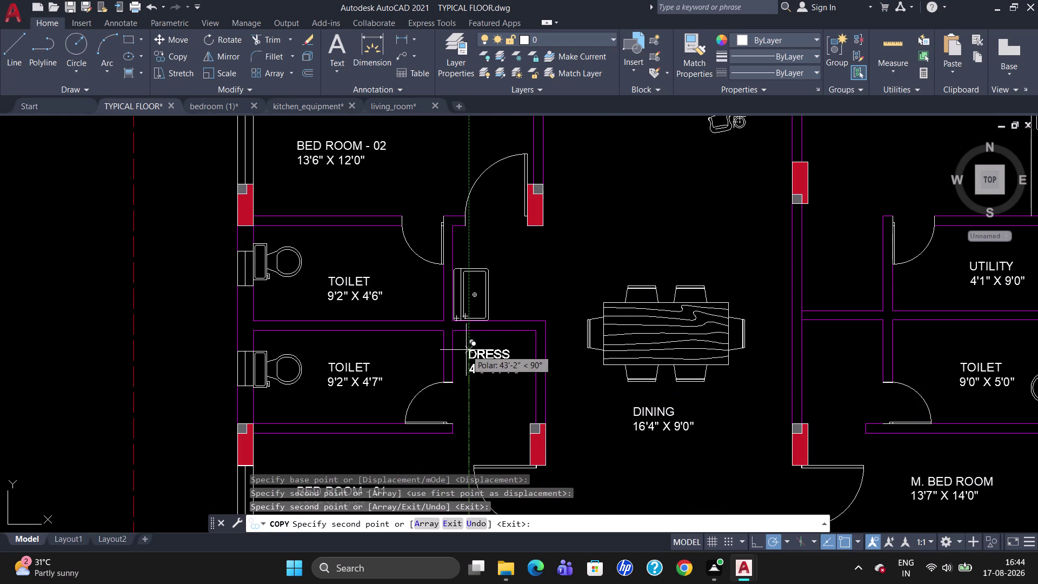
Place further DRESS copies beside the dining area and in the remaining flats.
click(468, 348)
scroll(down, 3)
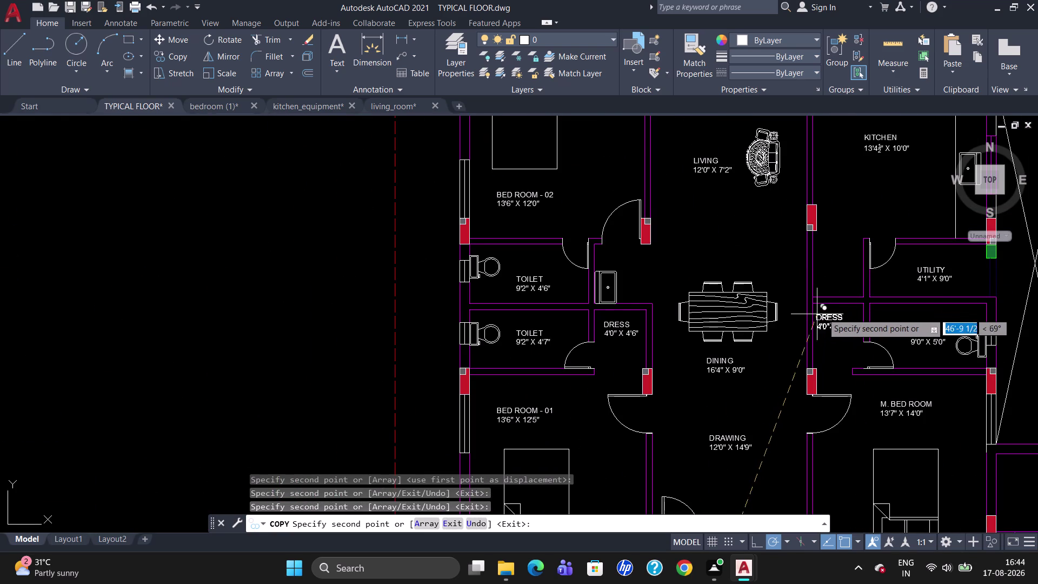
click(825, 314)
scroll(down, 3)
scroll(up, 3)
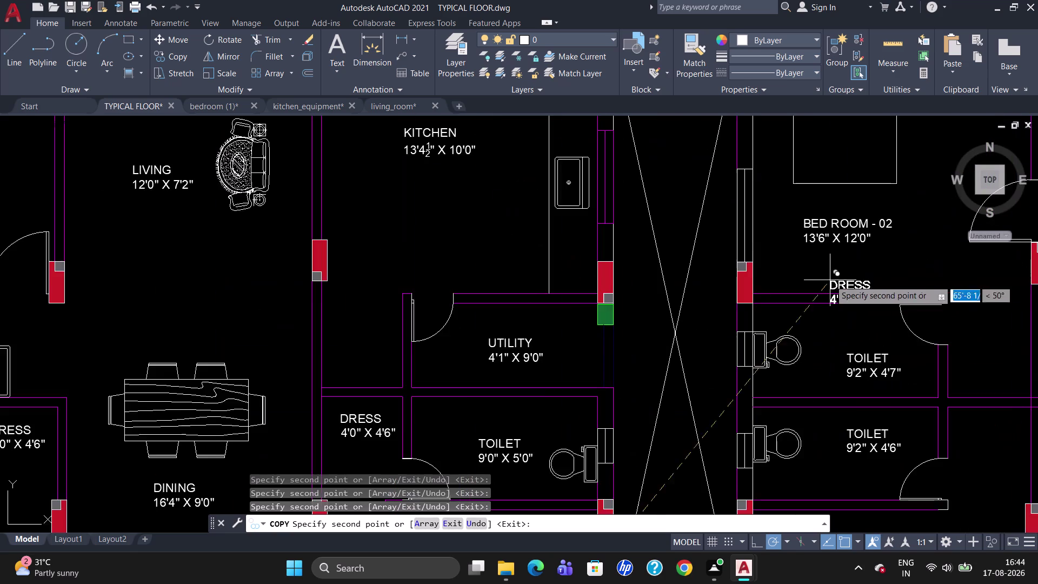
scroll(down, 3)
scroll(up, 3)
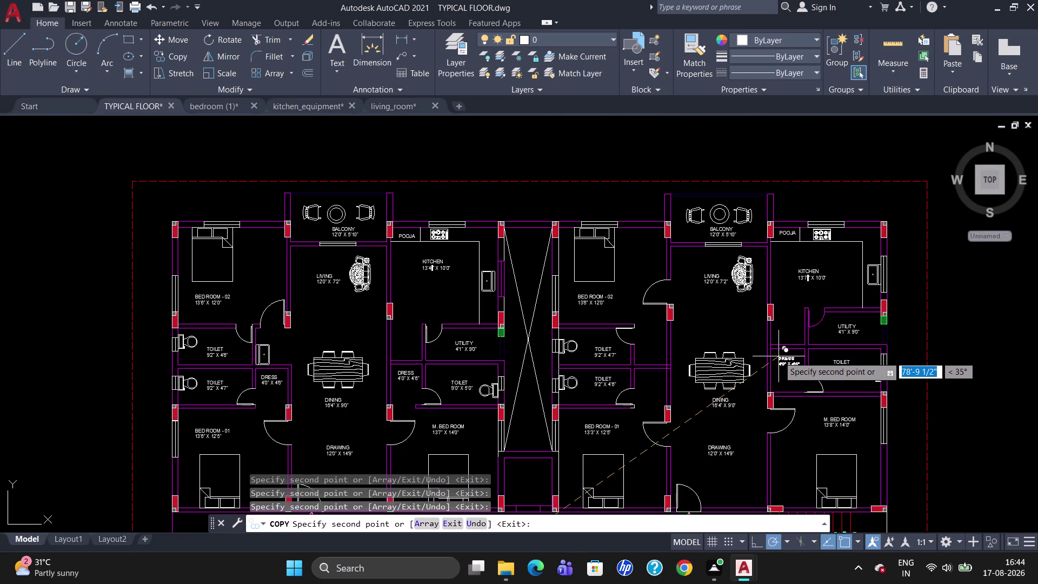
click(779, 356)
click(642, 374)
key(Escape)
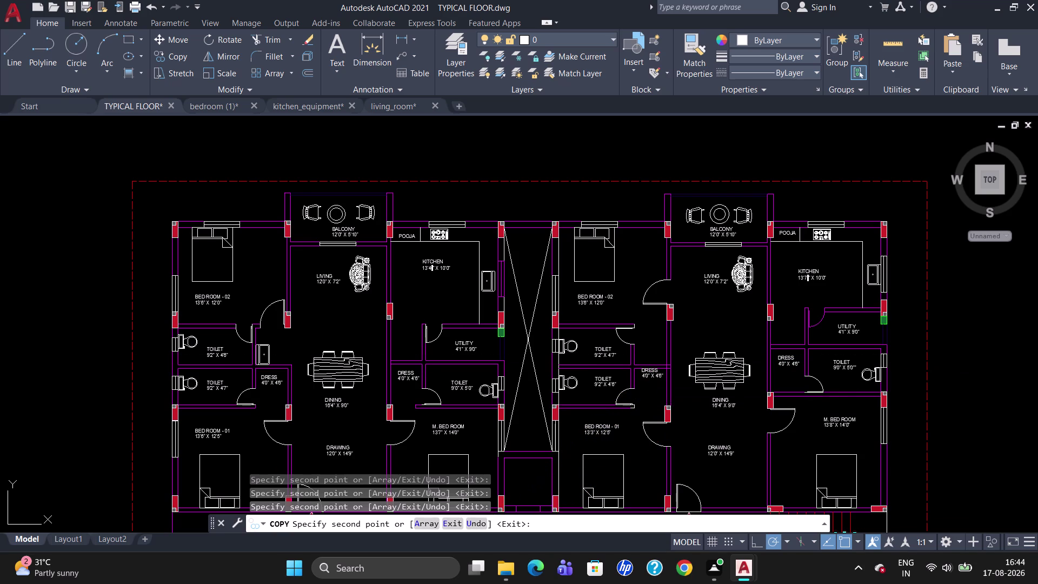
click(654, 376)
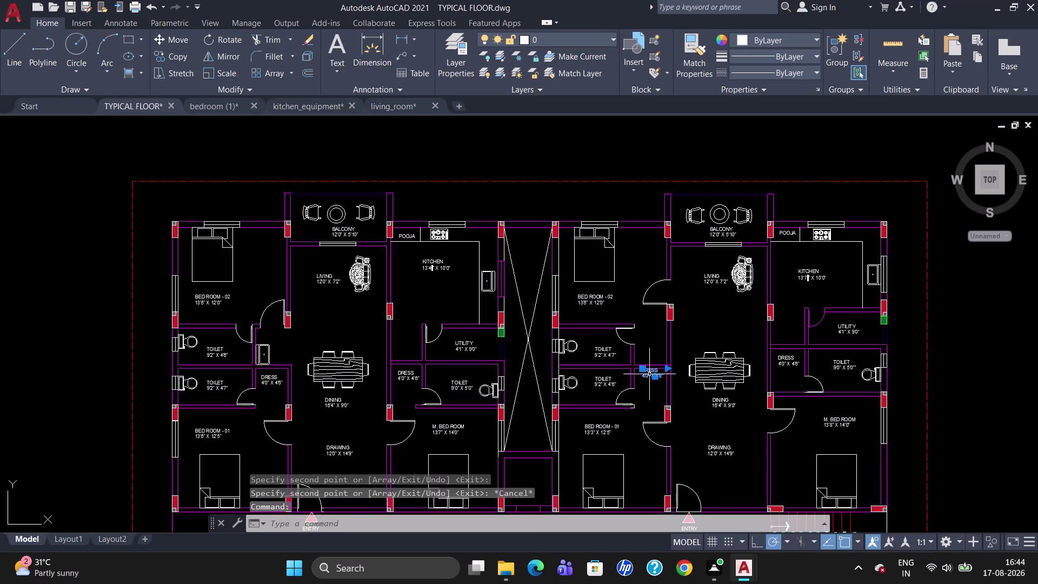
Cancel the stretch on the selected dress label and zoom in.
drag(640, 368, 640, 375)
click(640, 374)
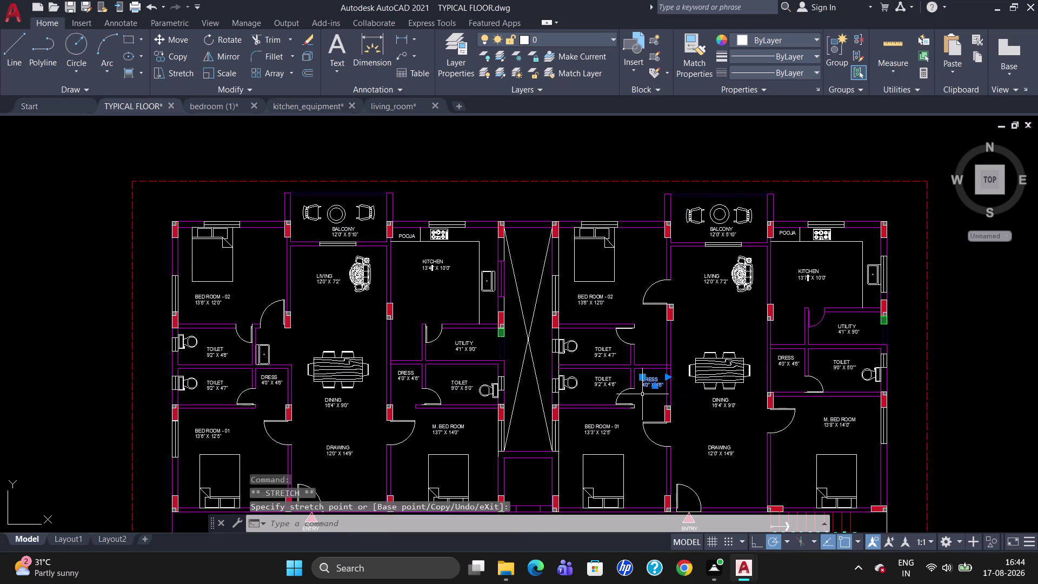
key(Escape)
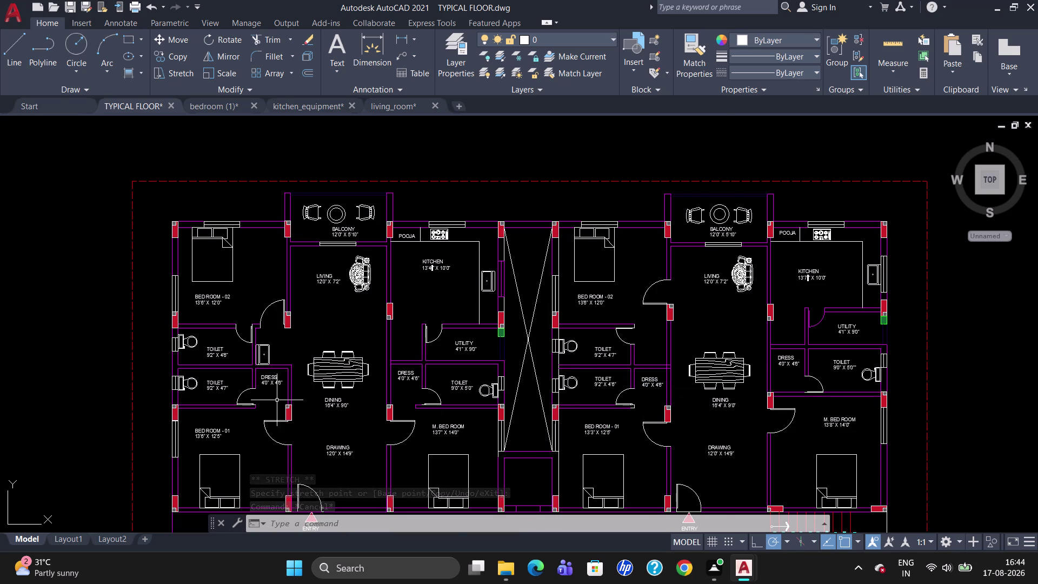
scroll(up, 3)
scroll(up, 3)
scroll(down, 3)
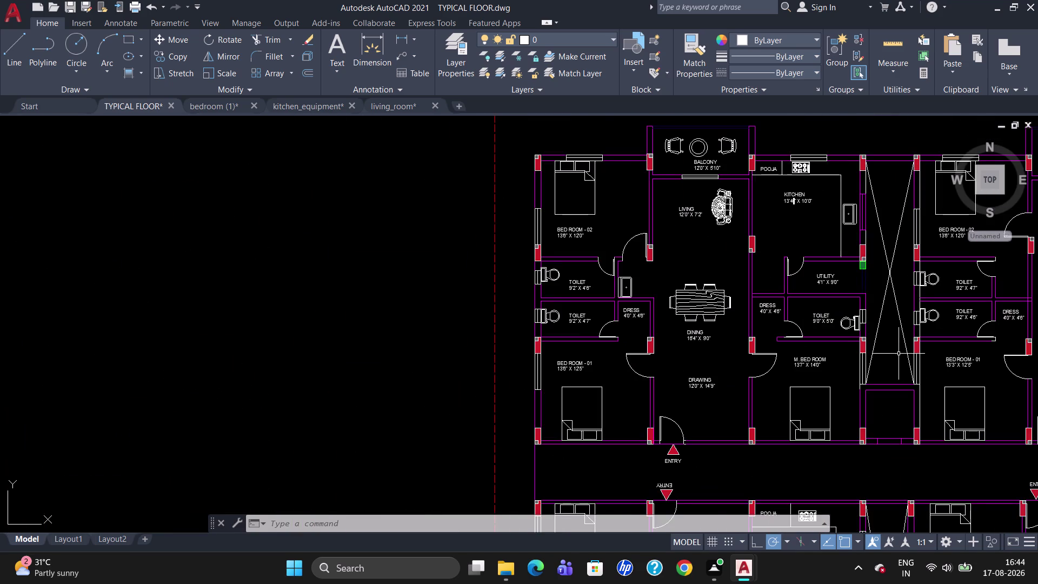
scroll(up, 3)
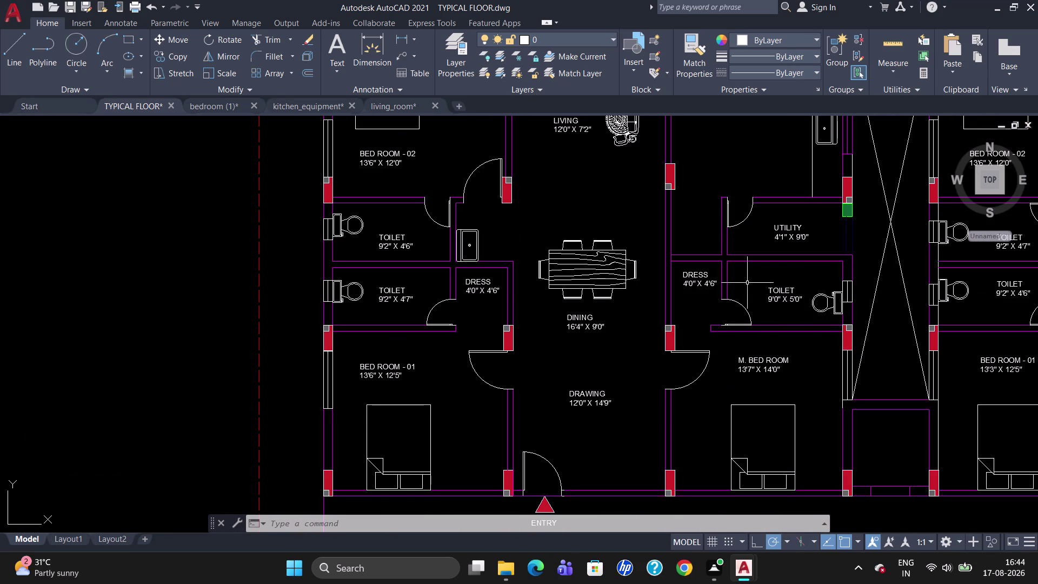
Edit the DRESS label beside the 9'0" X 5'0" toilet, replacing 4'6" with 5'0".
double_click(703, 285)
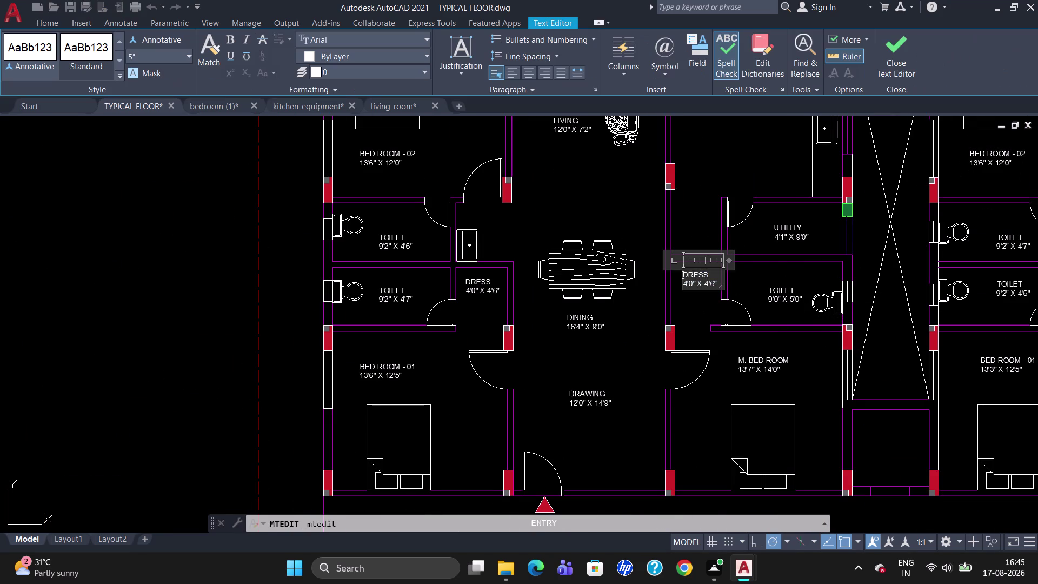
click(712, 281)
key(BackSpace)
key(BackSpace)
key(BackSpace)
key(5)
text('0)
scroll(down, 3)
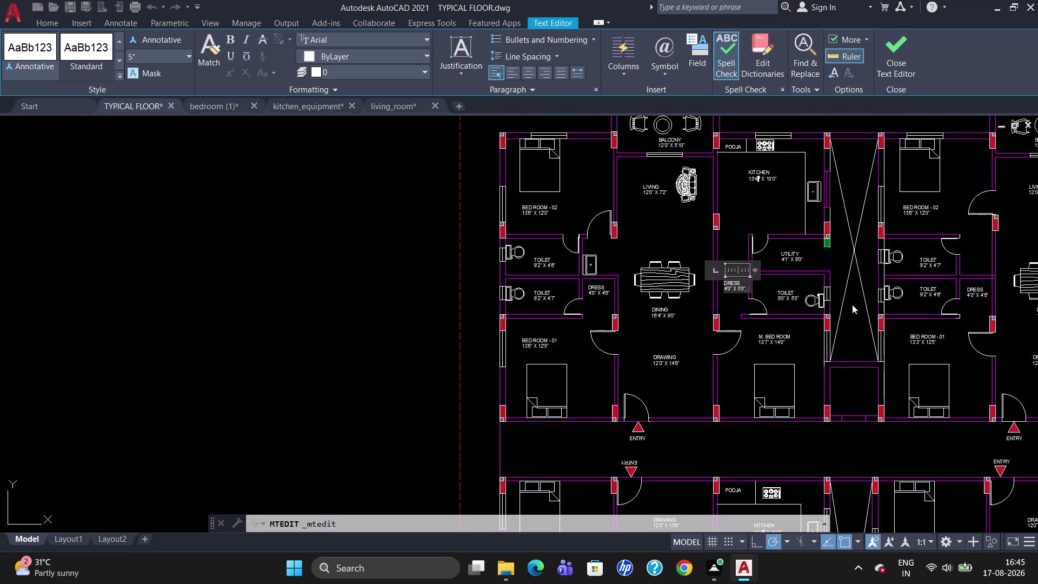
scroll(up, 3)
scroll(down, 3)
Close the Text Editor, keeping the middle flat's DRESS 4'0" X 5'0" label changes.
scroll(up, 3)
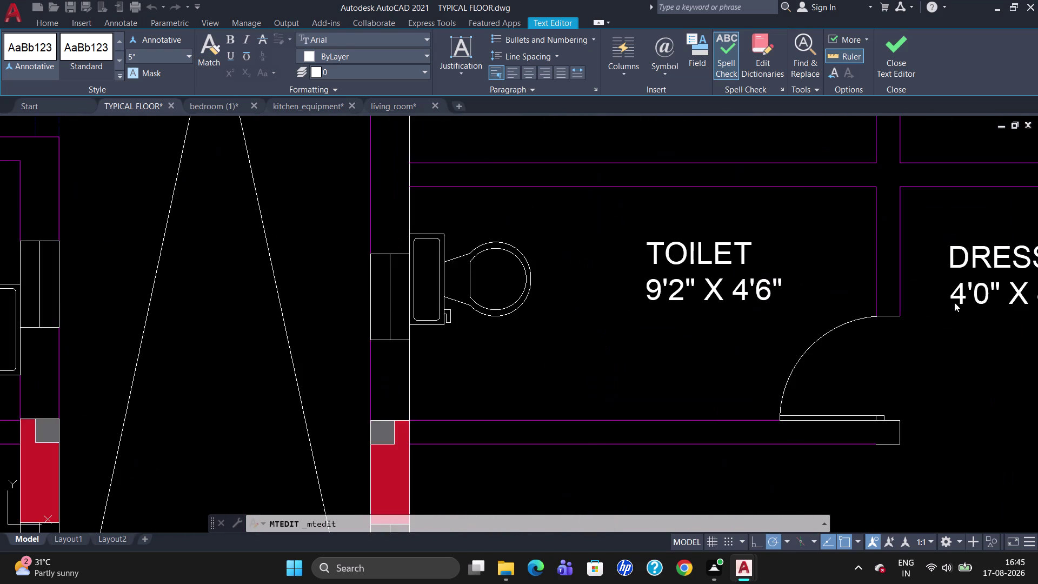
scroll(down, 3)
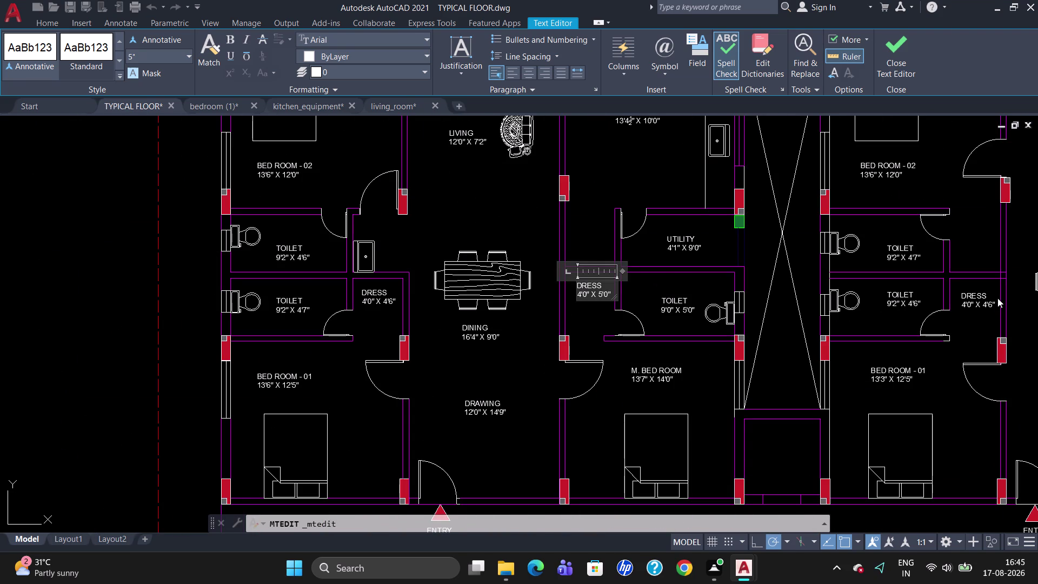
scroll(up, 3)
scroll(down, 3)
scroll(up, 3)
scroll(down, 3)
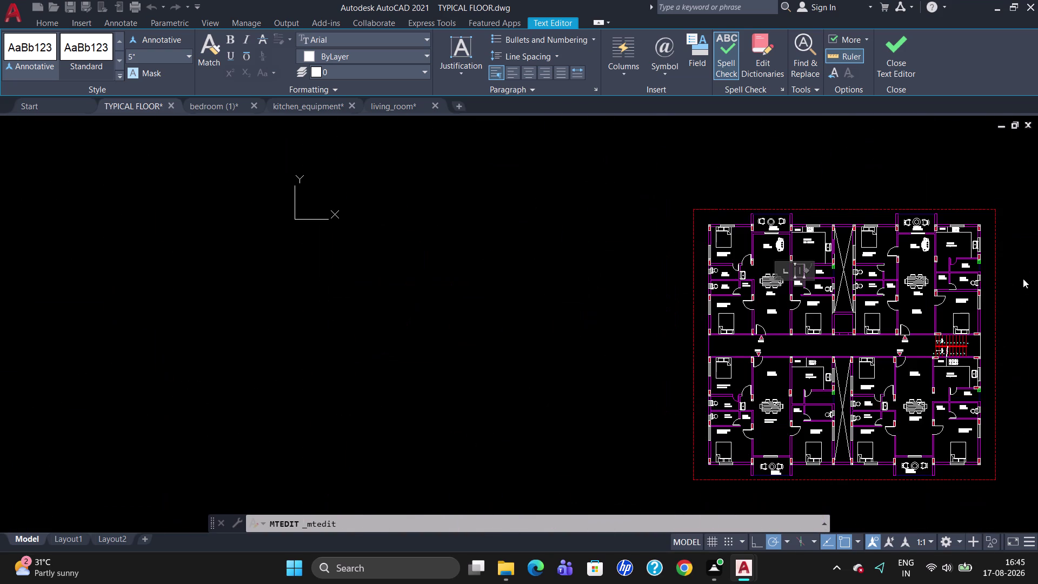
scroll(up, 3)
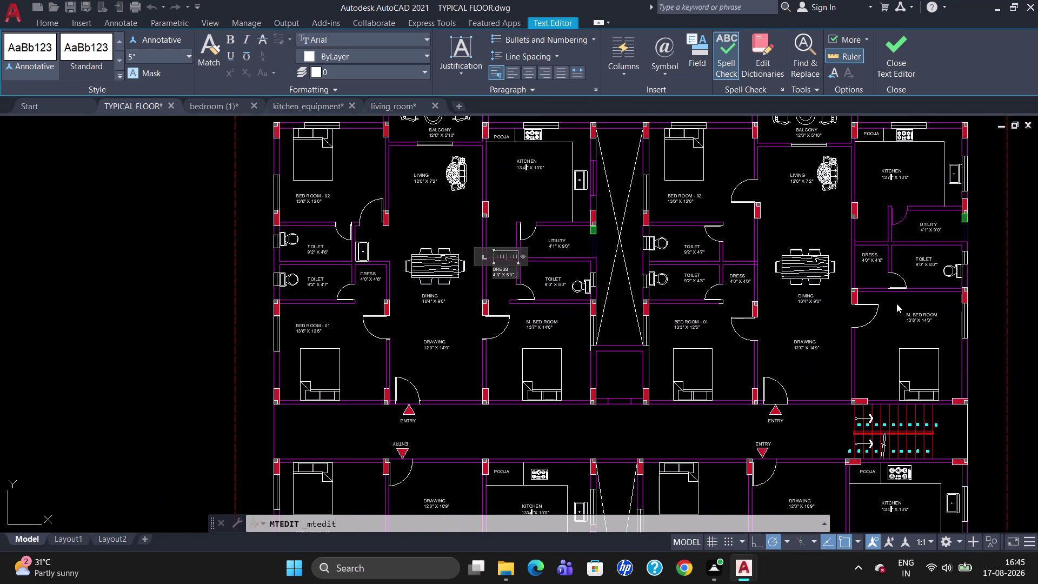
key(Escape)
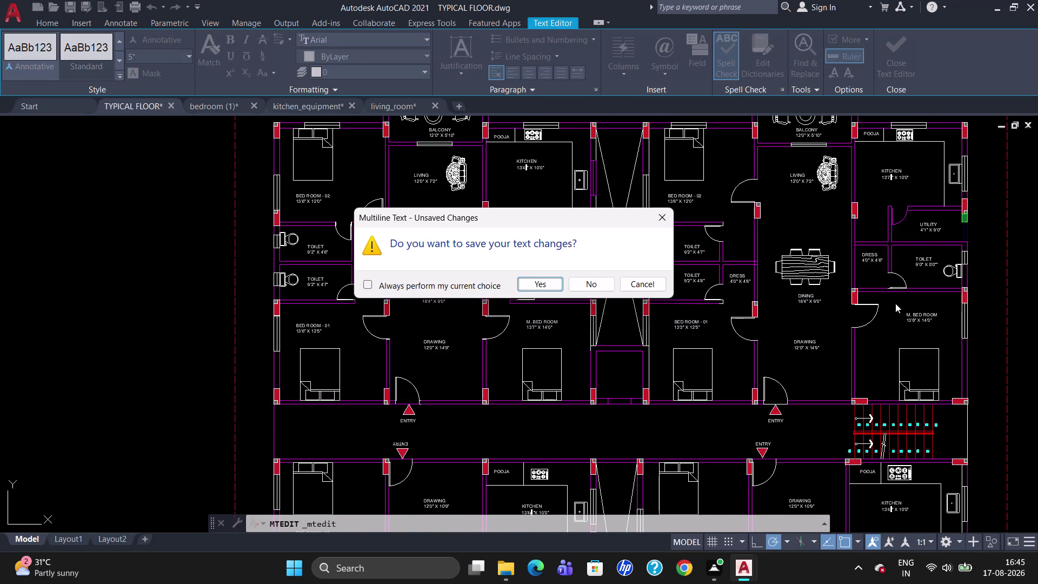
click(542, 285)
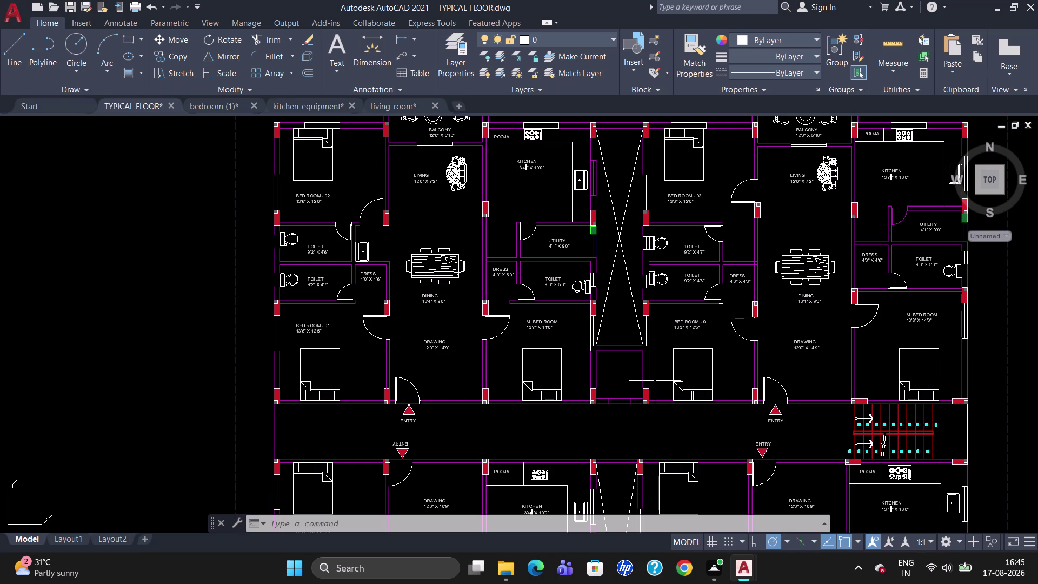
click(745, 276)
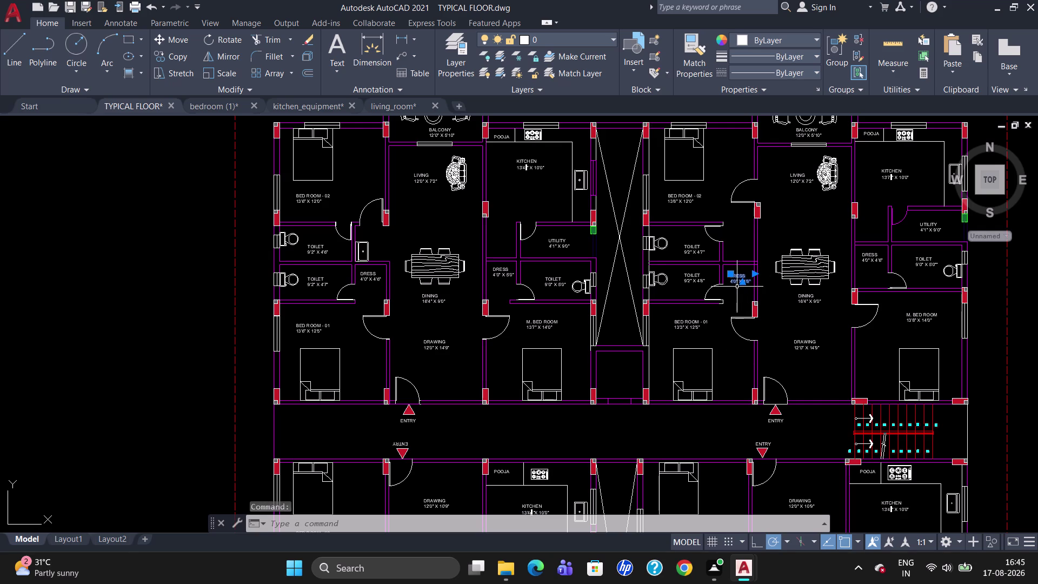
Copy the right flat's DRESS label into its second small dress room.
text(CO)
key(Return)
click(738, 285)
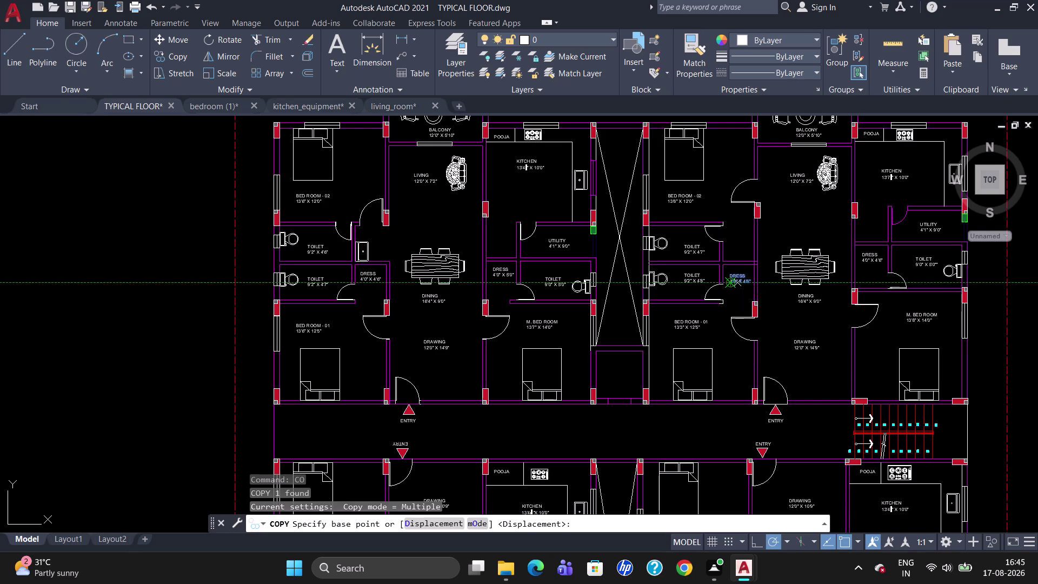
click(738, 245)
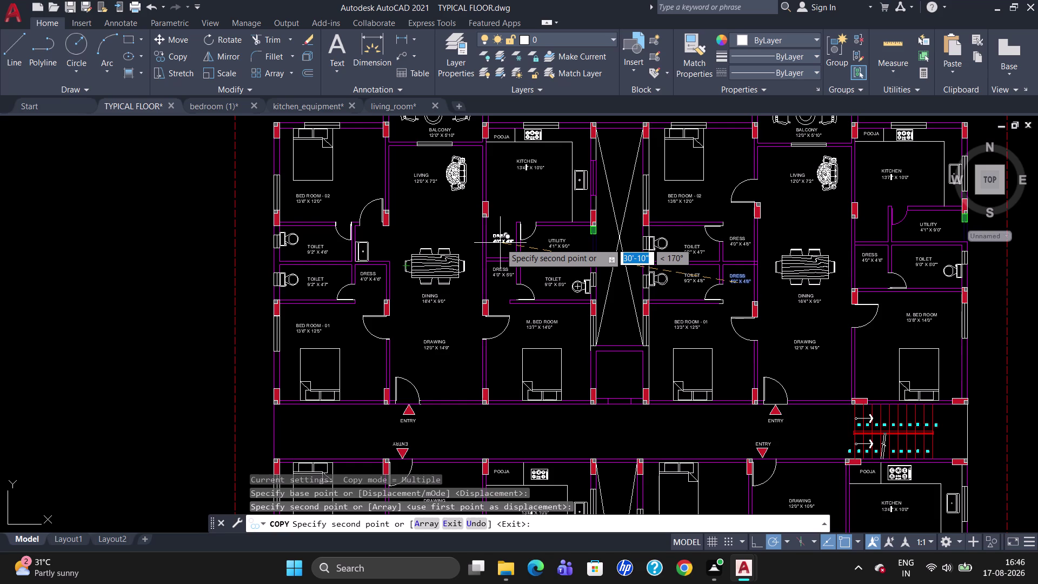
key(Escape)
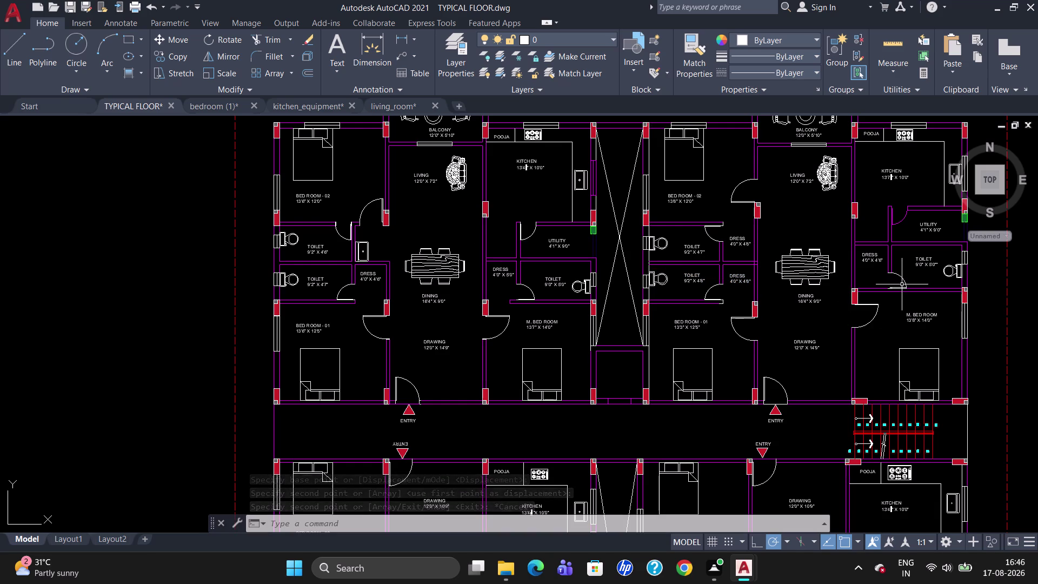
double_click(869, 262)
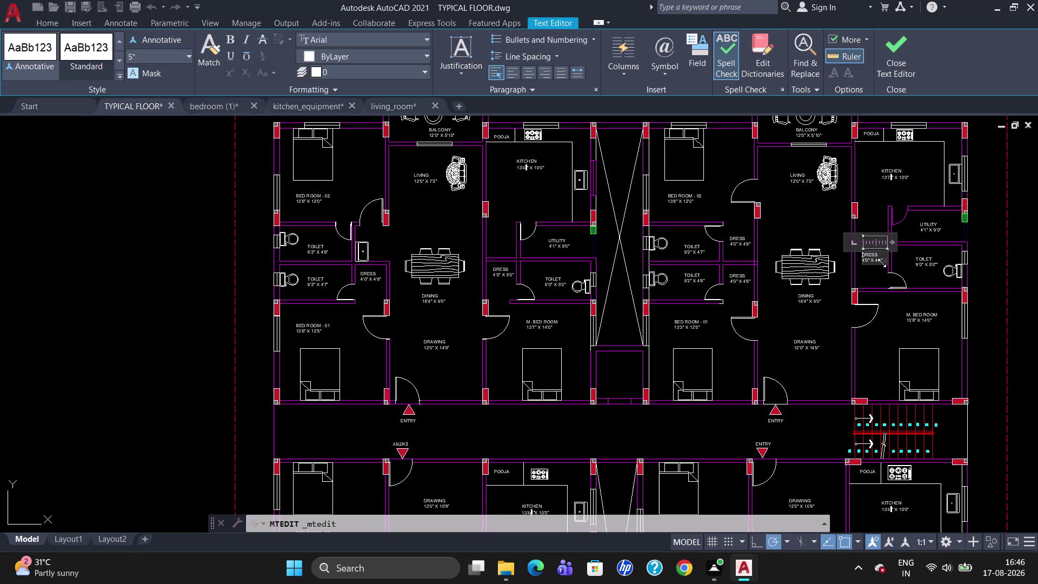
Replace 4'6" with 5'0" so the dress label reads DRESS 4'0" X 5'0".
click(880, 260)
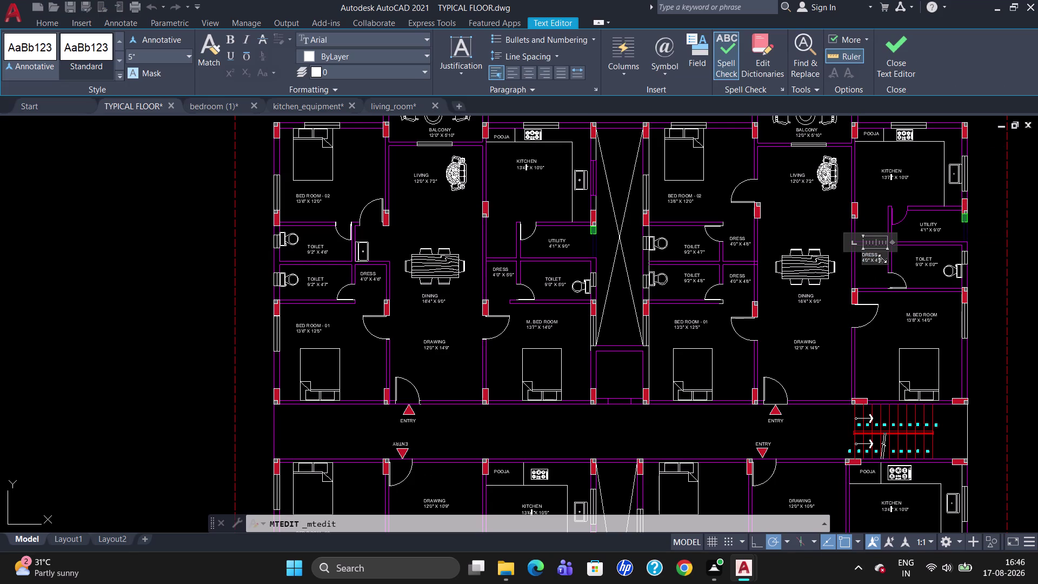
click(882, 259)
key(Right)
key(BackSpace)
key(BackSpace)
key(BackSpace)
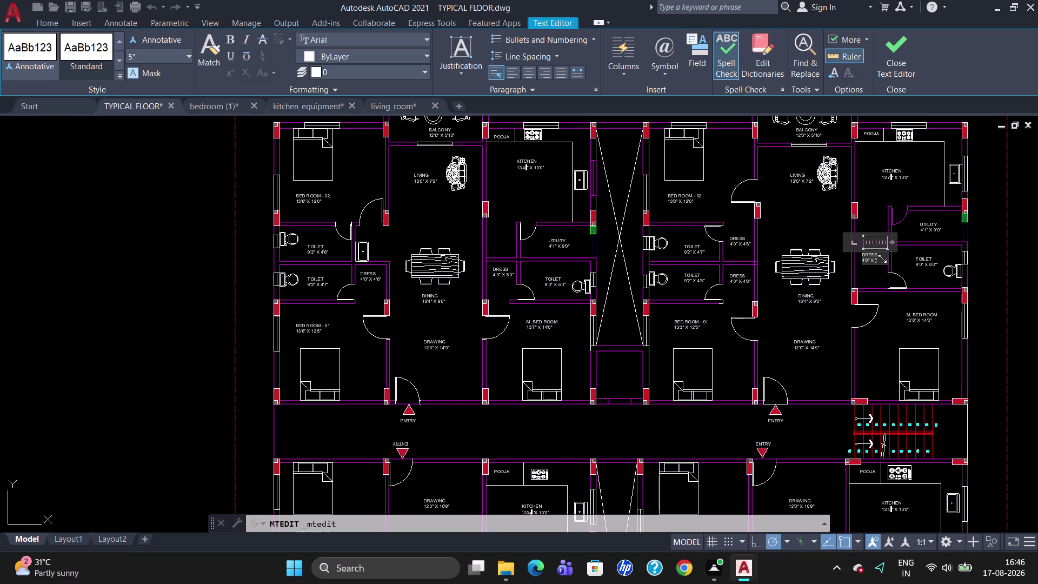
key(BackSpace)
text(5')
text(0")
scroll(up, 3)
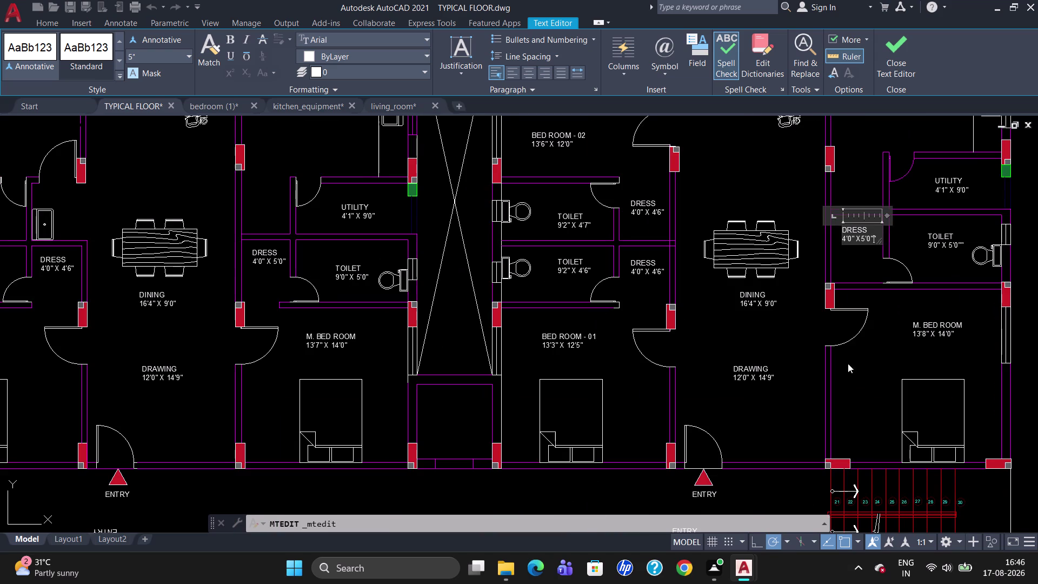
key(BackSpace)
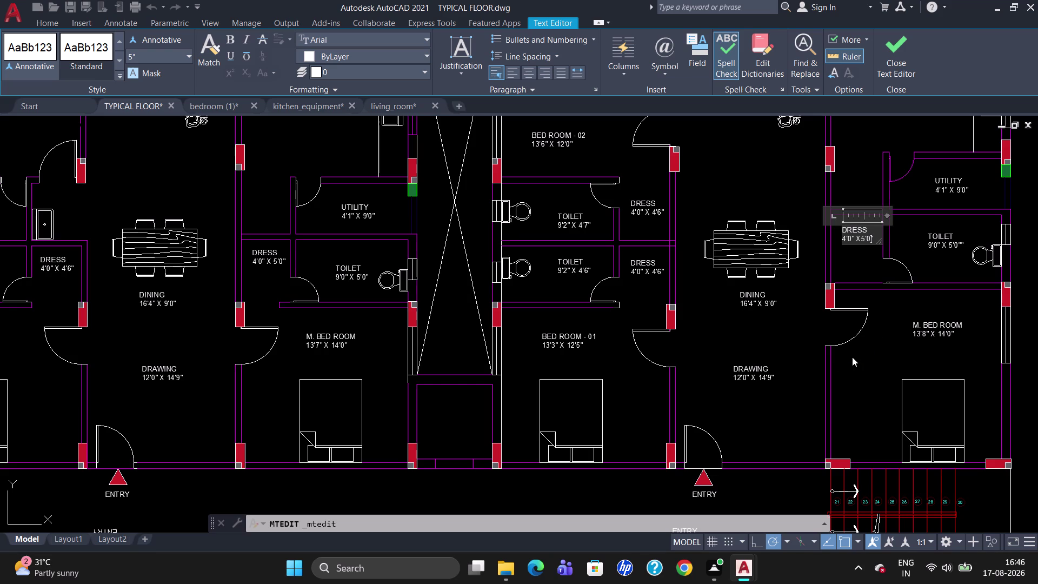
click(852, 357)
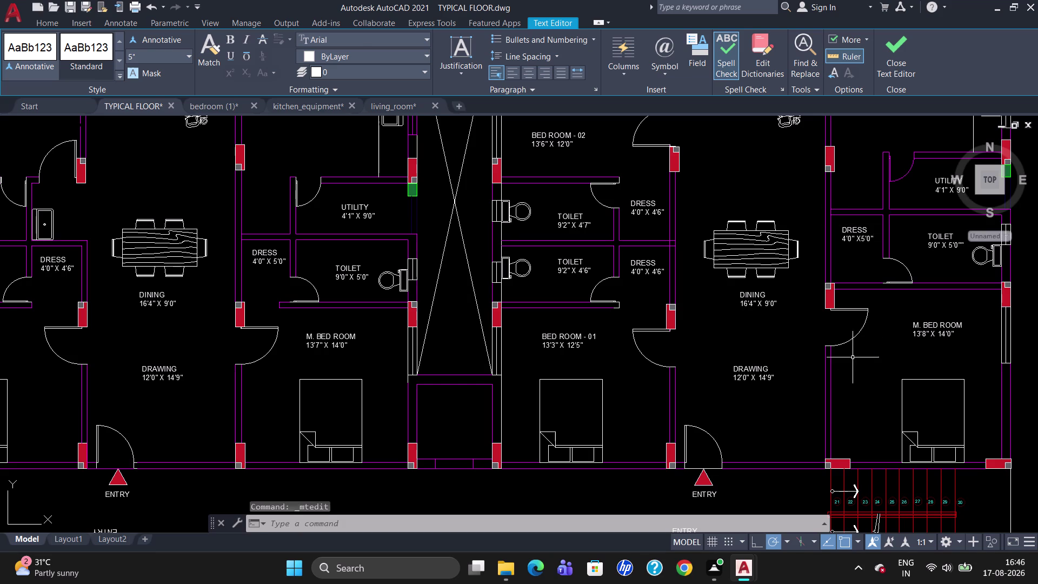
Zoom and pan to the DRESS 4'0" X 4'6" label beside the 8'9" X 5'0" toilet.
scroll(down, 3)
scroll(up, 3)
scroll(down, 3)
scroll(up, 3)
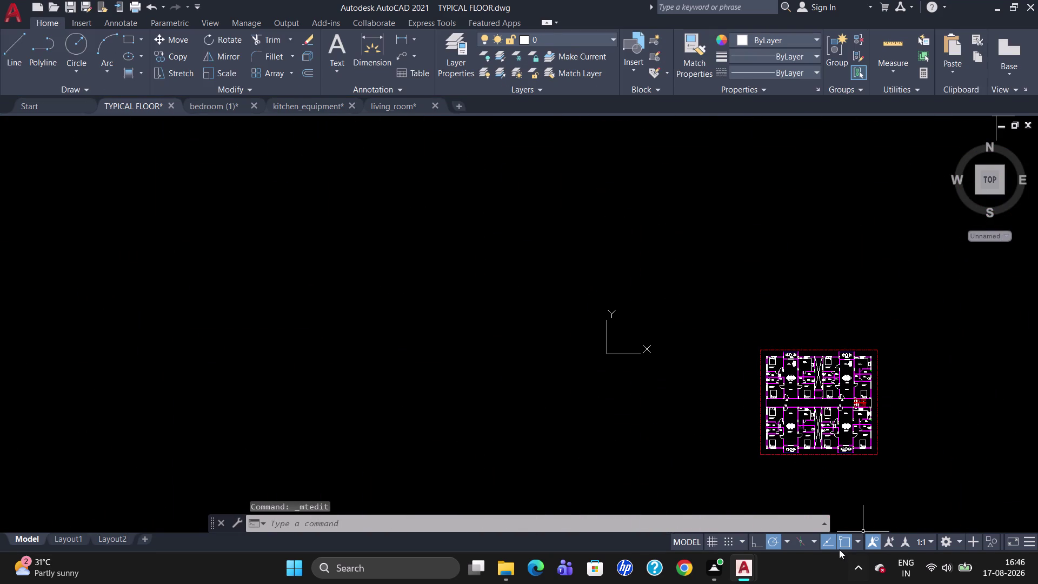
scroll(up, 3)
scroll(up, 3)
scroll(up, 3)
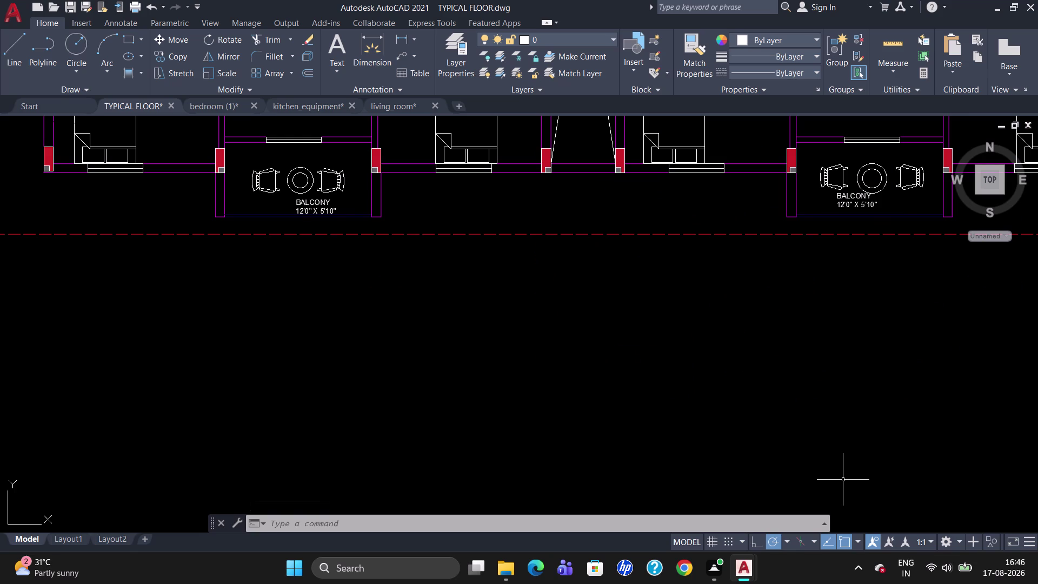
scroll(down, 3)
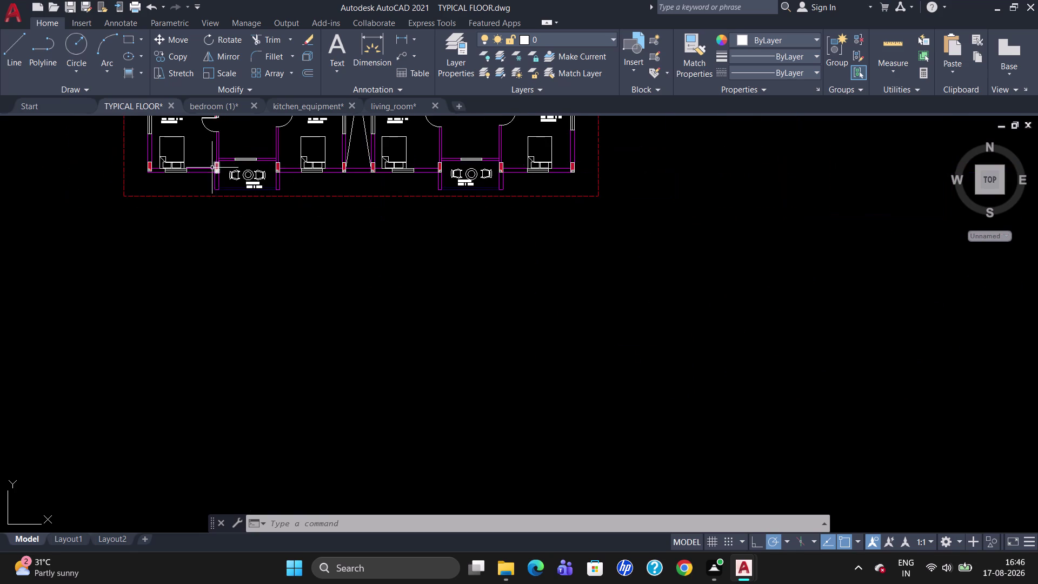
scroll(up, 3)
scroll(down, 3)
scroll(up, 3)
scroll(down, 3)
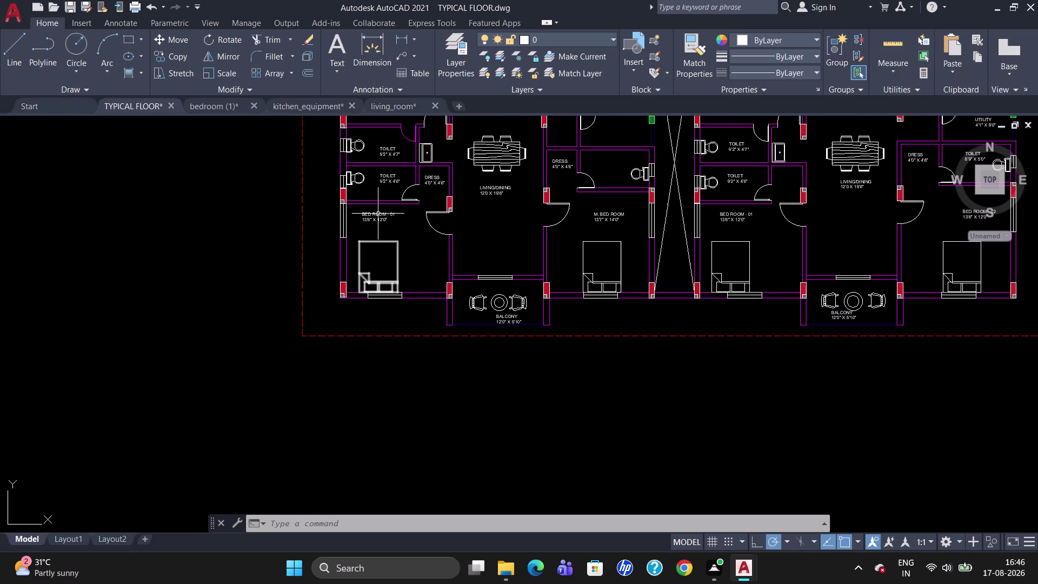
scroll(up, 3)
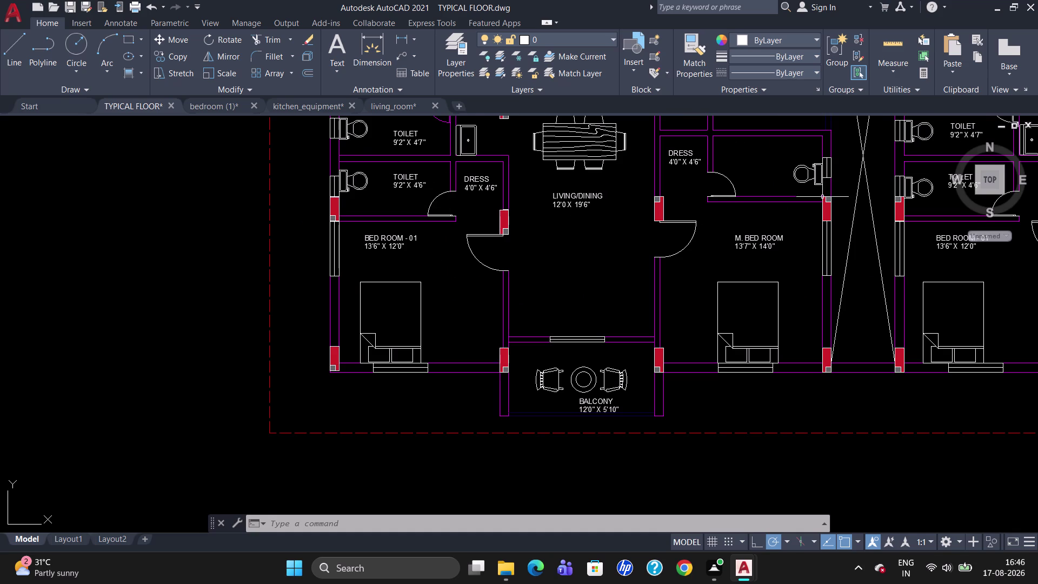
scroll(down, 3)
scroll(up, 3)
scroll(down, 3)
scroll(up, 3)
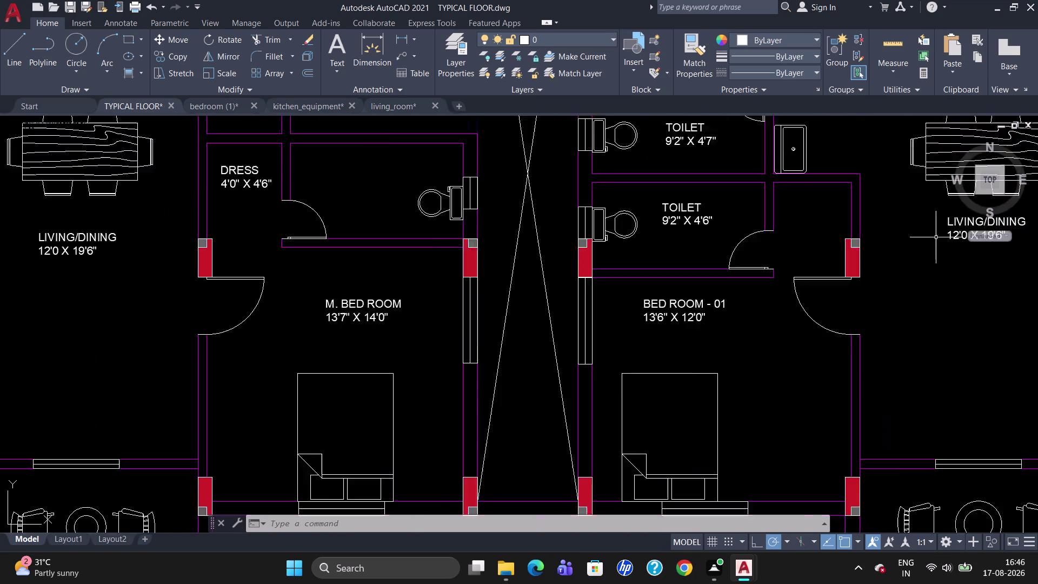
scroll(up, 3)
scroll(down, 3)
scroll(up, 3)
scroll(down, 3)
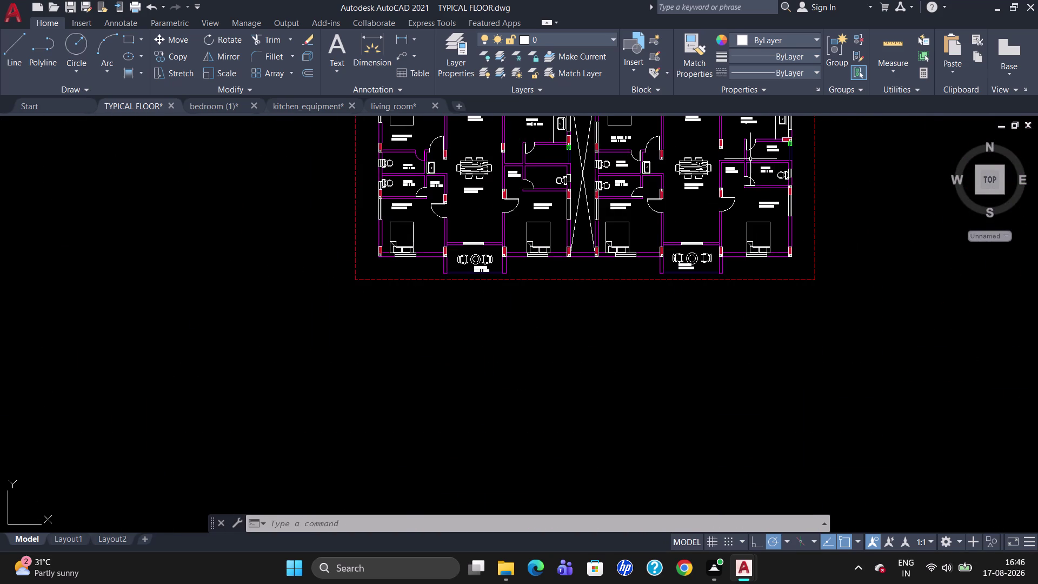
scroll(up, 3)
Edit the lower block's DRESS label beside the 8'9" X 5'0" toilet to 4'0" X 5'0".
double_click(699, 235)
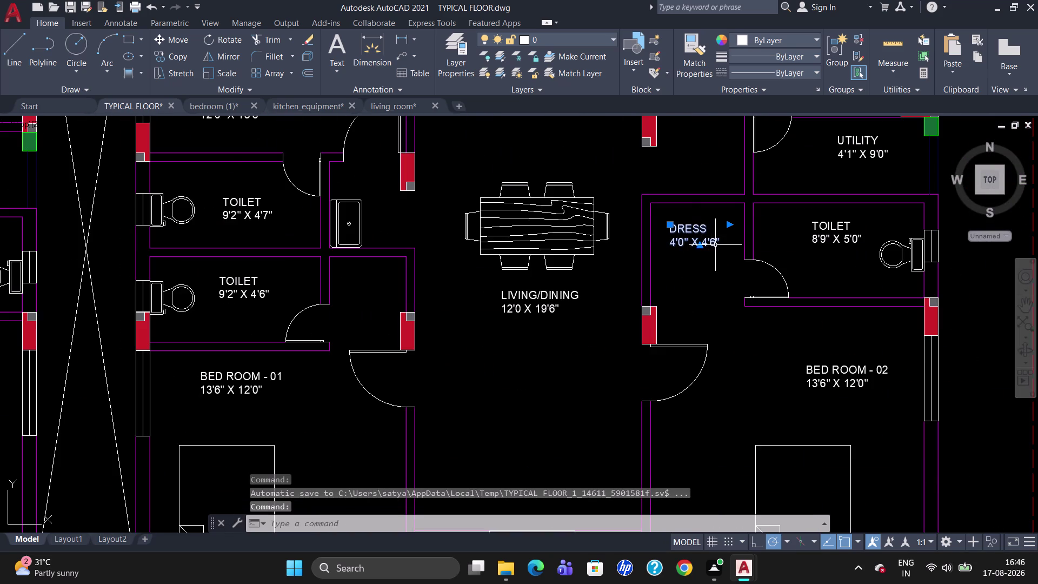
double_click(716, 242)
click(714, 243)
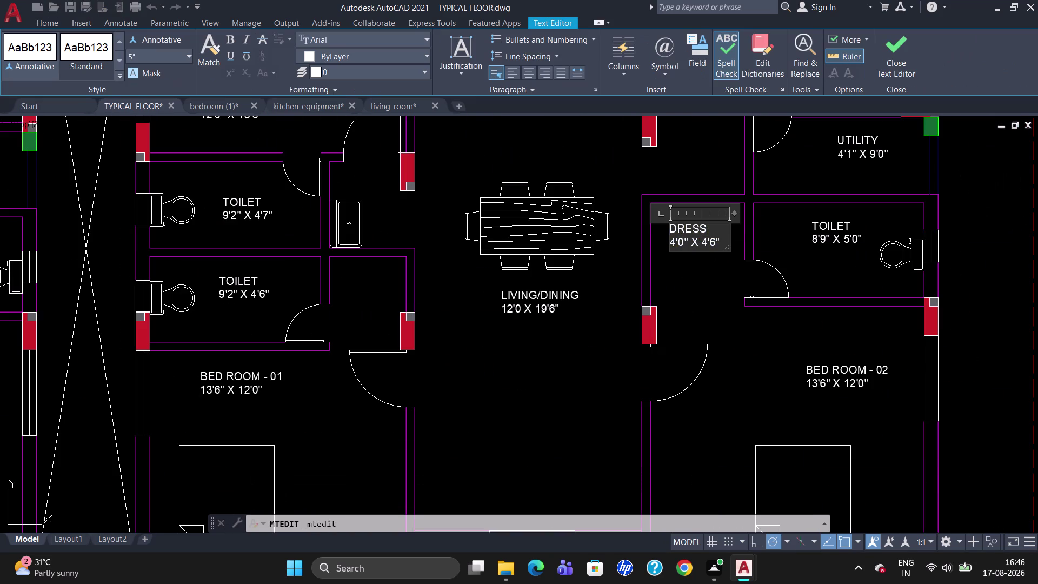
key(BackSpace)
key(0)
key(Left)
key(Left)
key(BackSpace)
key(5)
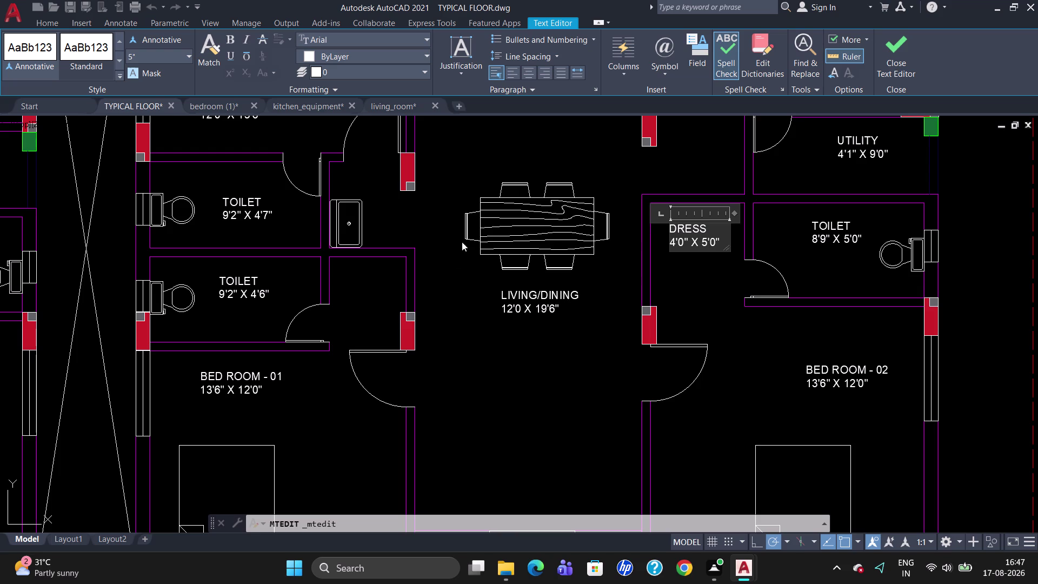
click(486, 274)
click(705, 233)
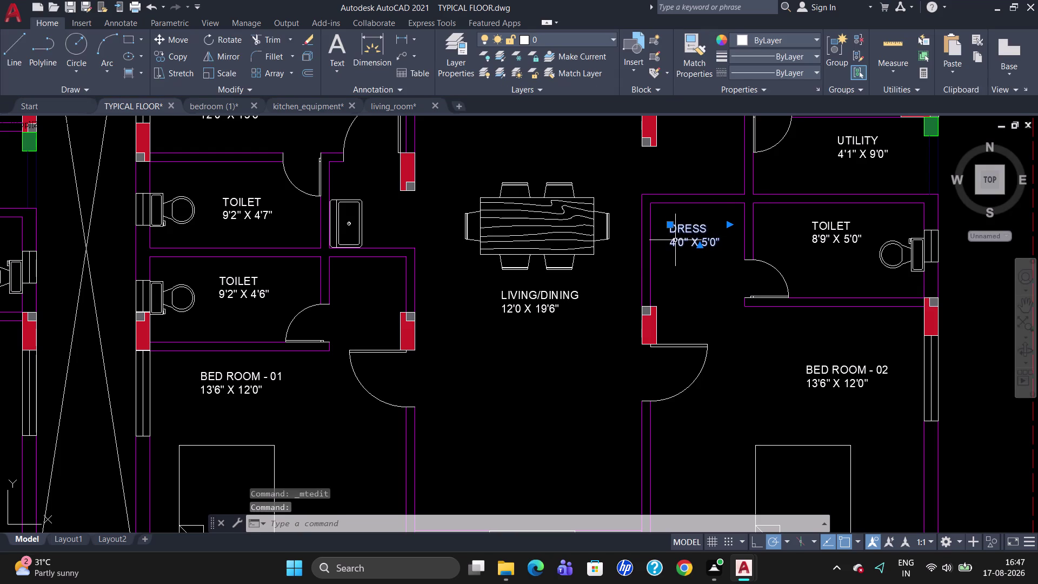
Copy the DRESS label into the small room beside the lower toilet.
text(CO)
key(Return)
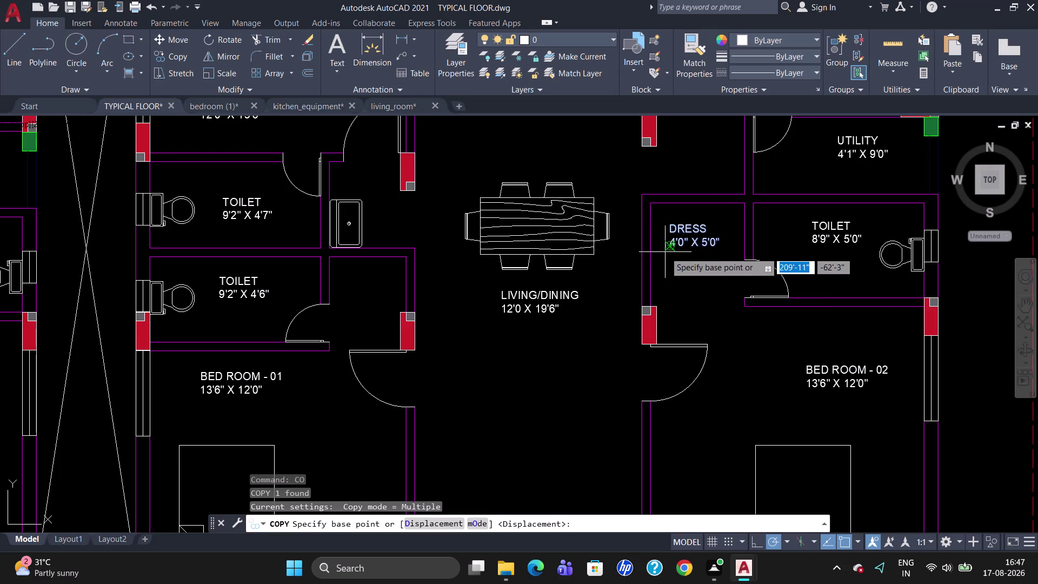
click(678, 228)
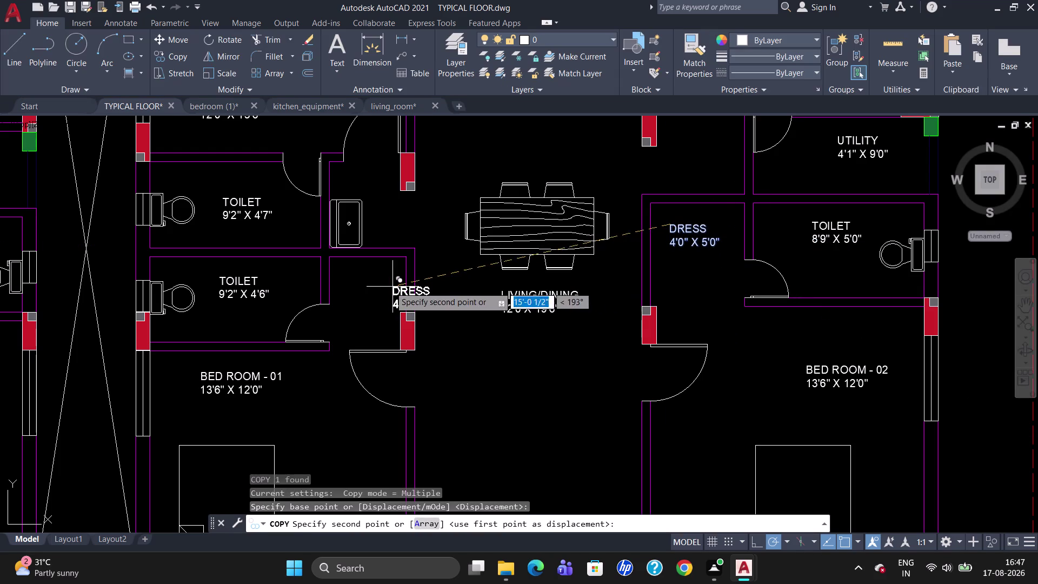
click(354, 274)
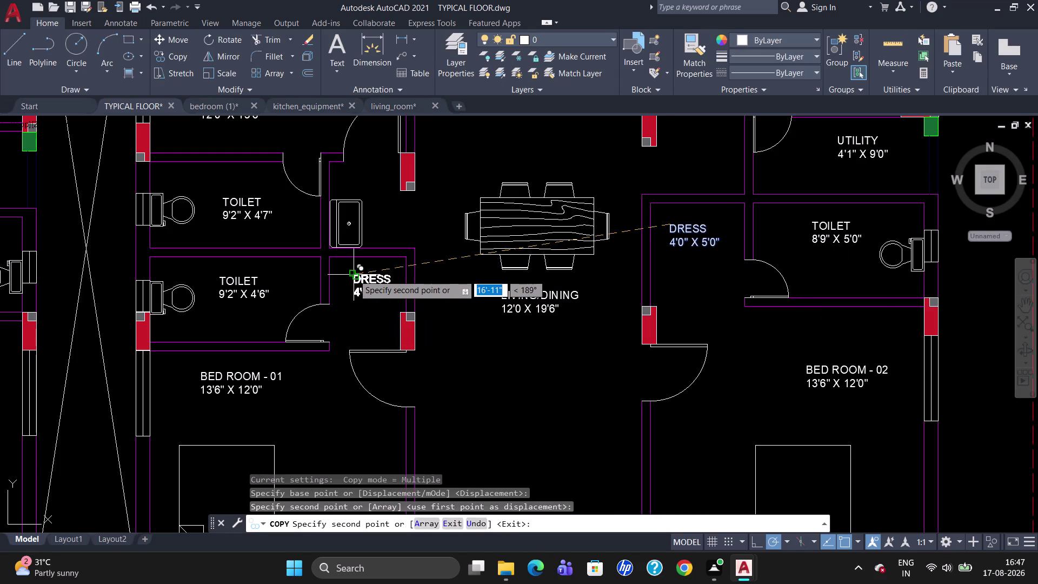
key(Escape)
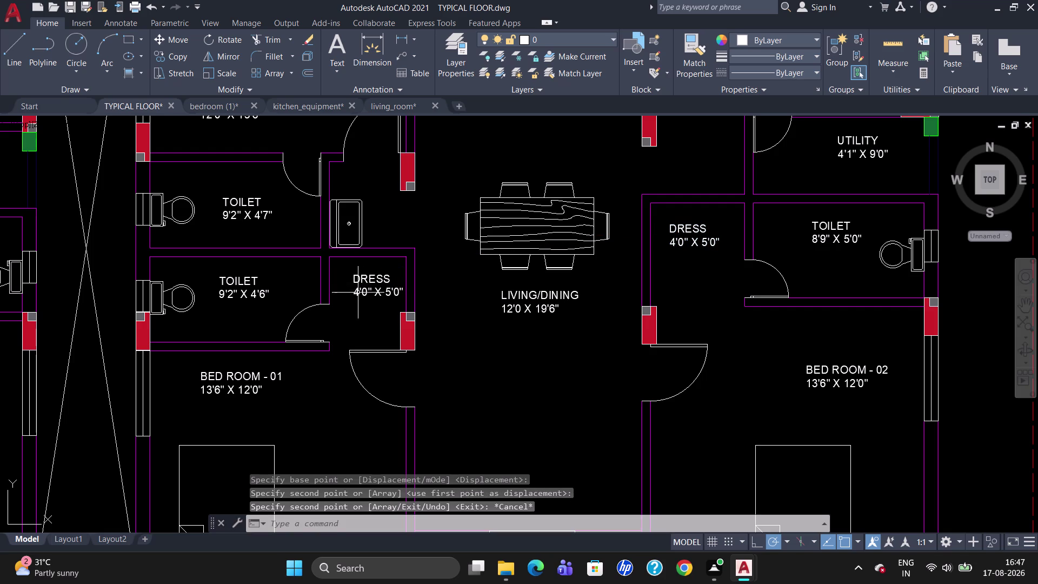
Change the copied DRESS label's size to 4'0" X 4'6".
double_click(374, 288)
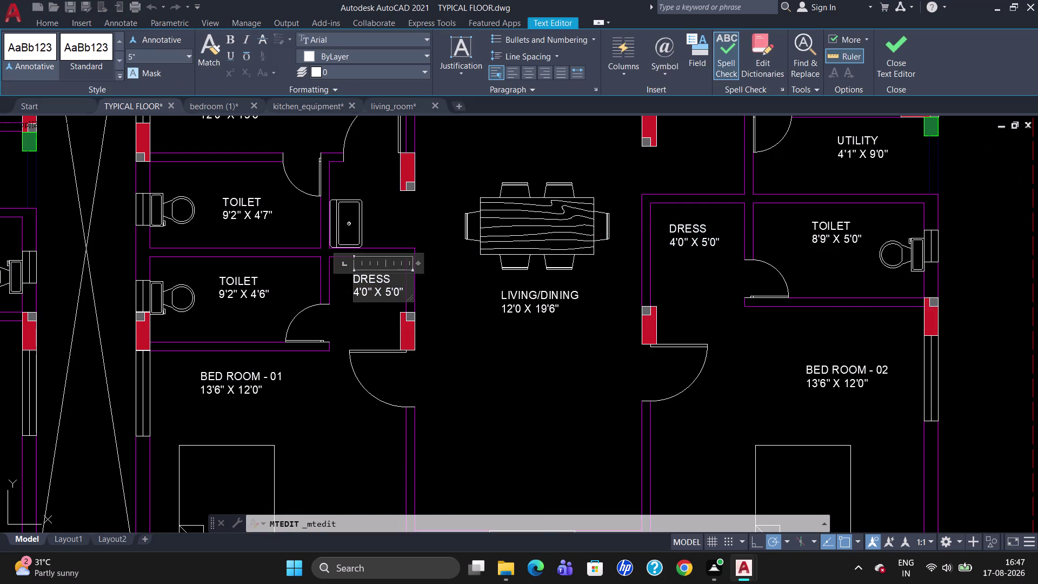
click(402, 290)
click(400, 293)
key(BackSpace)
key(6)
key(Left)
key(Left)
key(BackSpace)
key(4)
scroll(down, 3)
scroll(up, 3)
click(135, 244)
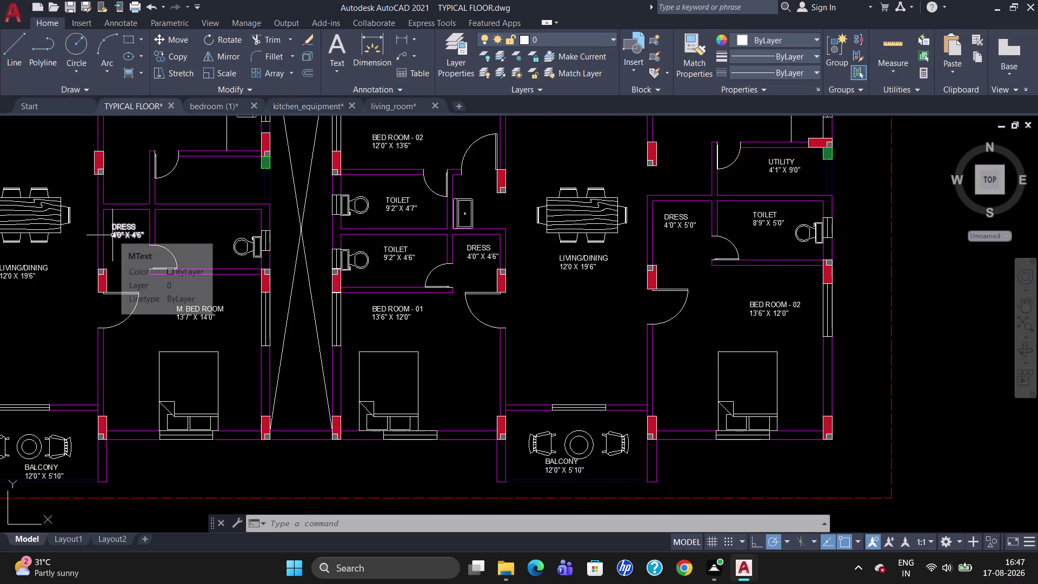
Edit the DRESS label's size line beside M. BED ROOM to 4'0" X 5'0".
scroll(down, 3)
scroll(up, 3)
scroll(down, 3)
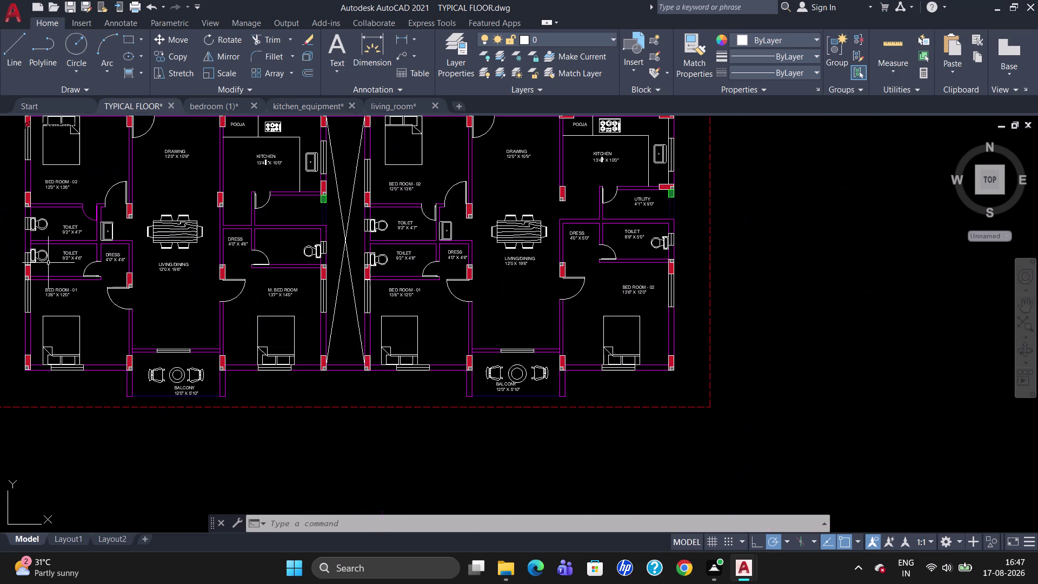
scroll(up, 3)
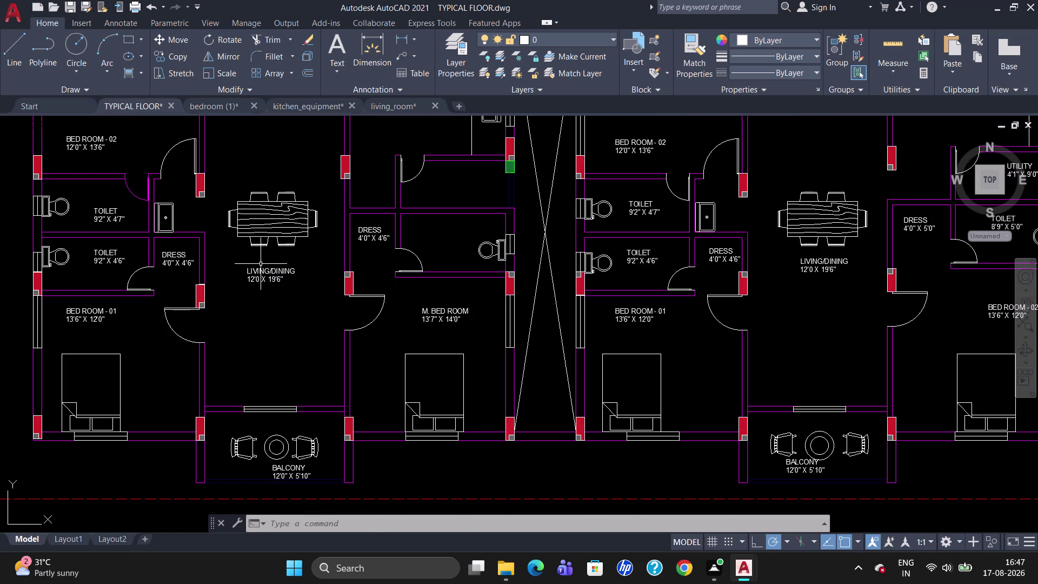
double_click(374, 238)
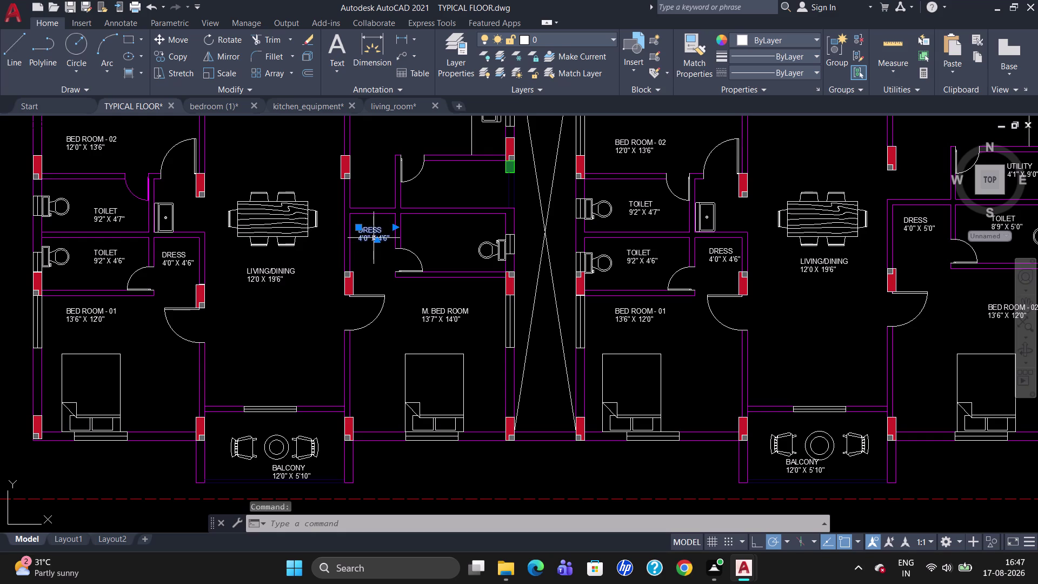
click(392, 241)
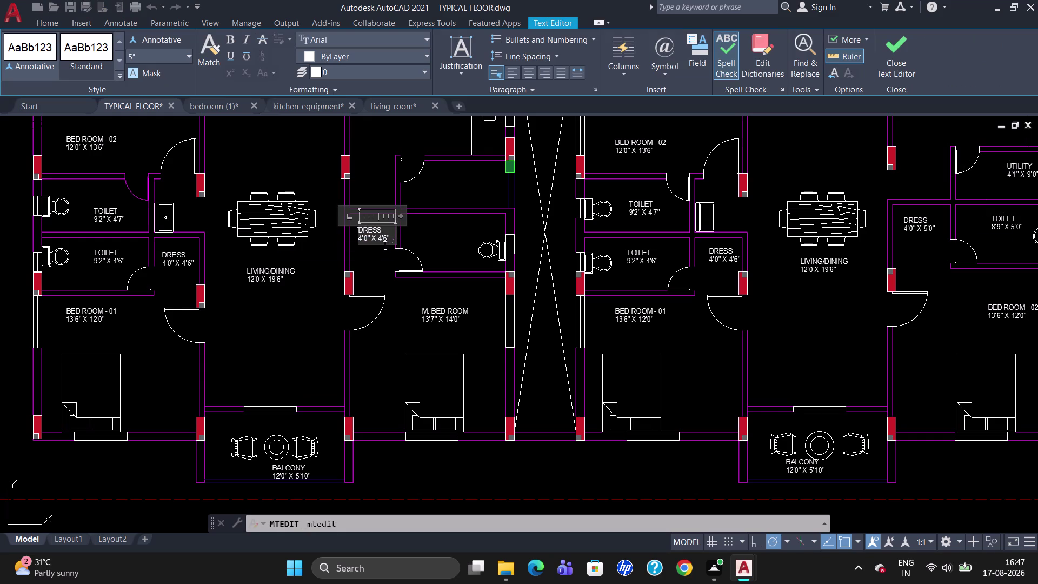
key(Right)
key(Right)
key(Down)
key(Right)
key(Right)
key(Right)
key(Right)
key(Right)
key(Right)
key(Right)
key(BackSpace)
key(0)
key(Left)
key(Left)
key(BackSpace)
key(5)
click(421, 247)
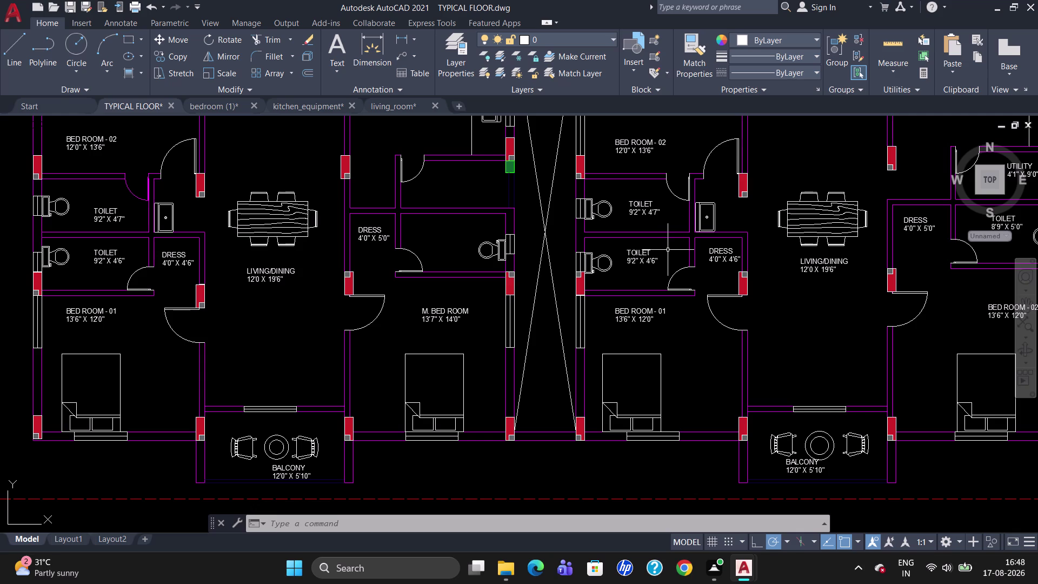
scroll(down, 3)
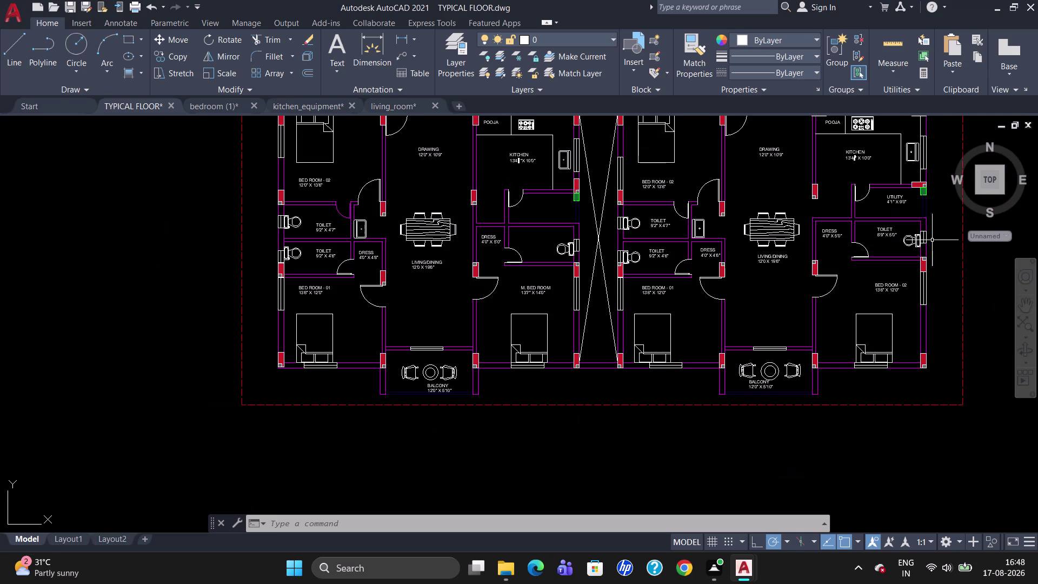
Copy the UTILITY 4'1" X 9'0" label into the room above M. BED ROOM's dress room.
click(898, 195)
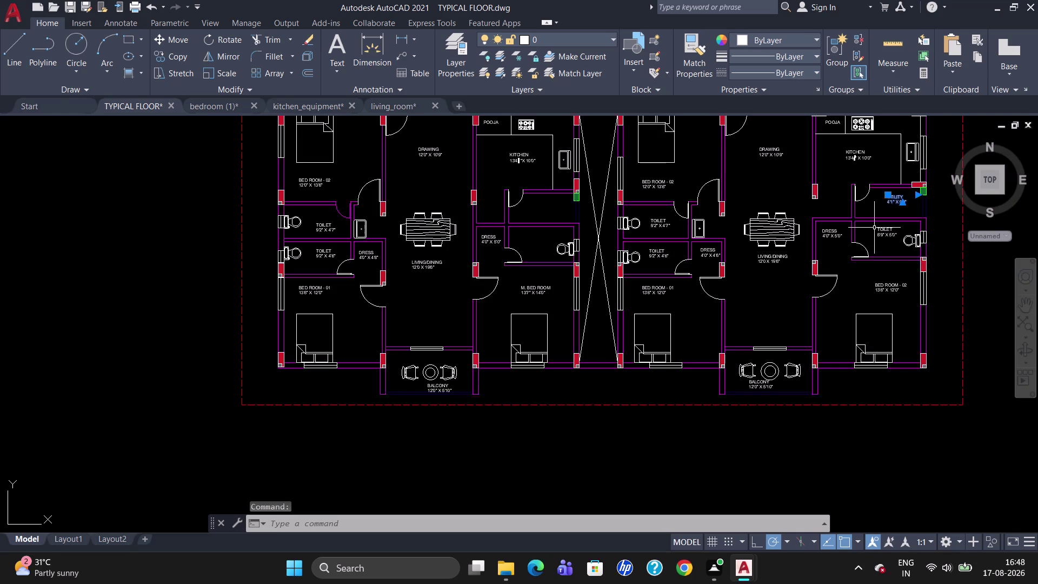
text(CO)
key(Return)
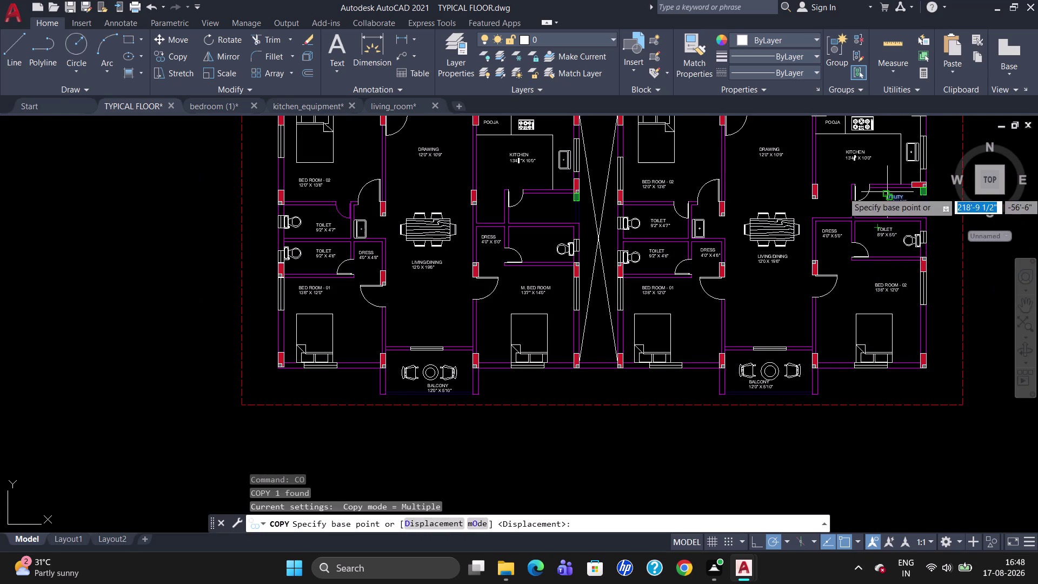
click(888, 197)
scroll(up, 3)
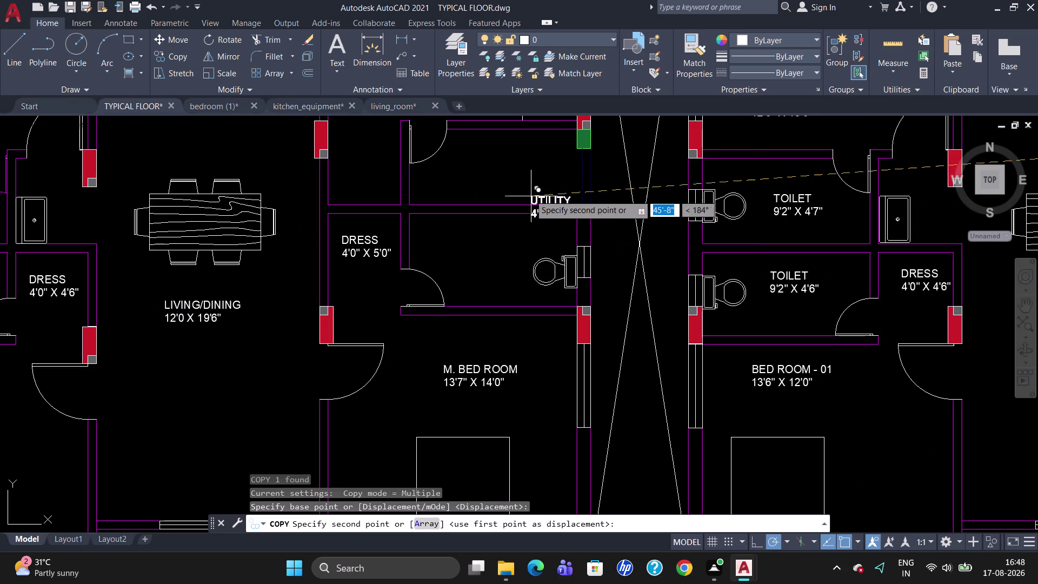
click(484, 164)
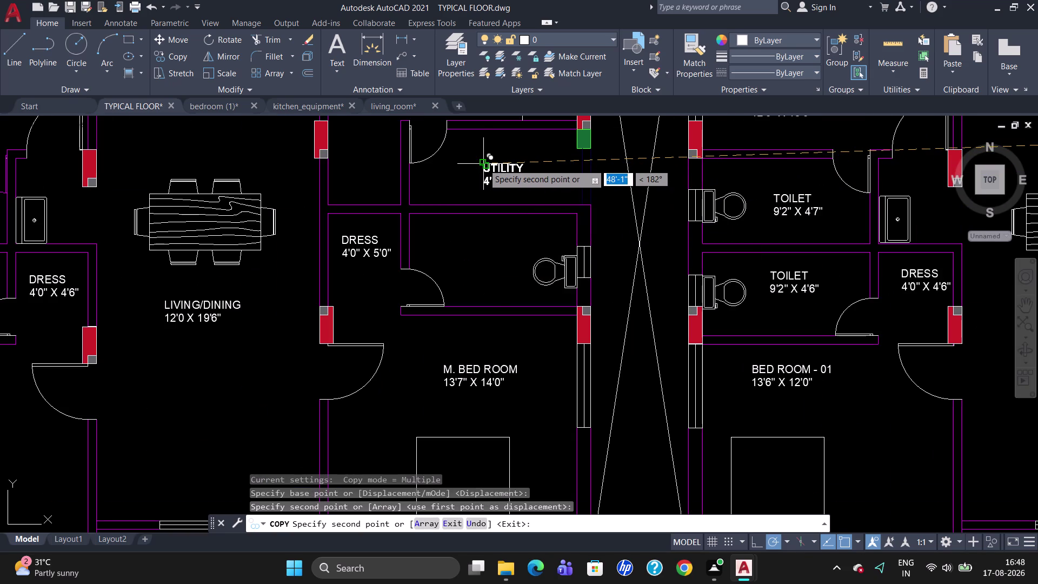
key(Escape)
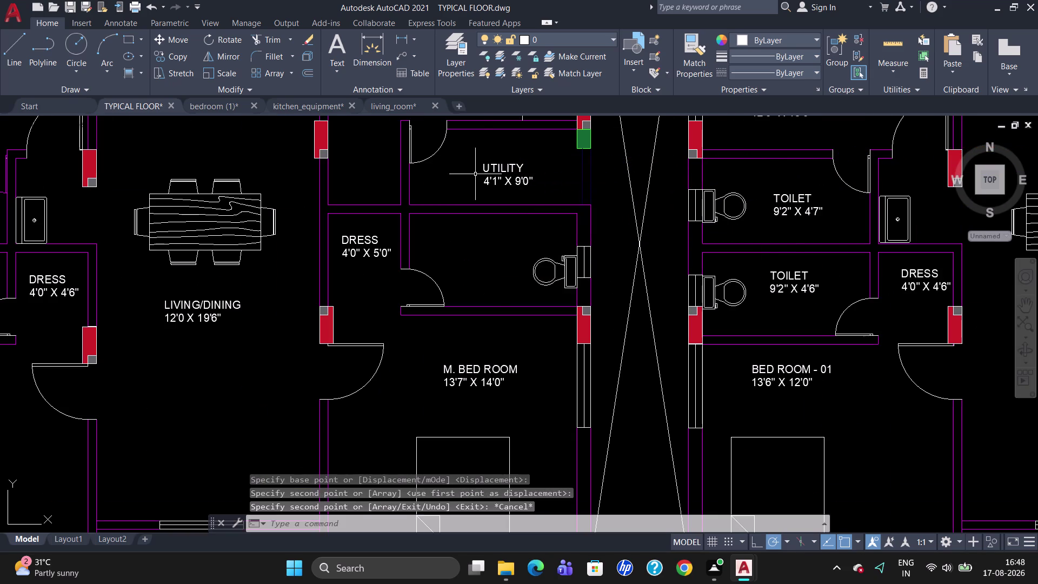
scroll(down, 3)
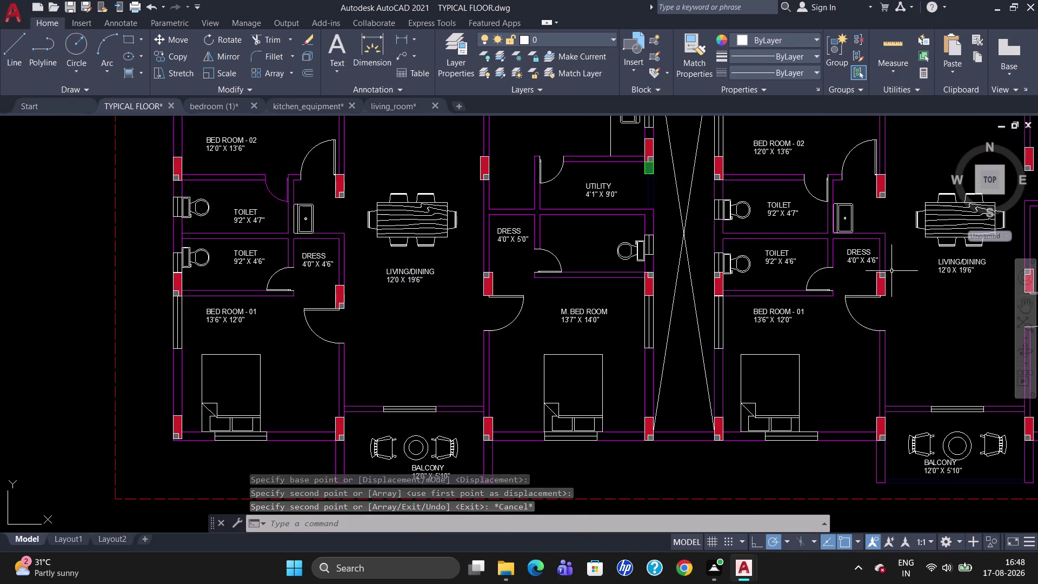
scroll(down, 3)
scroll(up, 3)
scroll(down, 3)
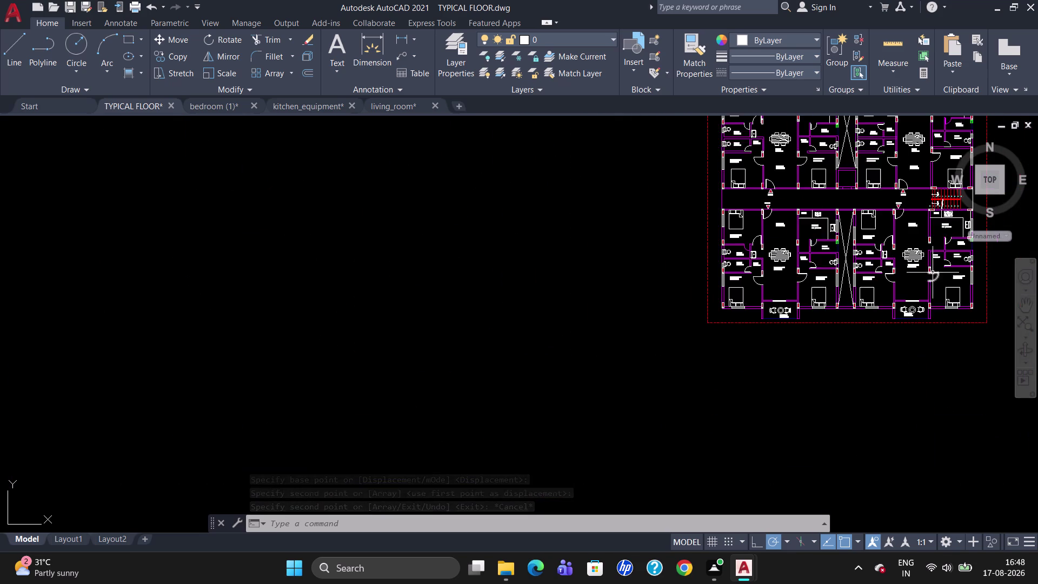
scroll(up, 3)
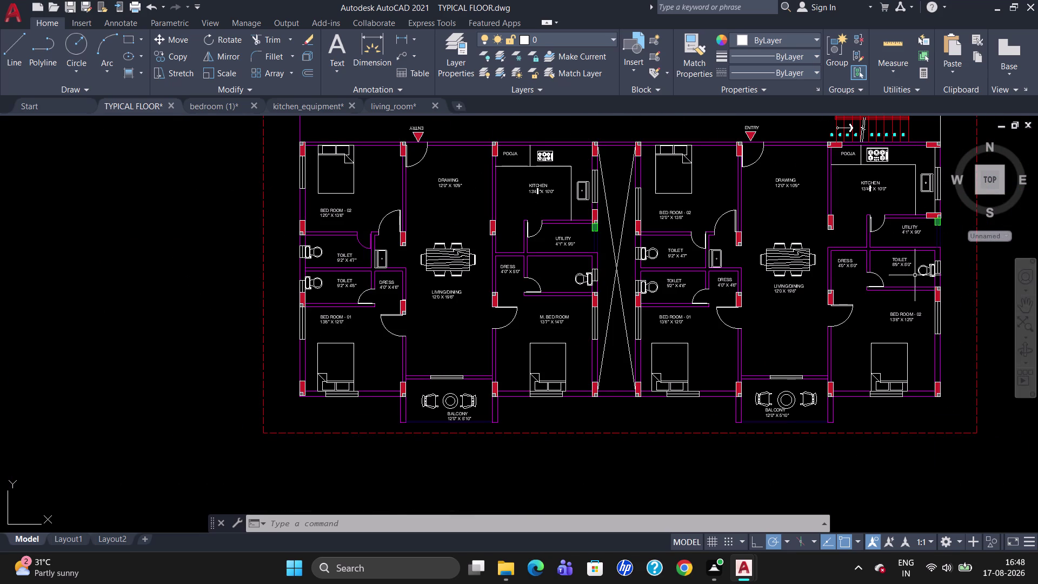
scroll(up, 3)
click(866, 247)
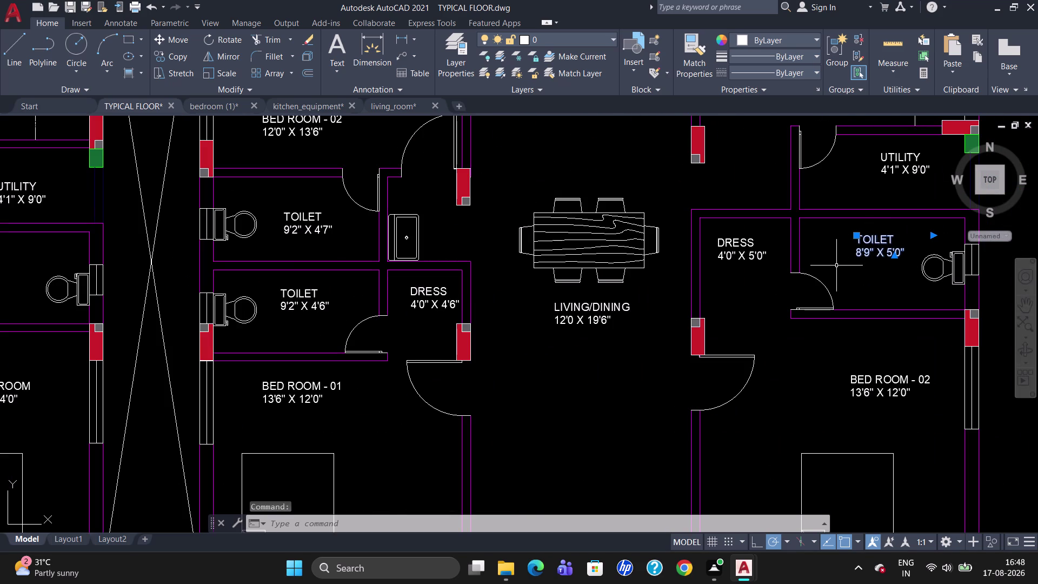
key(Escape)
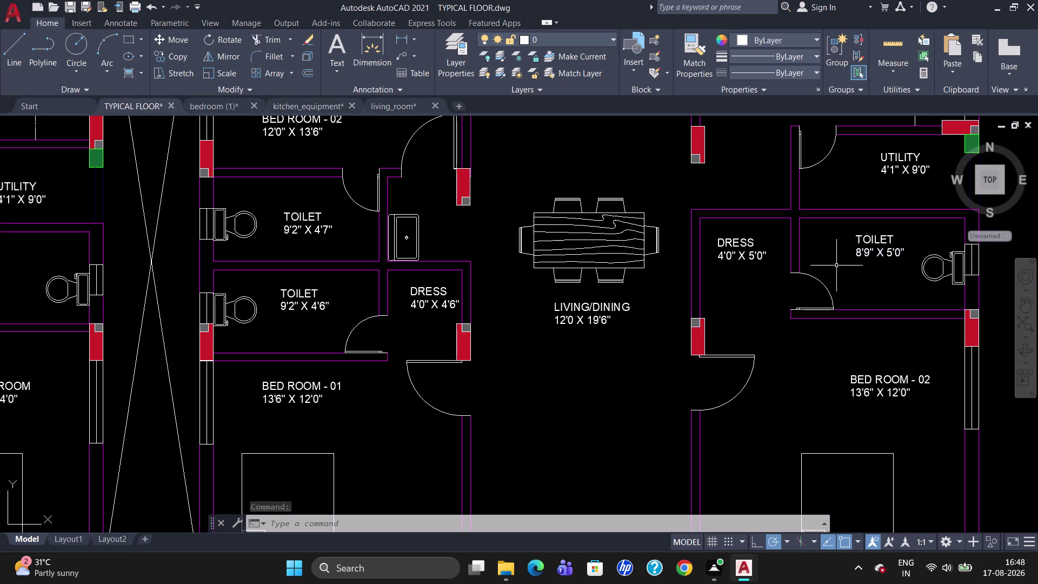
scroll(down, 3)
scroll(up, 3)
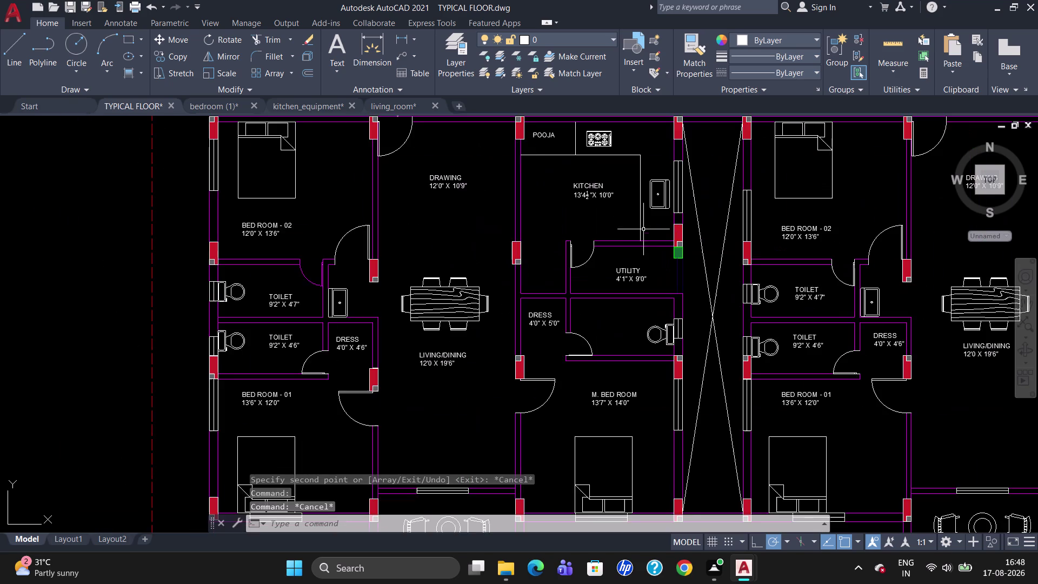
scroll(up, 3)
scroll(down, 3)
scroll(up, 3)
scroll(down, 3)
scroll(up, 3)
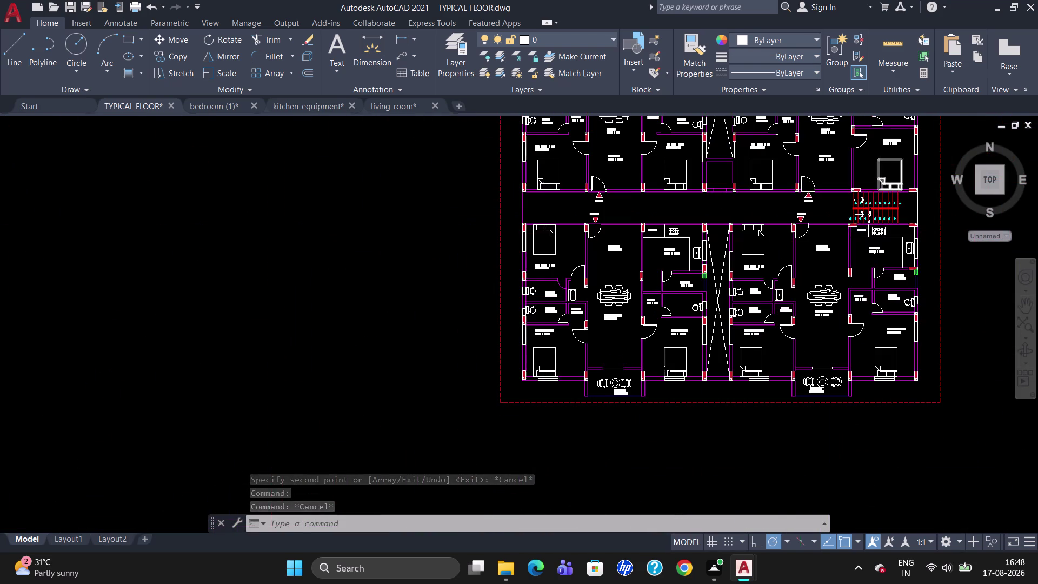
scroll(down, 3)
scroll(up, 3)
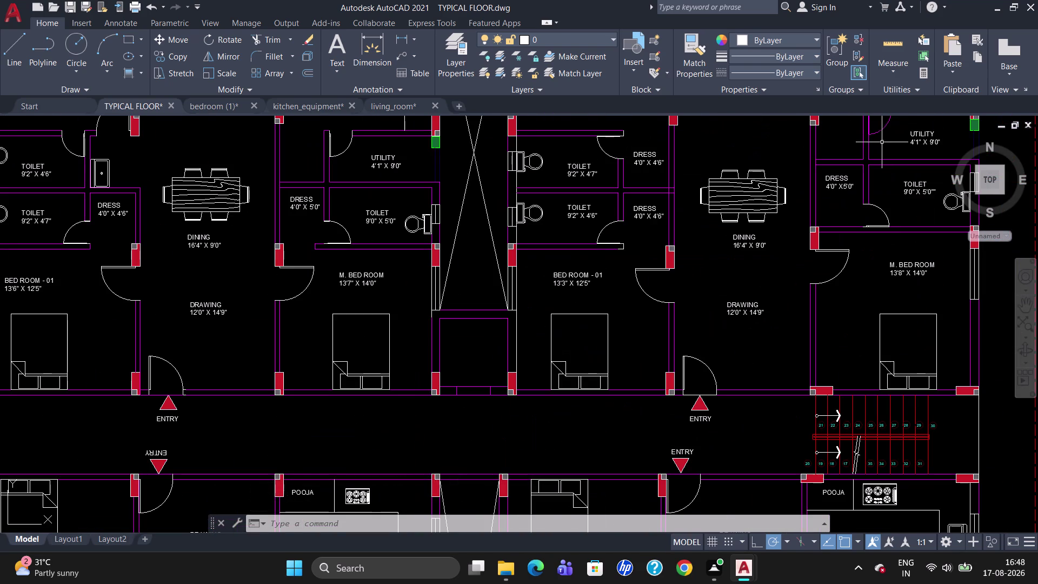
click(907, 185)
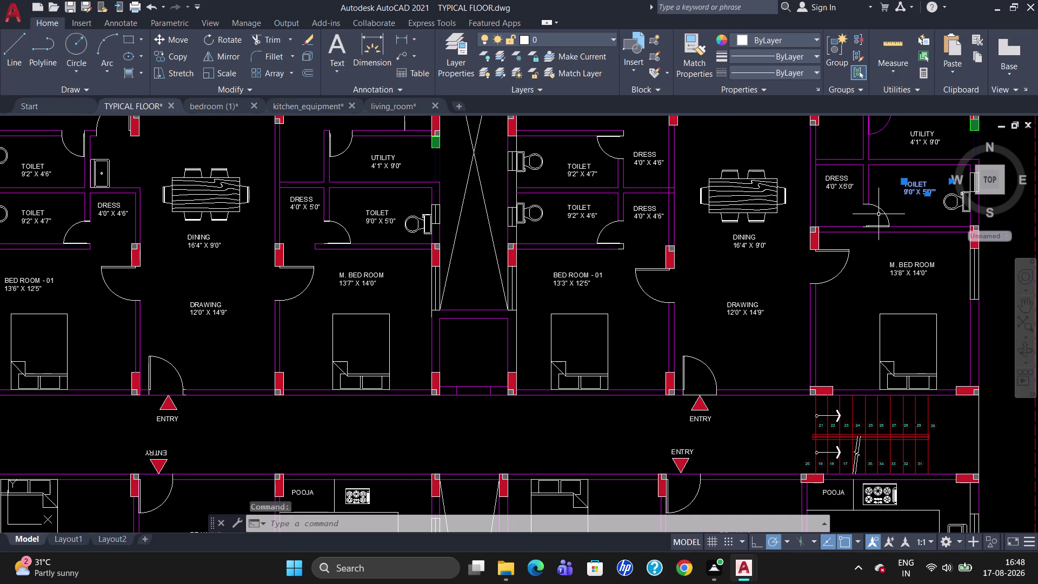
Copy the TOILET 9'0" X 5'0" label into the other flat's toilet beneath UTILITY.
text(CO)
key(Return)
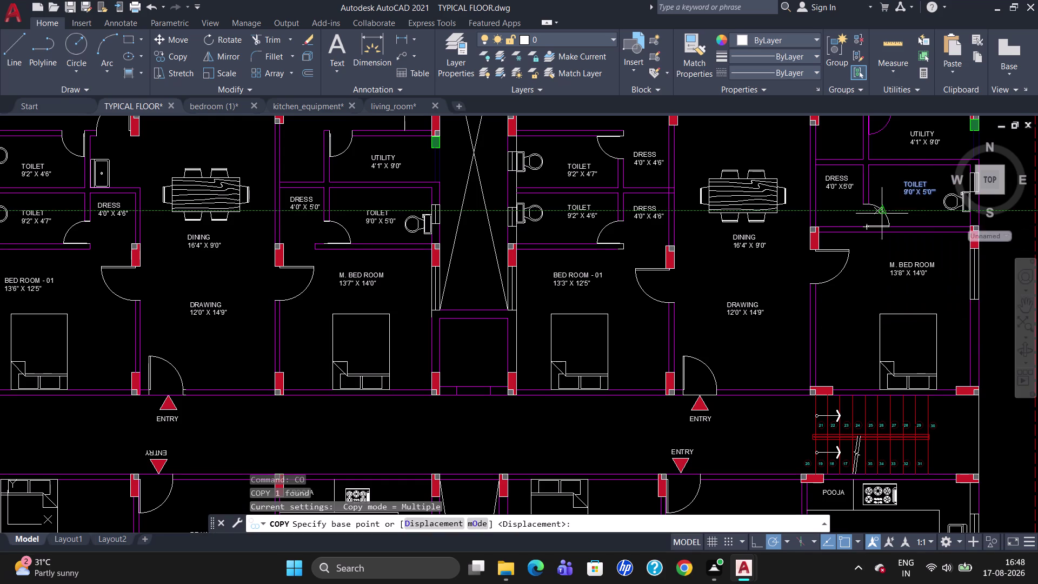
click(907, 182)
scroll(down, 3)
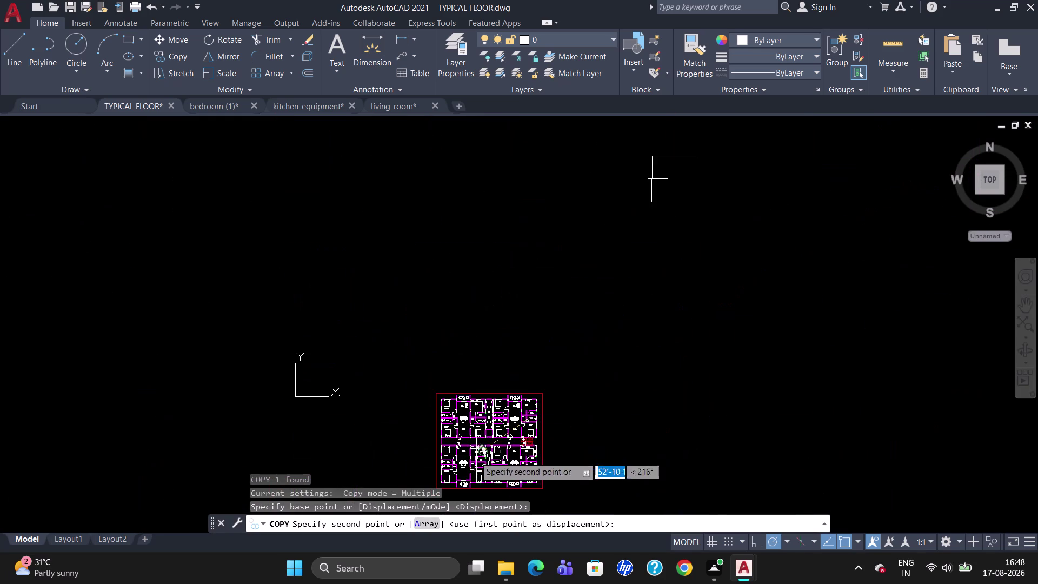
scroll(up, 3)
scroll(up, 3)
scroll(down, 3)
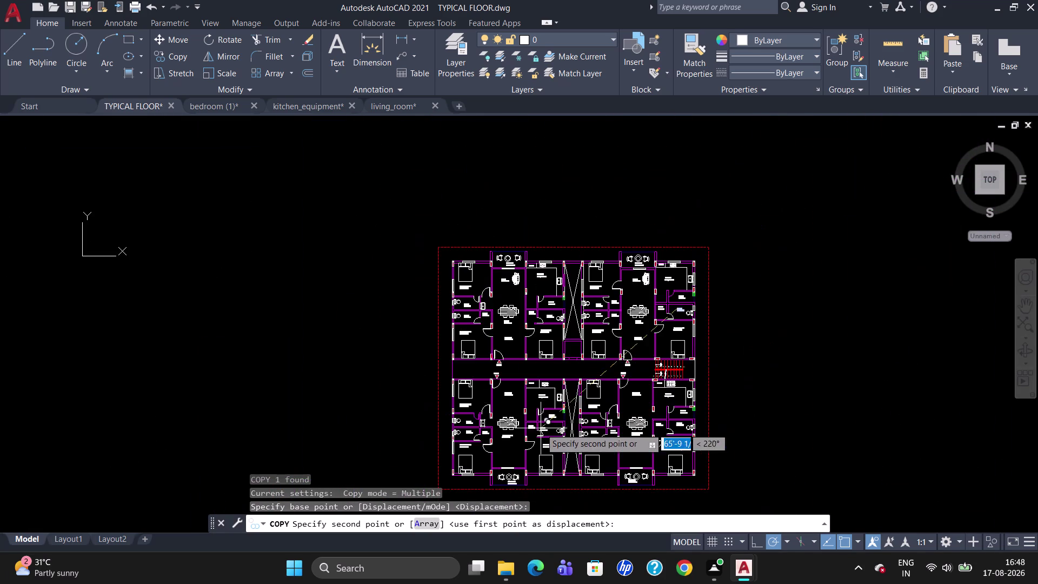
scroll(up, 3)
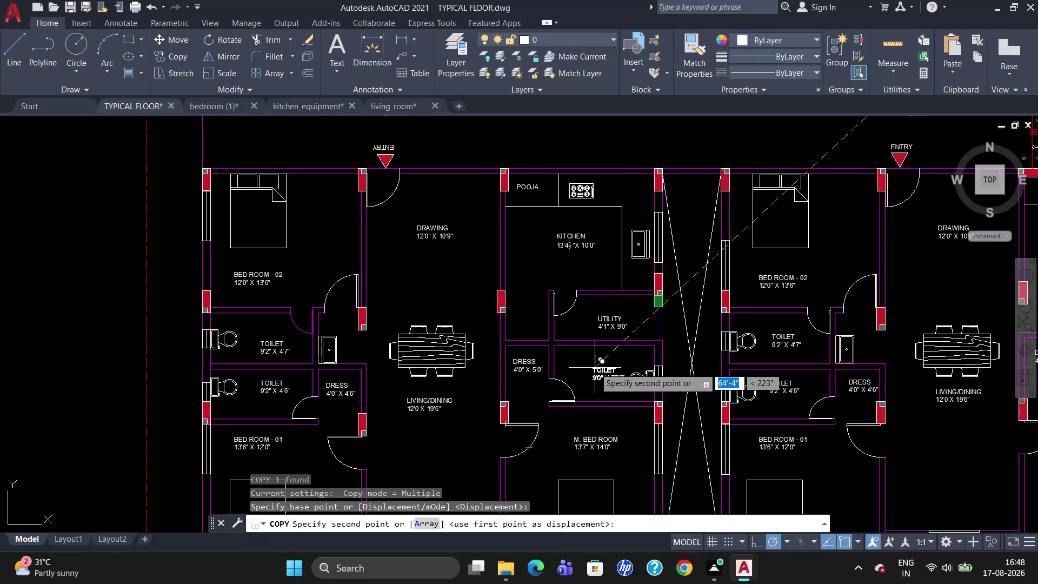
click(593, 367)
key(Escape)
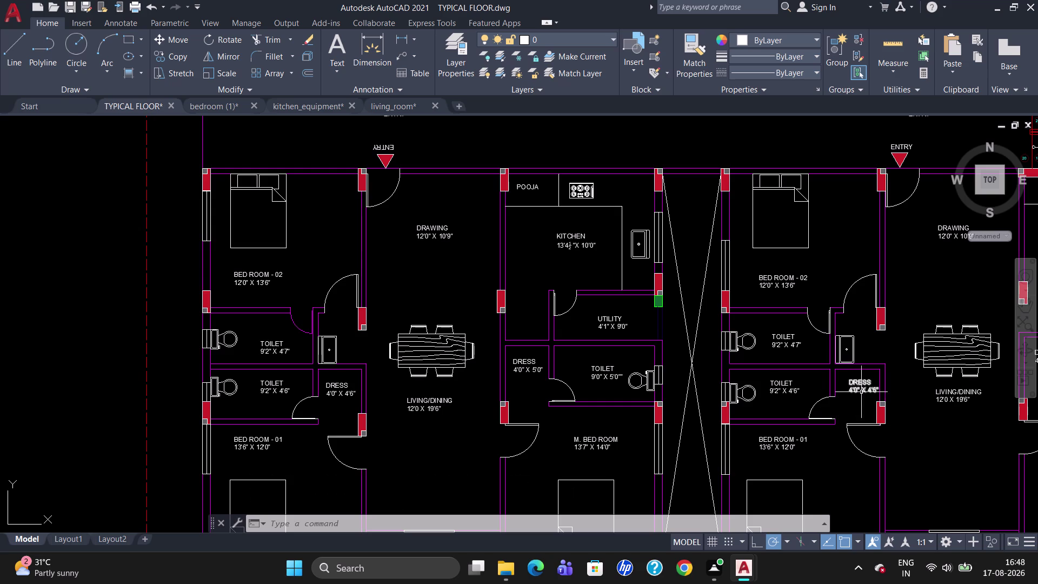
scroll(down, 3)
scroll(up, 3)
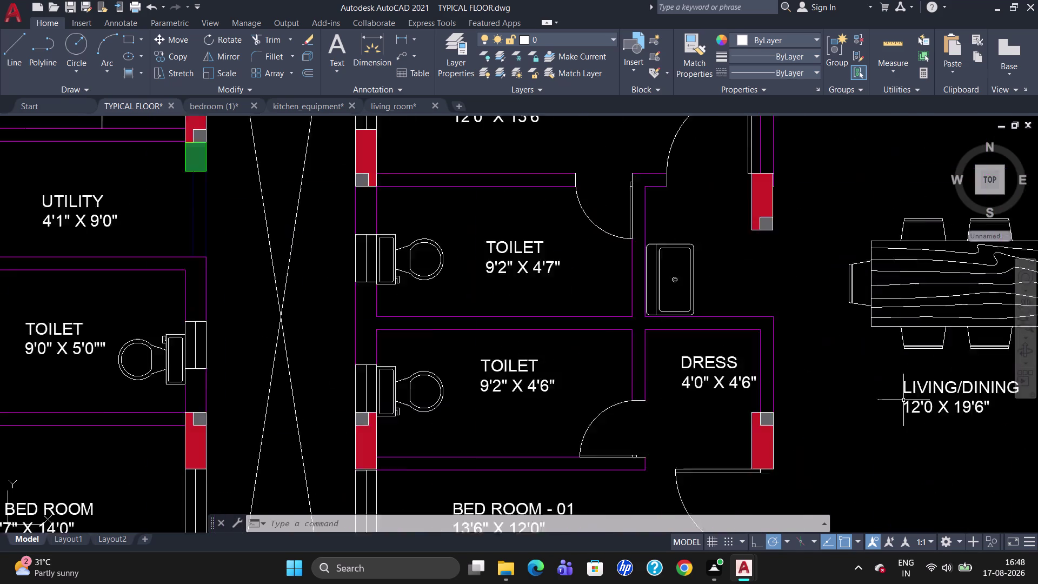
scroll(up, 3)
scroll(down, 3)
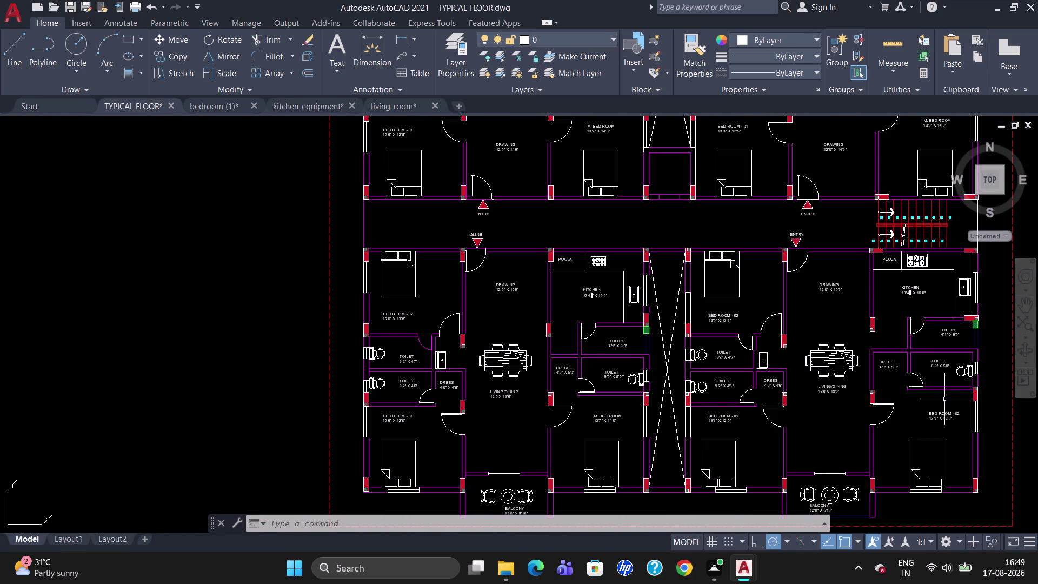
scroll(down, 3)
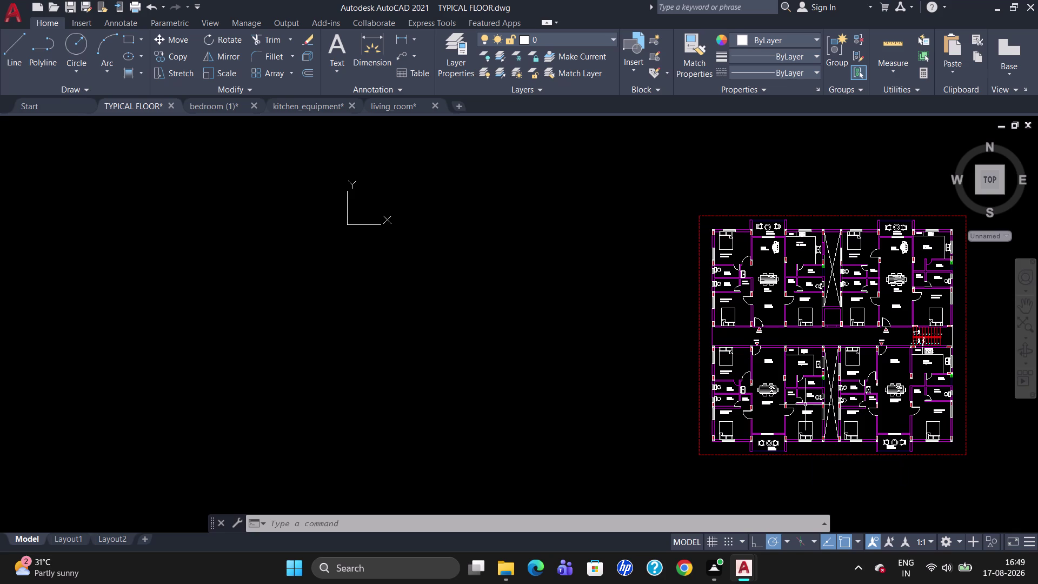
scroll(up, 3)
scroll(down, 3)
scroll(up, 3)
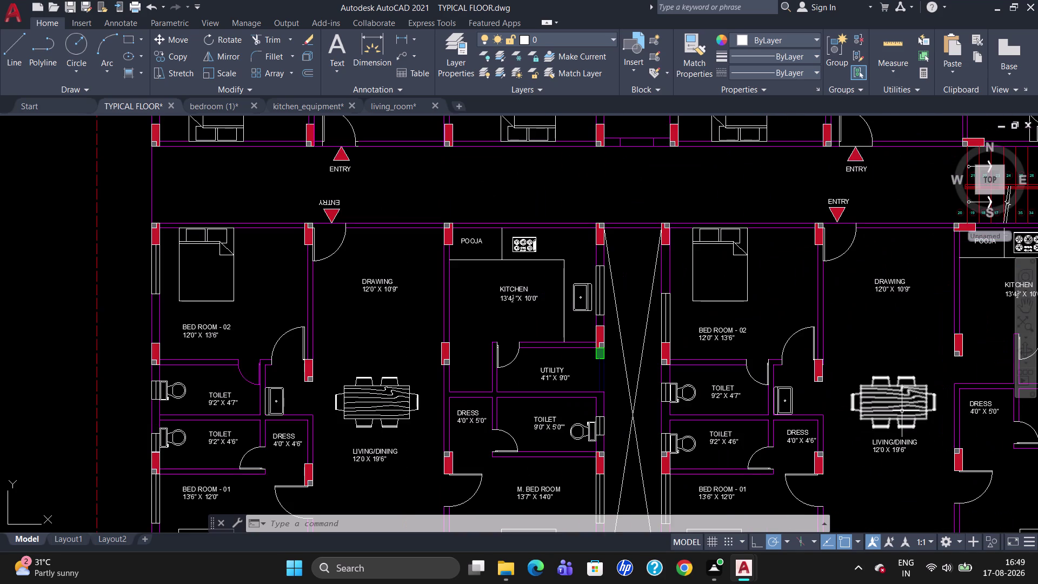
scroll(down, 3)
scroll(up, 3)
scroll(down, 3)
scroll(up, 3)
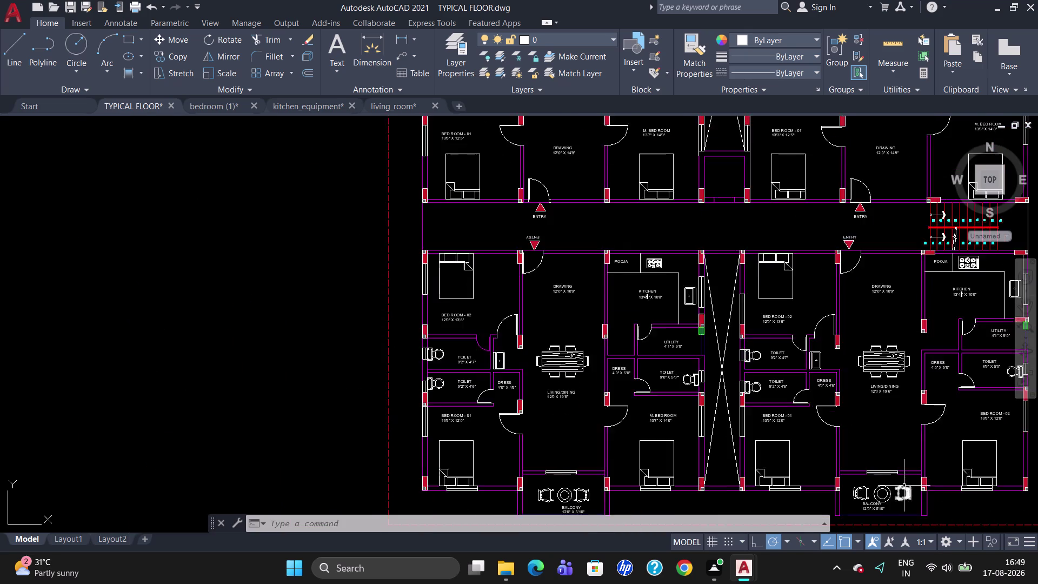
scroll(up, 3)
scroll(down, 3)
scroll(up, 3)
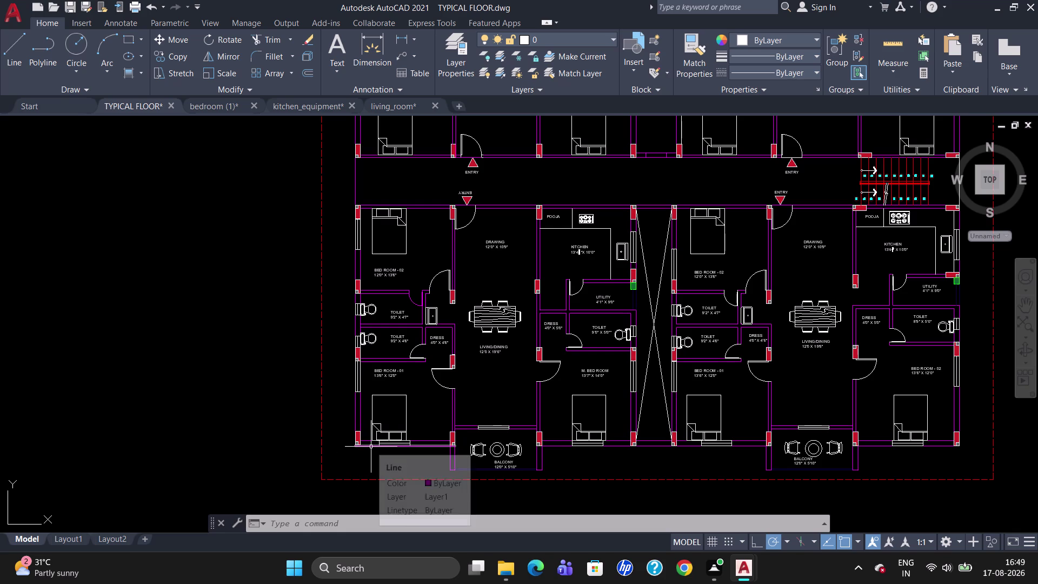
scroll(up, 3)
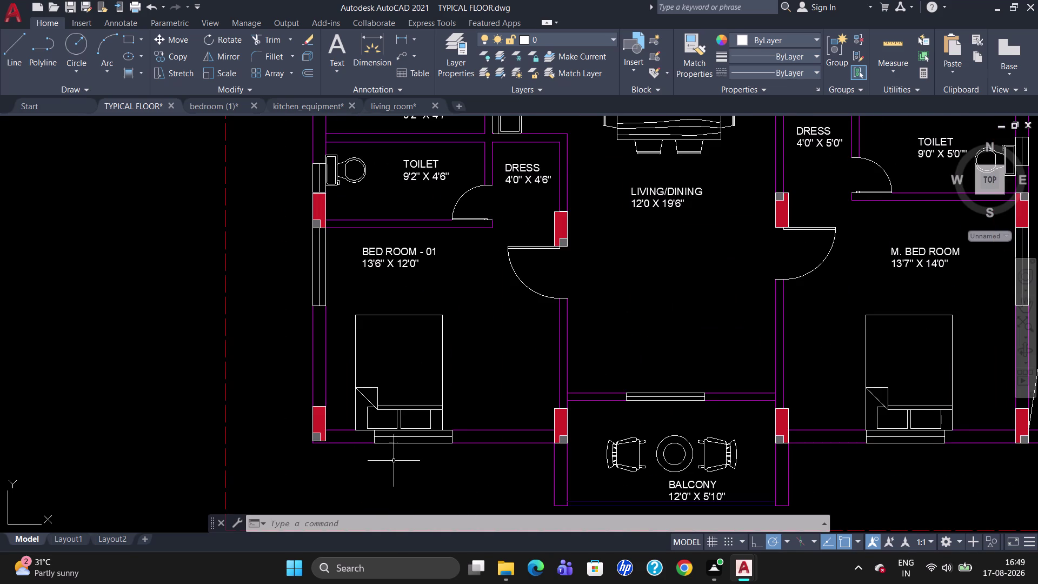
Add a red W5 window tag, 5" high, below Bed Room - 01's bottom window.
key(t)
key(Return)
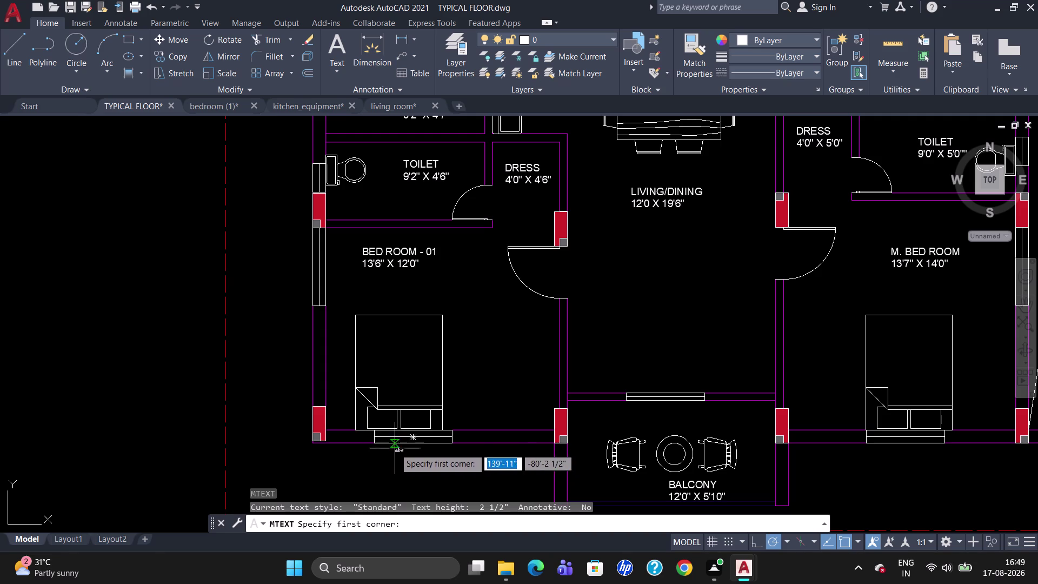
click(394, 447)
click(424, 456)
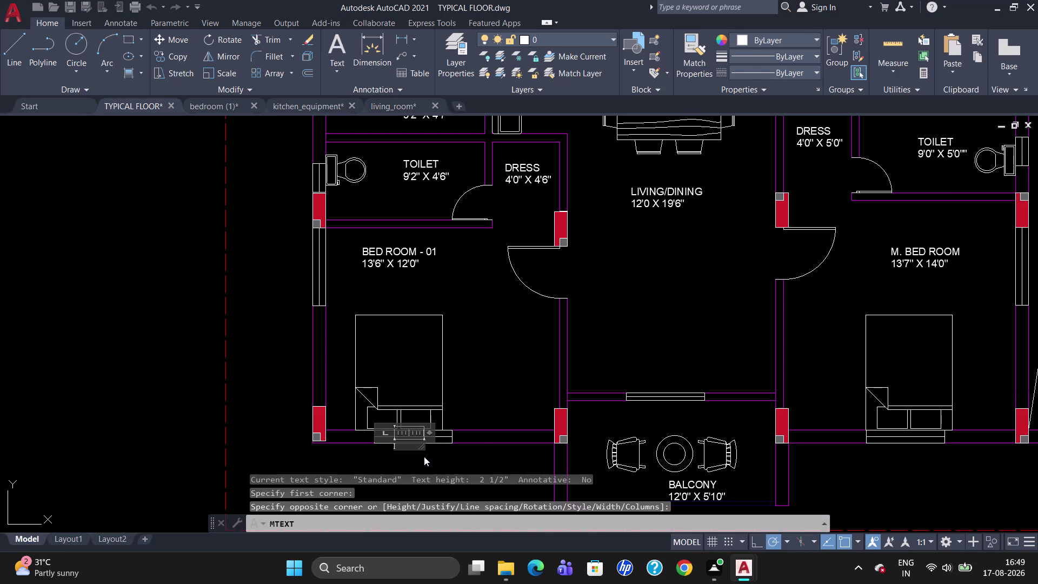
click(158, 56)
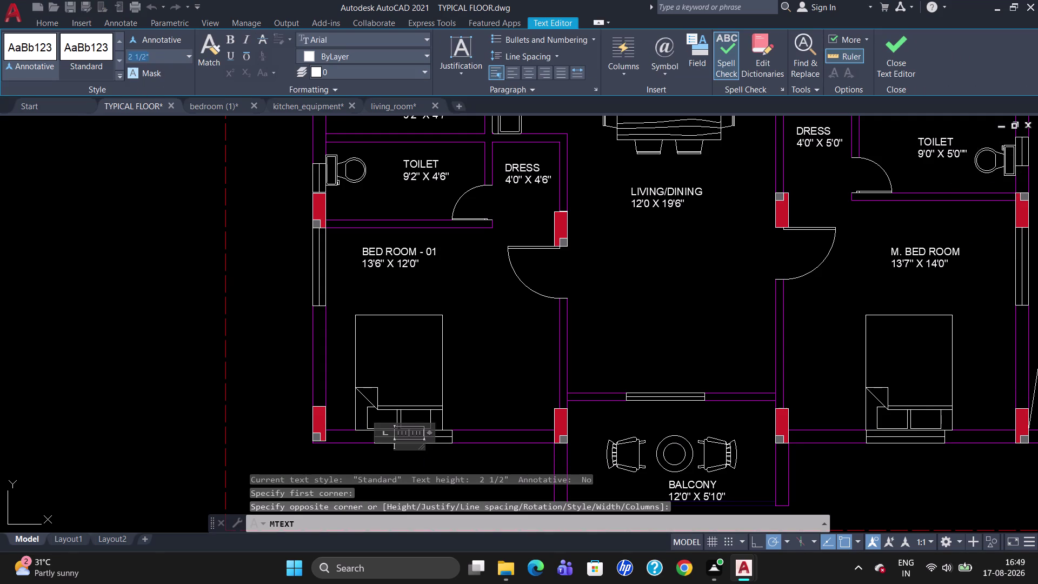
key(BackSpace)
key(5)
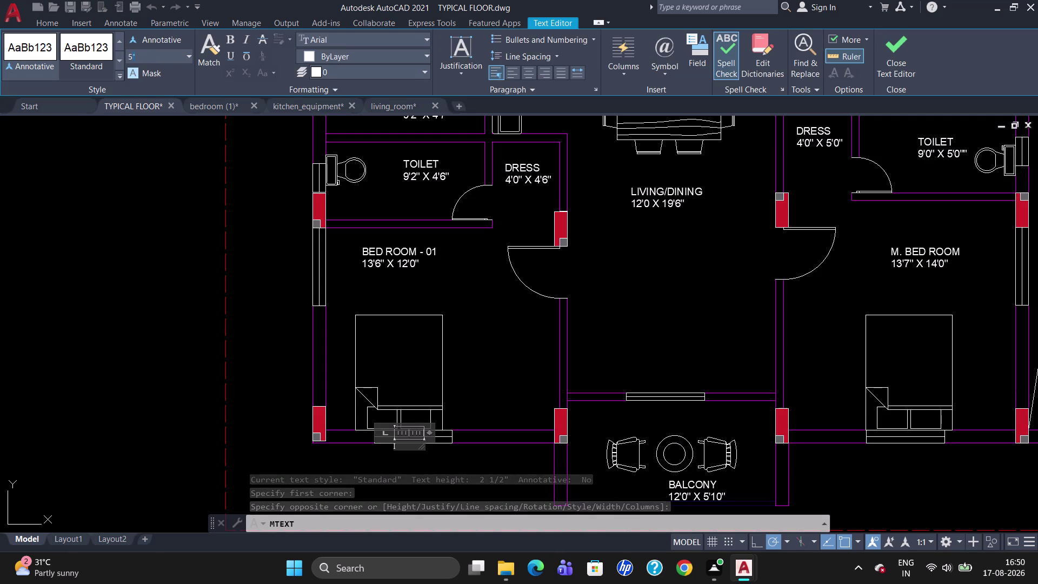
key(Return)
click(311, 52)
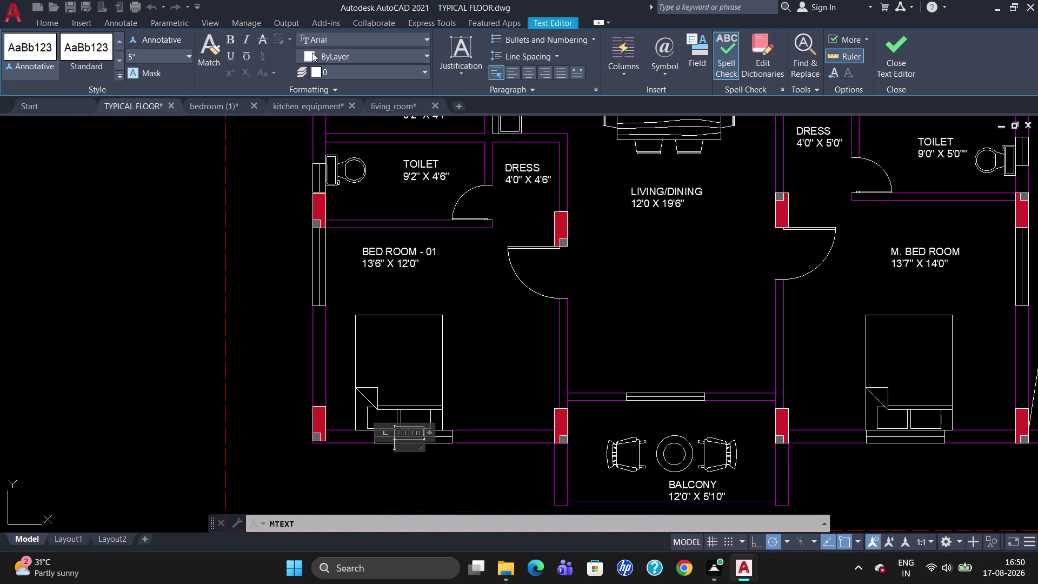
click(305, 192)
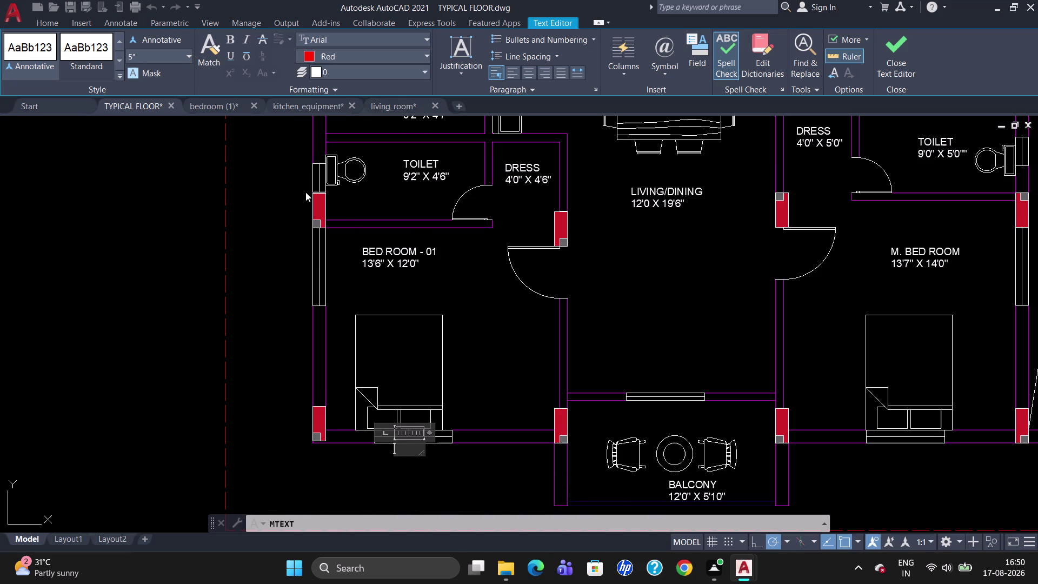
text(W)
text(5)
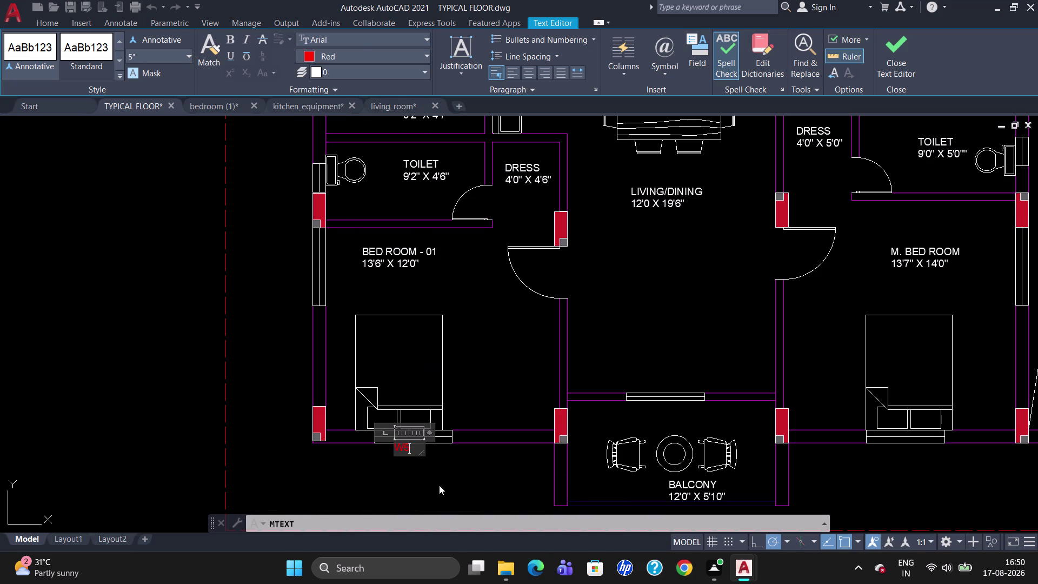
click(439, 485)
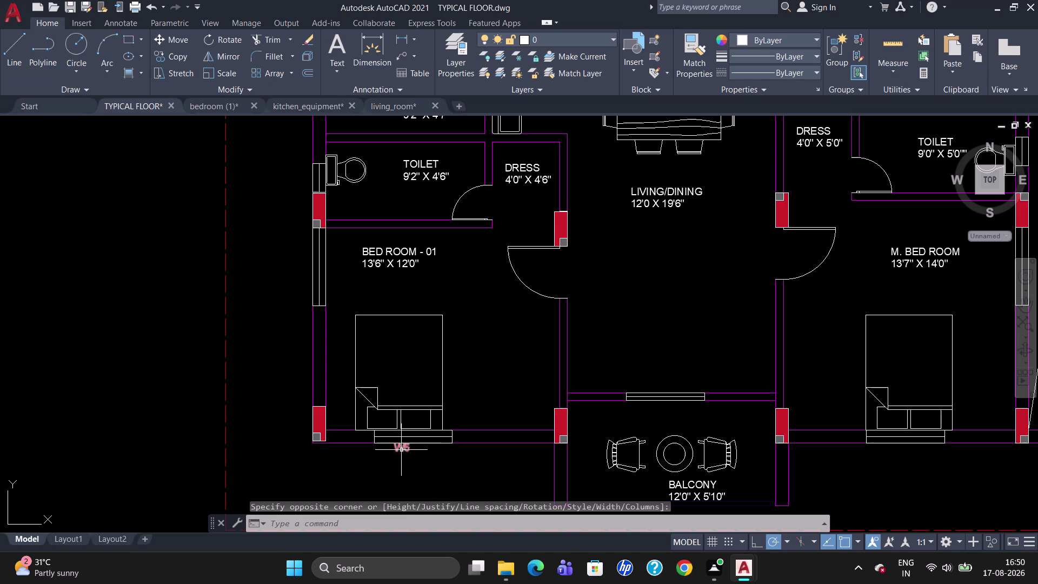
Select the W5 tag and begin copying it with CO.
click(401, 450)
text(CO)
key(Return)
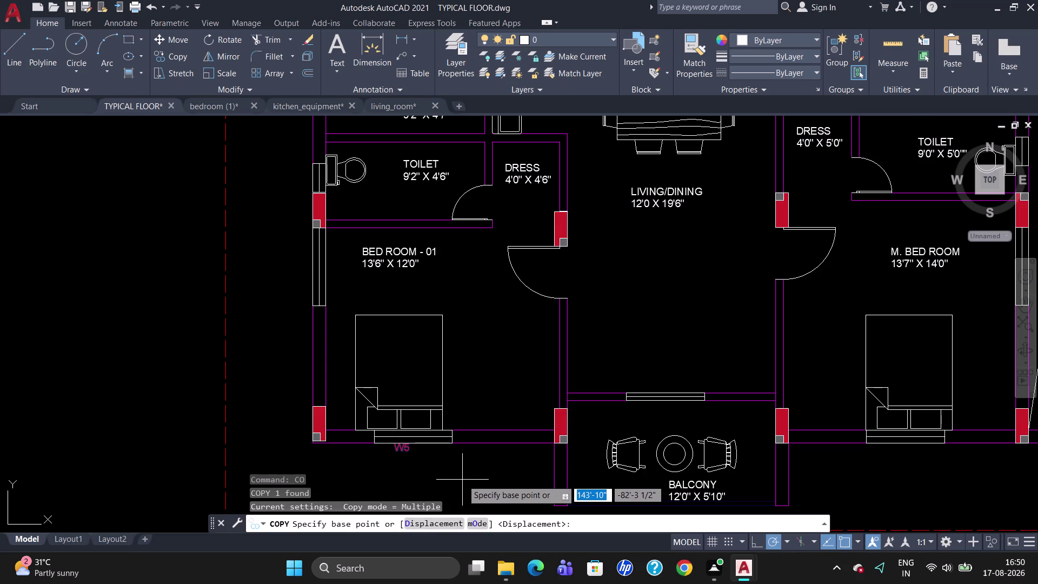
Copy the W5 tag beside the balcony, master bedroom, its toilet and kitchen windows.
scroll(down, 3)
scroll(up, 3)
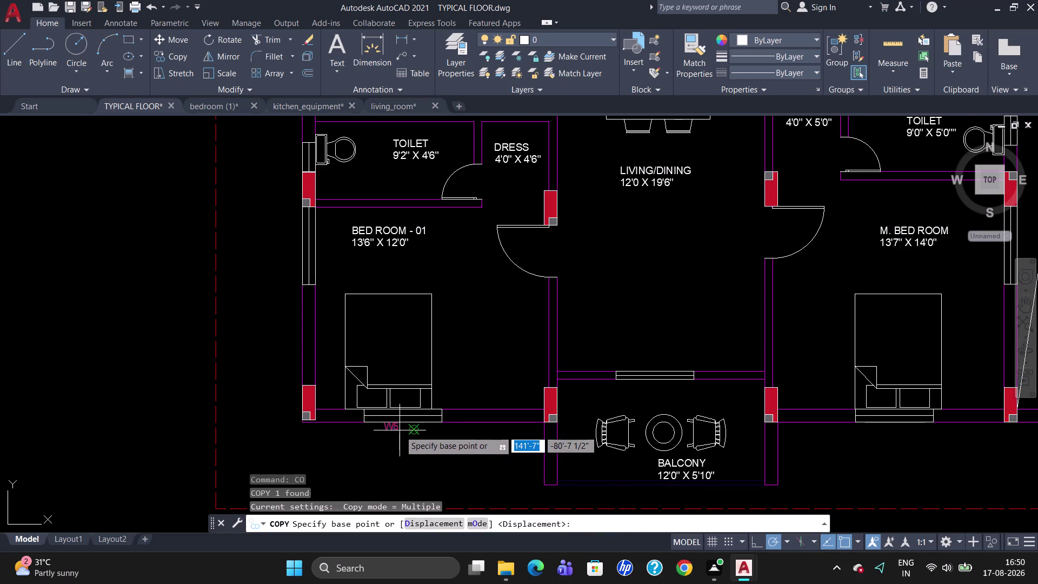
click(396, 431)
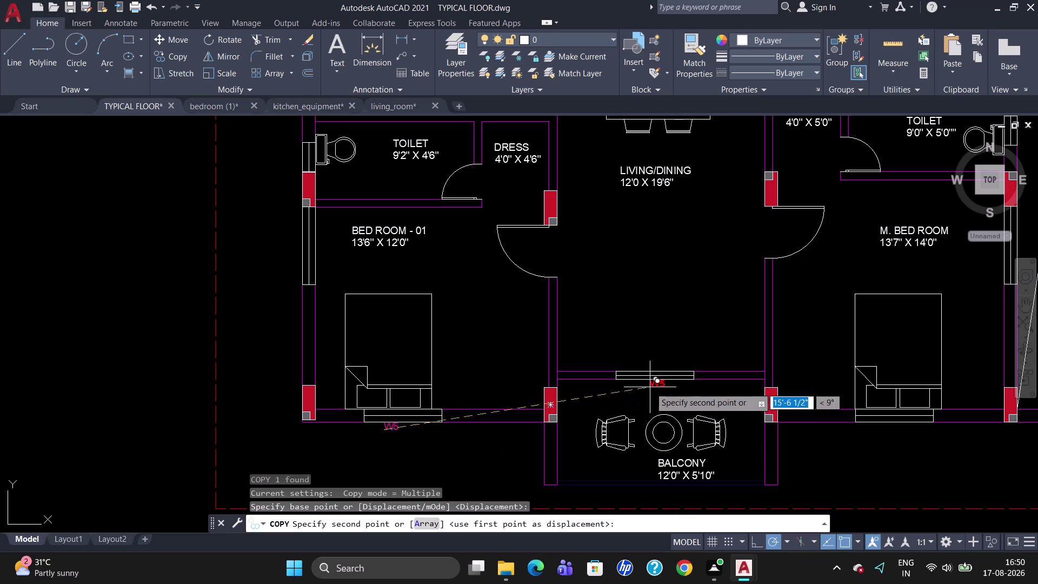
click(649, 387)
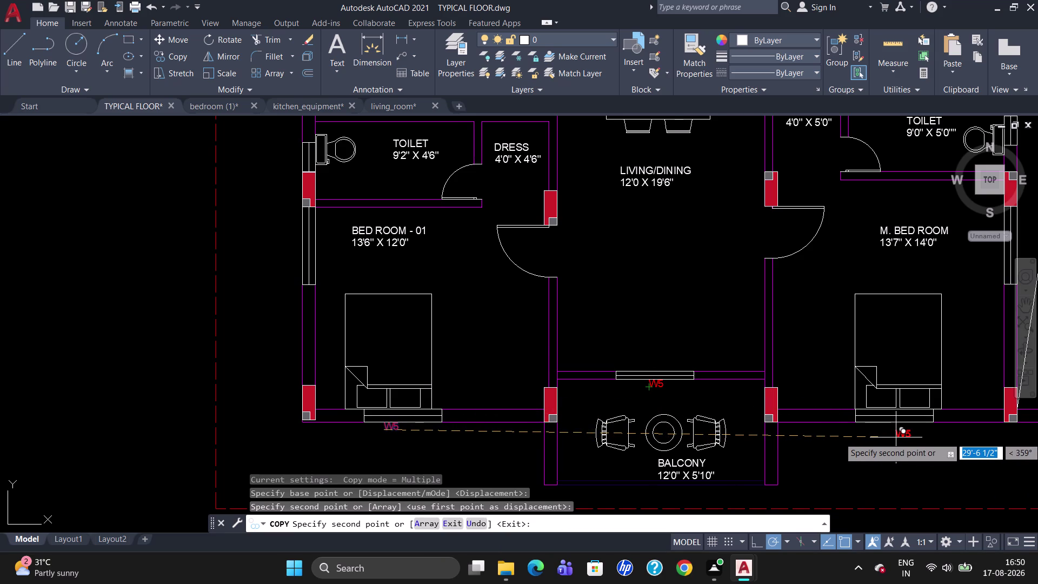
scroll(down, 3)
scroll(up, 3)
scroll(up, 3)
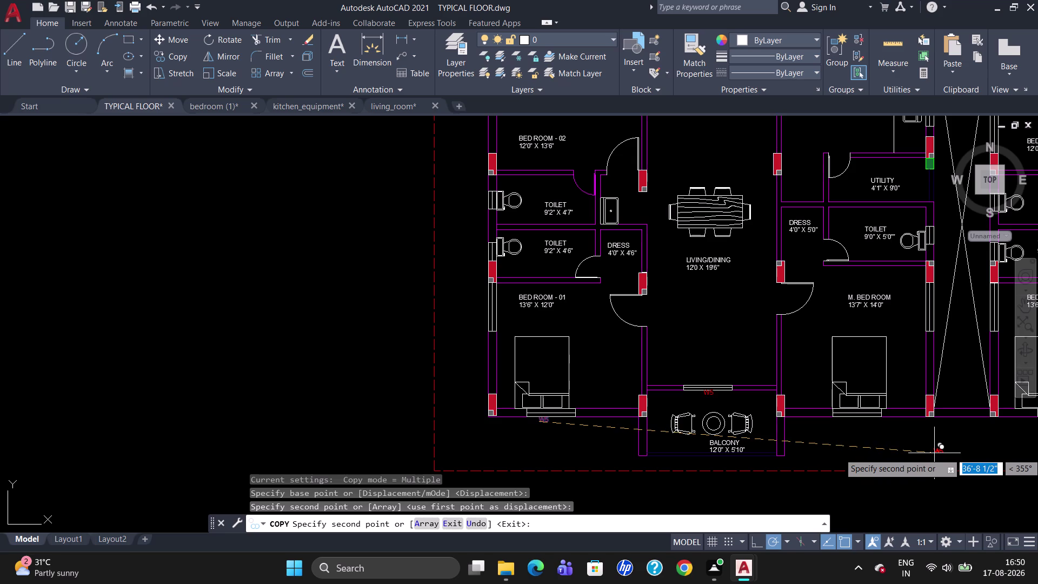
click(859, 425)
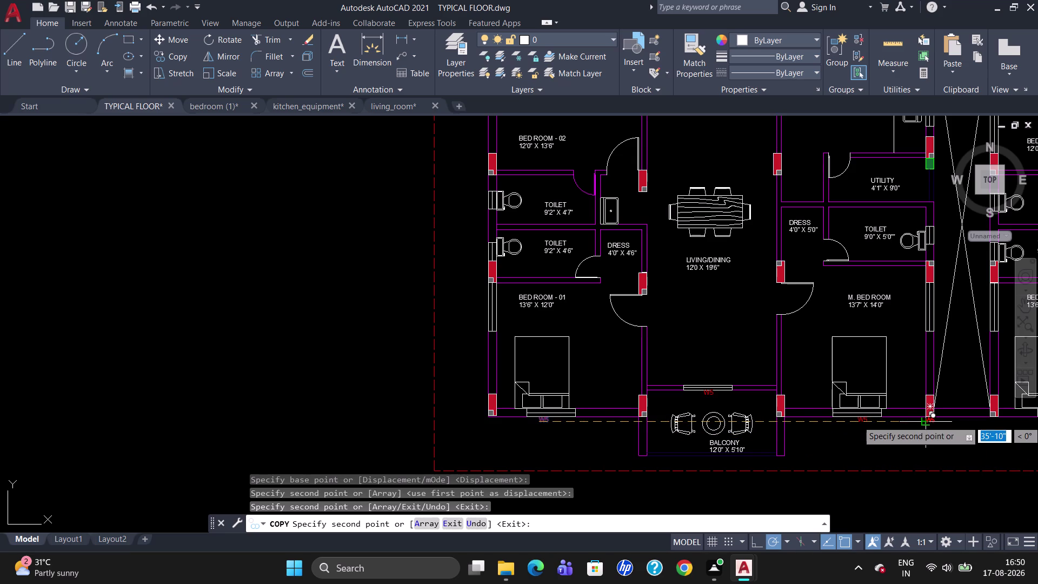
click(939, 303)
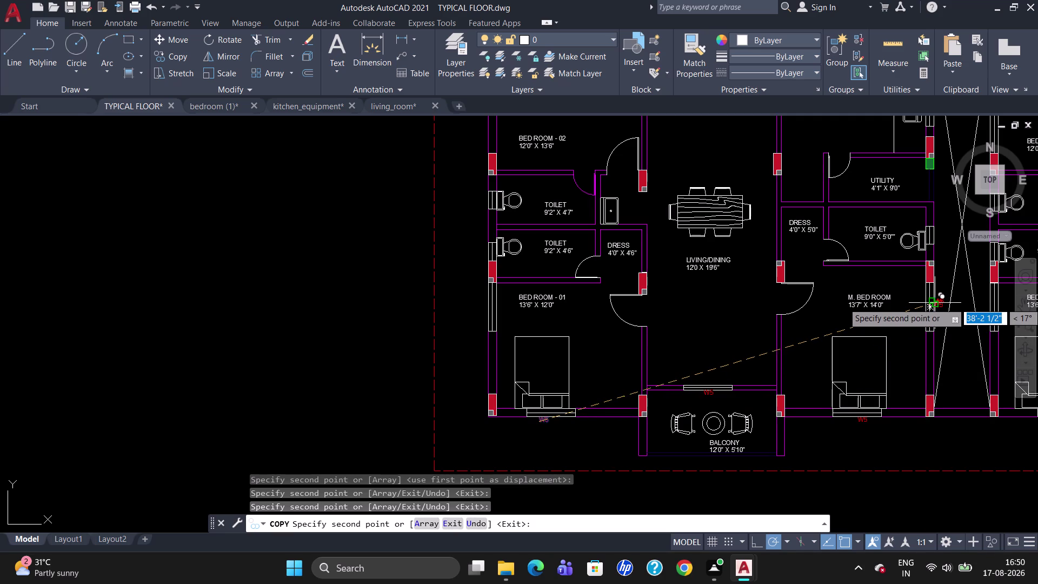
click(940, 235)
scroll(up, 3)
scroll(down, 3)
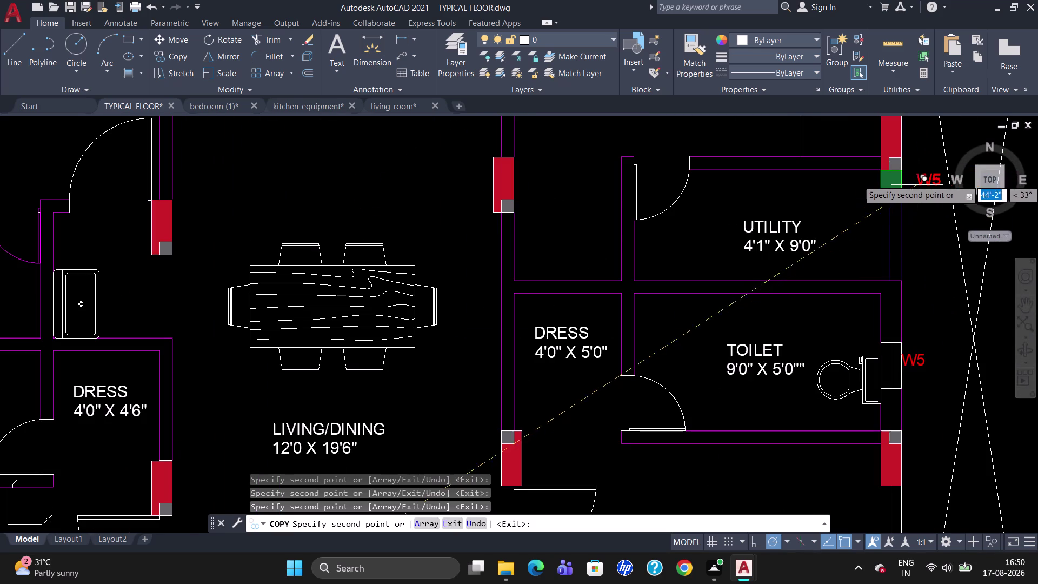
scroll(down, 3)
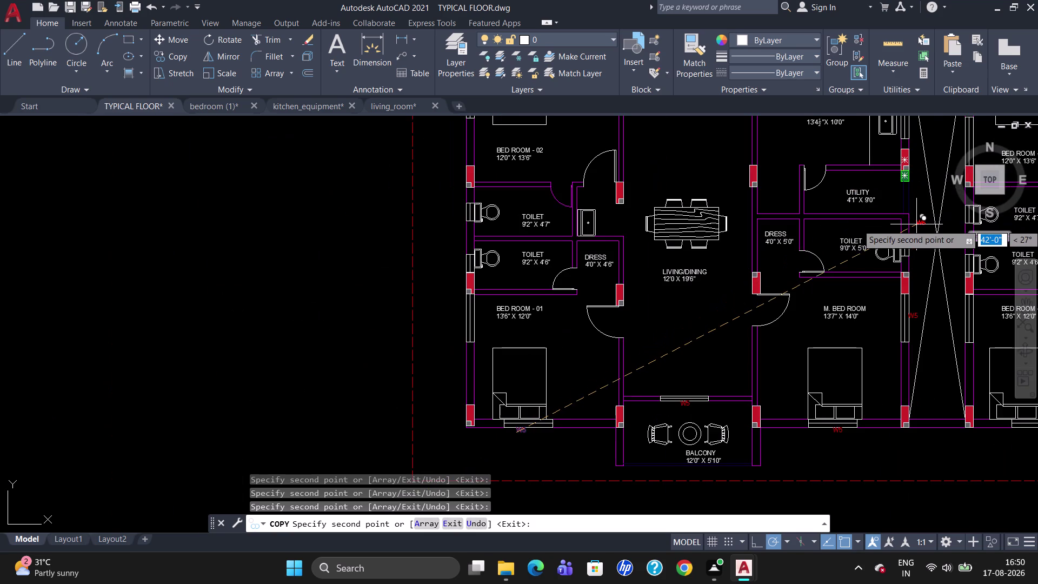
scroll(up, 3)
scroll(down, 3)
scroll(up, 3)
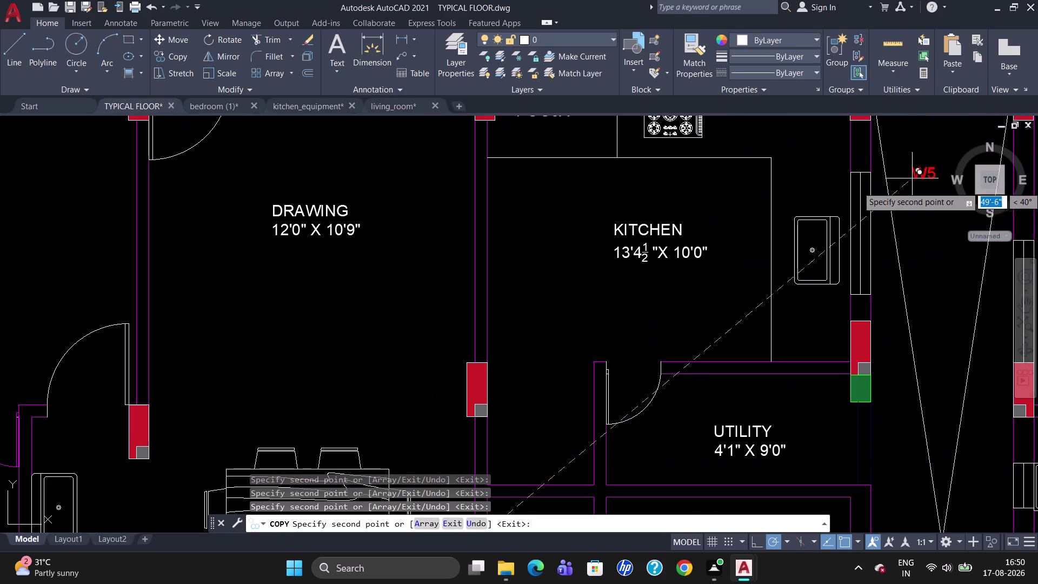
click(878, 235)
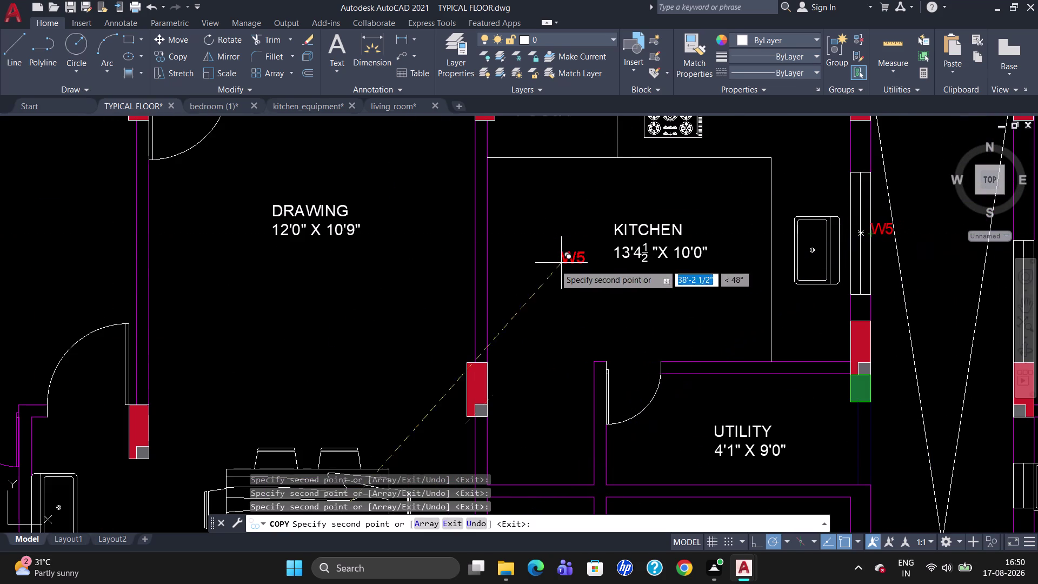
Place W5 copies by Bed Room - 02's windows and both toilet windows, then stop copying.
scroll(down, 3)
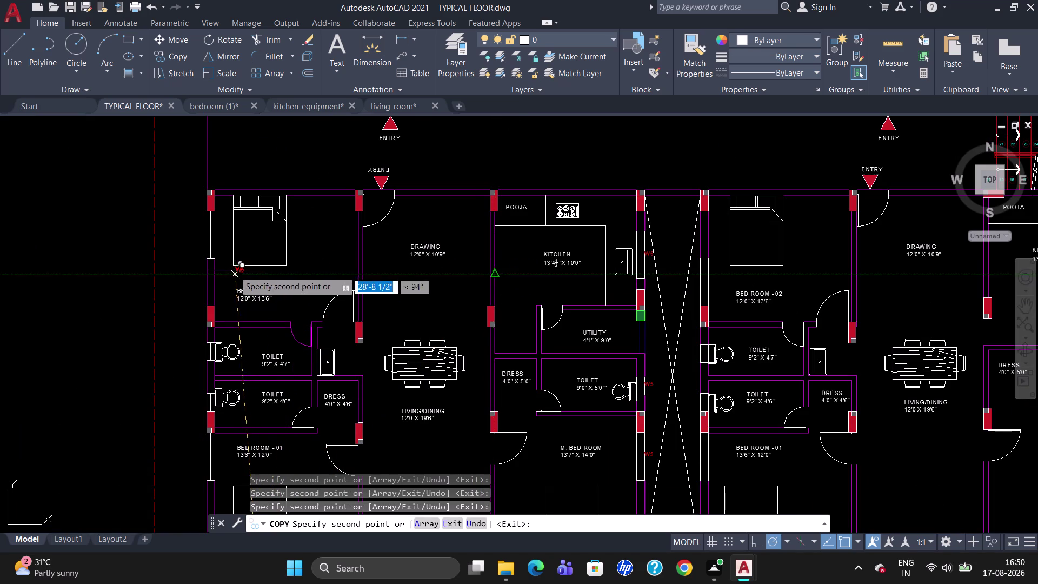
click(194, 232)
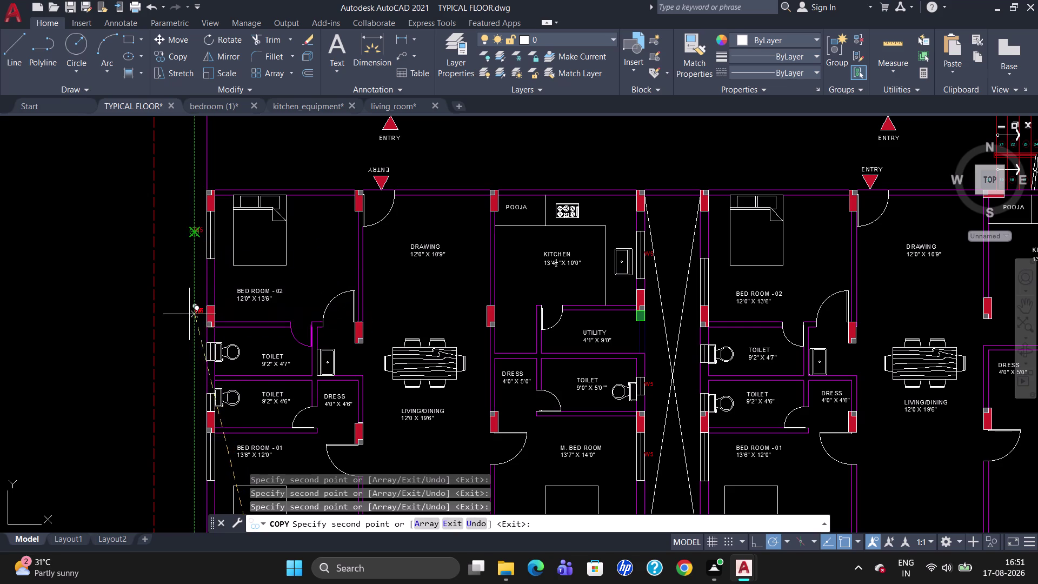
click(194, 353)
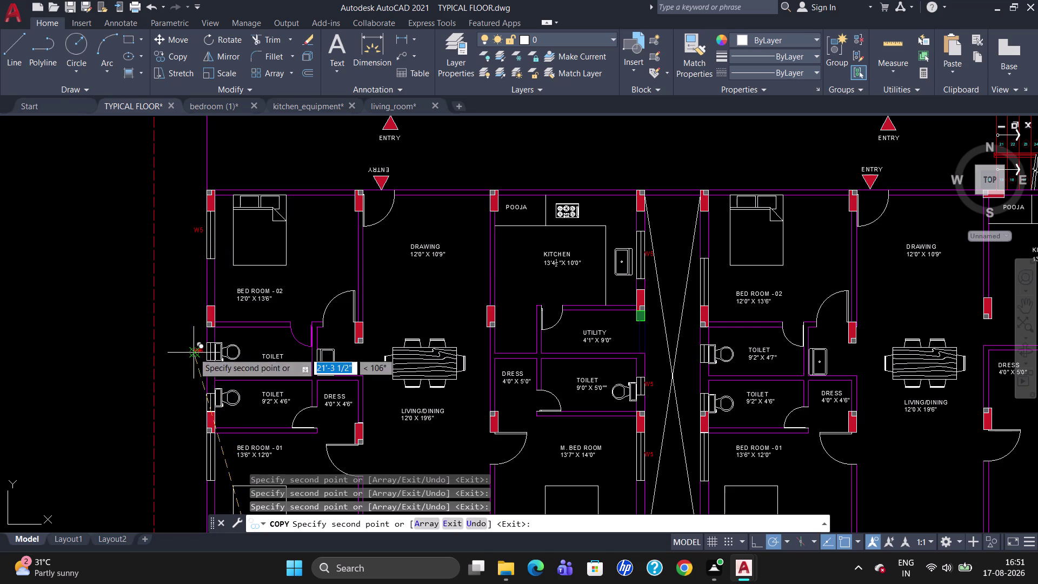
click(191, 404)
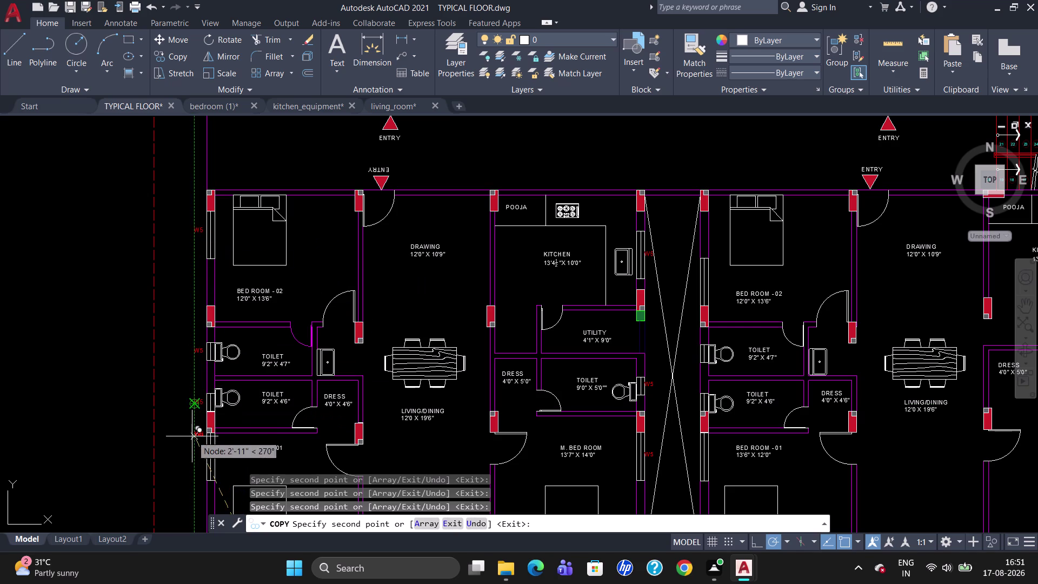
click(197, 452)
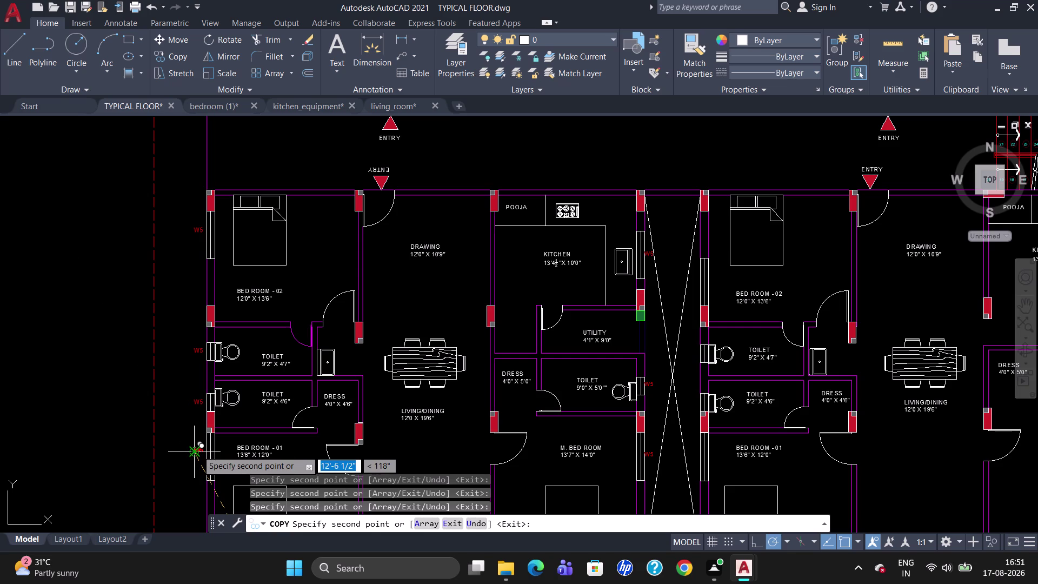
key(Escape)
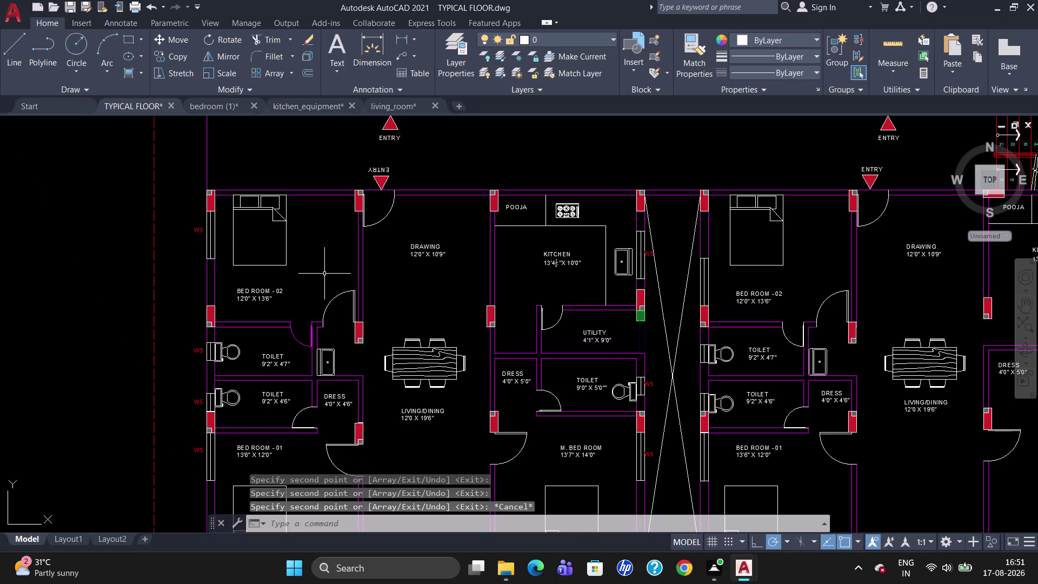
Change the first red window tag's text from W5 to V.
scroll(down, 3)
scroll(up, 3)
scroll(down, 3)
scroll(up, 3)
scroll(up, 3)
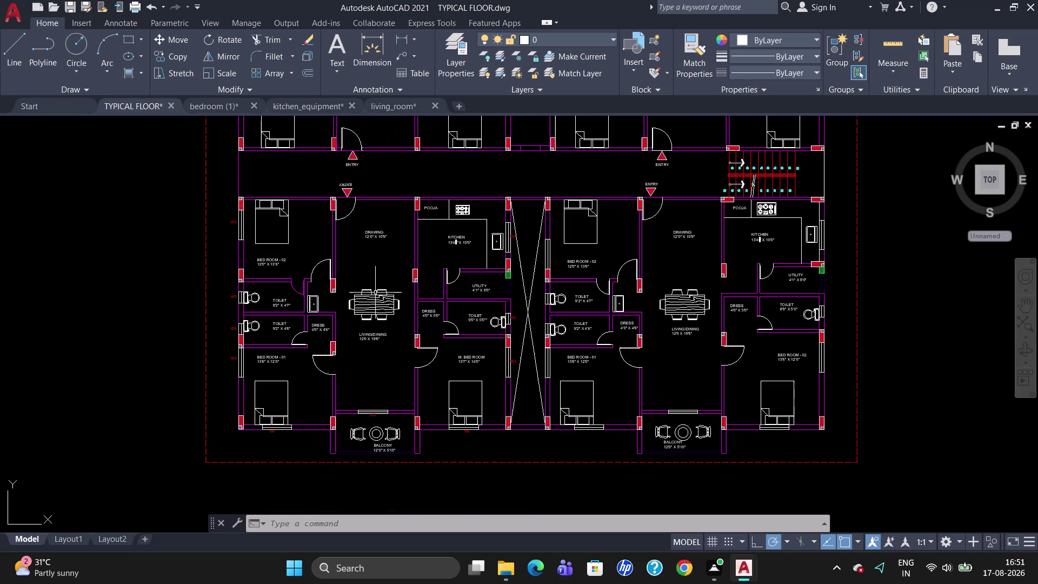
scroll(up, 3)
double_click(511, 315)
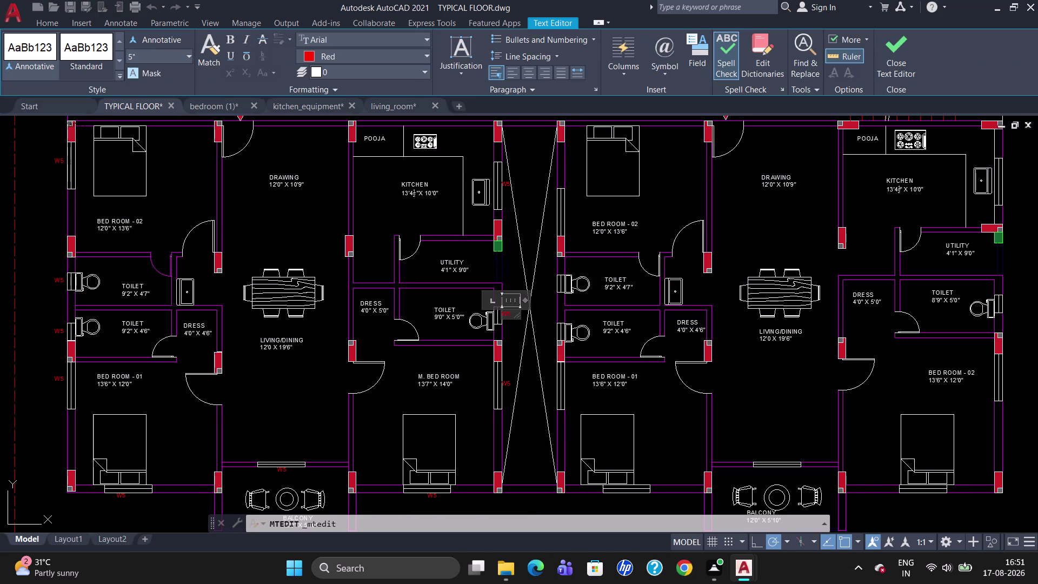
key(Right)
key(Right)
key(BackSpace)
key(BackSpace)
key(v)
scroll(down, 3)
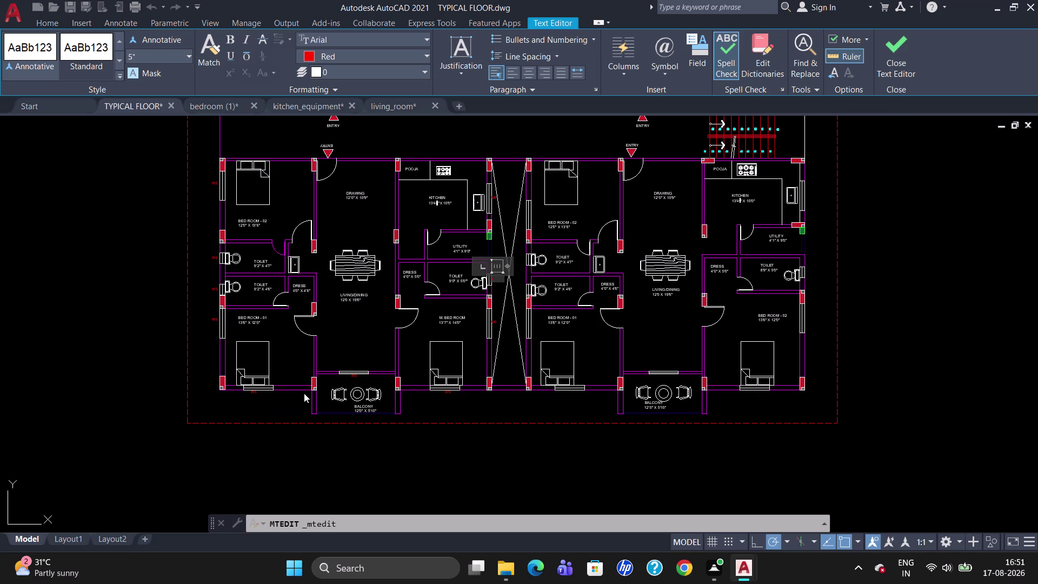
scroll(up, 3)
click(430, 352)
Retype the balcony opening's tag as SD.
double_click(429, 352)
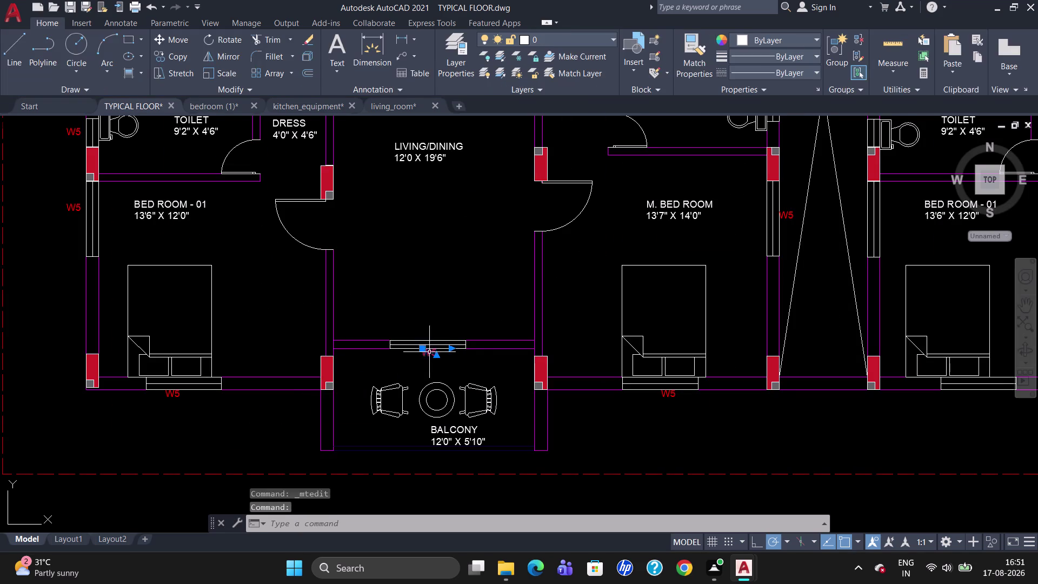
click(447, 354)
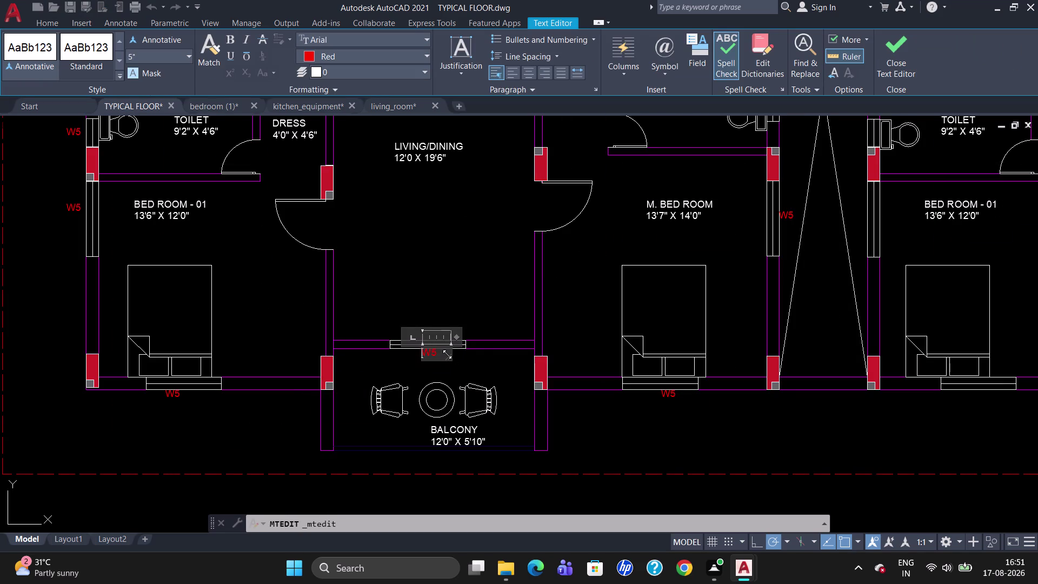
key(Right)
key(Right)
key(BackSpace)
key(BackSpace)
key(s)
key(d)
click(611, 461)
scroll(down, 3)
scroll(up, 3)
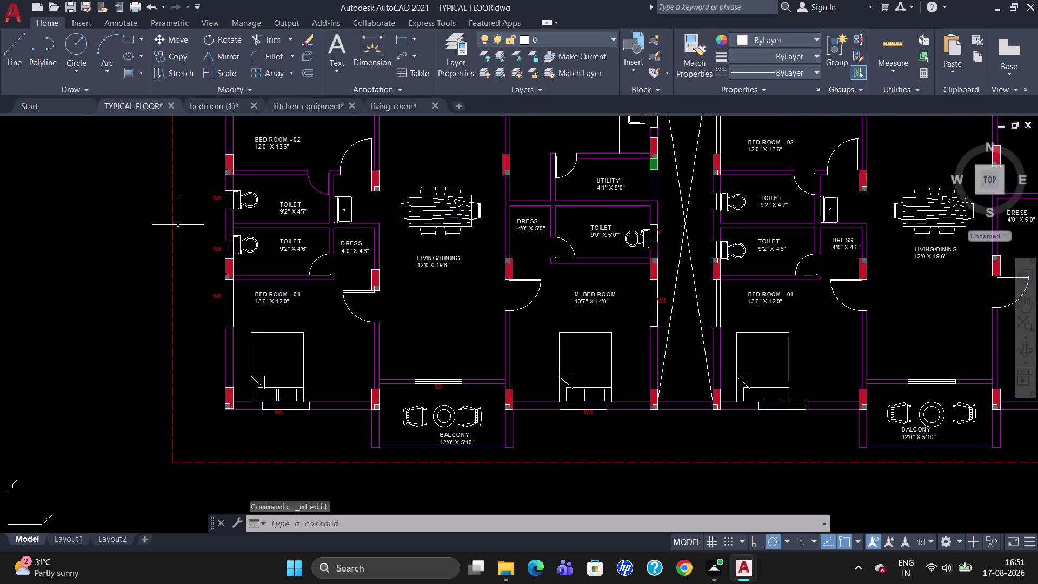
scroll(up, 3)
Change the lower toilet window tag to V.
double_click(235, 270)
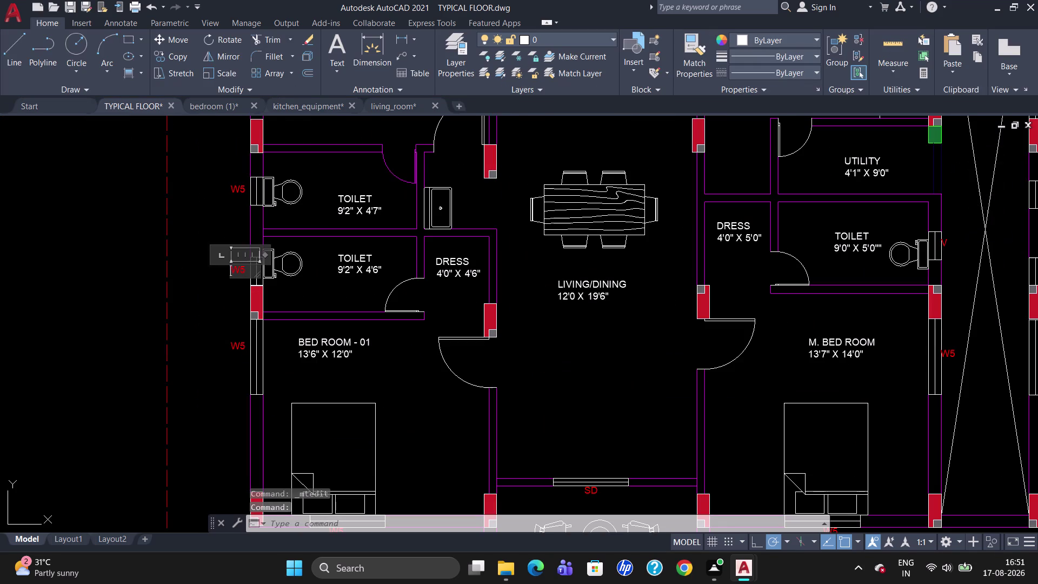
click(250, 272)
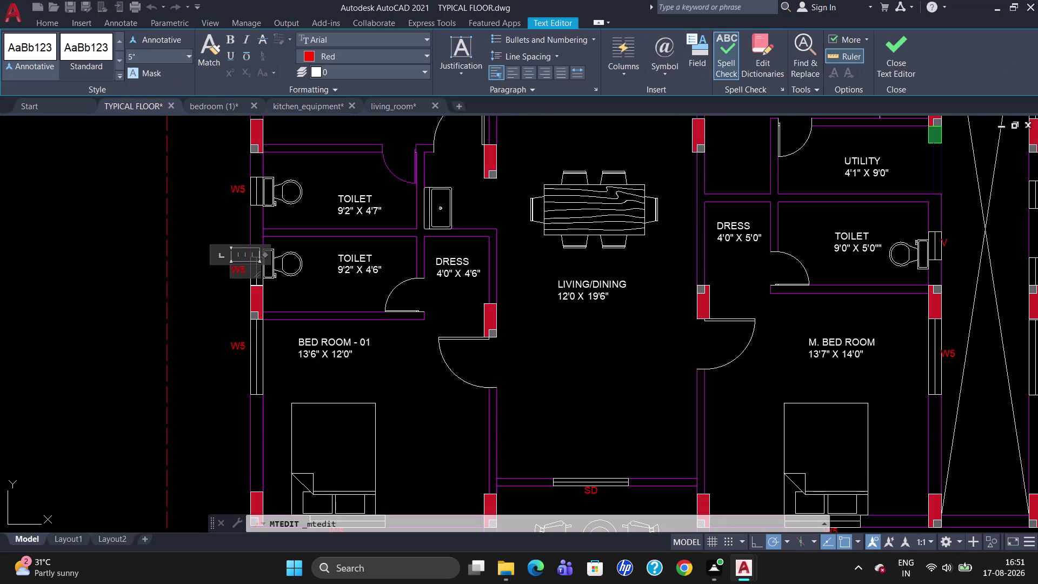
key(BackSpace)
key(BackSpace)
key(v)
click(237, 184)
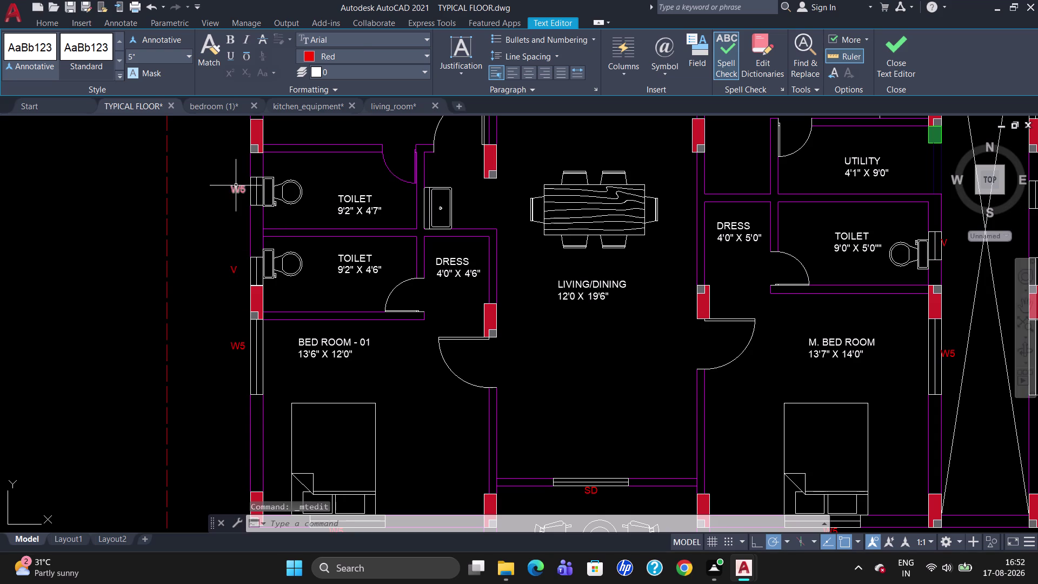
Change the upper toilet window tag to V and keep the text changes.
double_click(237, 194)
key(Right)
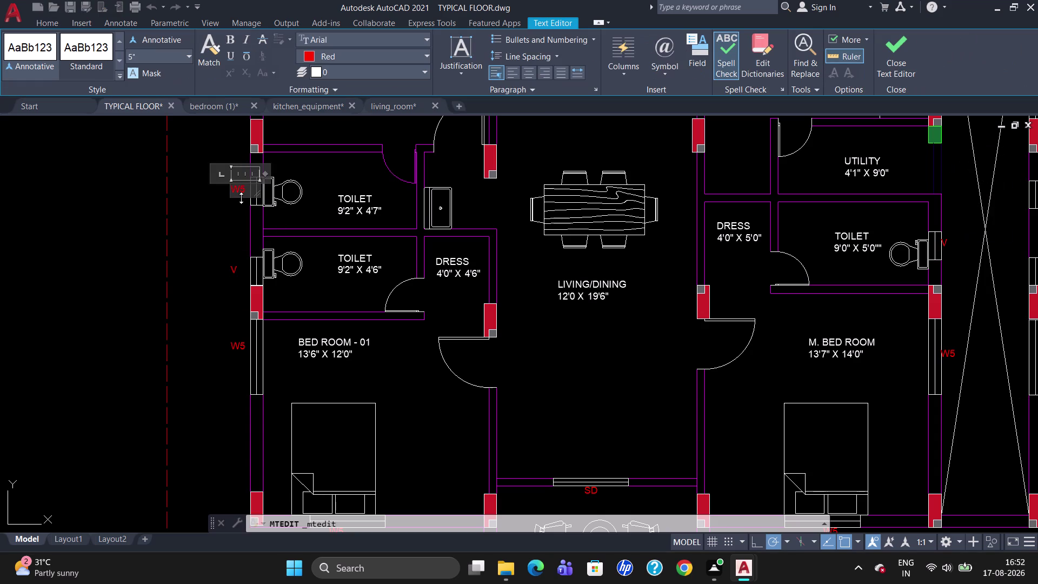
key(Right)
key(Right)
key(BackSpace)
key(BackSpace)
key(v)
scroll(up, 3)
scroll(down, 3)
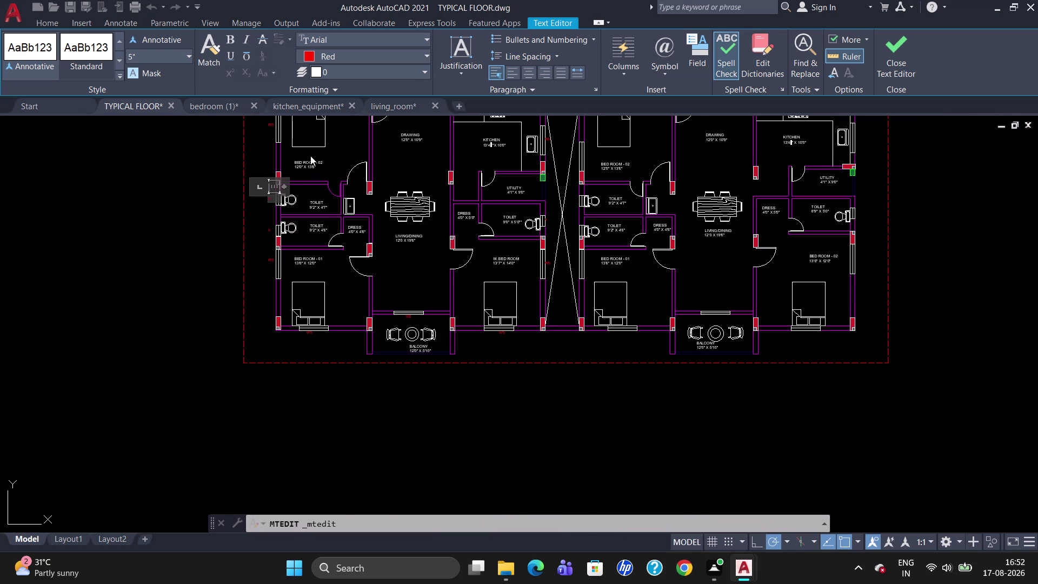
scroll(up, 3)
scroll(down, 3)
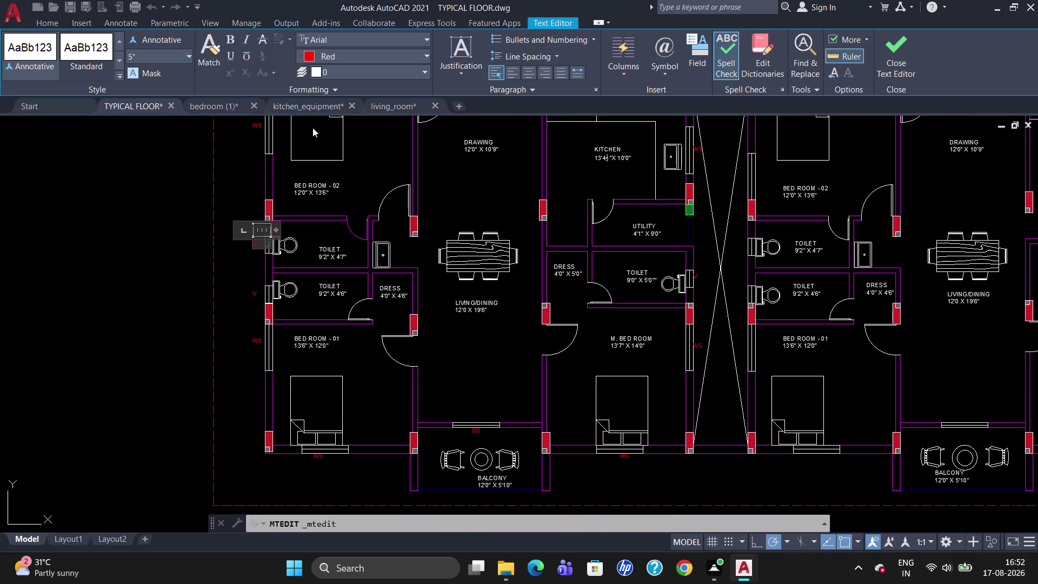
key(Escape)
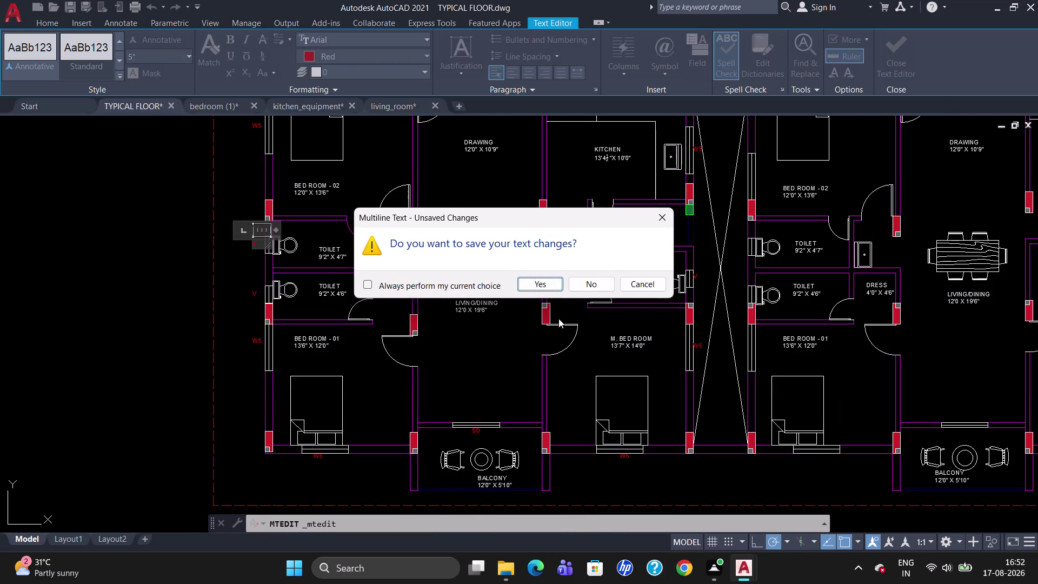
click(542, 284)
scroll(down, 3)
scroll(up, 3)
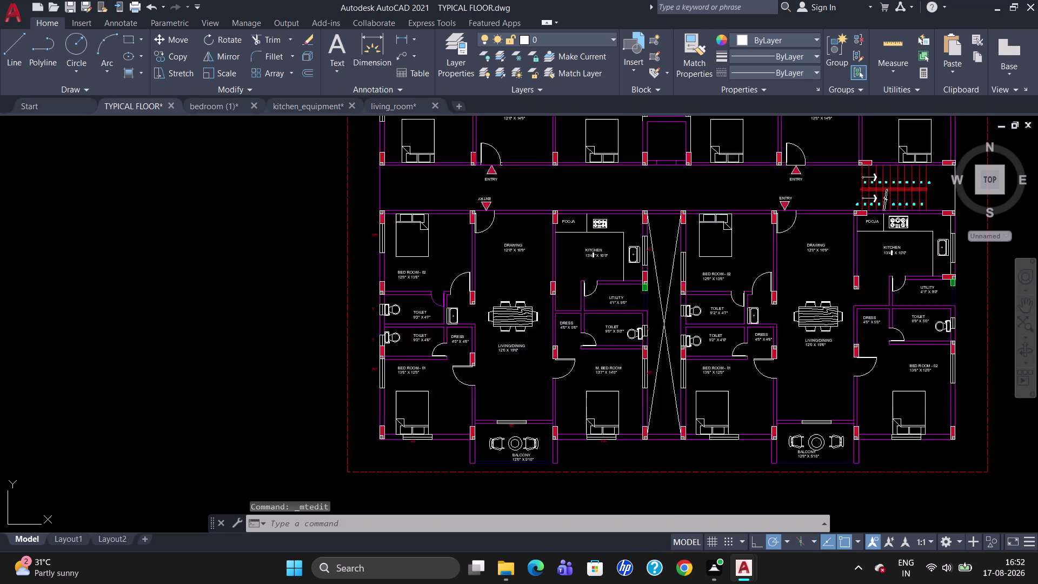
Draw a short line on the drawing room's top wall to start the window opening.
scroll(up, 3)
key(l)
key(Return)
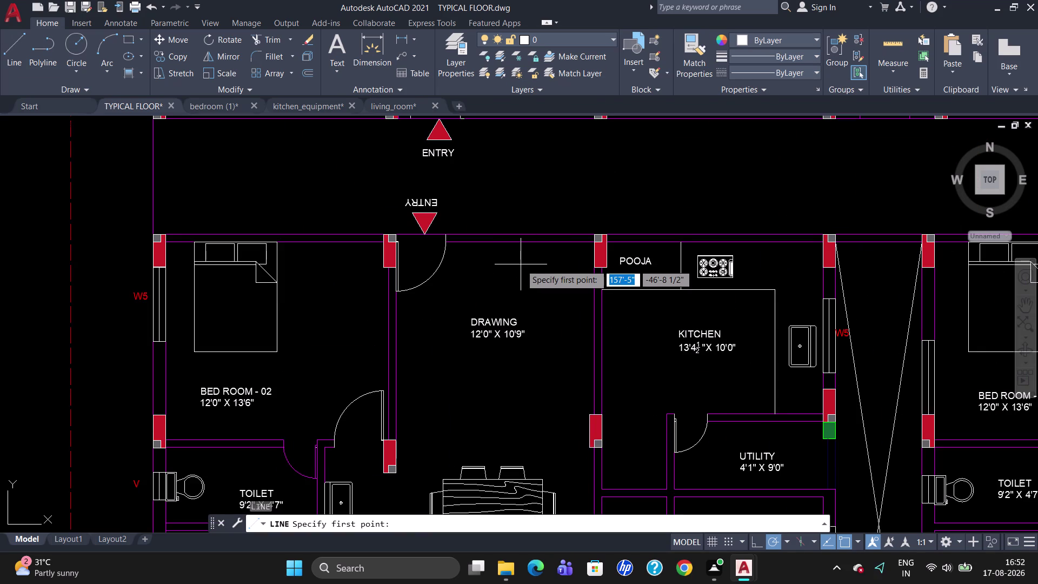
click(533, 233)
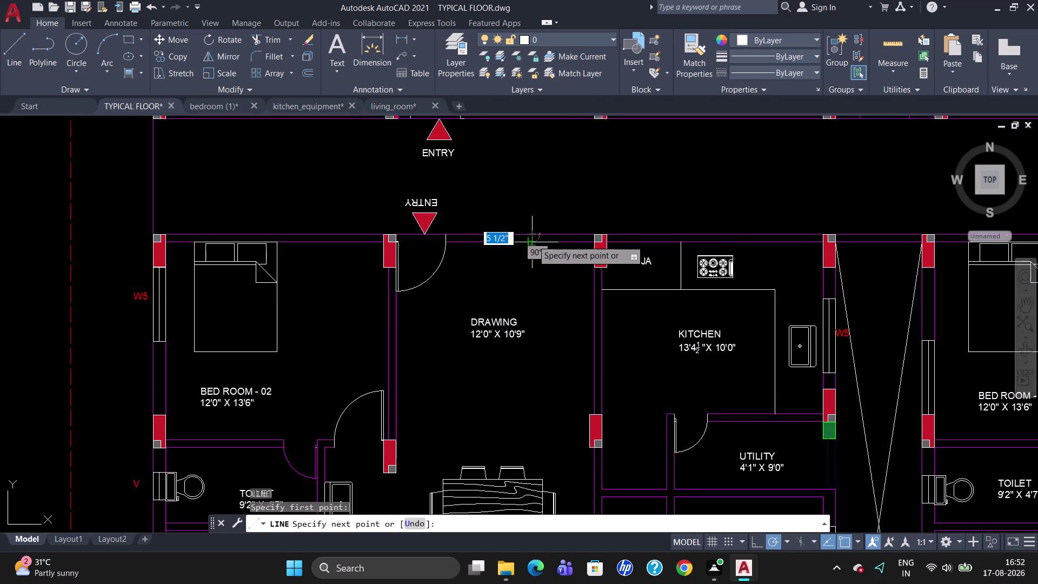
click(533, 240)
key(Escape)
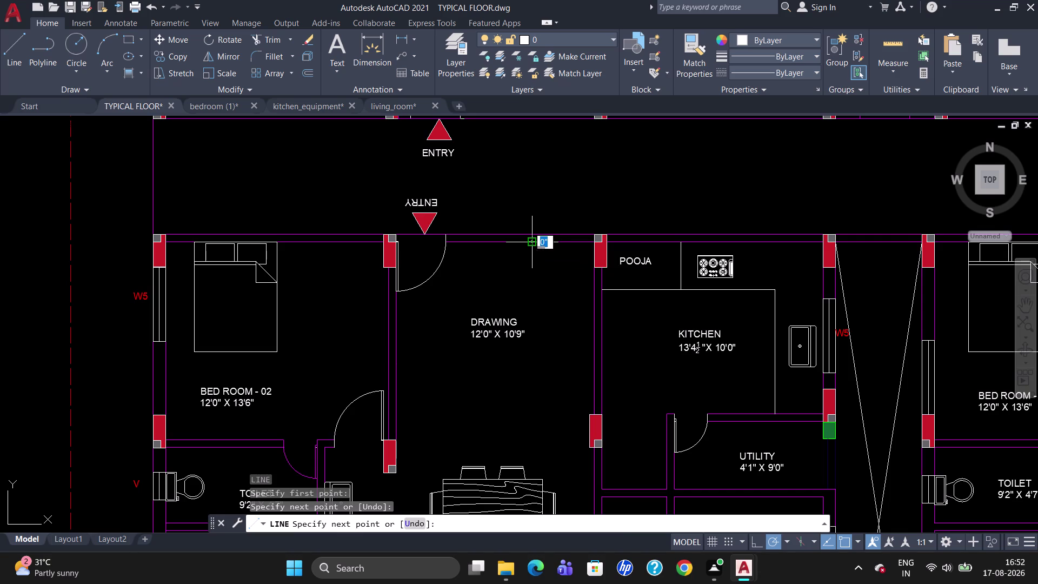
key(semicolon)
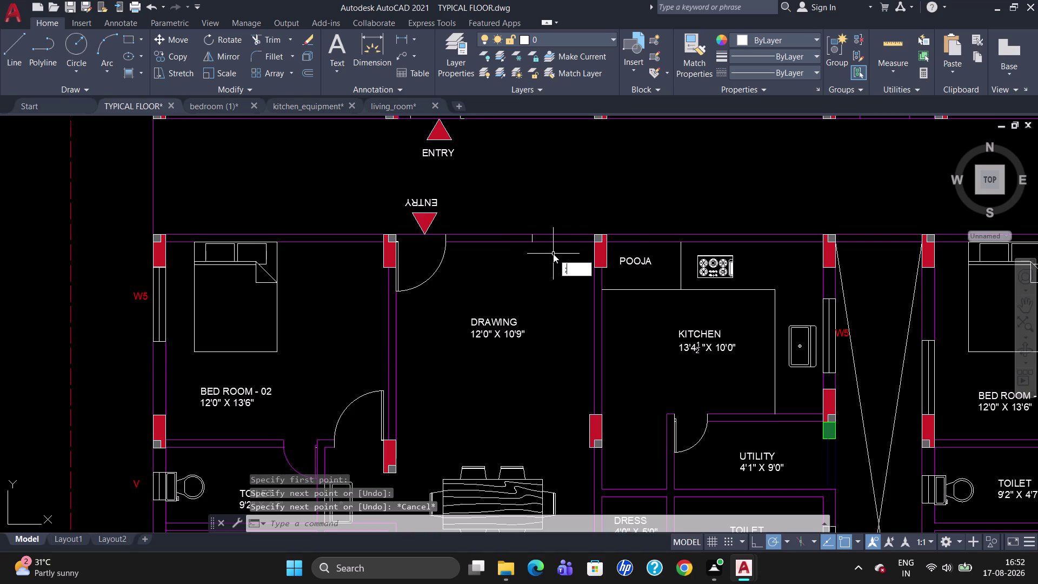
key(BackSpace)
Draw the window line across the opening toward its left side and end the command.
key(l)
key(Return)
scroll(up, 3)
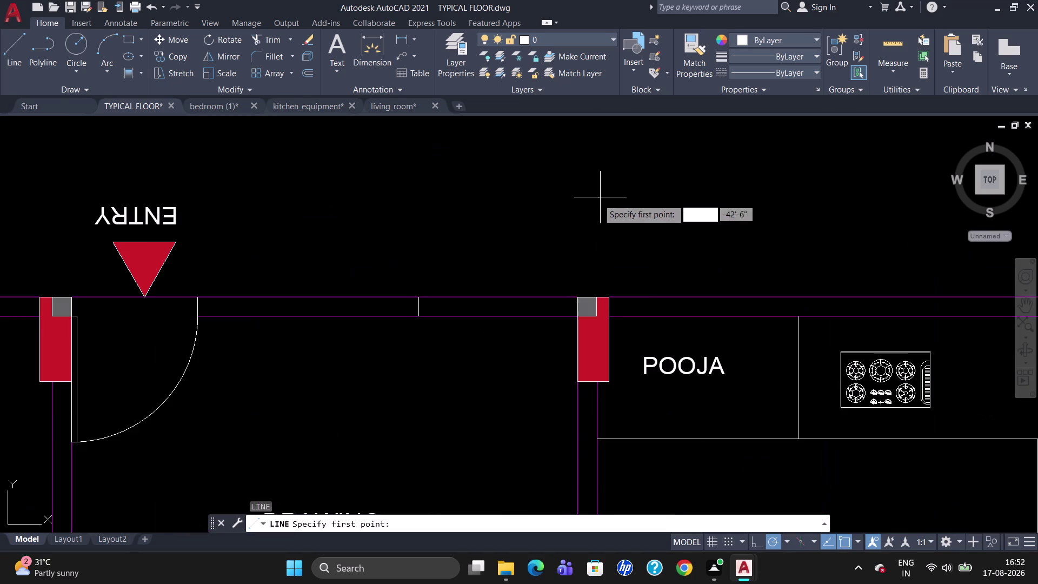
click(547, 301)
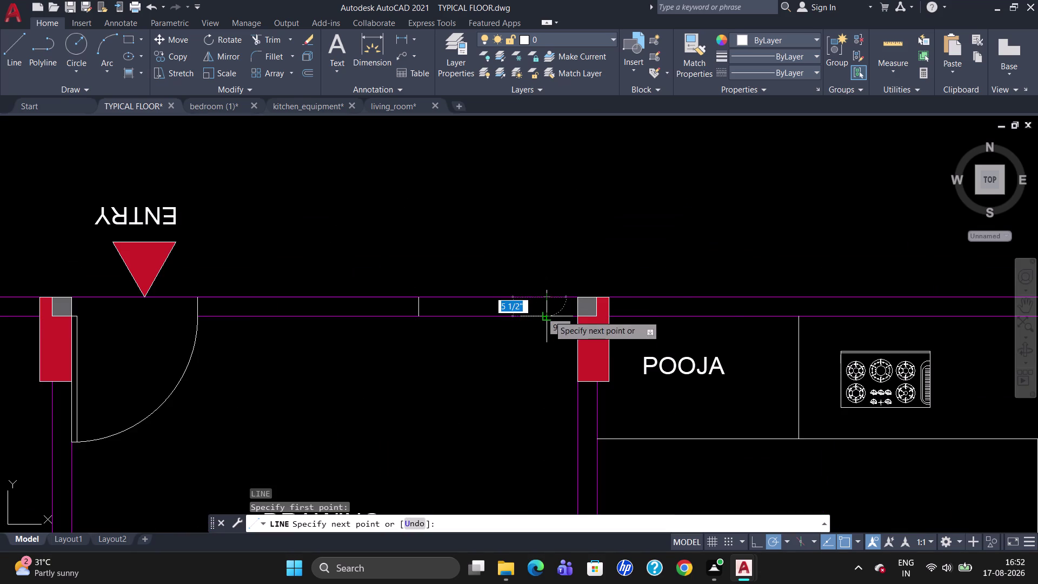
click(549, 316)
key(Escape)
key(l)
key(Return)
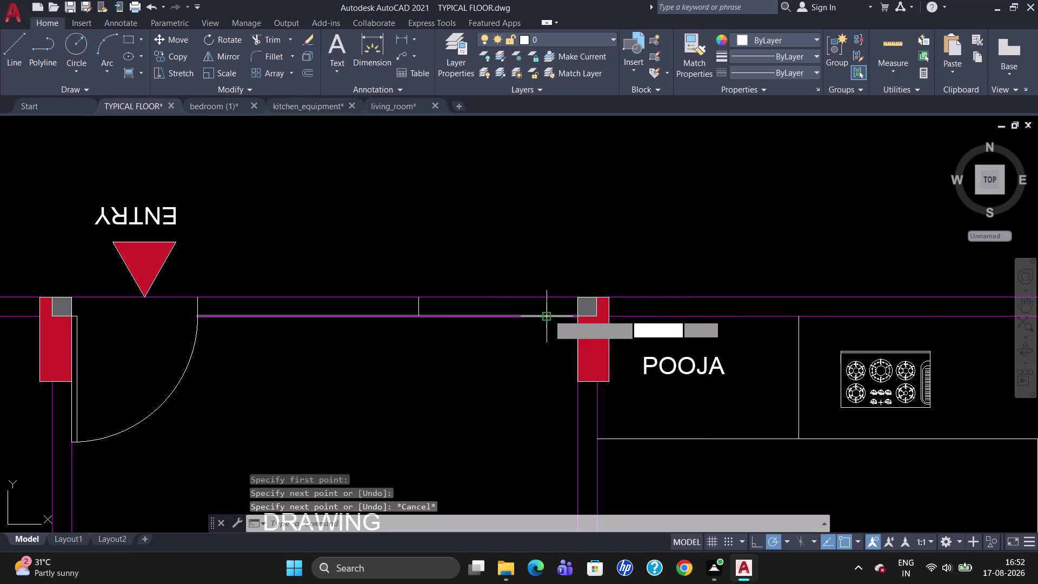
click(551, 306)
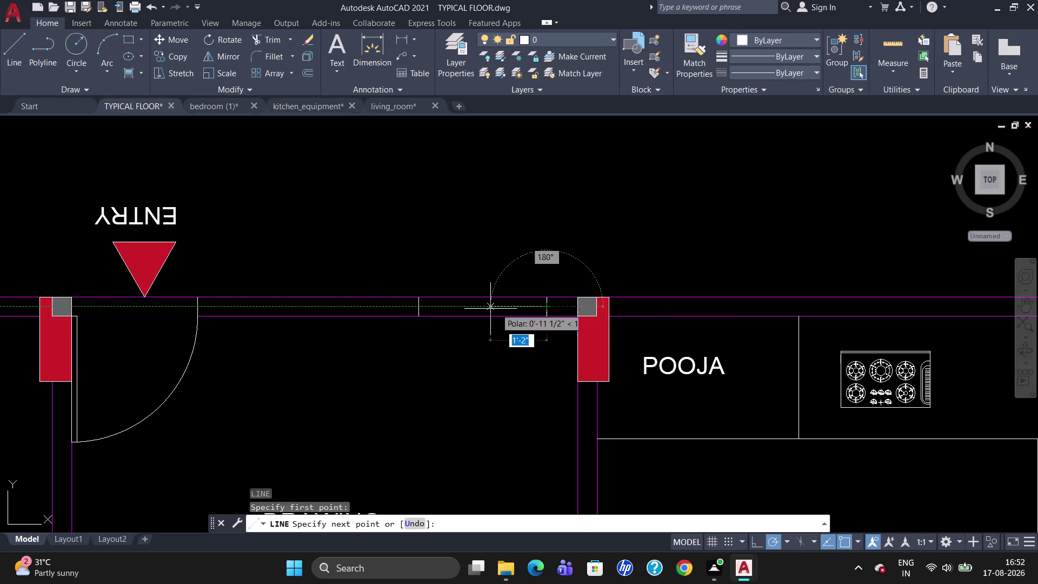
click(414, 308)
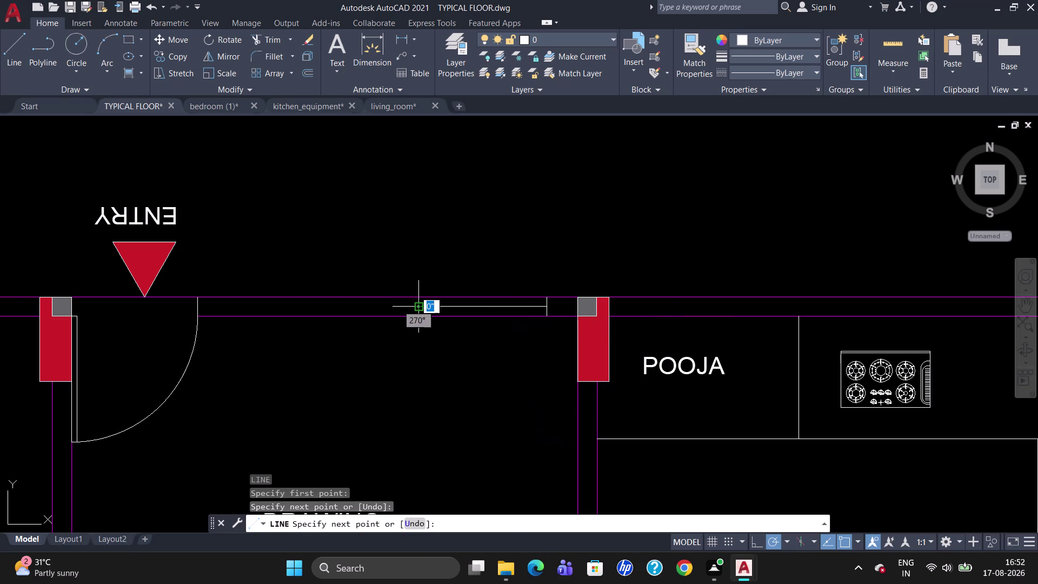
key(Escape)
scroll(down, 3)
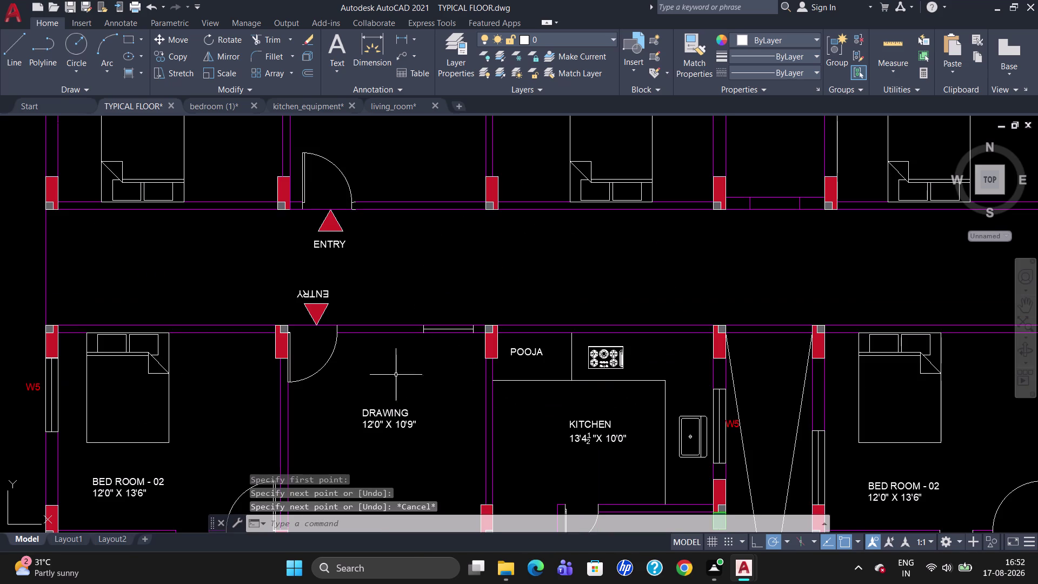
Copy the bedroom's W5 tag onto the new drawing room window with CO.
click(36, 386)
text(C)
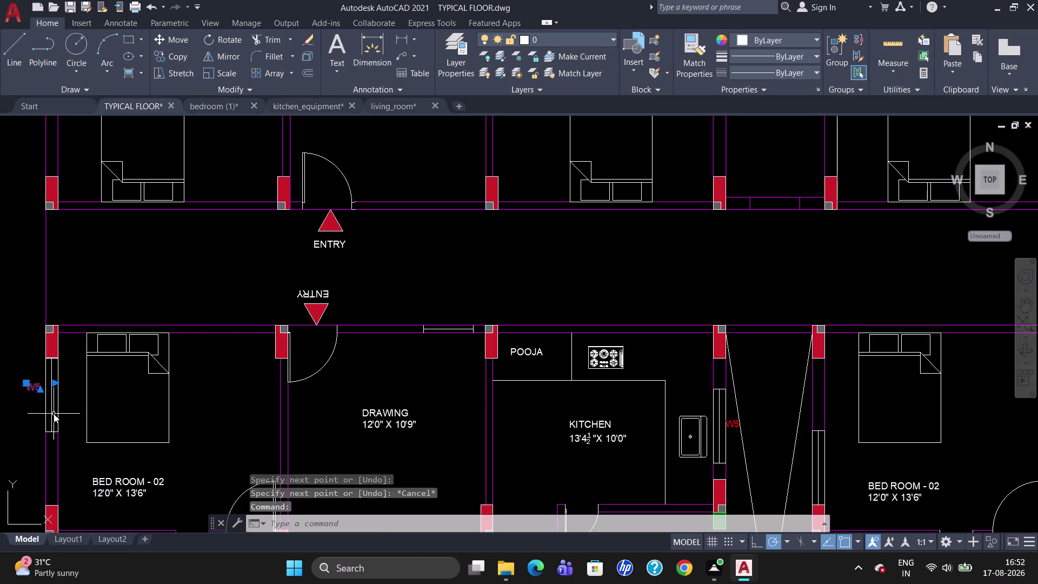
text(O)
key(Return)
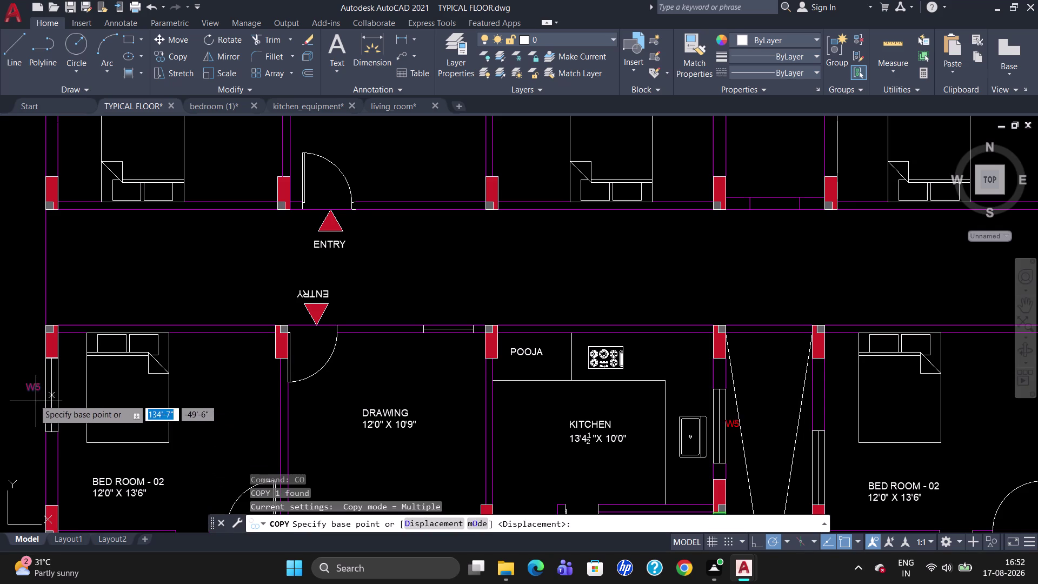
click(25, 388)
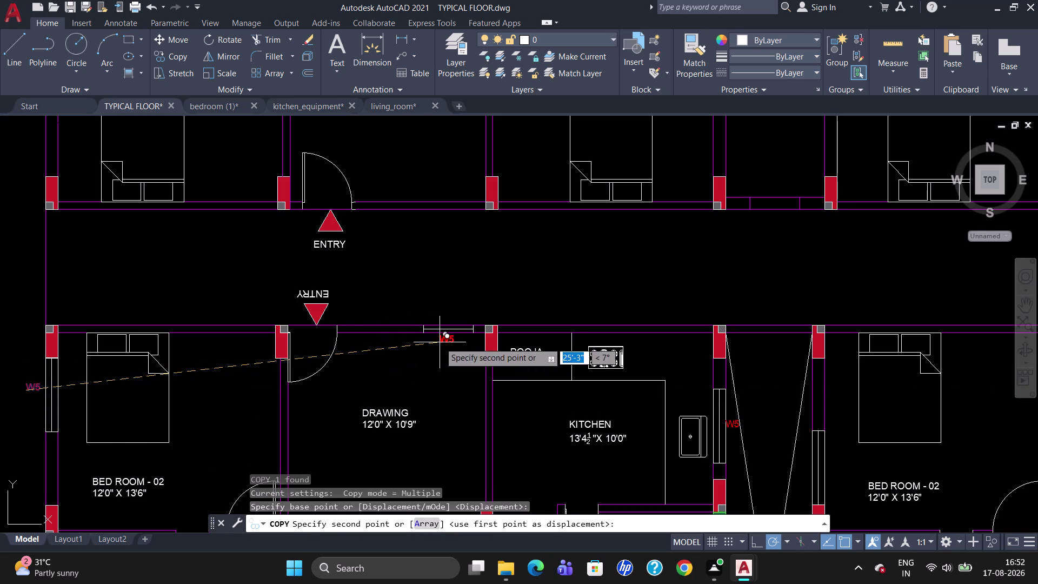
click(440, 343)
key(Escape)
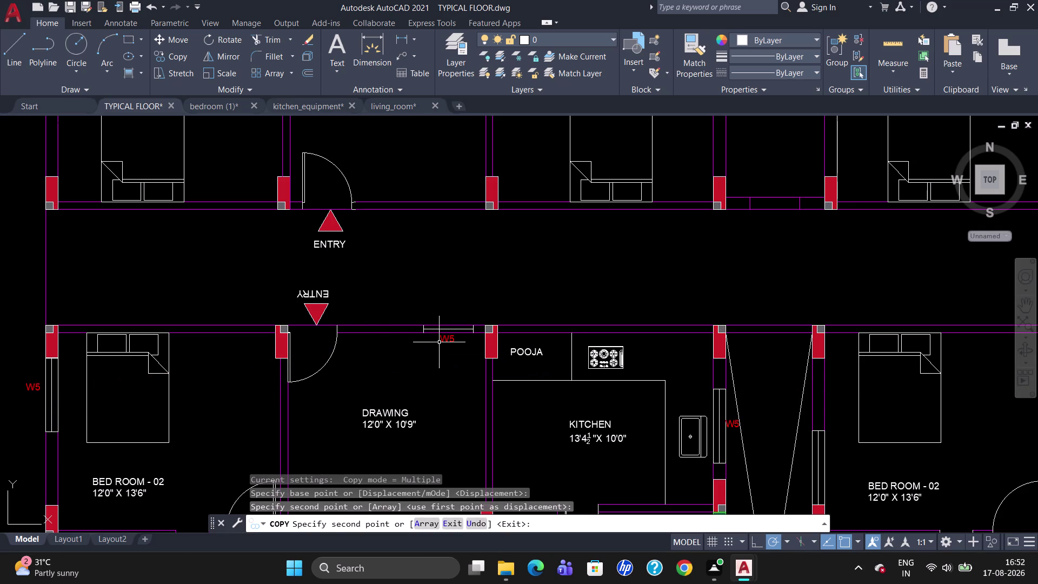
Change the copied tag's text from W5 to V.
double_click(442, 339)
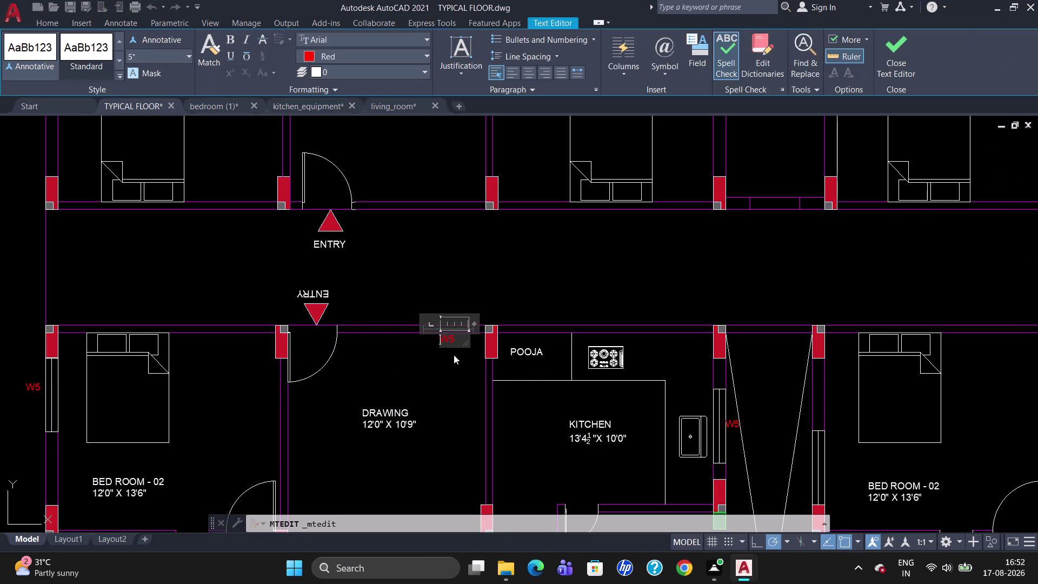
click(456, 339)
key(BackSpace)
key(BackSpace)
key(v)
click(450, 434)
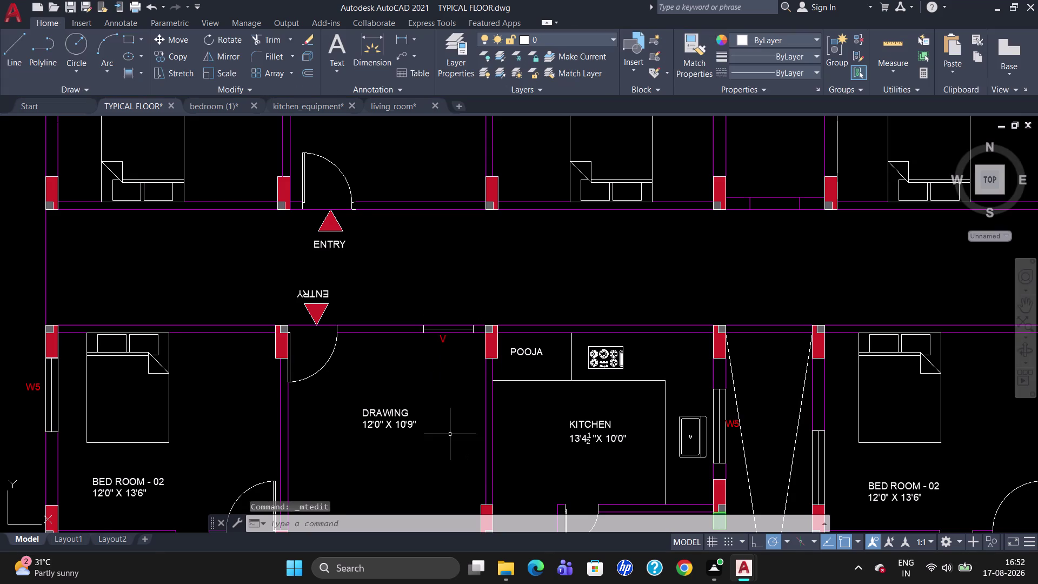
scroll(down, 3)
scroll(up, 3)
scroll(down, 3)
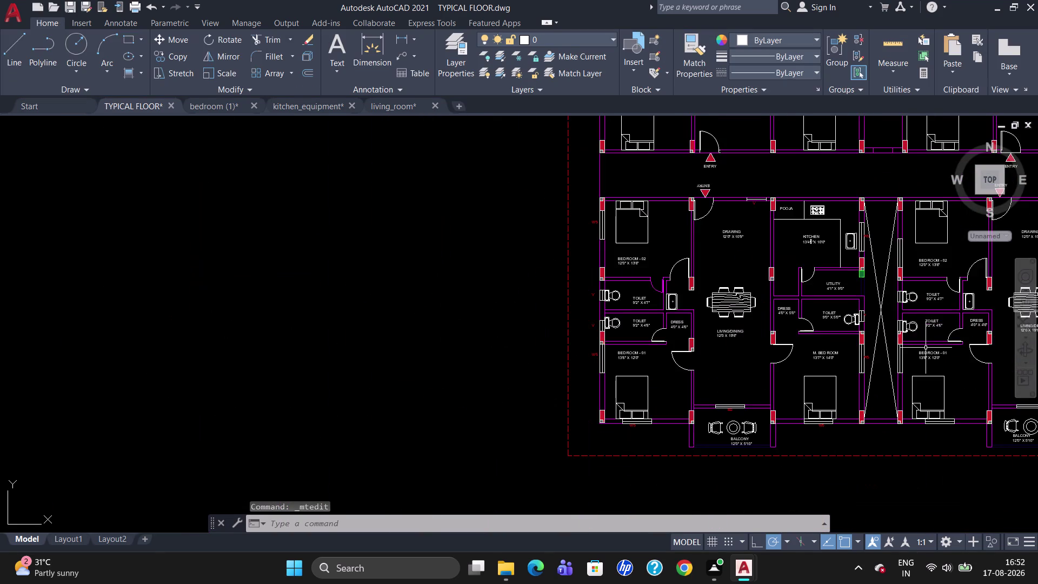
scroll(up, 3)
scroll(down, 3)
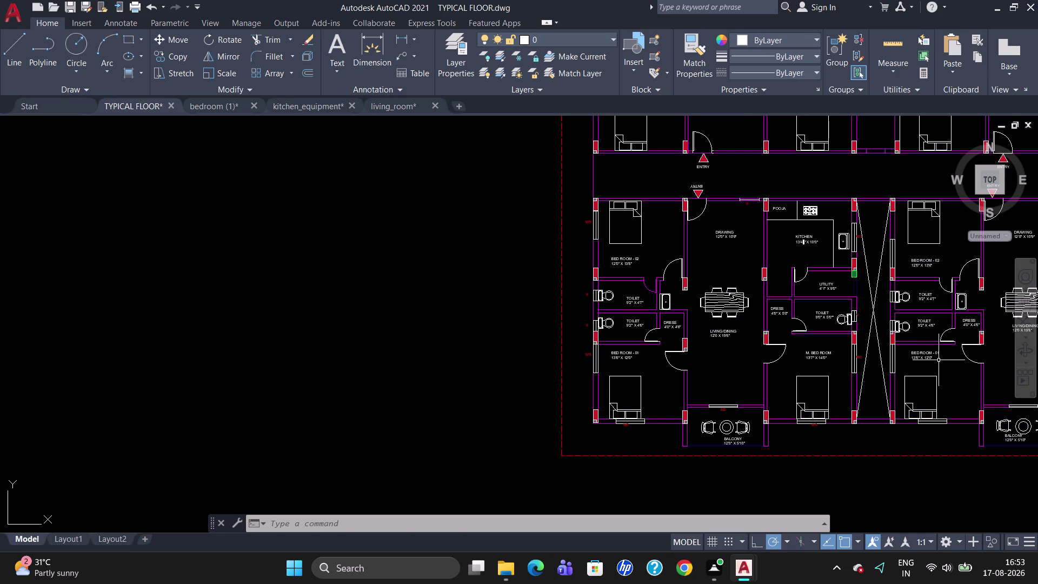
Select the V window's middle and two end lines and group them.
scroll(up, 3)
scroll(down, 3)
scroll(up, 3)
scroll(up, 3)
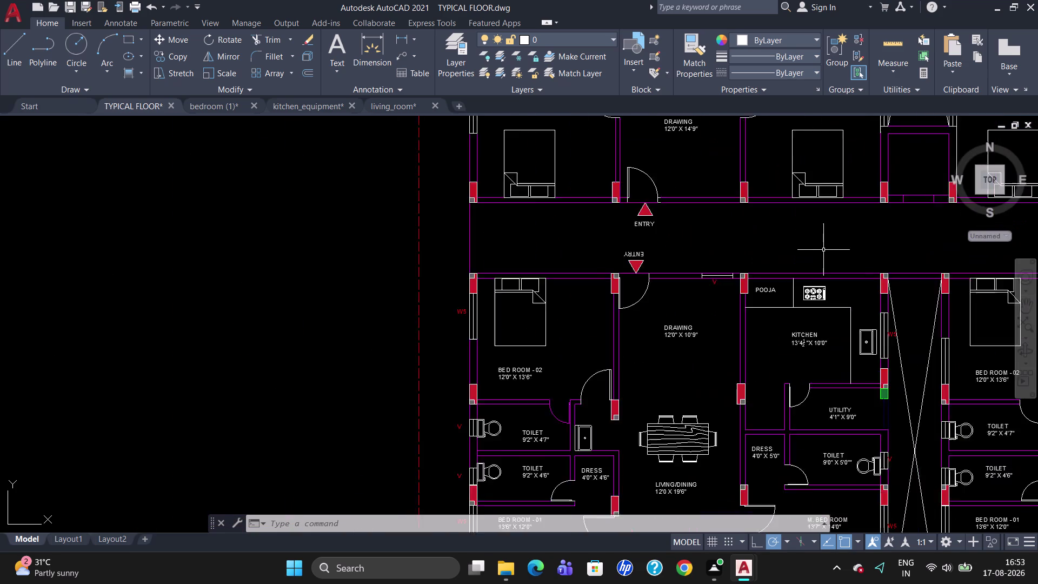
scroll(up, 3)
scroll(down, 3)
scroll(up, 3)
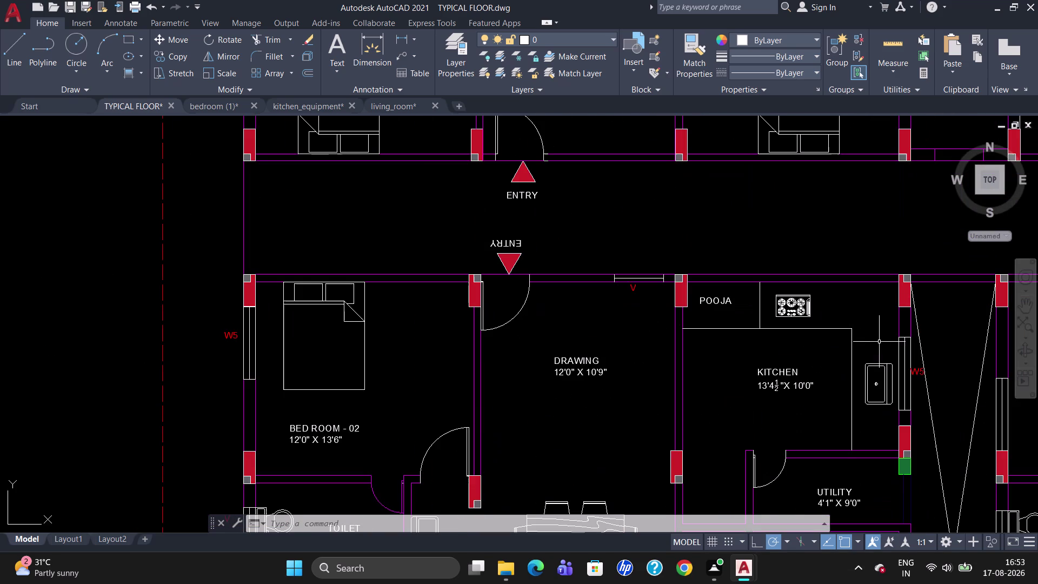
click(645, 278)
scroll(up, 3)
scroll(up, 3)
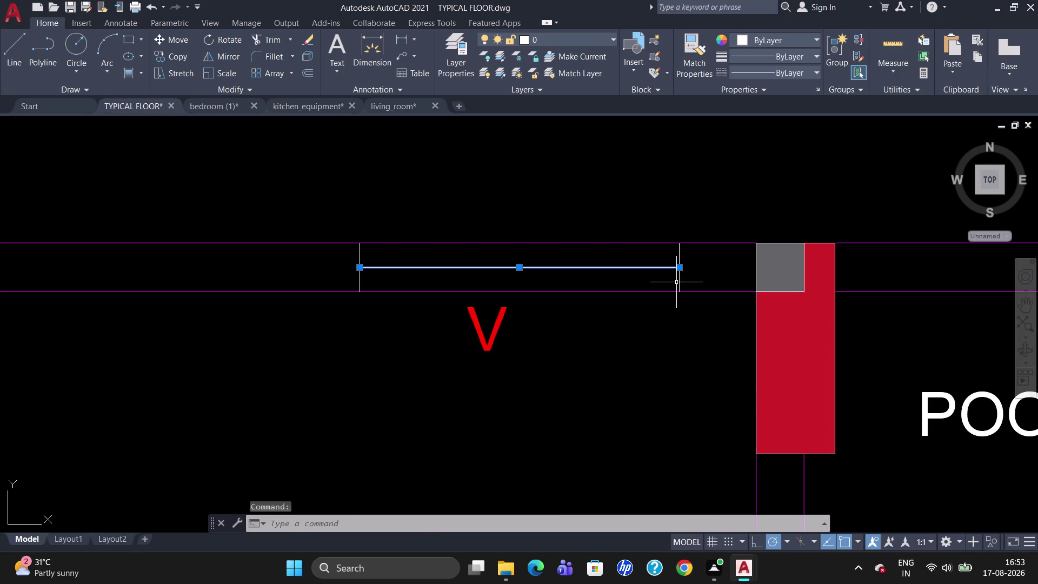
click(679, 281)
scroll(up, 3)
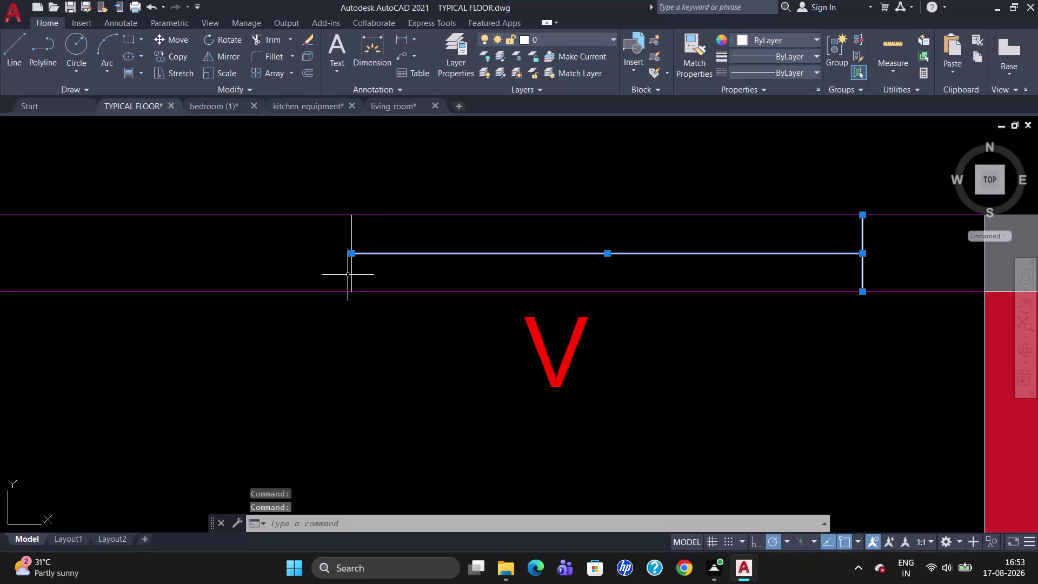
click(351, 272)
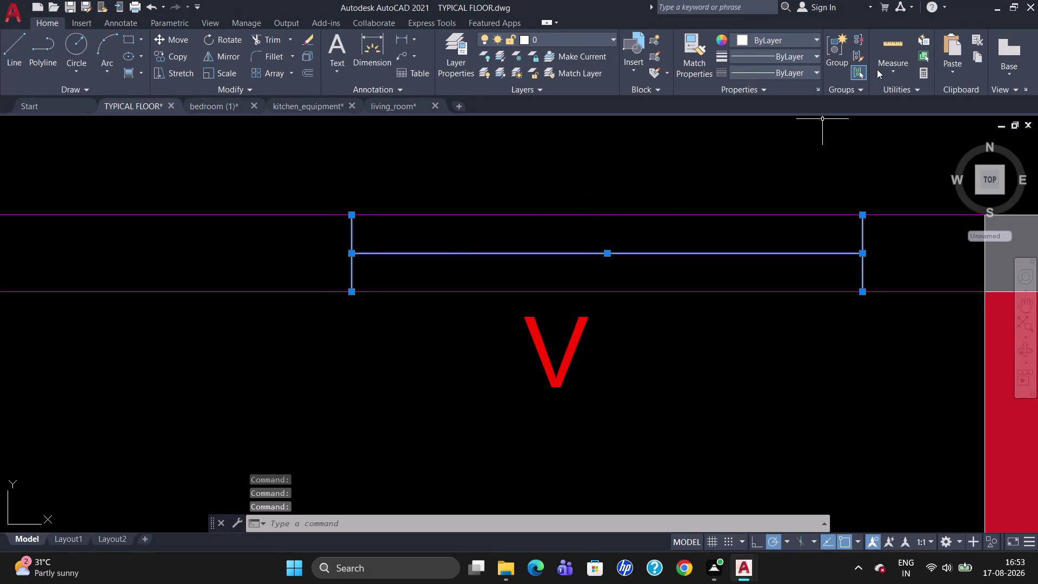
click(828, 62)
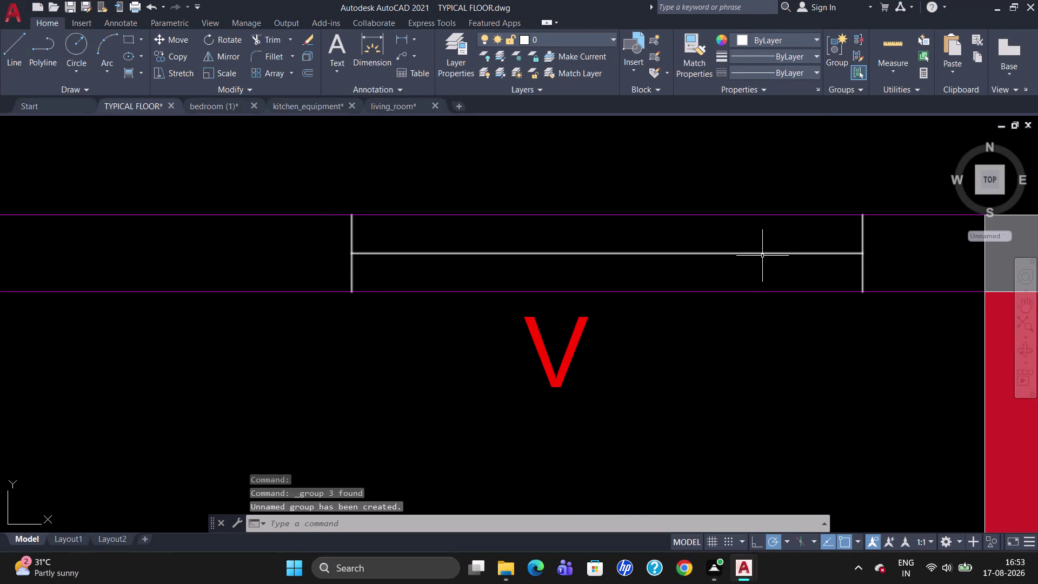
Select the grouped window symbol to confirm it acts as one object.
scroll(down, 3)
scroll(up, 3)
scroll(down, 3)
scroll(up, 3)
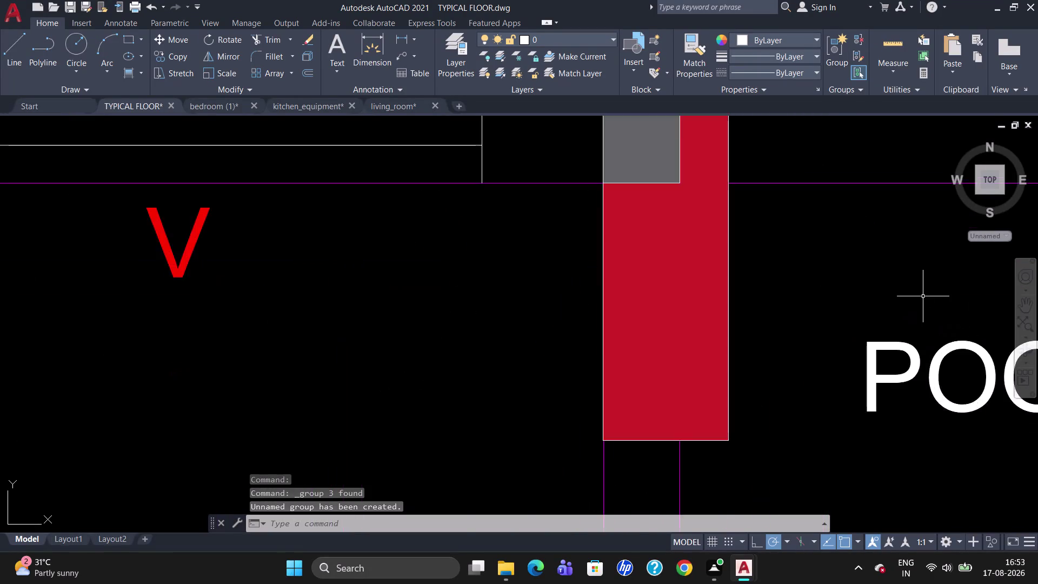
scroll(down, 3)
scroll(up, 3)
scroll(down, 3)
scroll(up, 3)
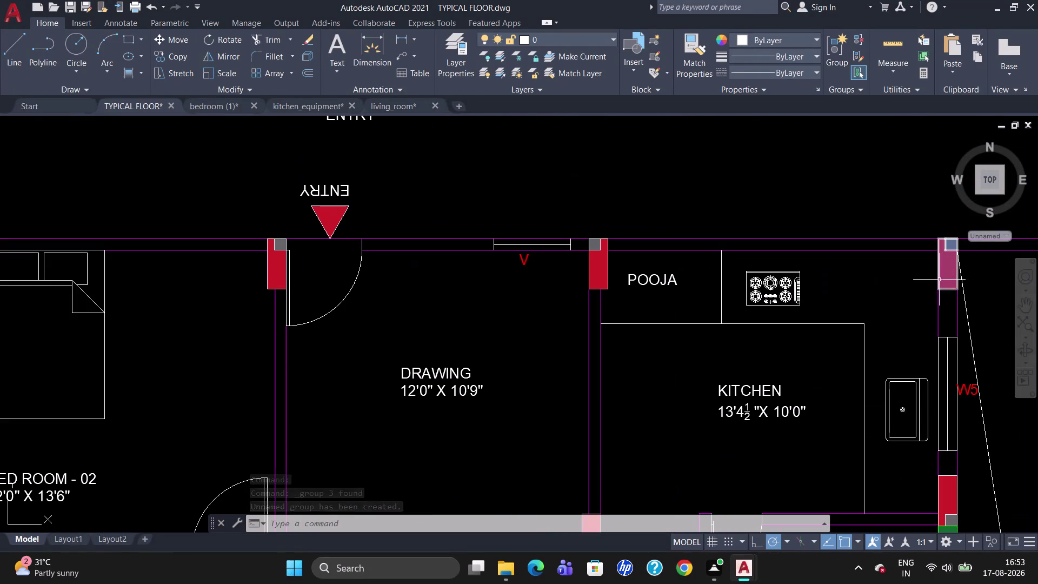
click(524, 244)
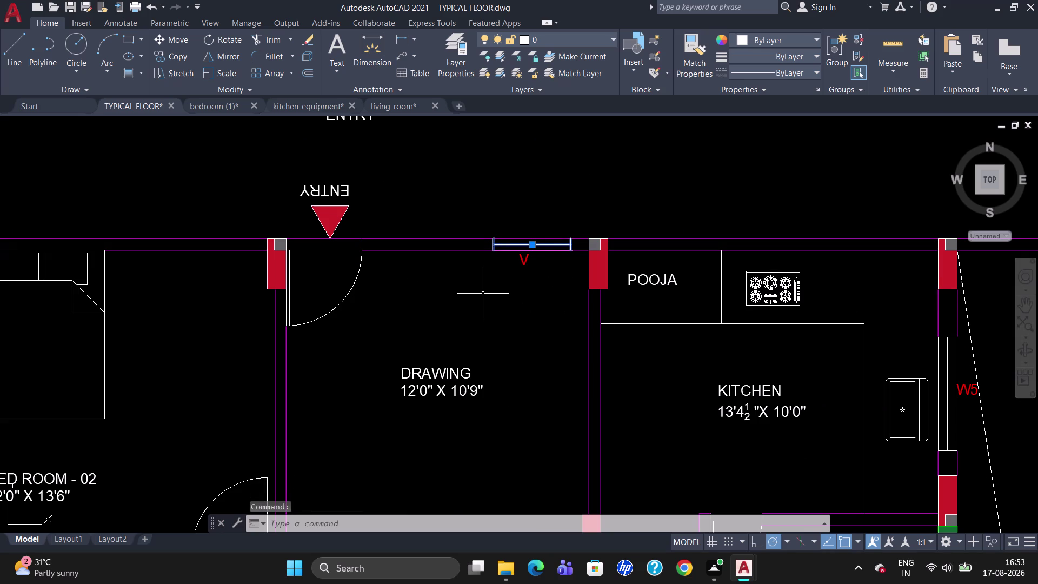
Copy the grouped window into the wall opening beside the Pooja.
text(CO)
key(Return)
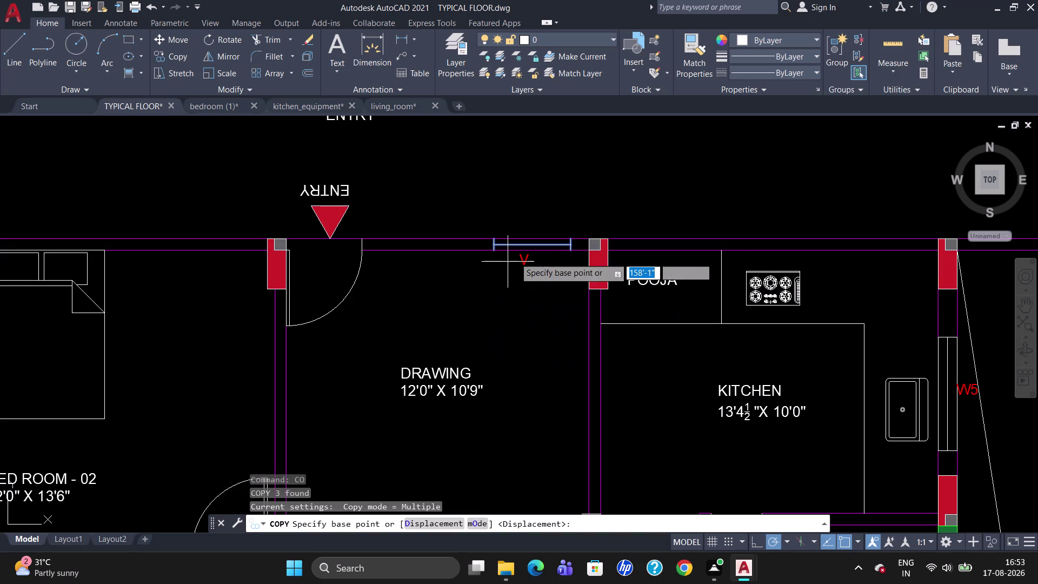
click(570, 238)
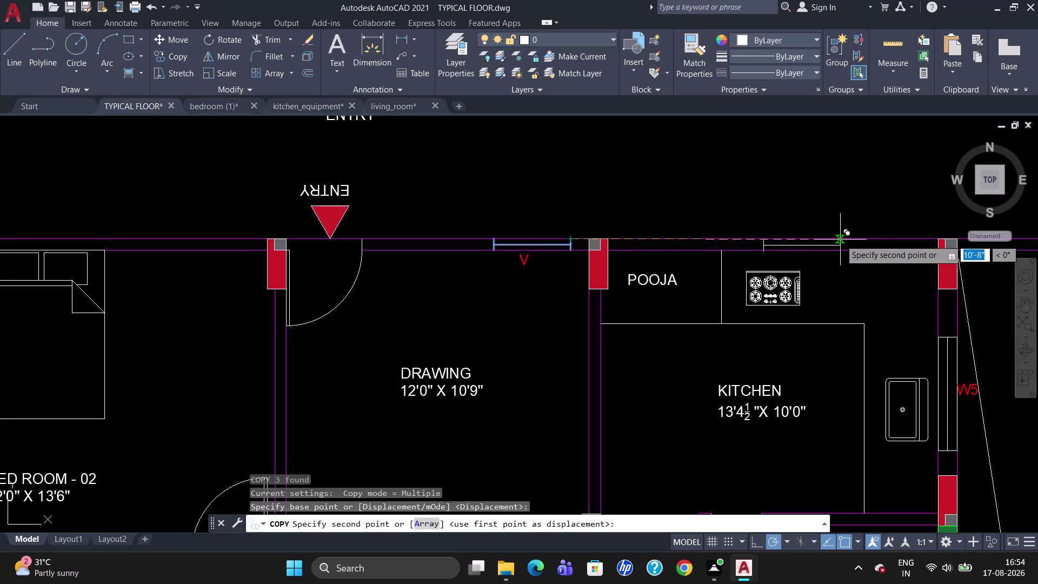
scroll(up, 3)
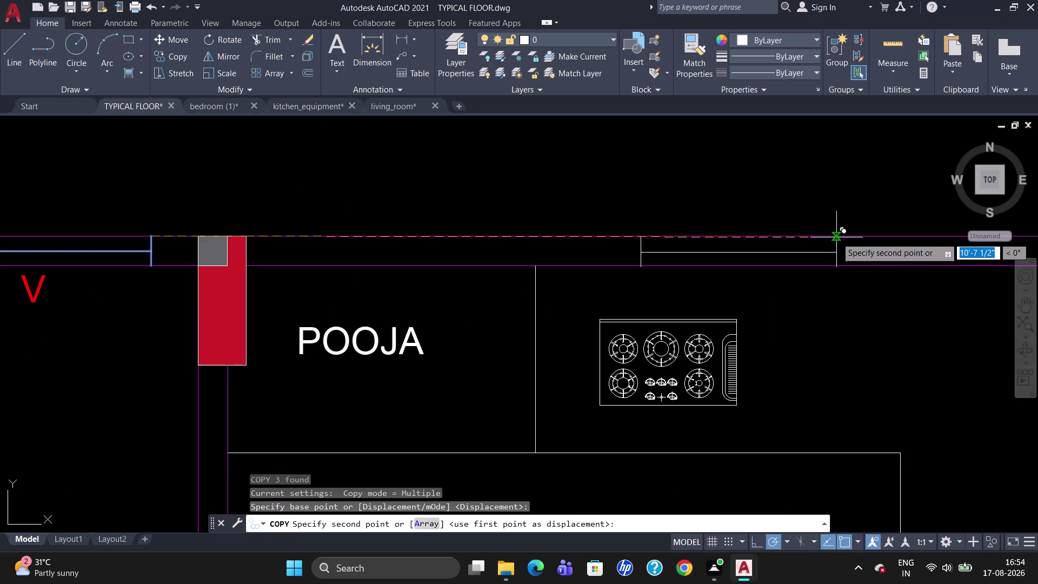
scroll(up, 3)
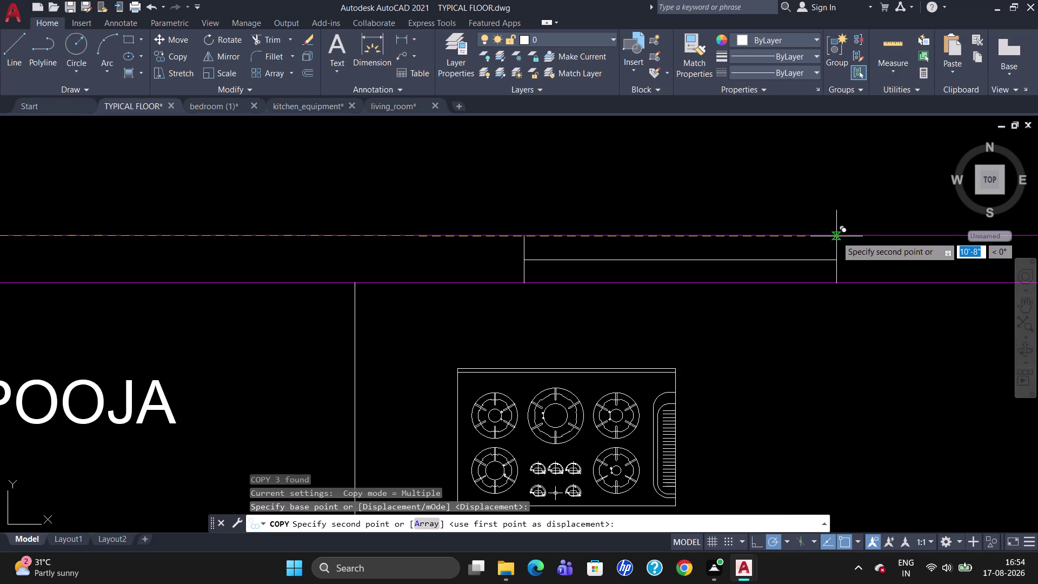
click(836, 236)
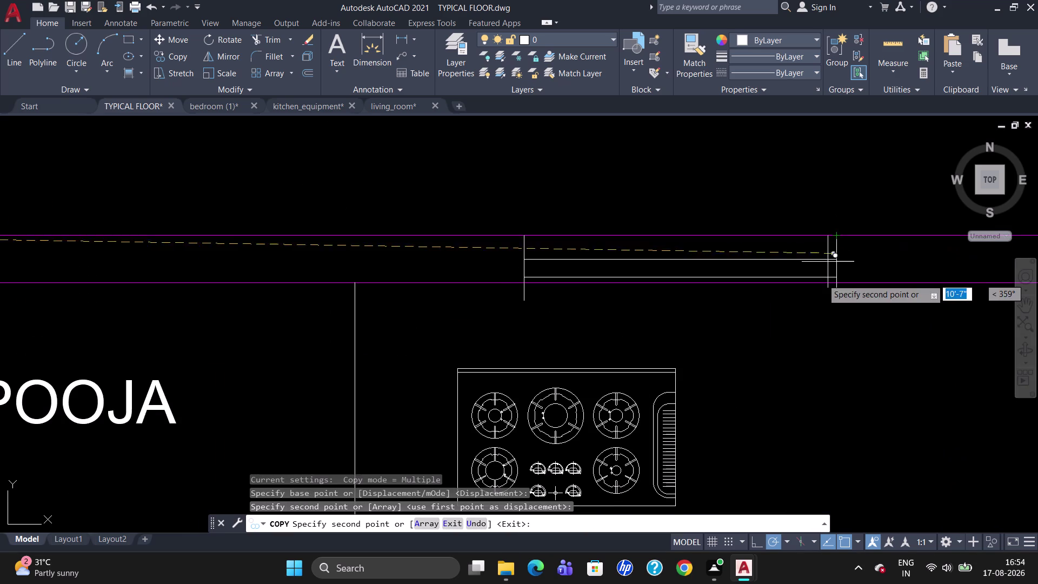
key(Escape)
Copy the red V tag above the new window and open it for editing.
scroll(down, 3)
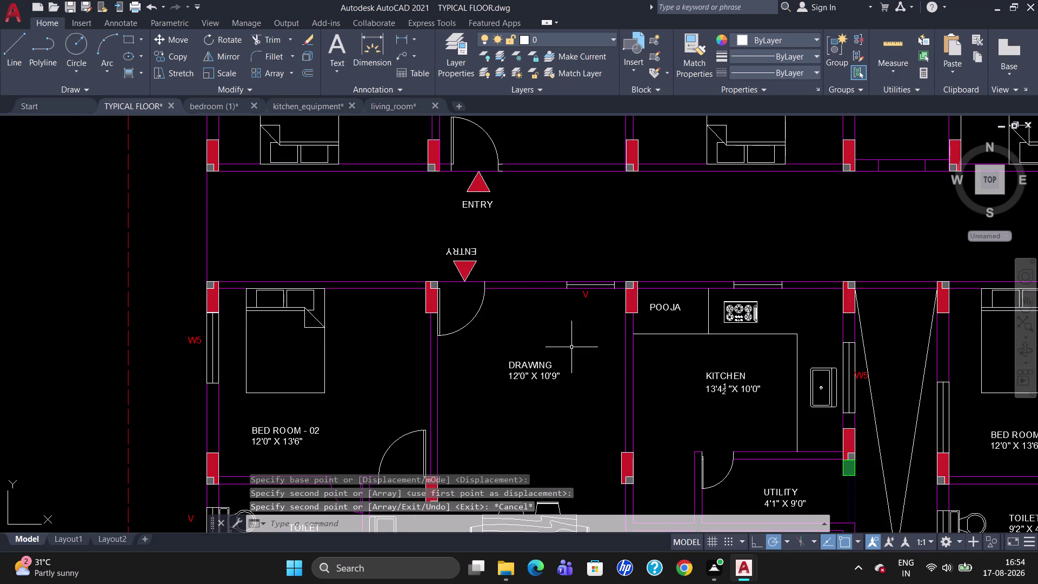
click(584, 296)
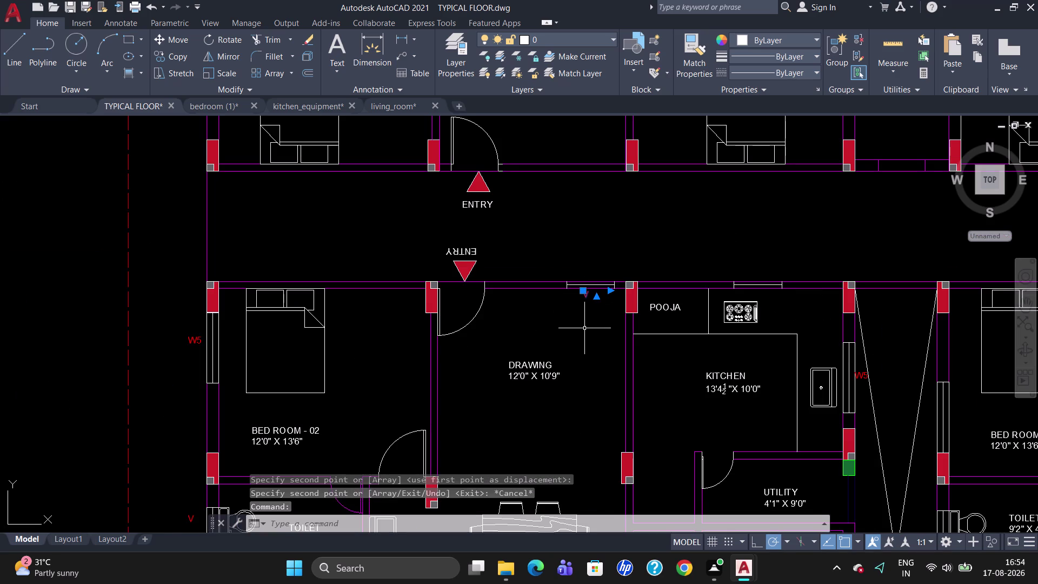
text(CO)
key(Return)
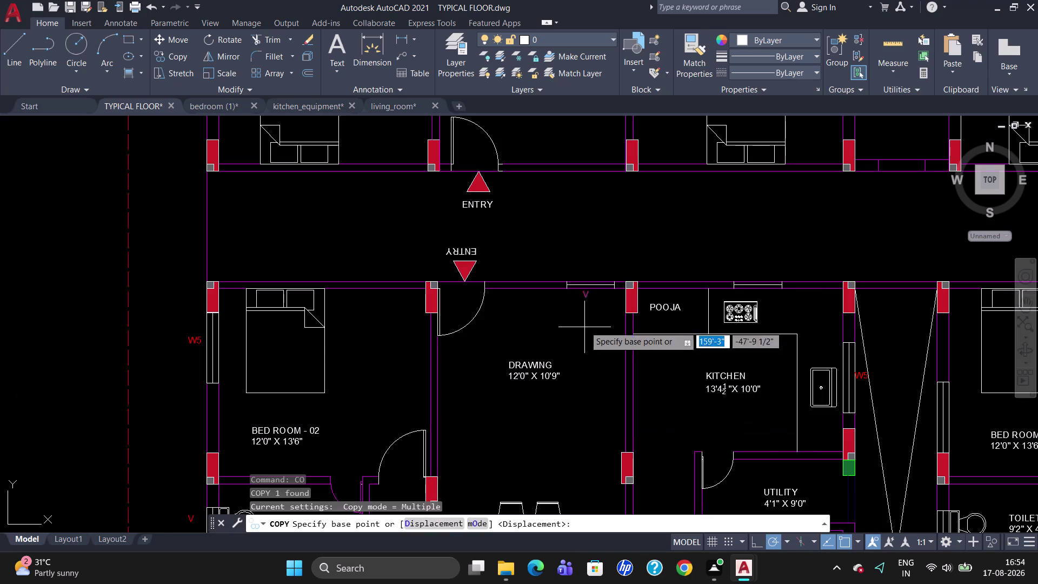
click(591, 294)
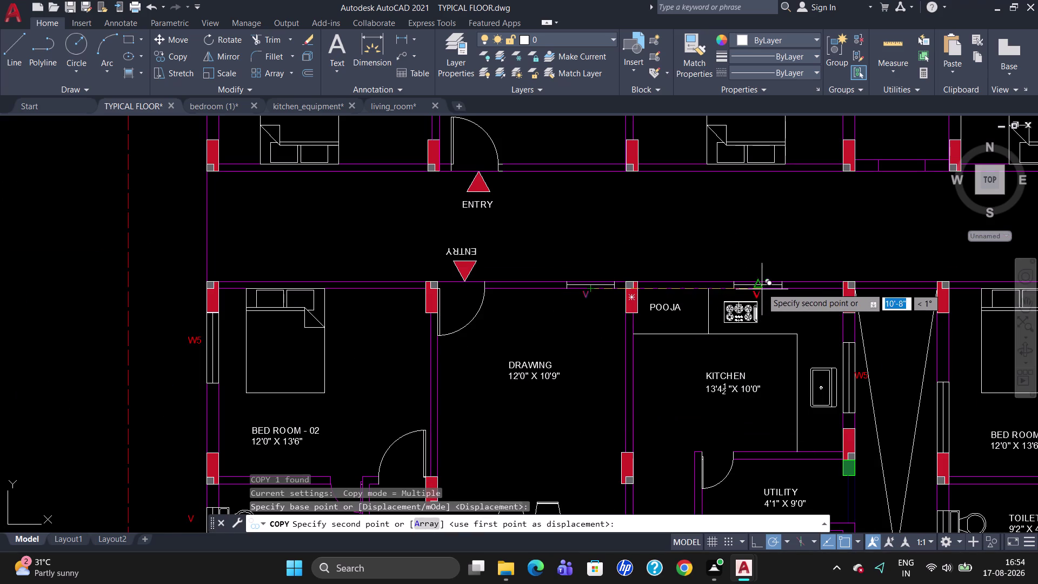
click(764, 271)
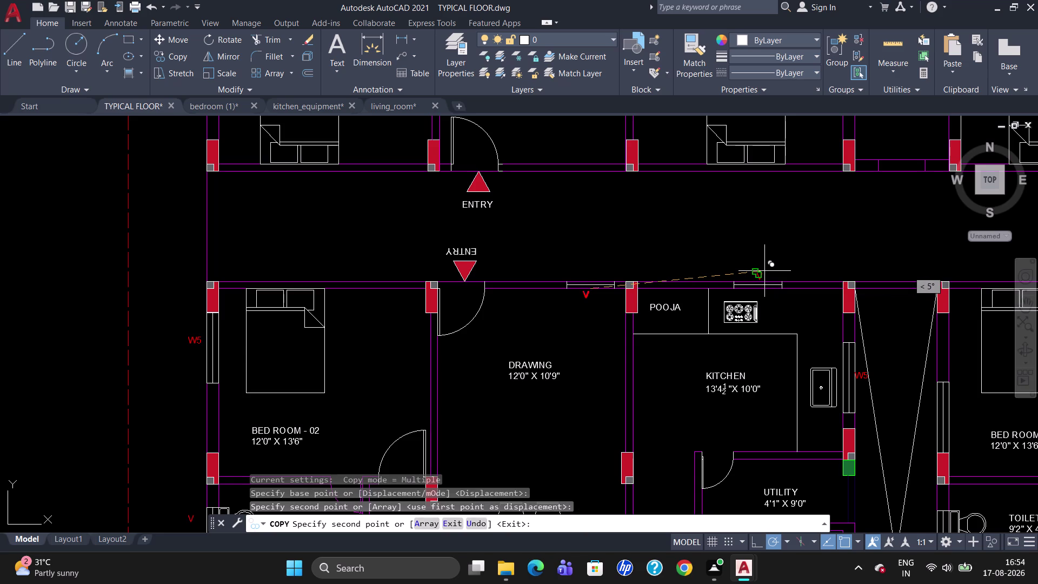
key(Escape)
double_click(762, 272)
Change the copied tag's text from V to W2.
click(768, 272)
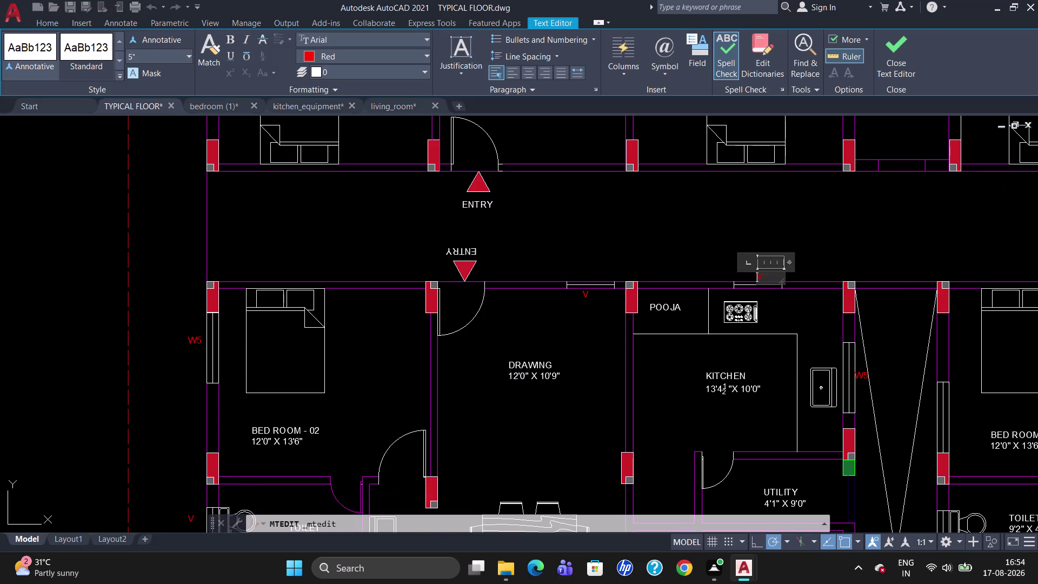
click(769, 275)
key(BackSpace)
text(W2)
key(Escape)
click(550, 284)
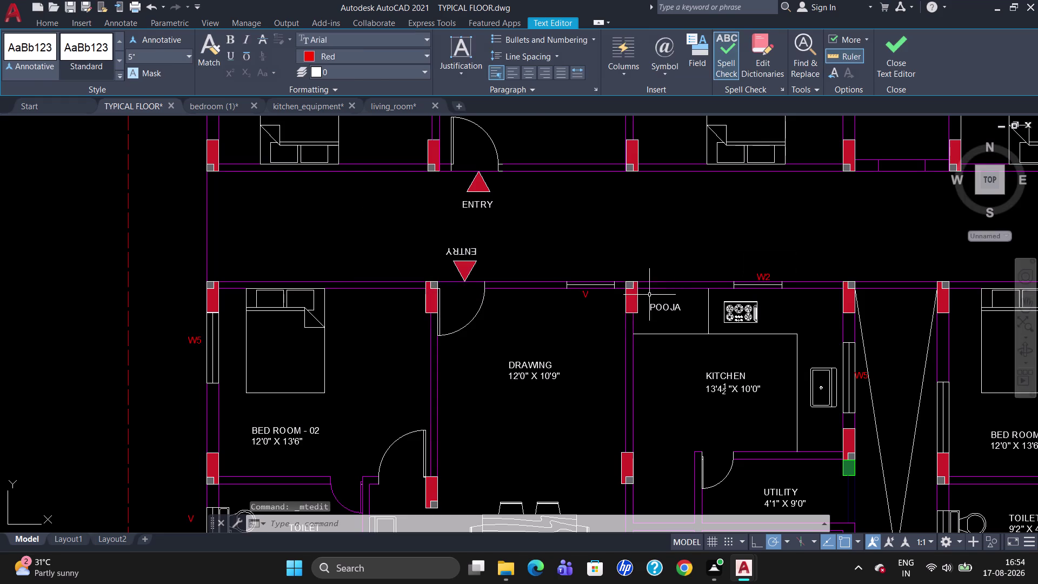
Zoom around the floor plan and select the window tag below the master bedroom.
scroll(down, 3)
scroll(up, 3)
scroll(down, 3)
scroll(up, 3)
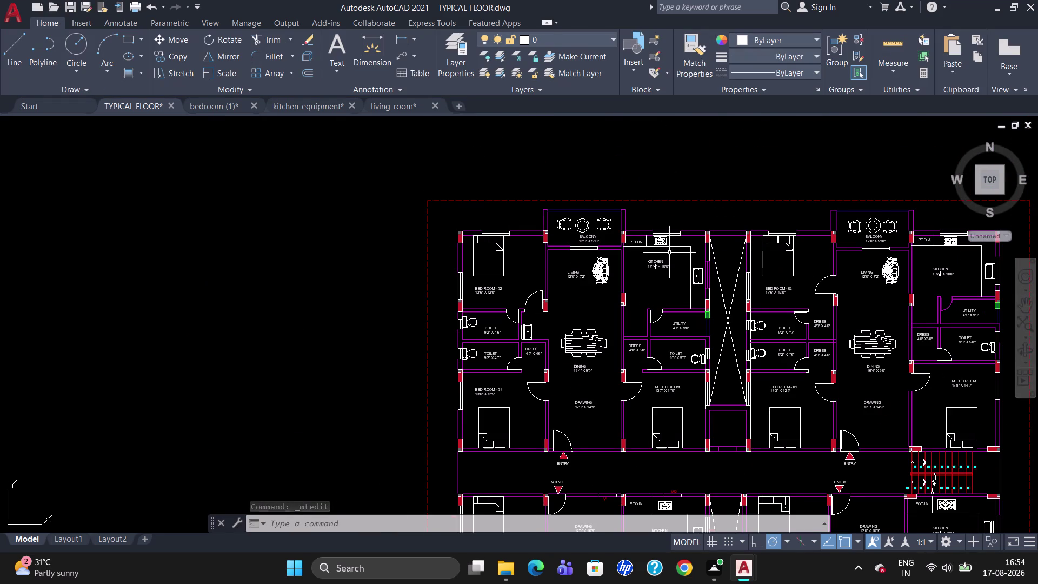
scroll(down, 3)
scroll(up, 3)
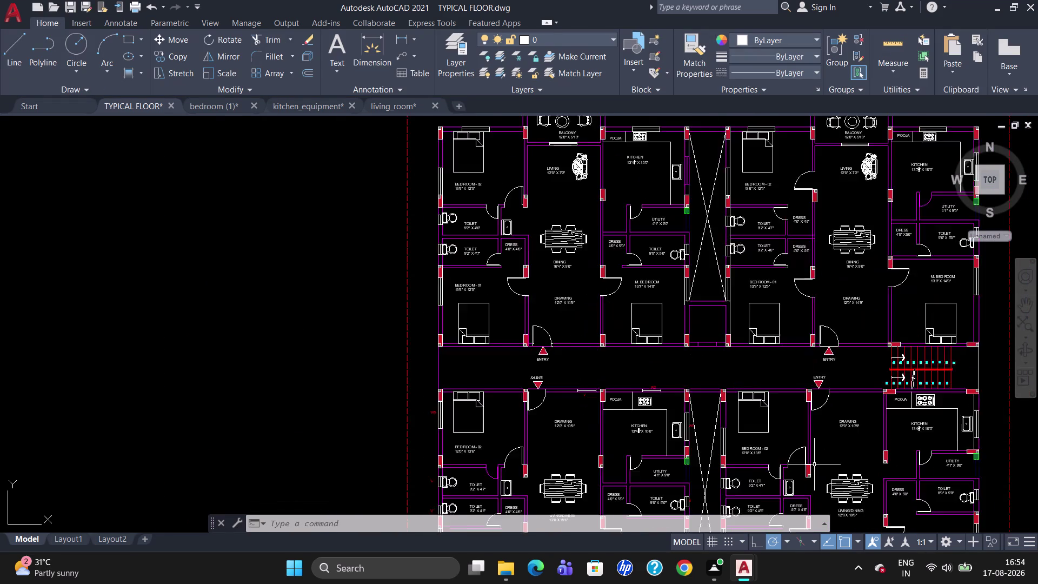
scroll(up, 3)
scroll(down, 3)
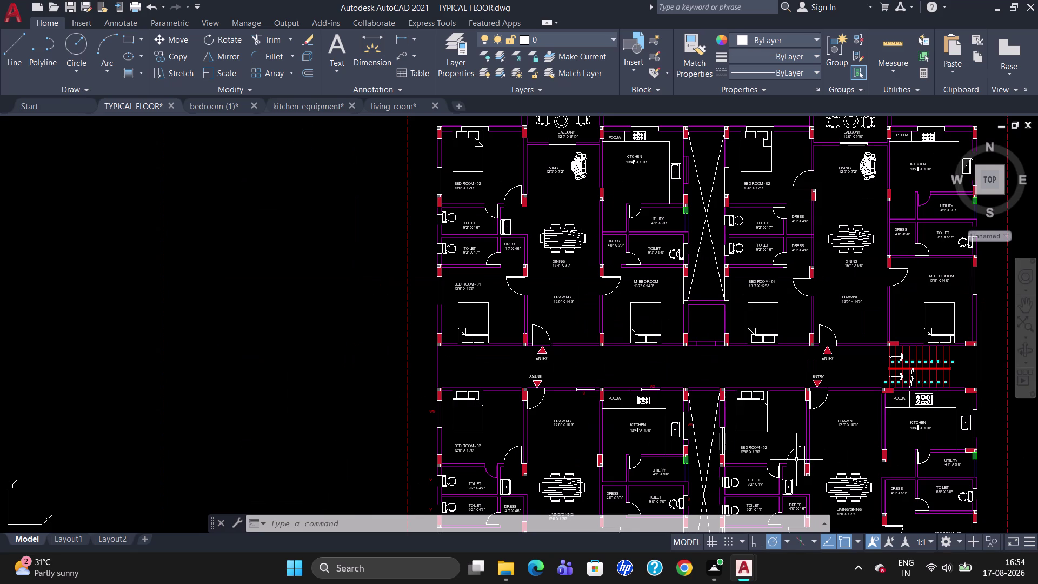
scroll(down, 3)
scroll(up, 3)
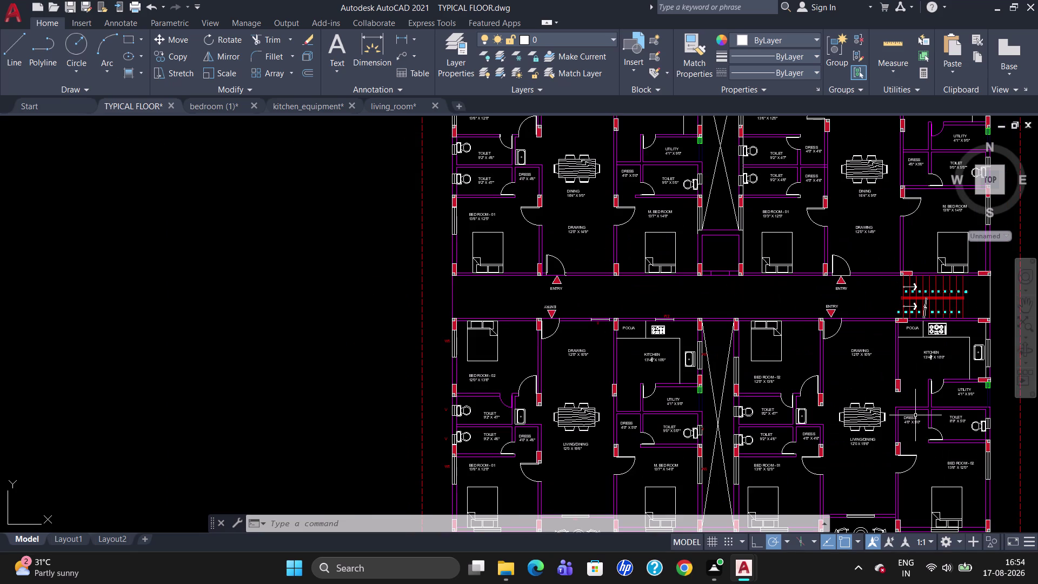
scroll(down, 3)
scroll(up, 3)
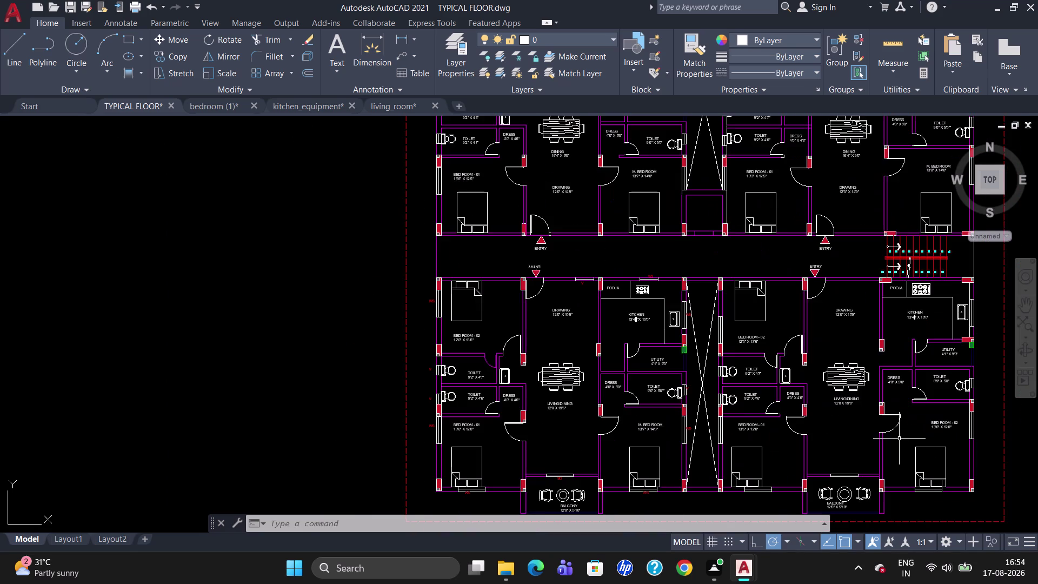
scroll(down, 3)
scroll(up, 3)
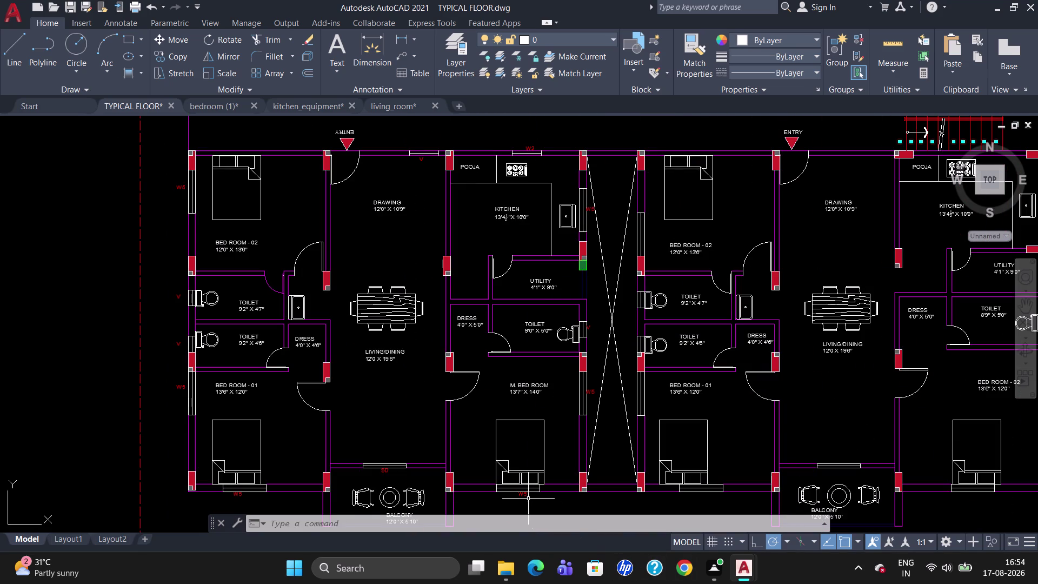
click(525, 495)
Copy the W5 tag below Bed Room - 01 and beside two more windows.
text(CO)
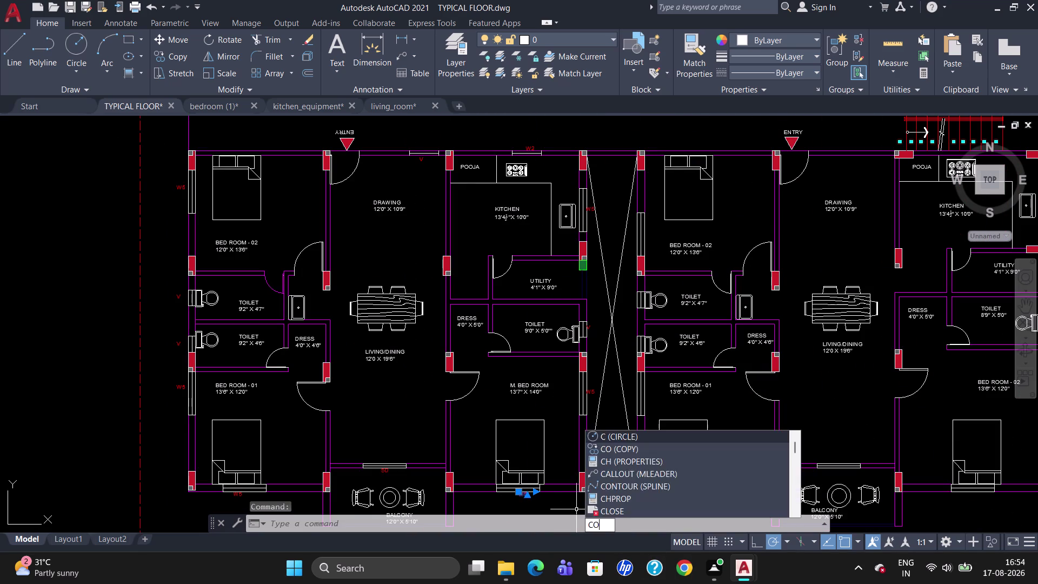
key(Return)
scroll(down, 3)
scroll(up, 3)
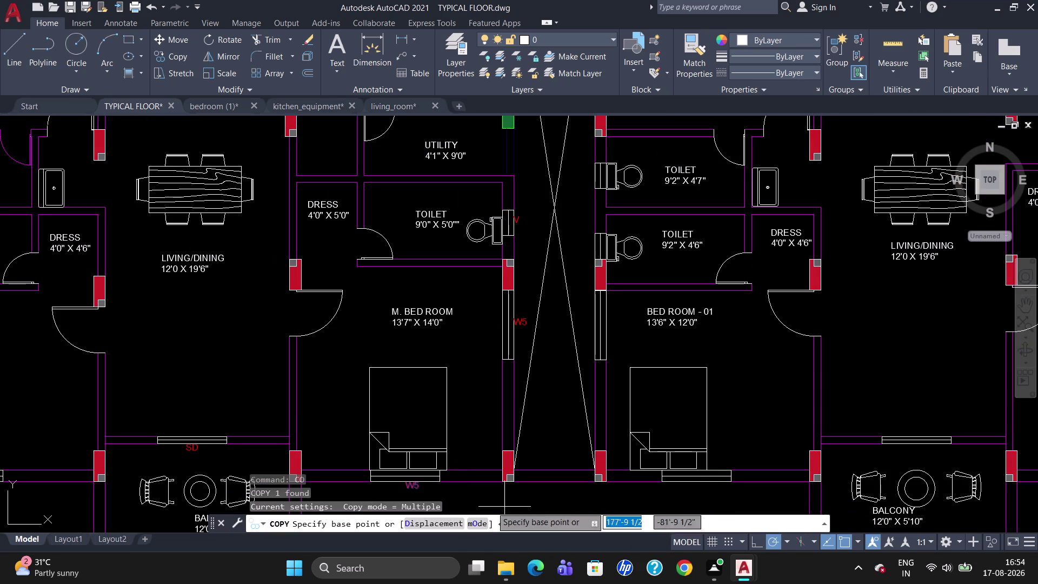
click(410, 487)
scroll(up, 3)
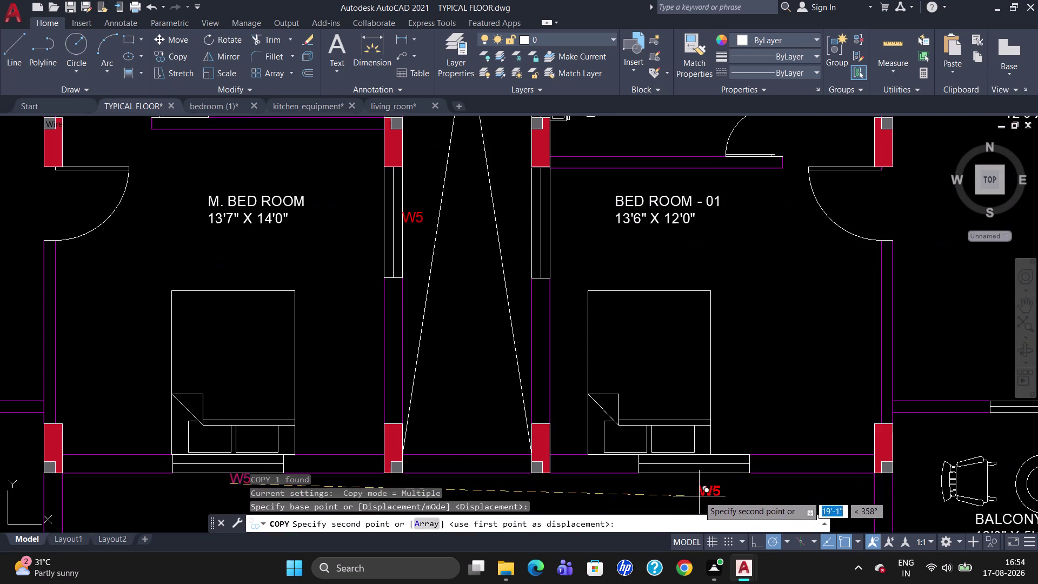
click(688, 489)
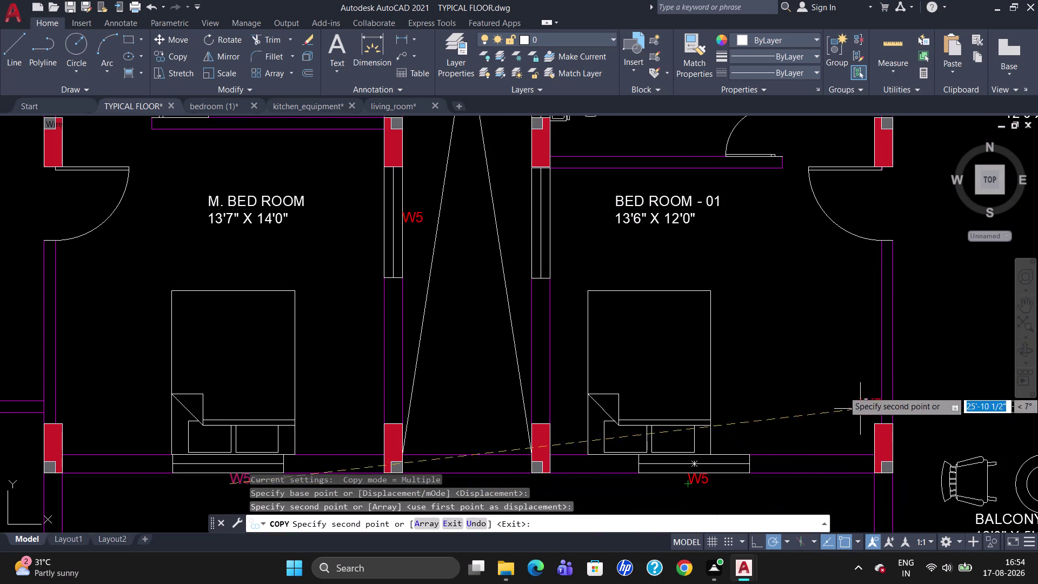
click(509, 217)
scroll(down, 3)
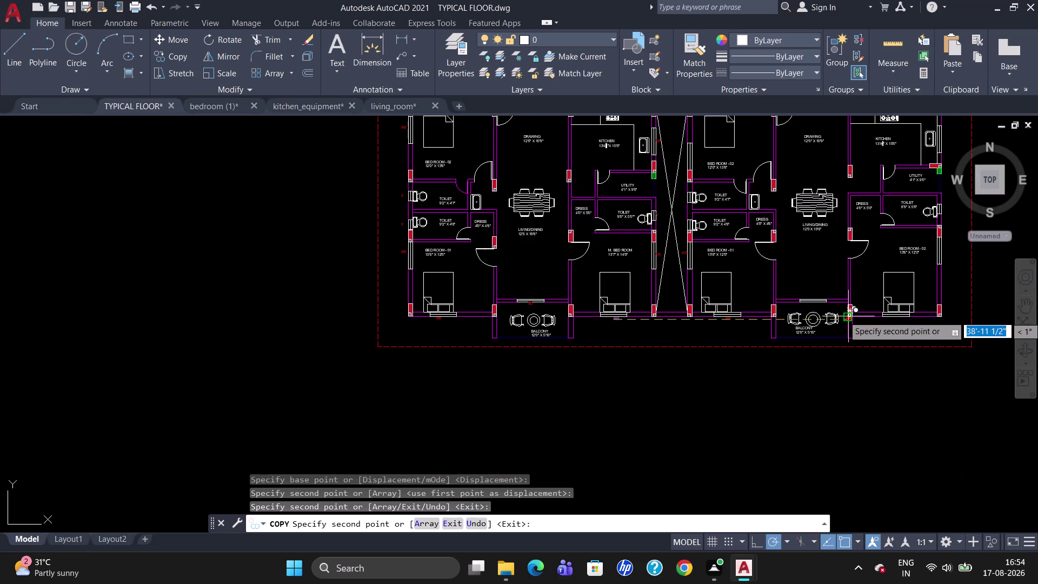
scroll(up, 3)
scroll(down, 3)
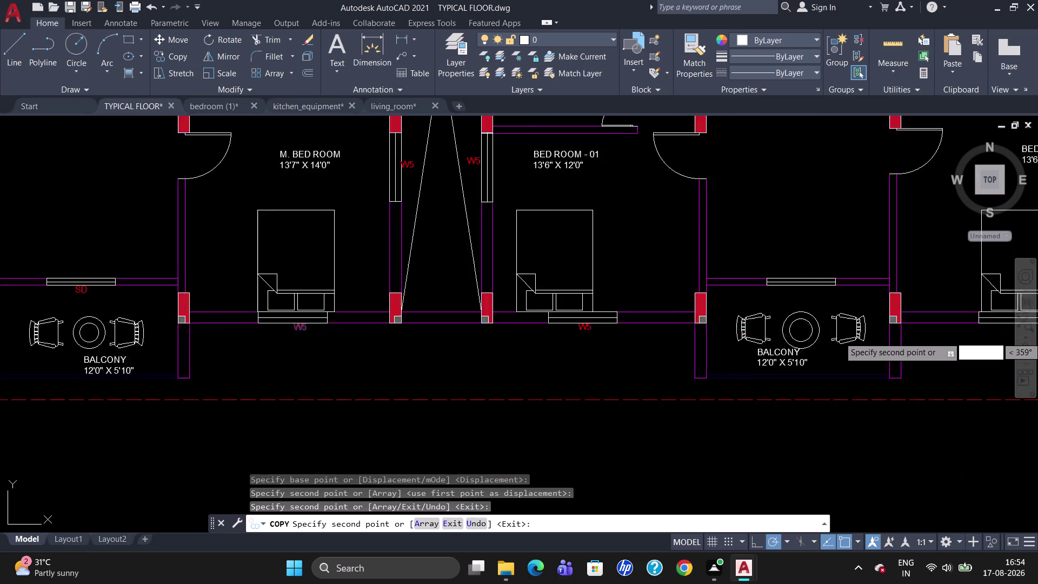
scroll(down, 3)
scroll(up, 3)
scroll(down, 3)
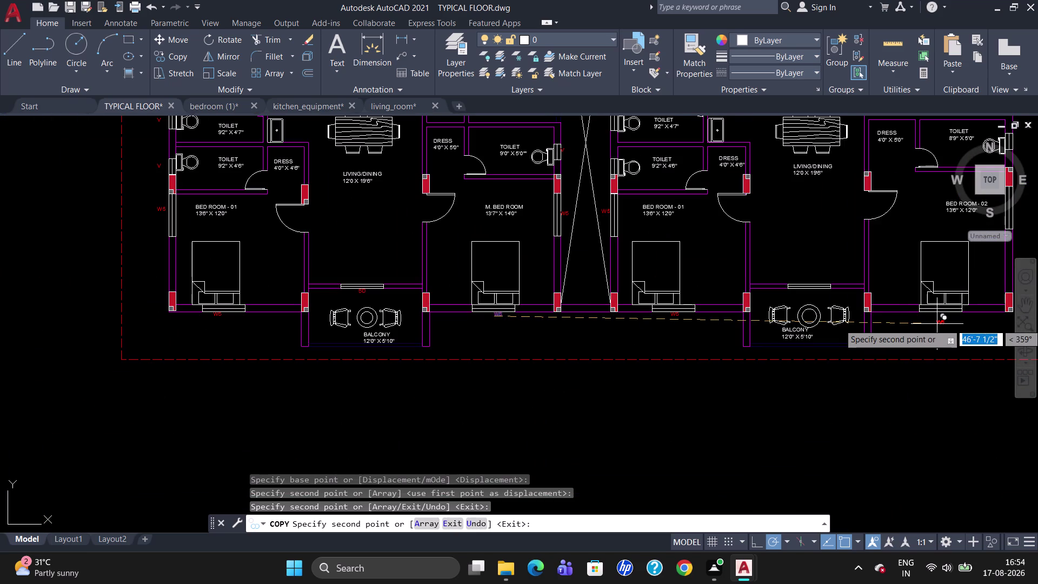
click(939, 318)
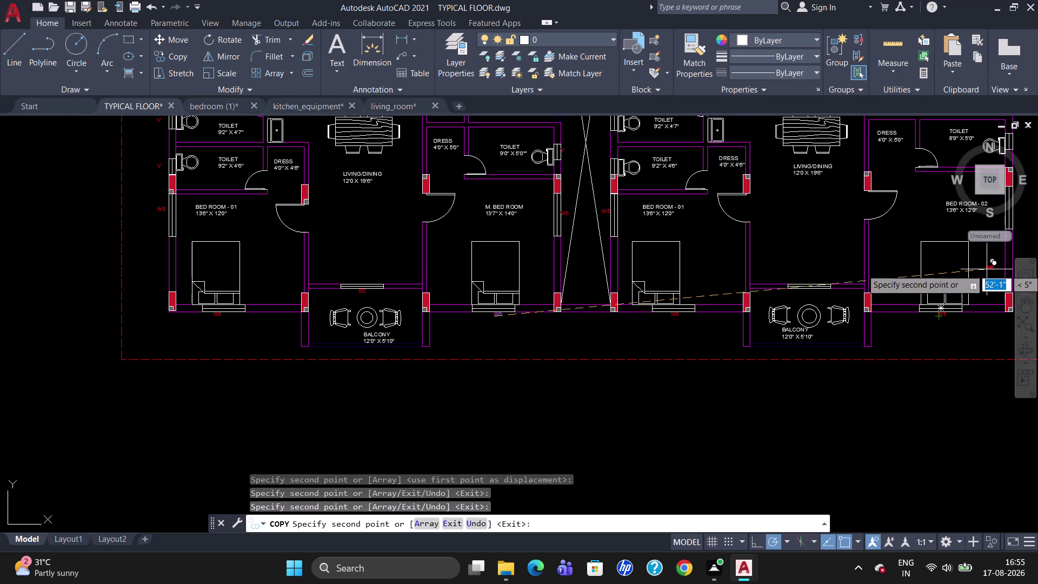
Place W5 tags beside the Bed Room - 02 and kitchen windows, then end copying.
scroll(up, 3)
scroll(down, 3)
scroll(down, 3)
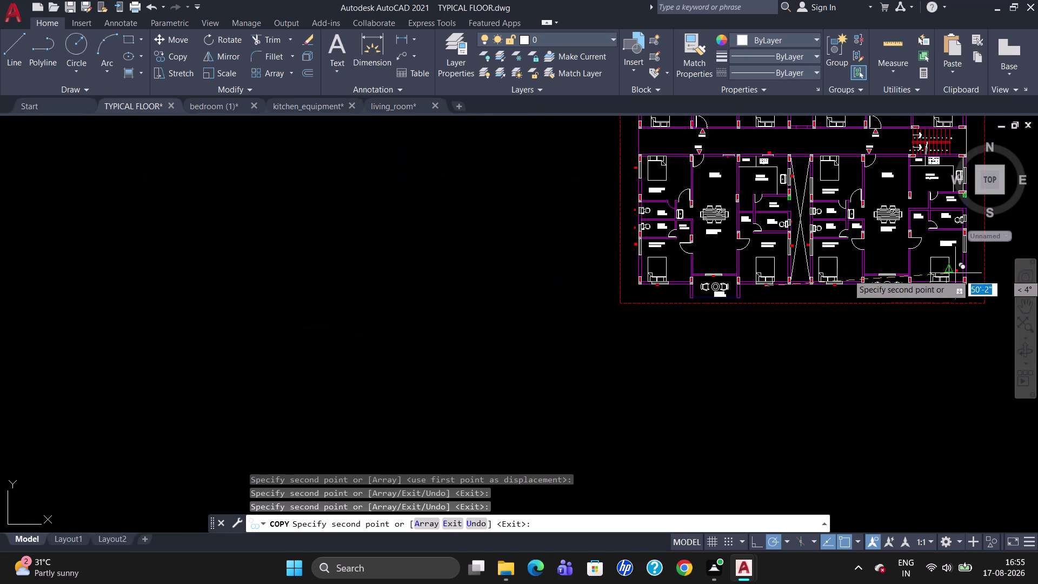
scroll(up, 3)
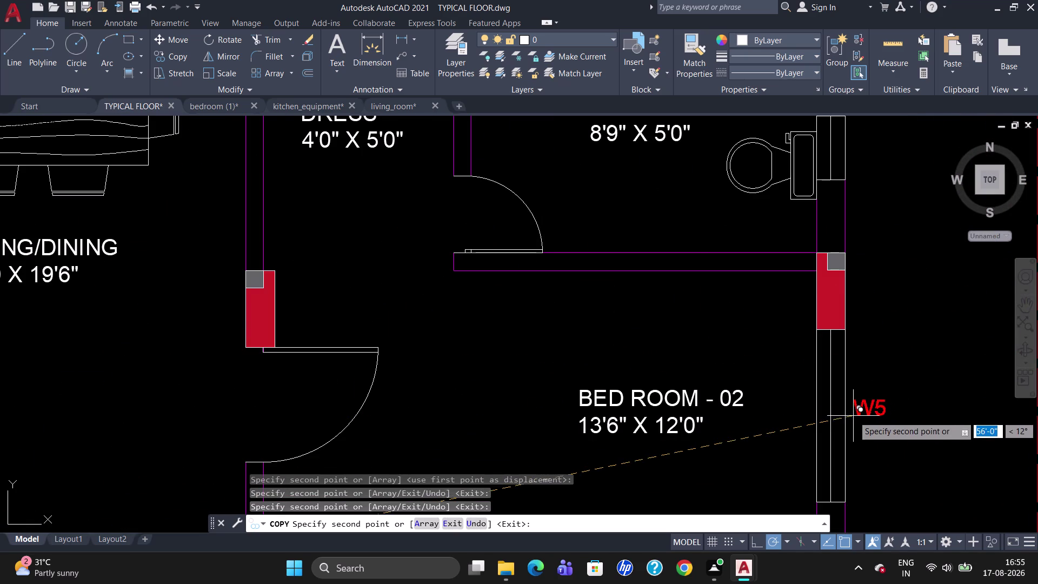
click(852, 415)
scroll(up, 3)
scroll(down, 3)
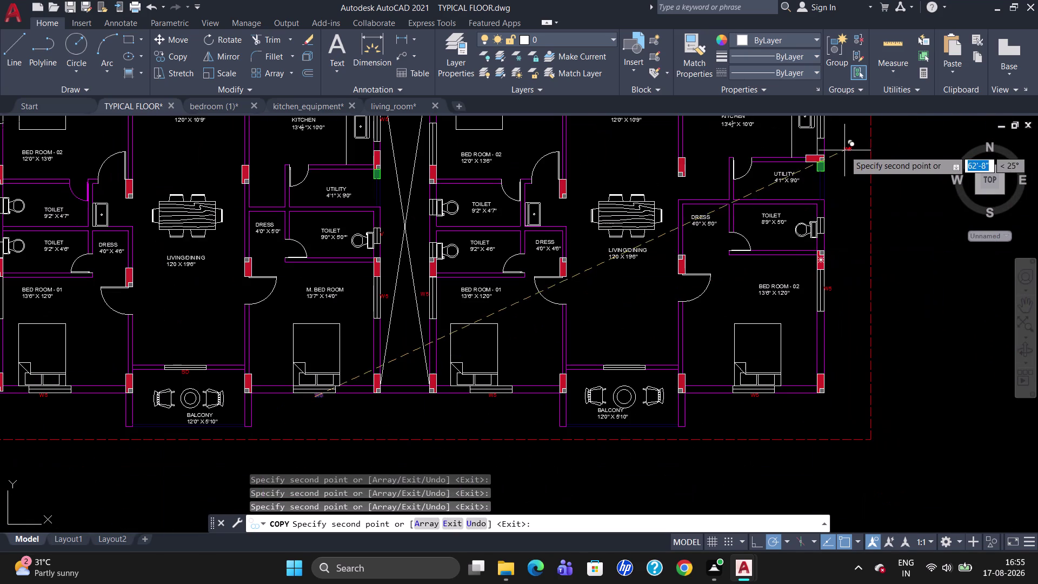
scroll(down, 3)
scroll(up, 3)
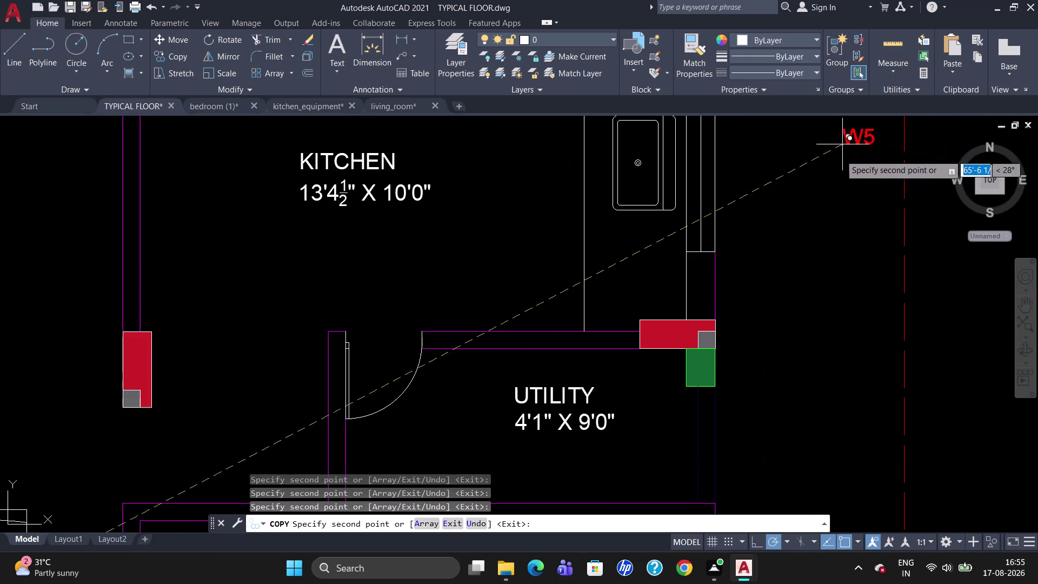
click(724, 201)
scroll(down, 3)
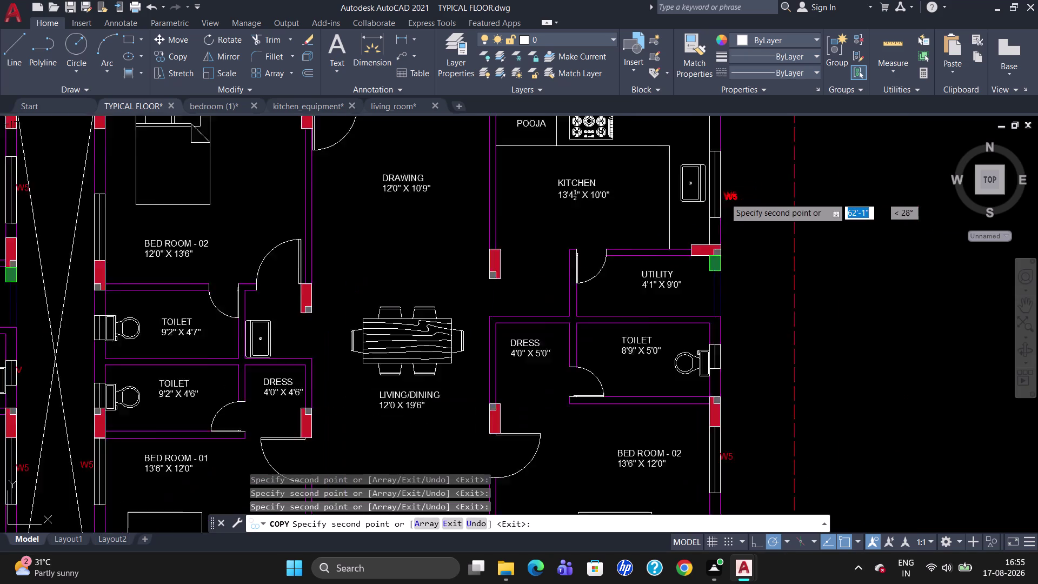
scroll(up, 3)
scroll(down, 3)
scroll(up, 3)
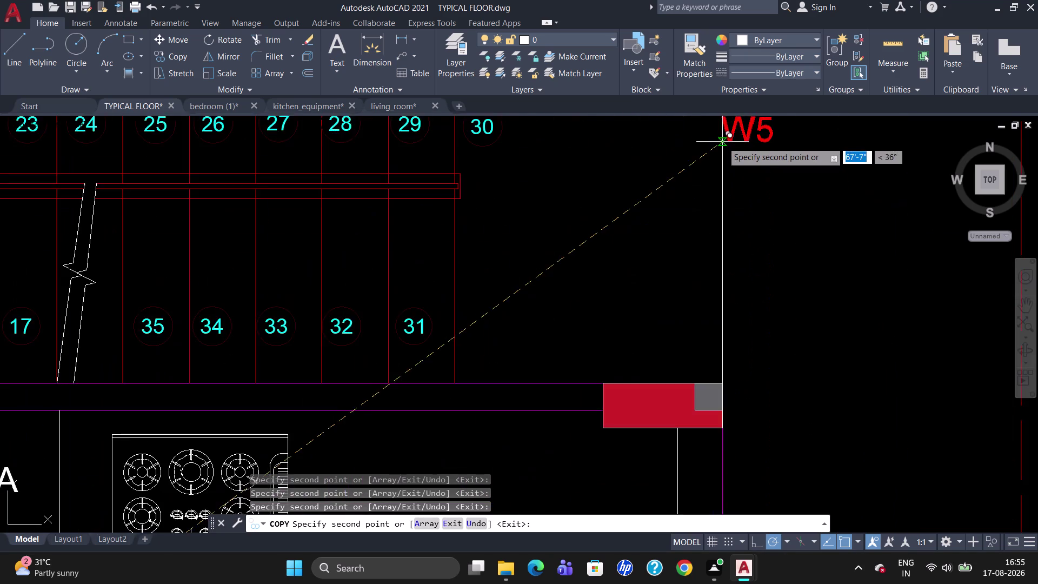
scroll(down, 3)
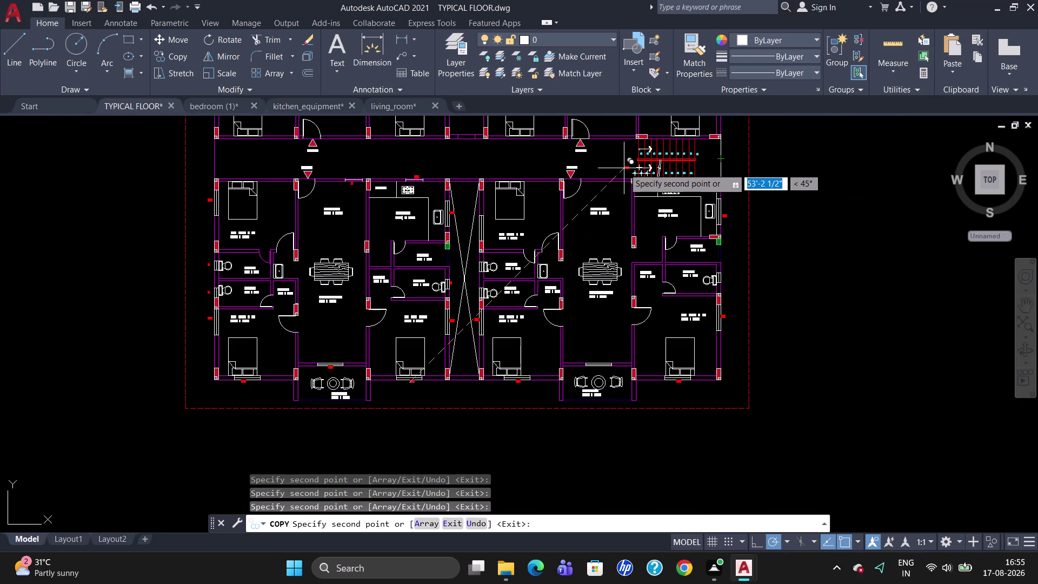
key(Escape)
scroll(up, 3)
scroll(down, 3)
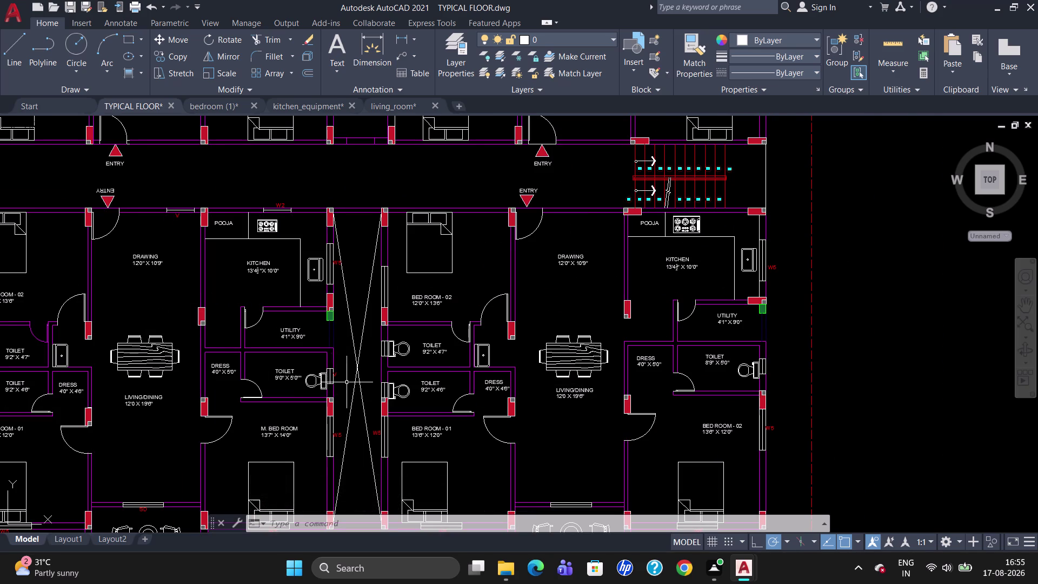
scroll(up, 3)
Copy the V tag beside two toilet windows and the 8'9" X 5'0" toilet's window.
click(311, 367)
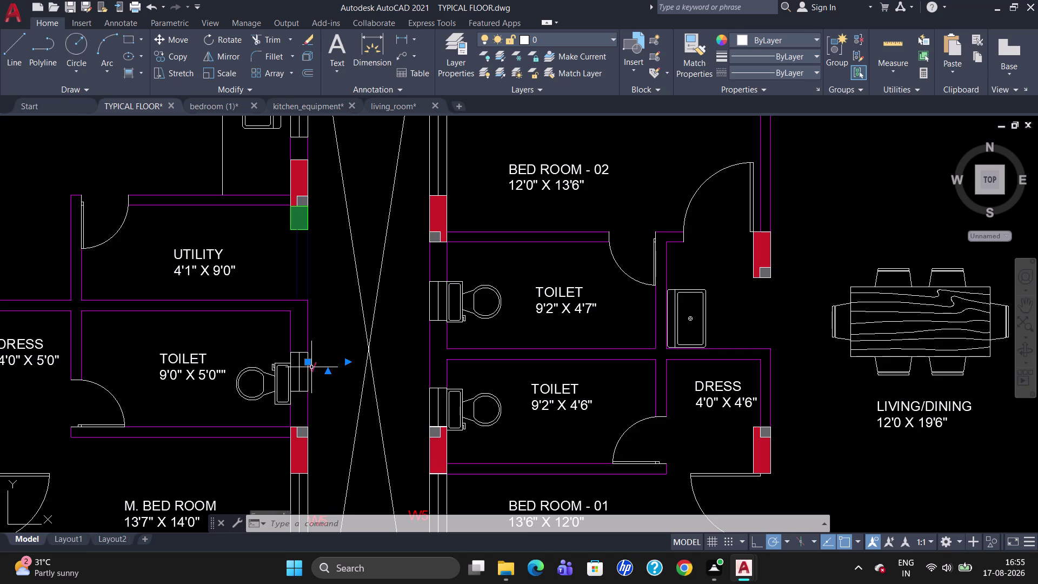
key(c)
key(o)
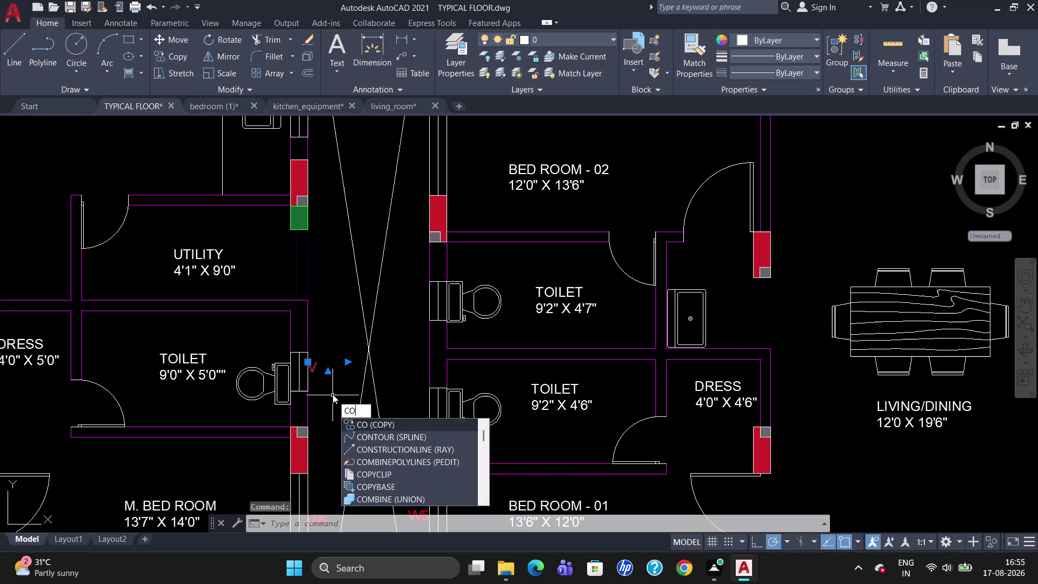
key(Return)
scroll(down, 3)
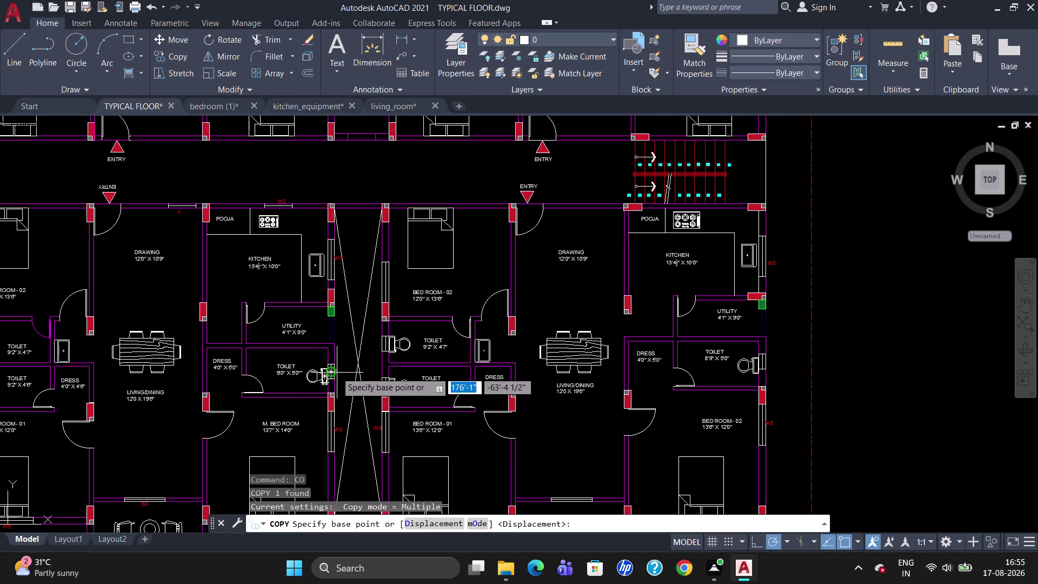
scroll(up, 3)
click(335, 370)
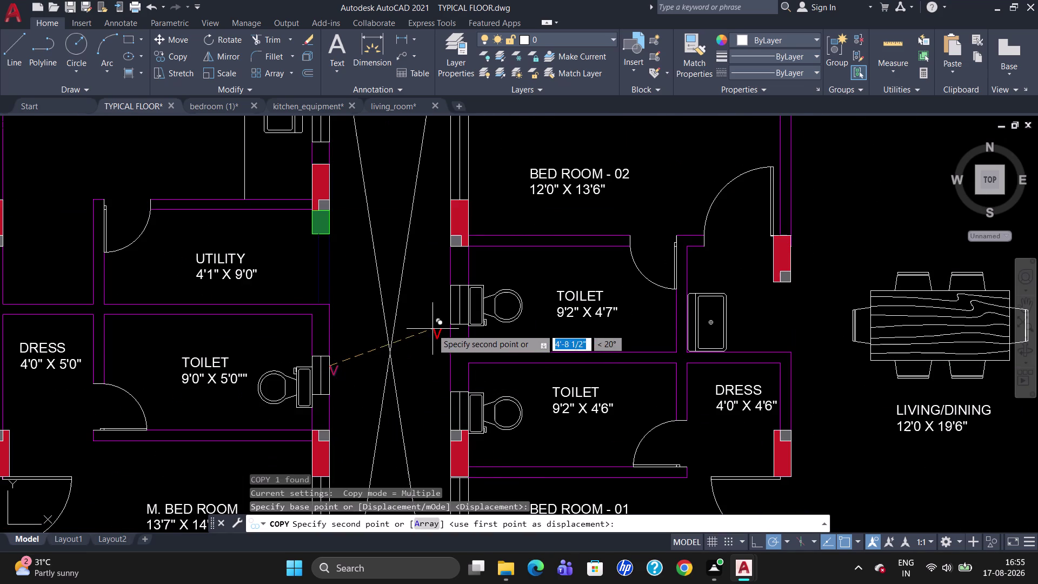
click(438, 305)
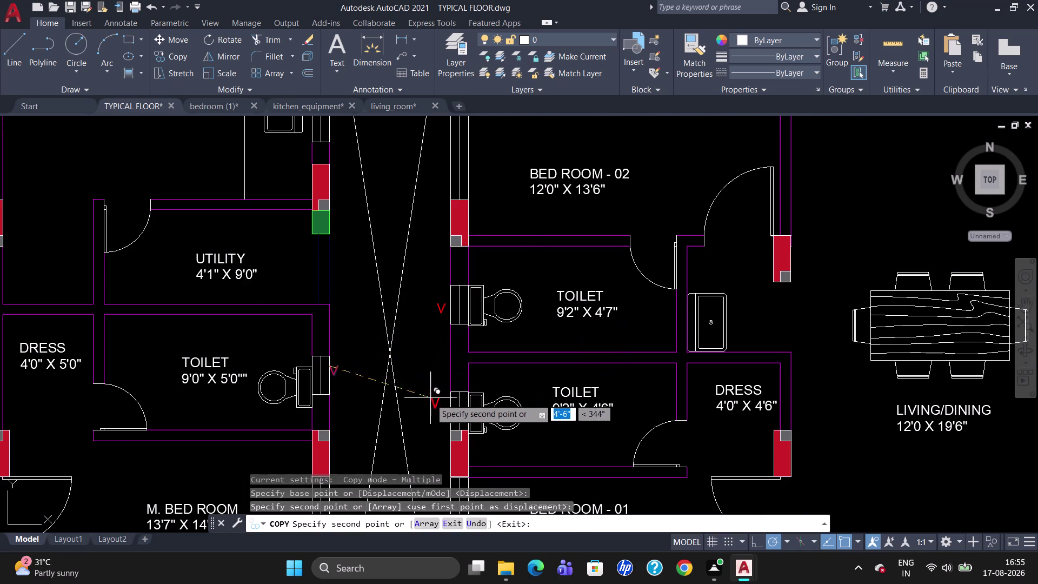
click(435, 401)
scroll(down, 3)
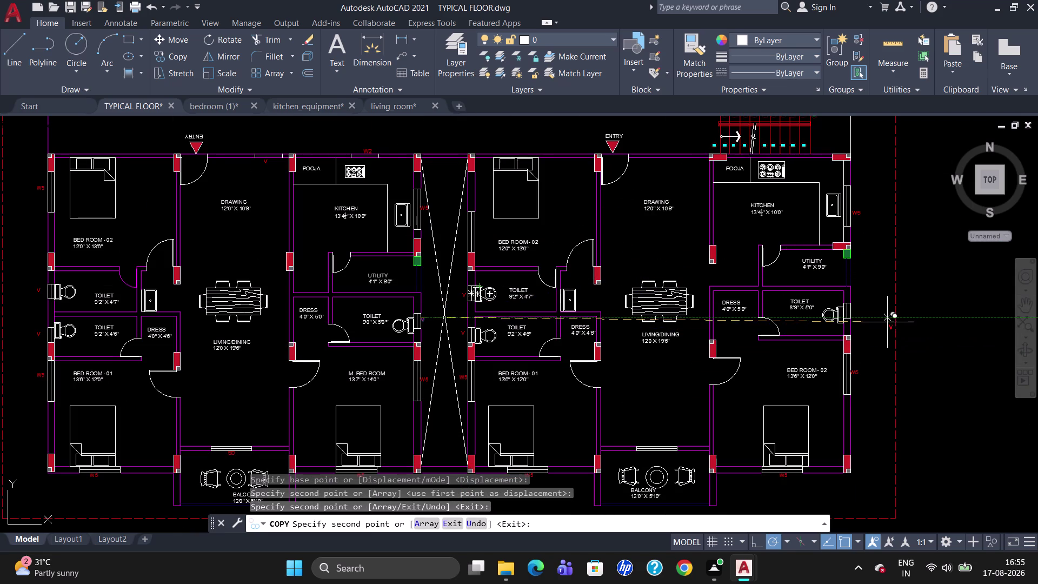
scroll(up, 3)
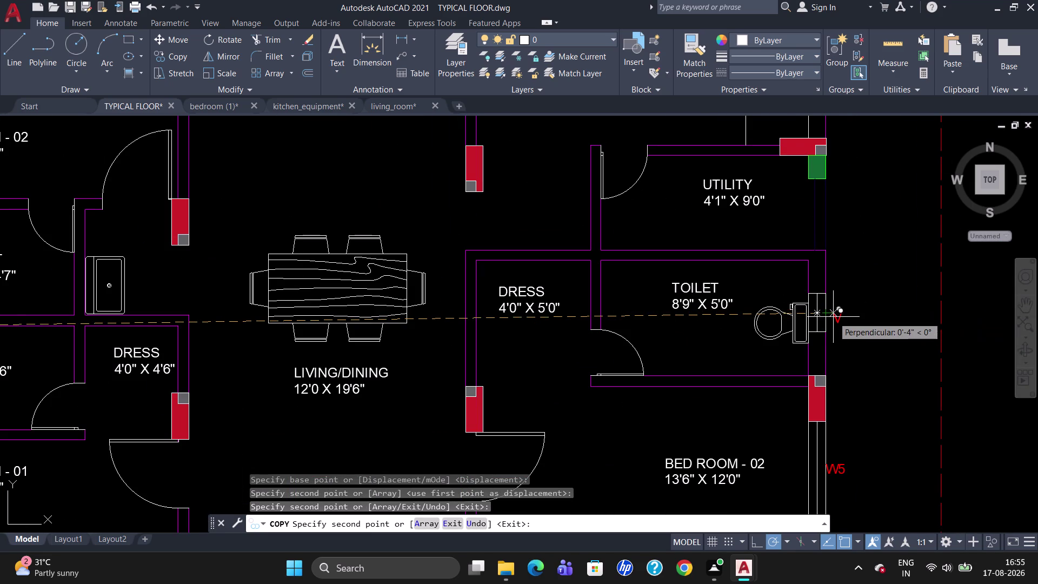
click(832, 317)
key(Escape)
scroll(down, 3)
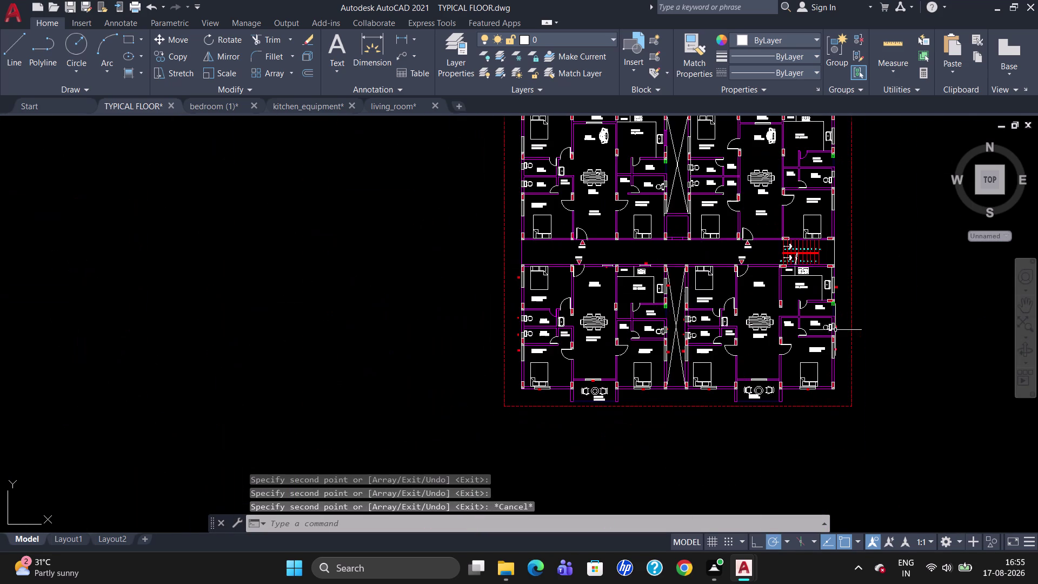
Copy the red SD tag to the other balcony door.
scroll(up, 3)
click(554, 374)
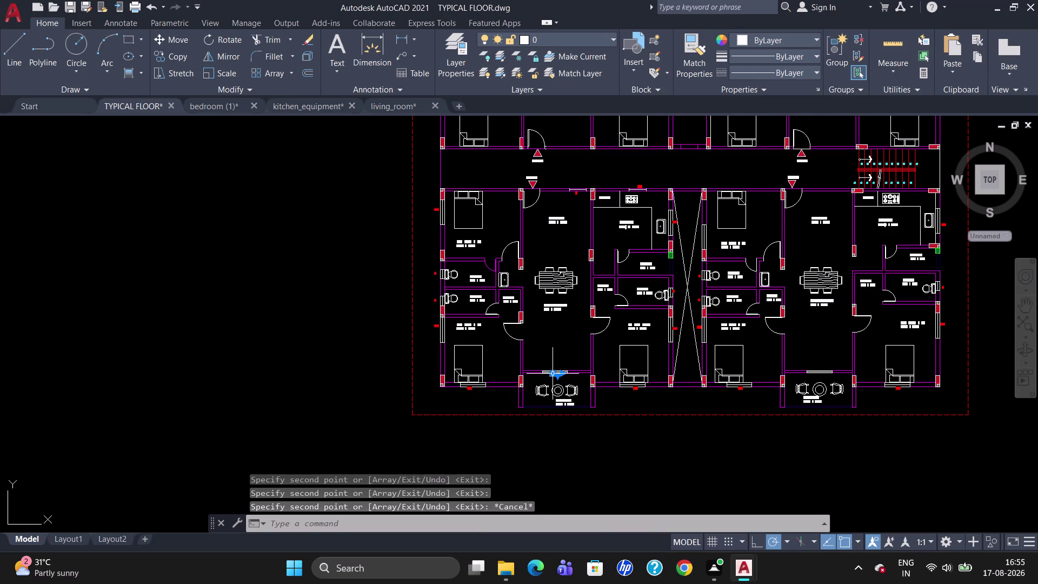
key(c)
key(o)
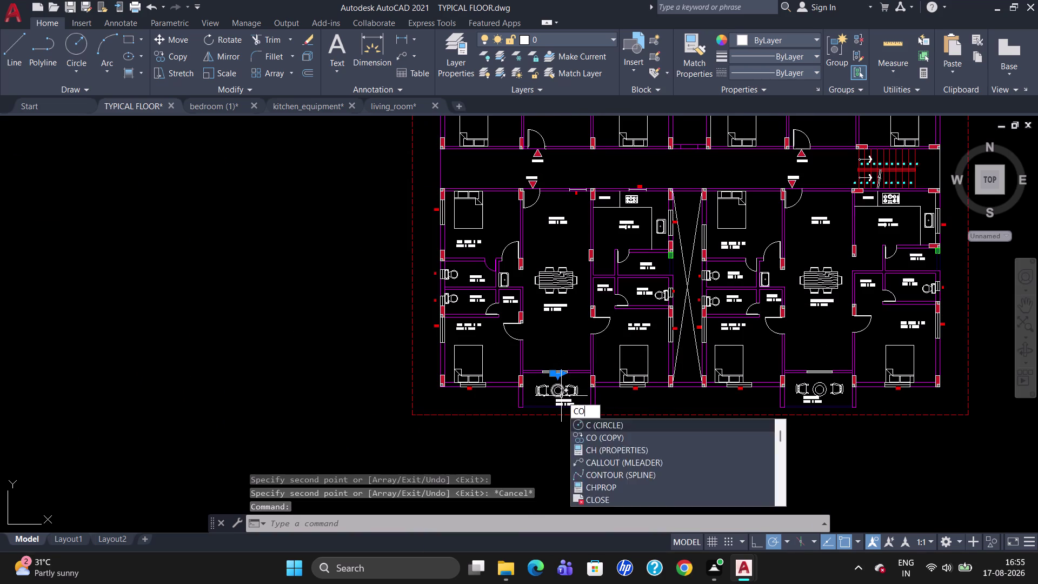
key(Return)
scroll(up, 3)
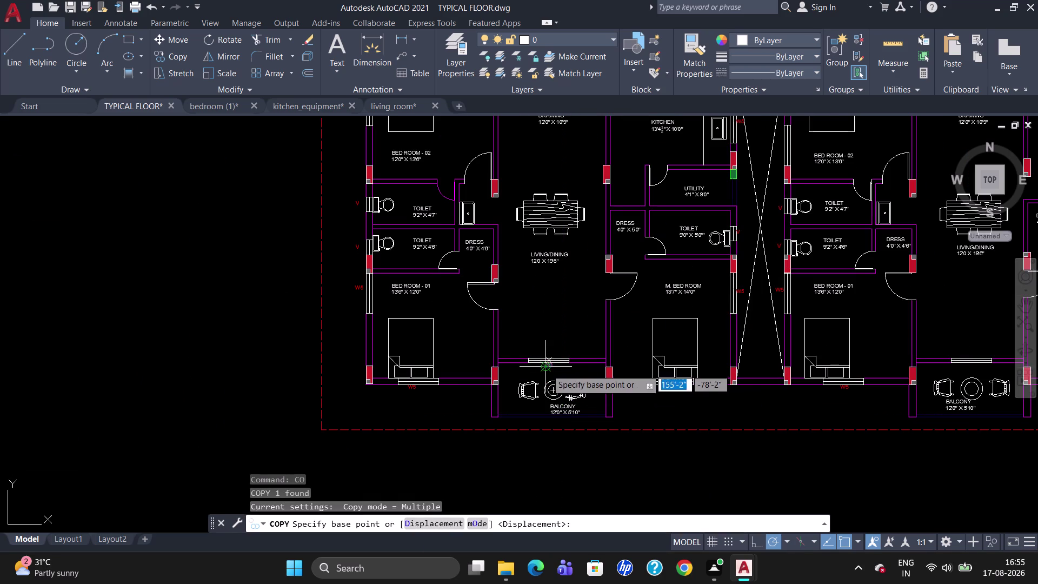
click(547, 369)
scroll(up, 3)
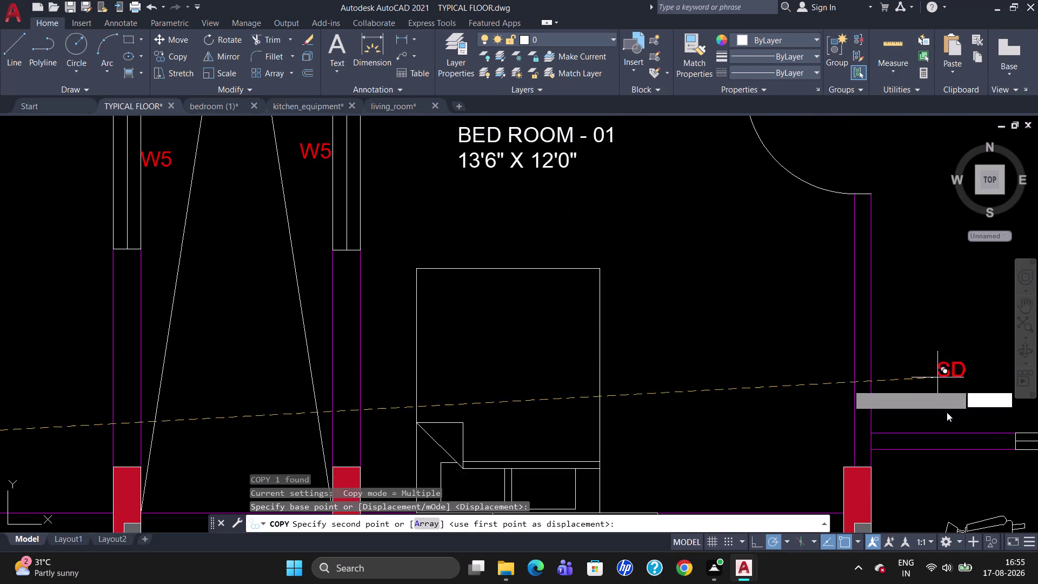
scroll(down, 3)
scroll(up, 3)
scroll(down, 3)
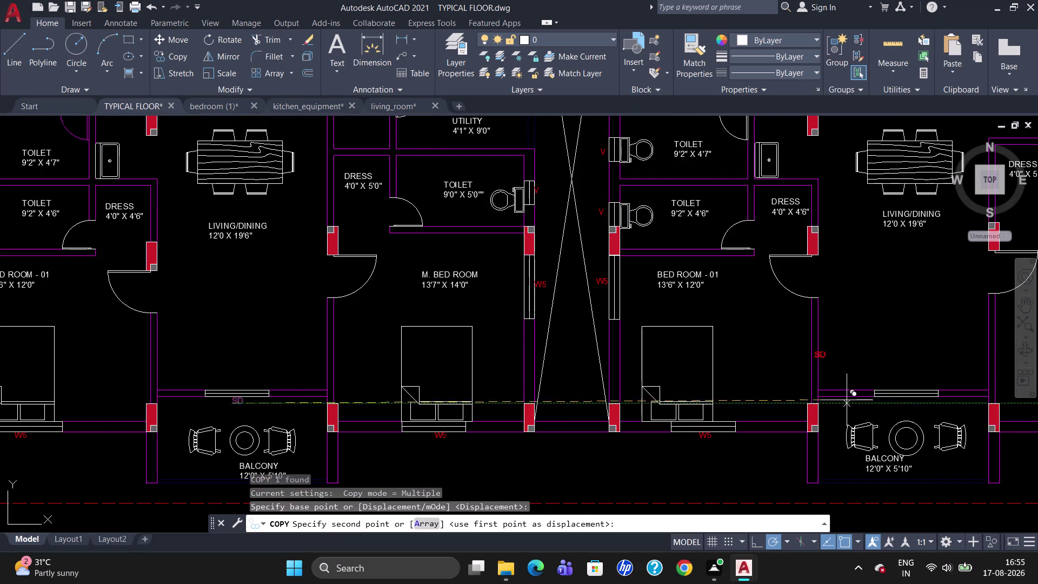
scroll(up, 3)
click(893, 405)
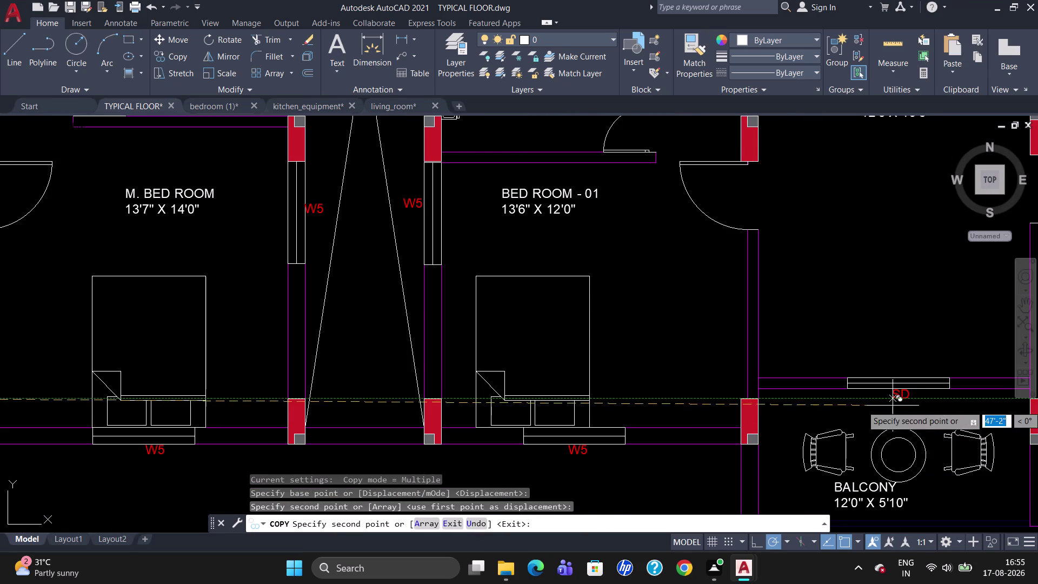
Place SD tags at the living room's balcony door and one more door, then stop.
scroll(down, 3)
scroll(up, 3)
scroll(up, 3)
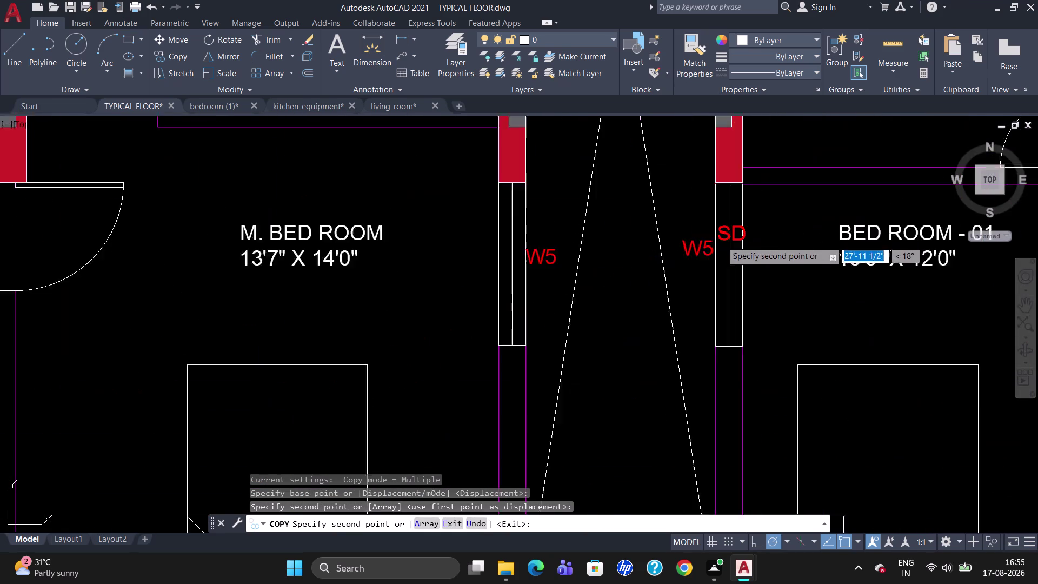
scroll(up, 3)
scroll(down, 3)
scroll(up, 3)
scroll(down, 3)
scroll(up, 3)
scroll(down, 3)
scroll(up, 3)
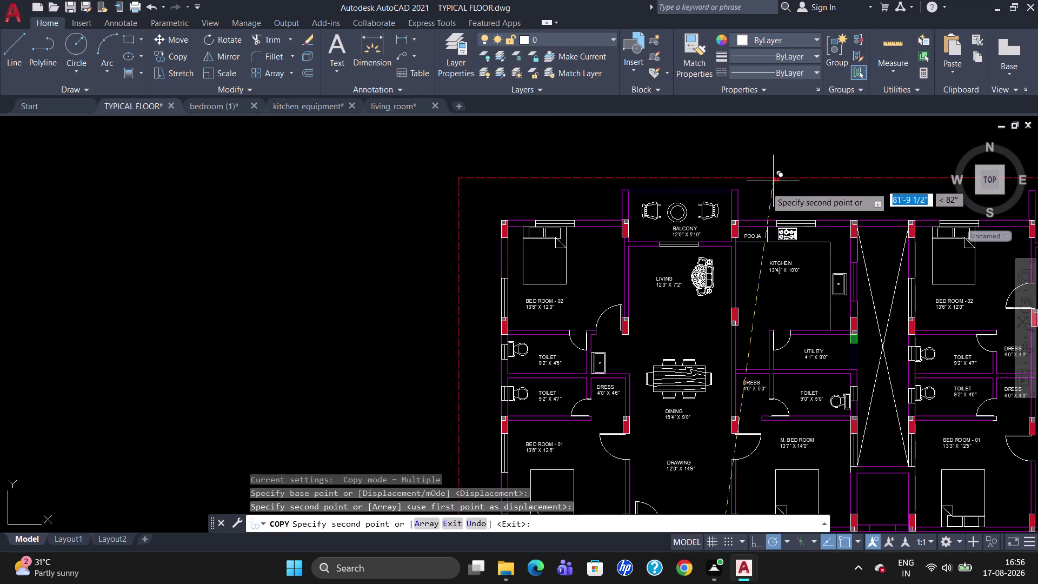
scroll(up, 3)
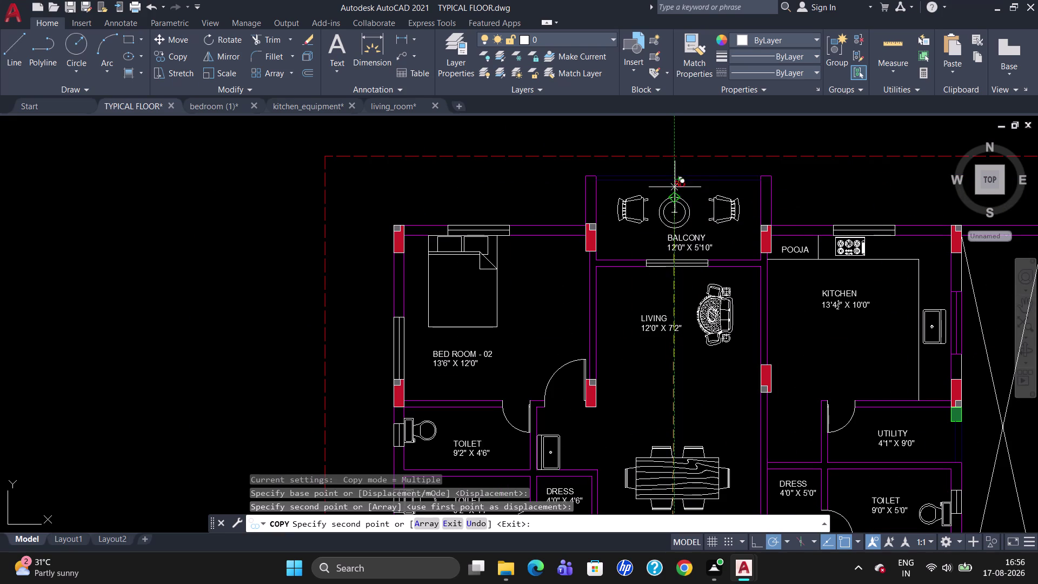
scroll(up, 3)
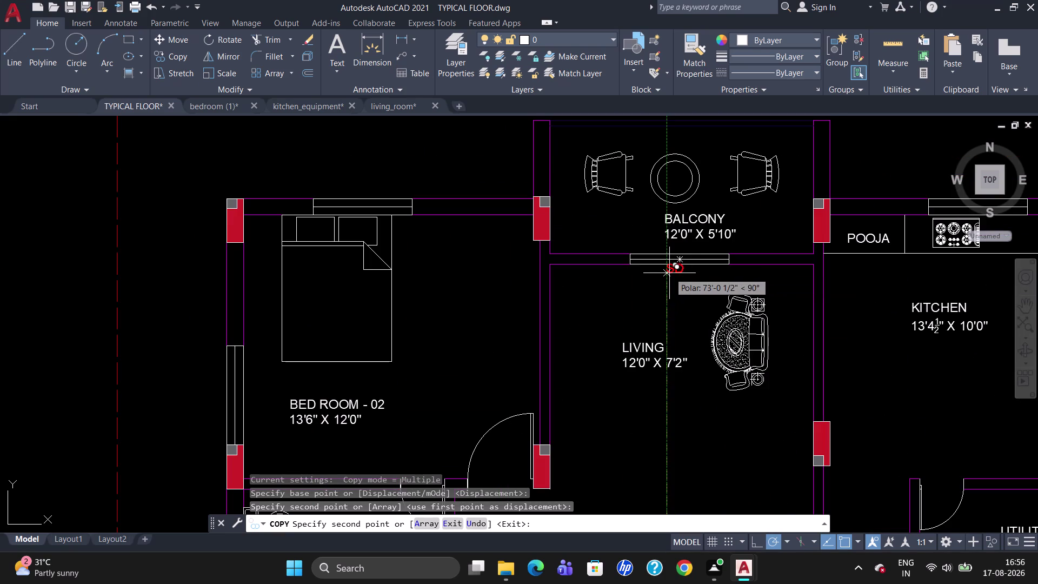
click(670, 273)
scroll(down, 3)
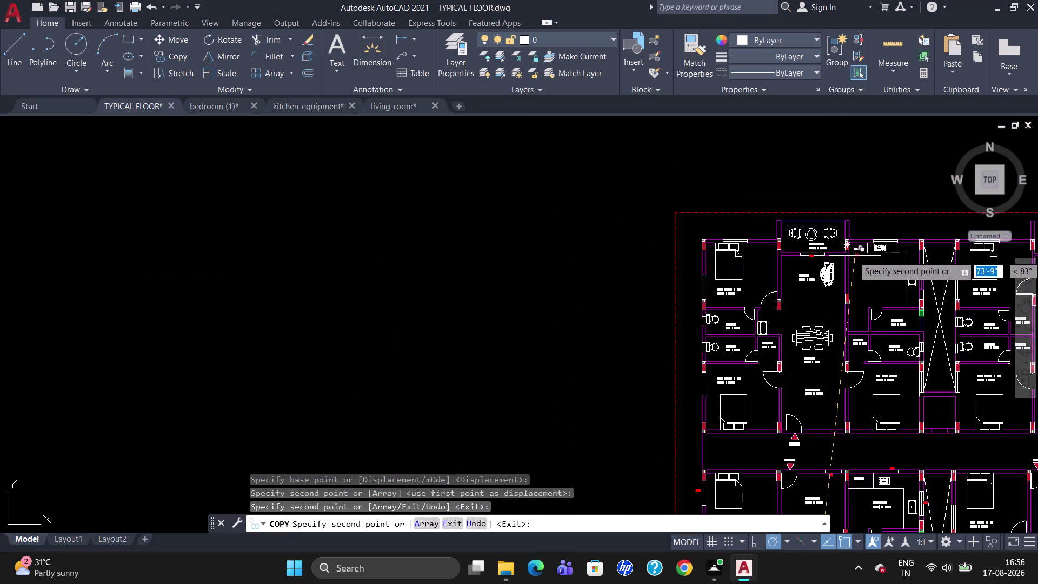
scroll(up, 3)
scroll(down, 3)
scroll(up, 3)
scroll(down, 3)
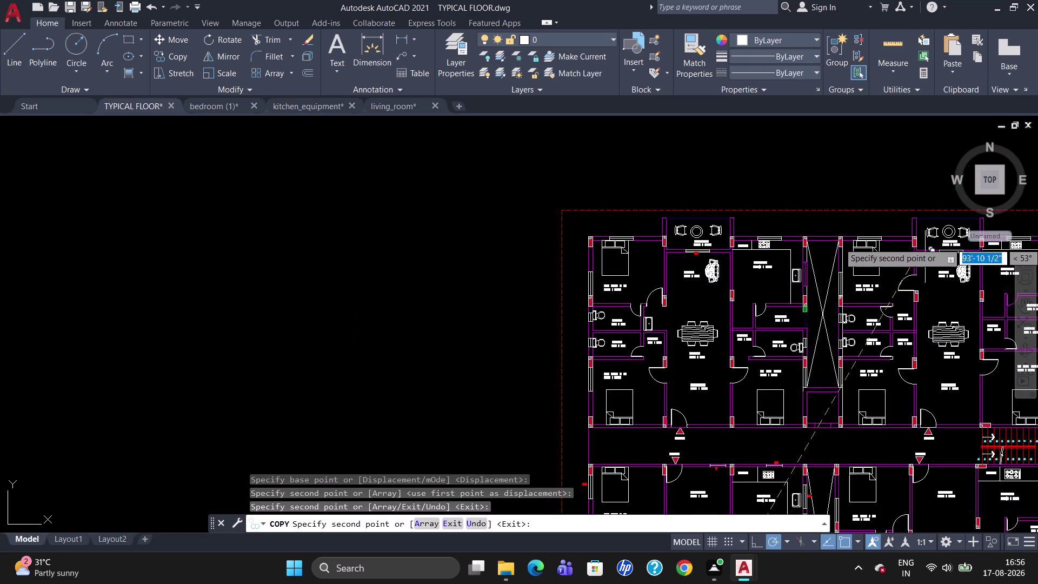
scroll(up, 3)
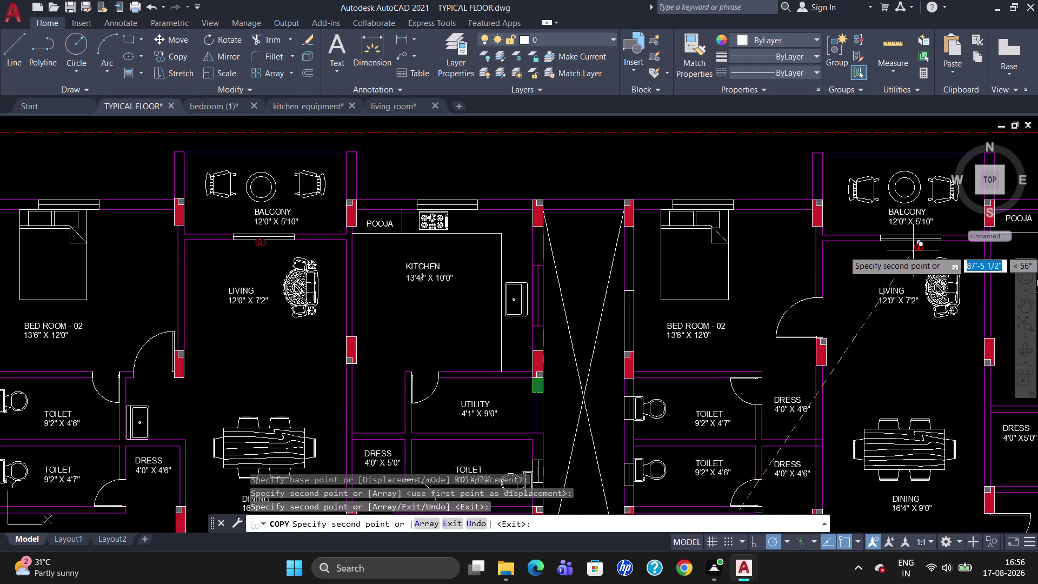
click(913, 250)
key(Escape)
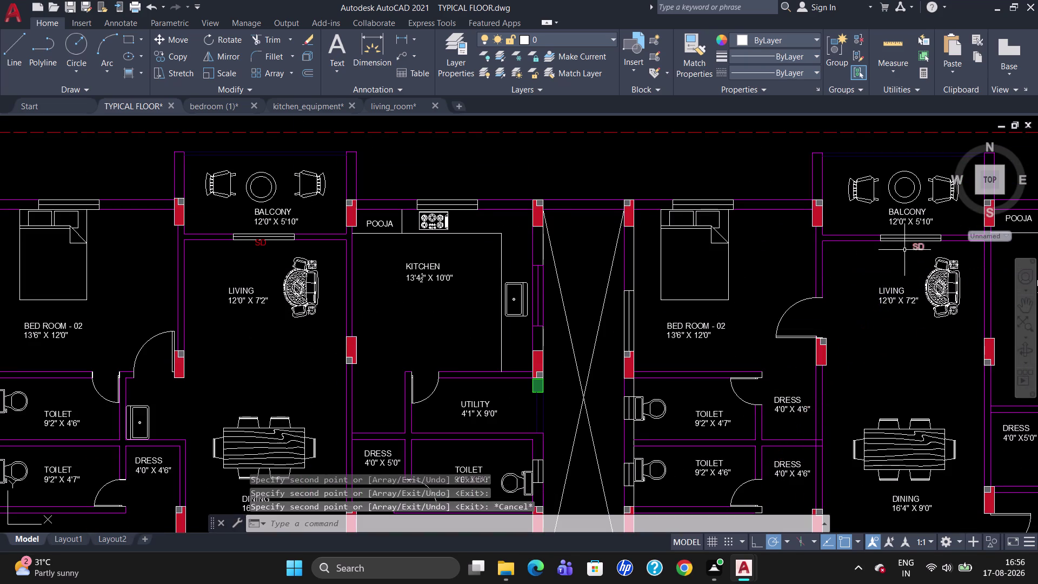
scroll(down, 3)
scroll(up, 3)
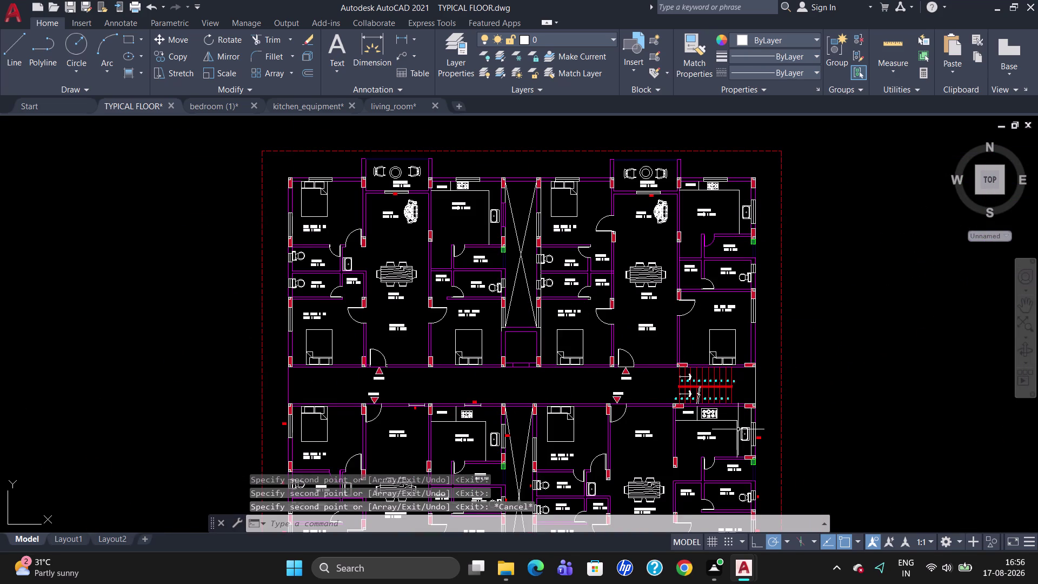
scroll(up, 3)
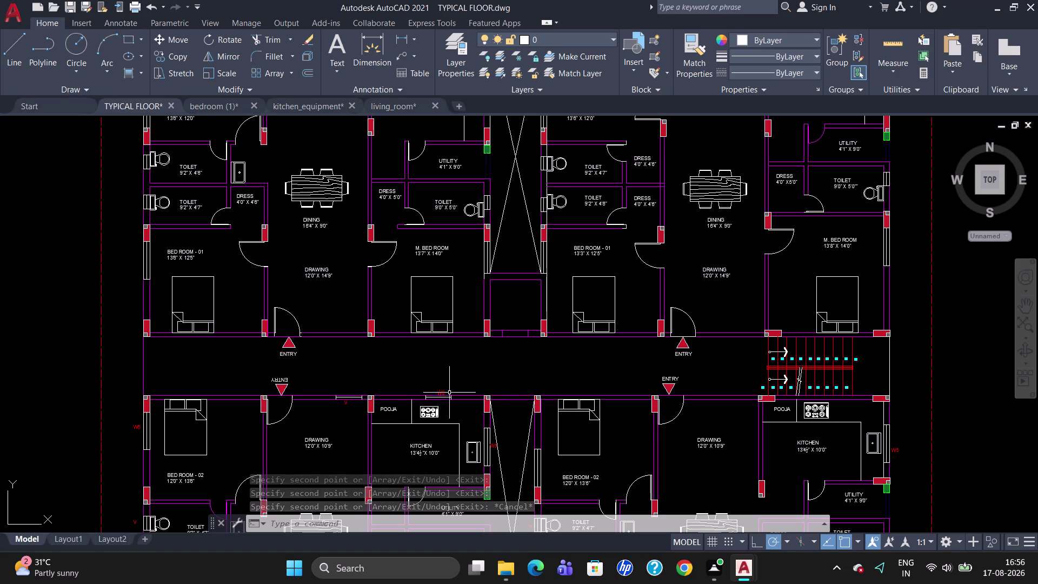
Copy the red W5 tag beside the first flat's windows, including the bedroom side and top windows.
click(134, 426)
text(CO)
key(Return)
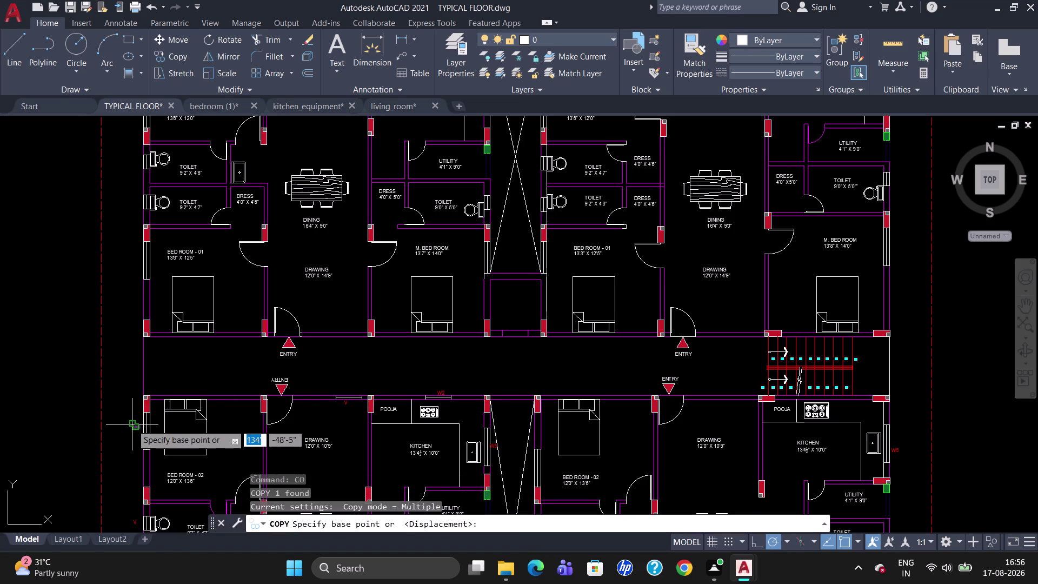
click(136, 424)
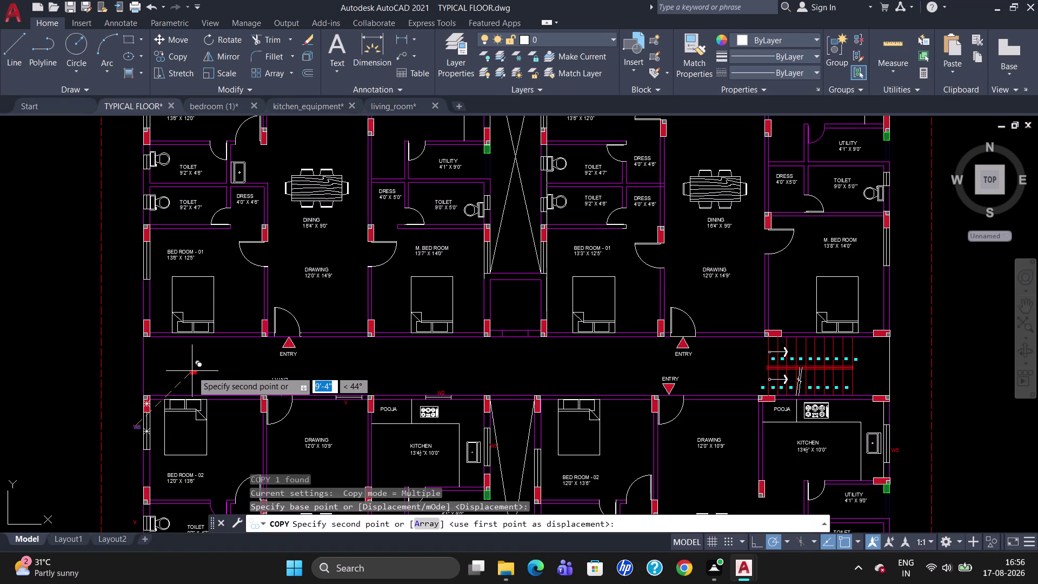
click(133, 258)
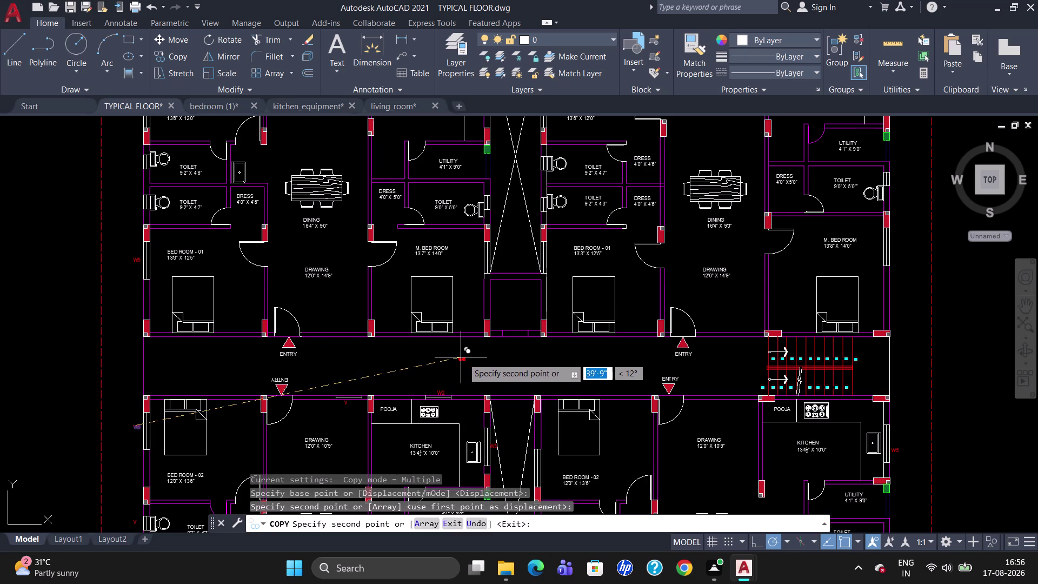
scroll(down, 3)
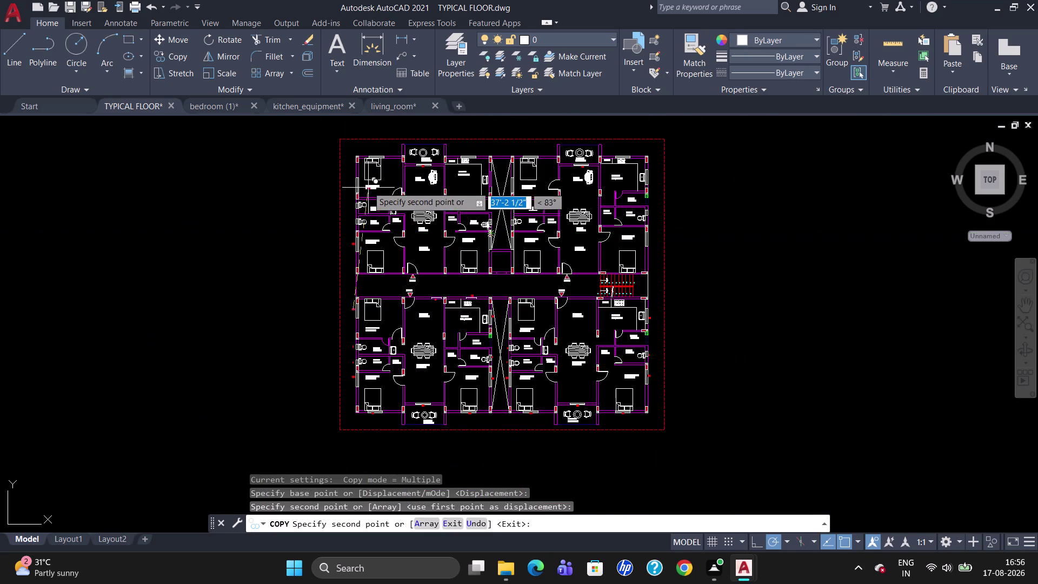
scroll(up, 3)
scroll(up, 3)
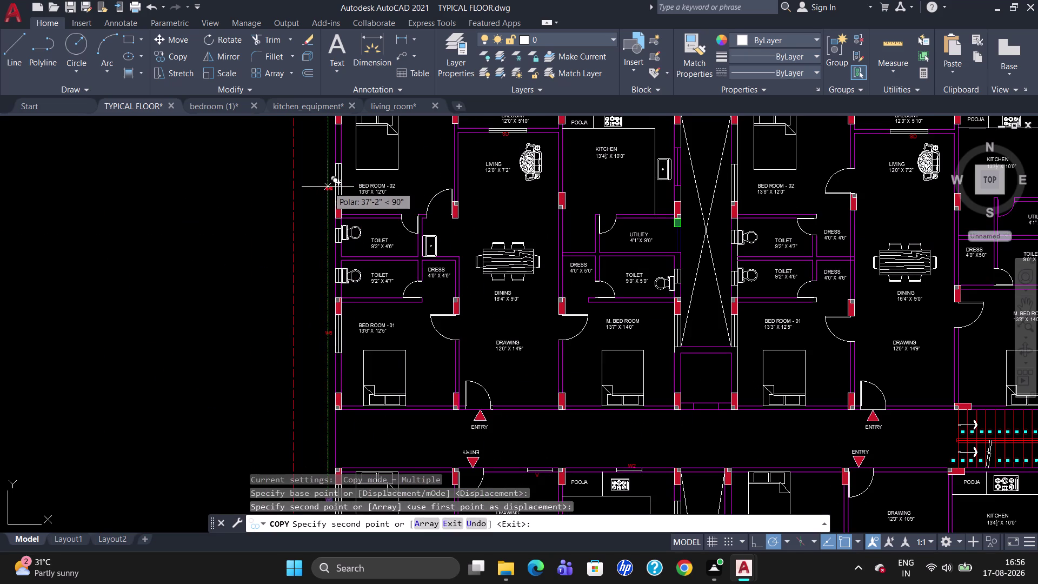
click(328, 187)
scroll(down, 3)
scroll(up, 3)
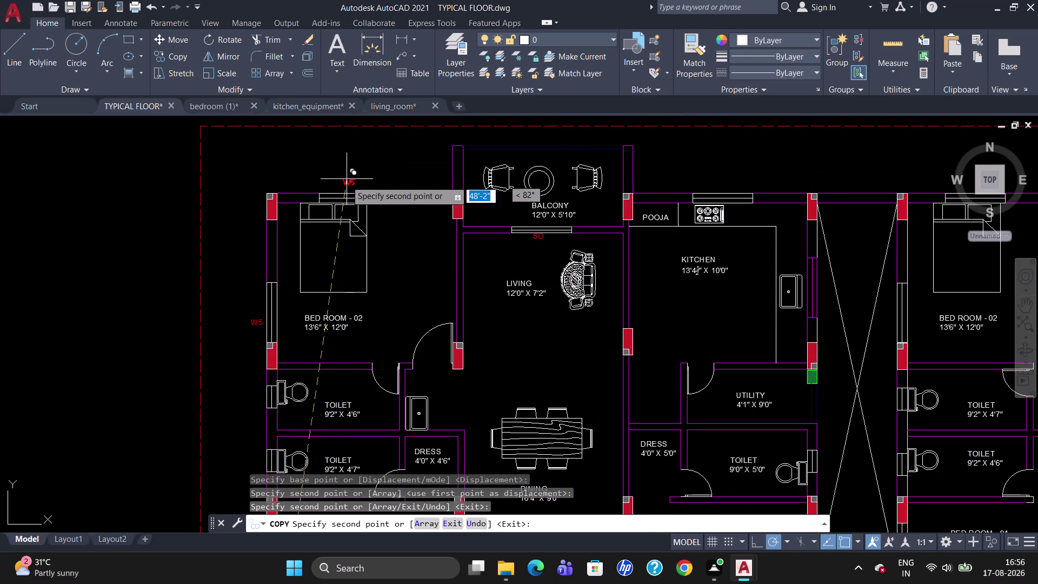
click(344, 184)
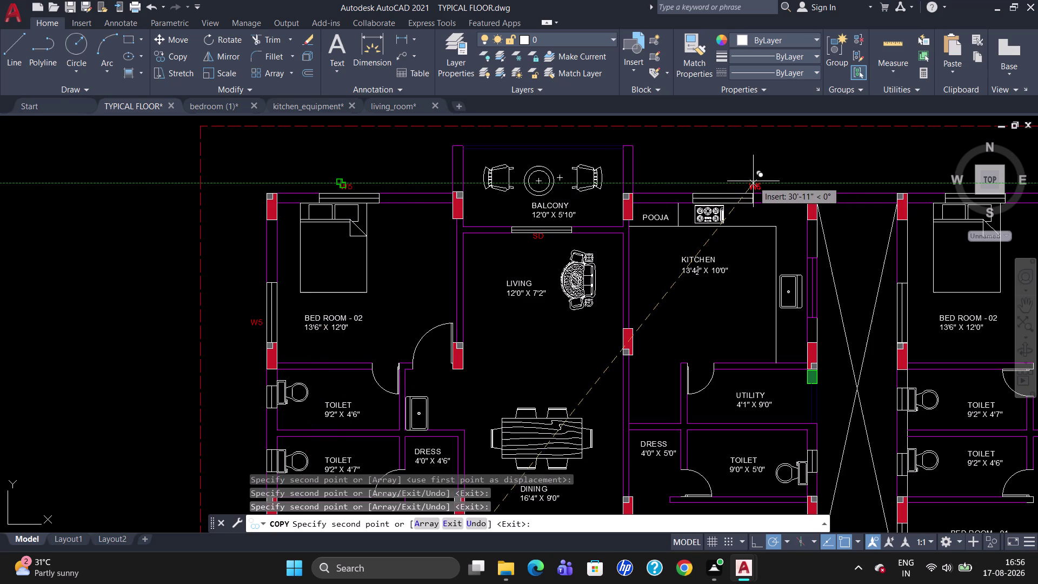
scroll(down, 3)
scroll(up, 3)
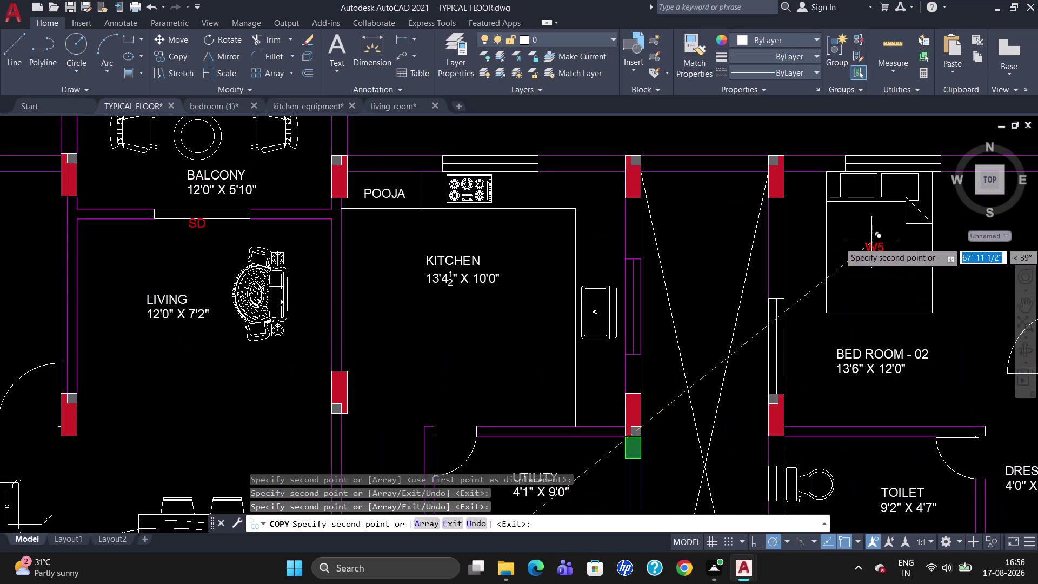
Place more W5 copies at the next flat's bedroom, master bedroom and kitchen windows.
click(893, 145)
scroll(up, 3)
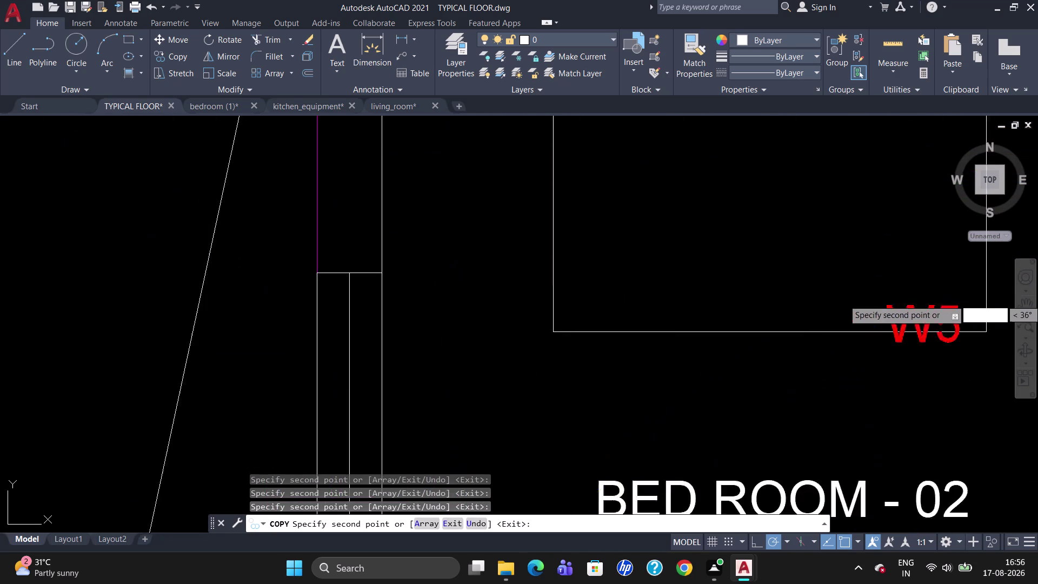
scroll(up, 3)
scroll(down, 3)
scroll(up, 3)
scroll(down, 3)
scroll(up, 3)
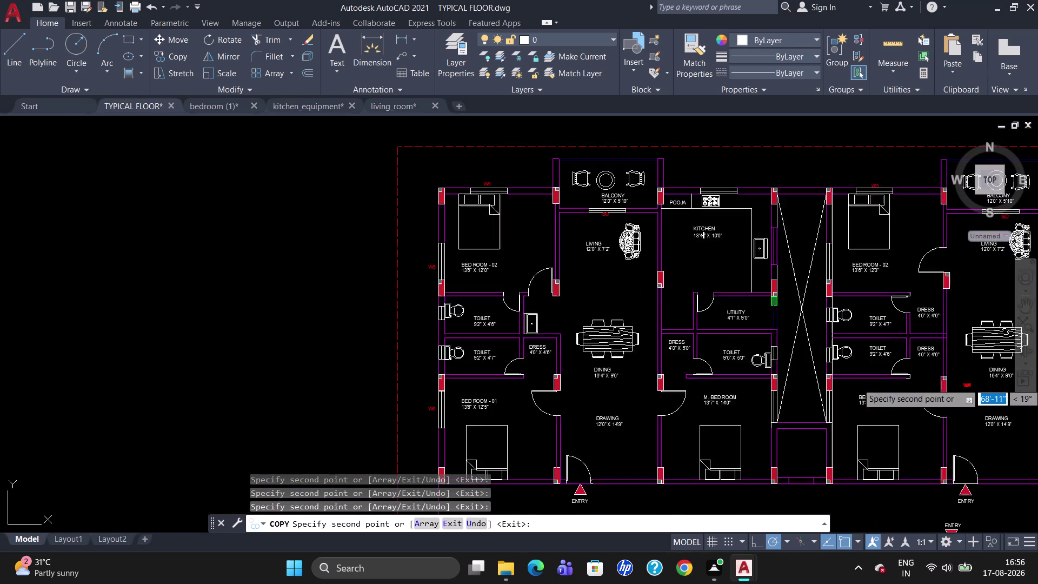
scroll(up, 3)
scroll(down, 3)
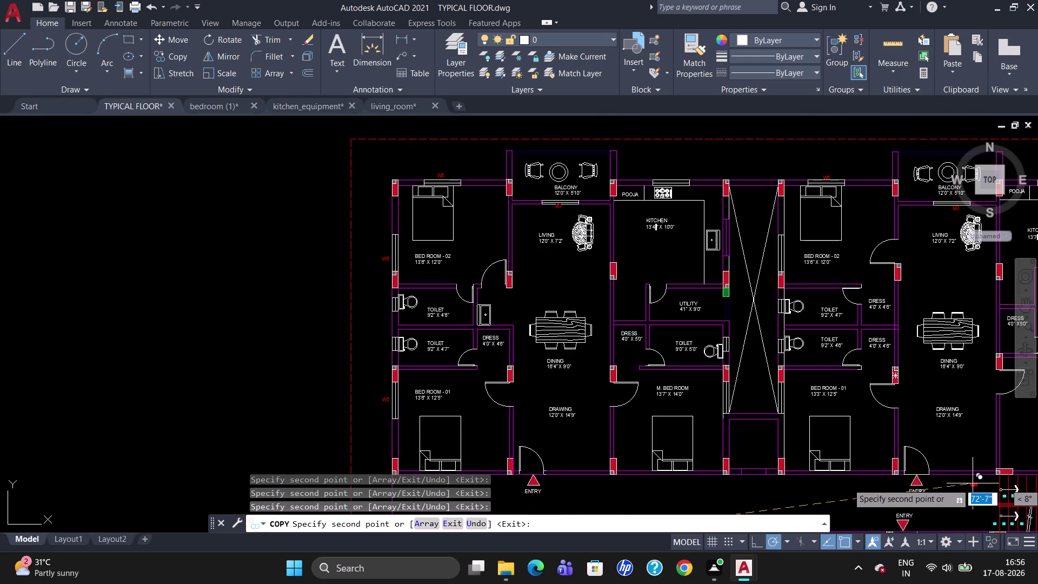
scroll(up, 3)
scroll(up, 3)
scroll(down, 3)
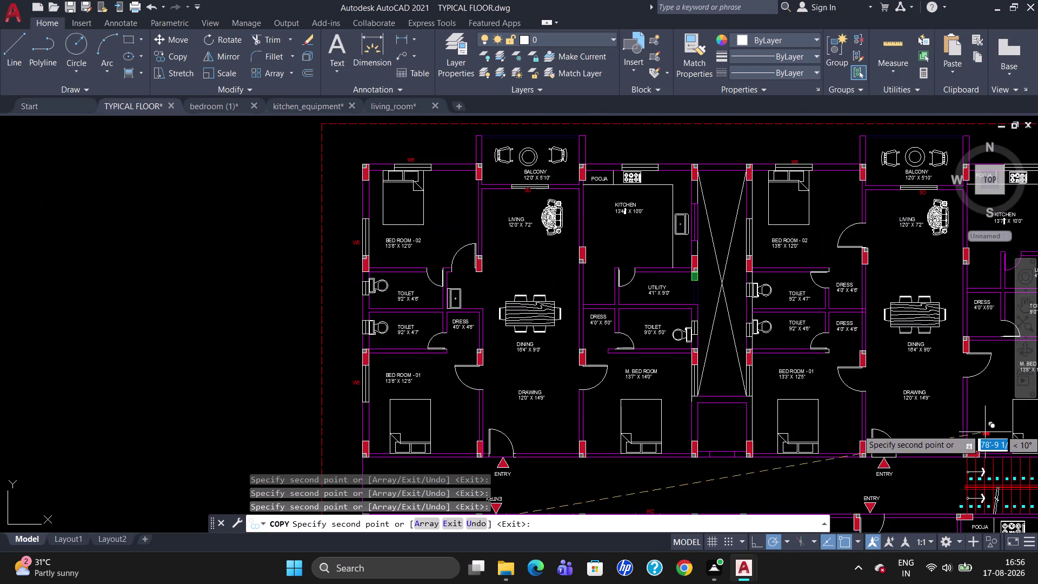
scroll(up, 3)
scroll(down, 3)
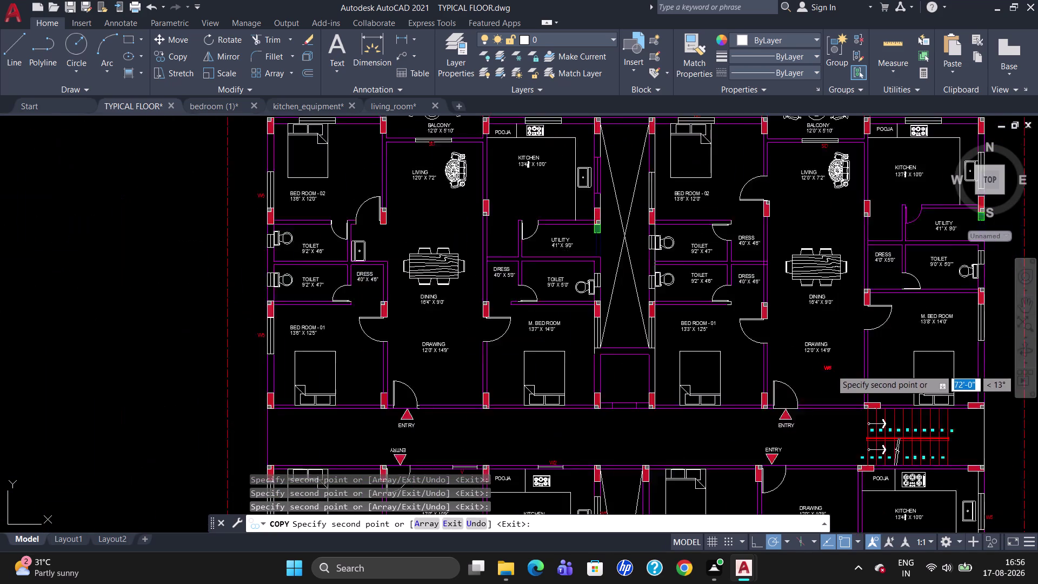
scroll(up, 3)
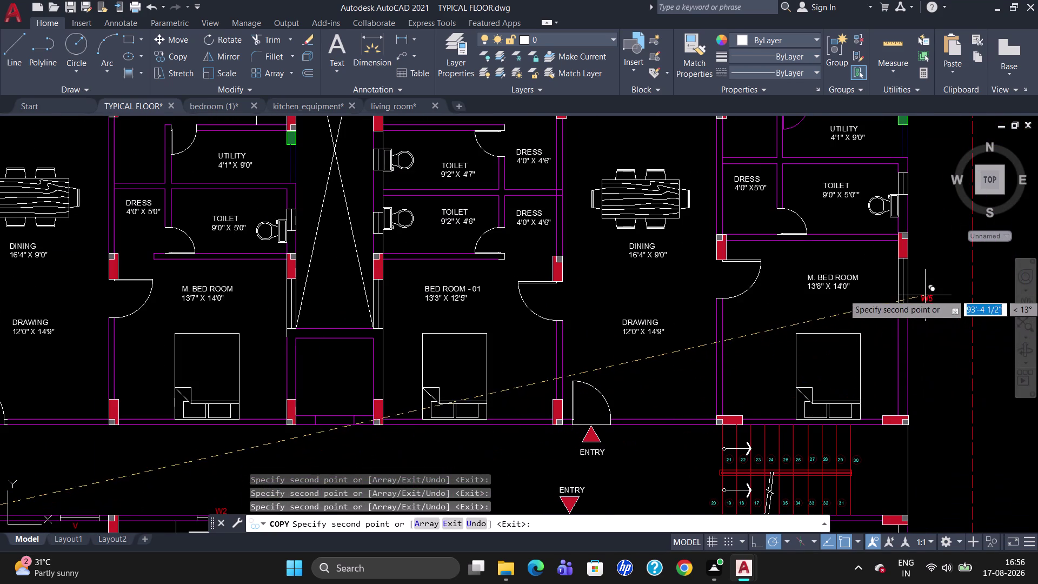
click(918, 292)
scroll(up, 3)
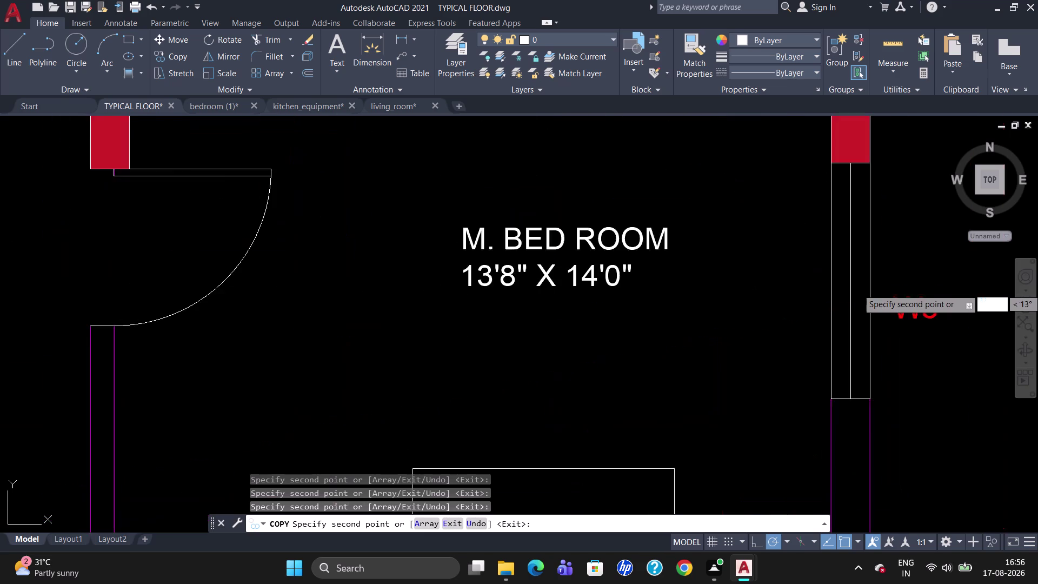
scroll(down, 3)
scroll(up, 3)
scroll(down, 3)
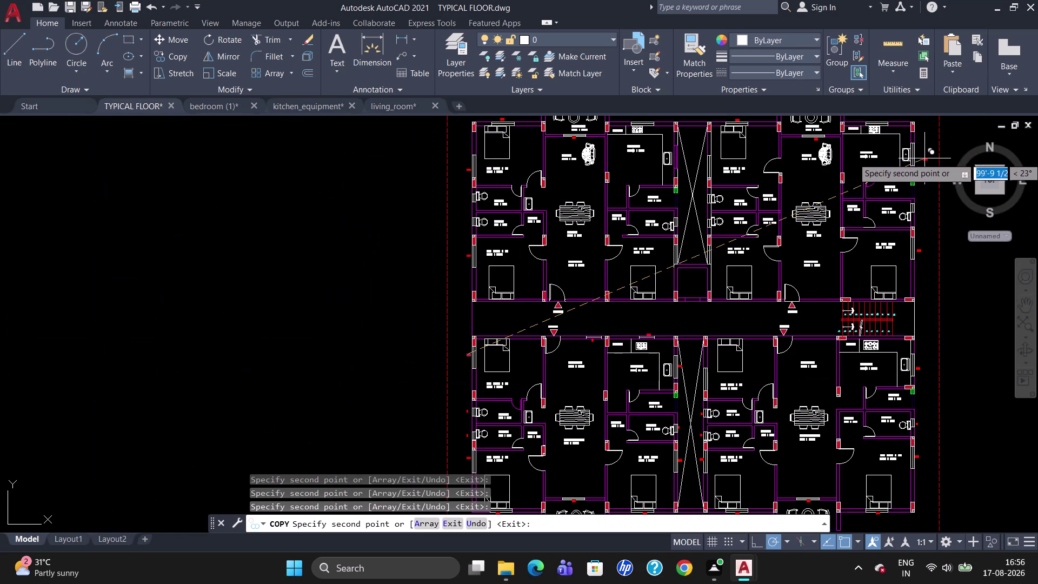
scroll(up, 3)
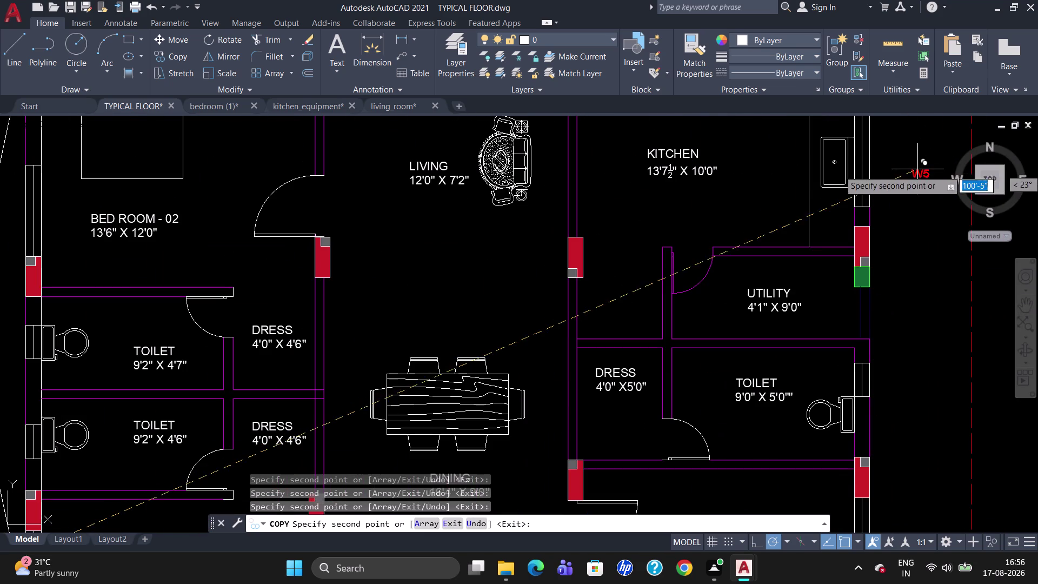
click(882, 164)
key(Escape)
scroll(down, 3)
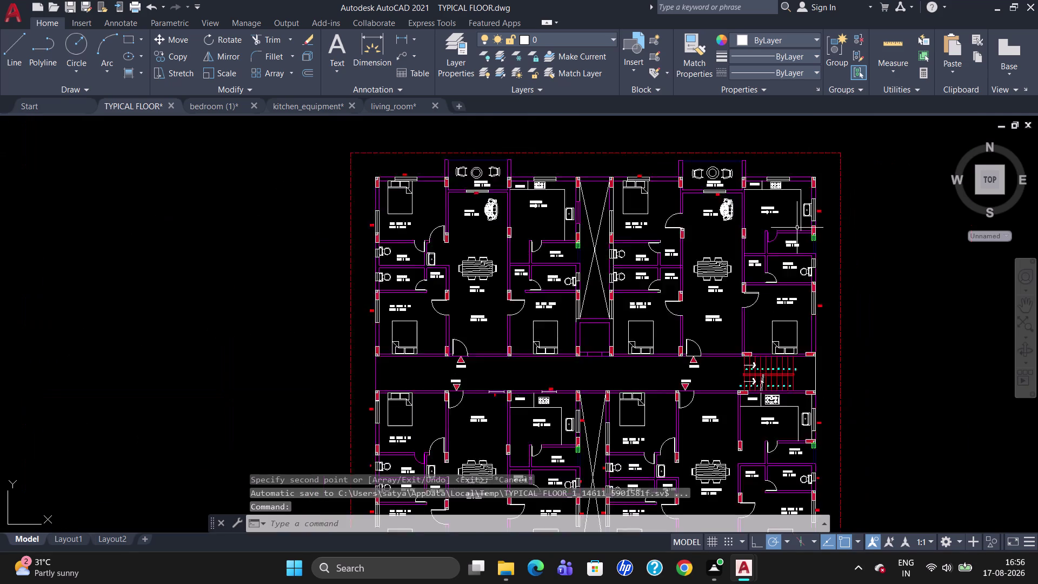
scroll(down, 3)
Copy the red W2 tag above the first kitchen window.
scroll(up, 3)
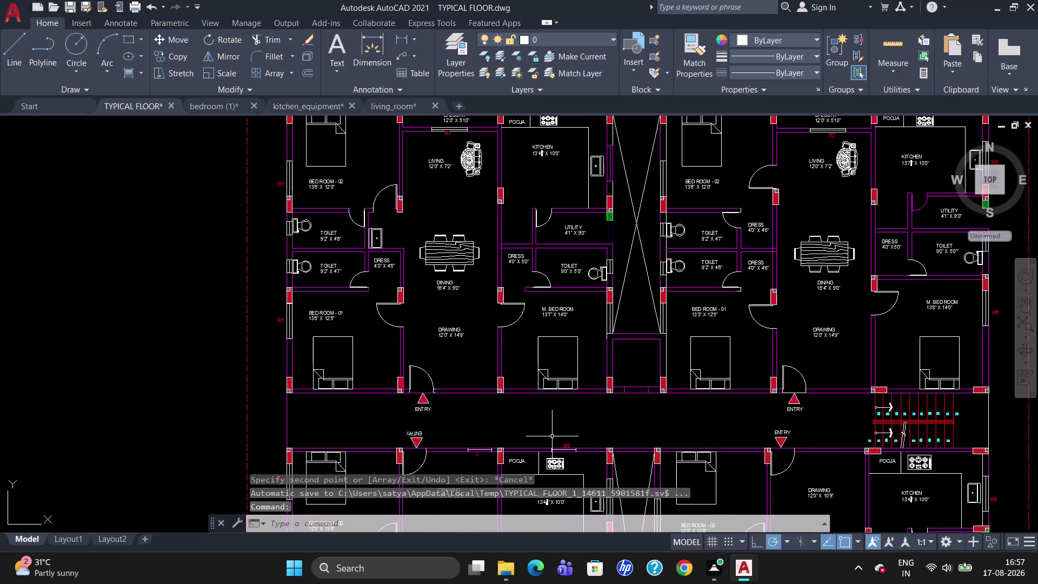
click(567, 445)
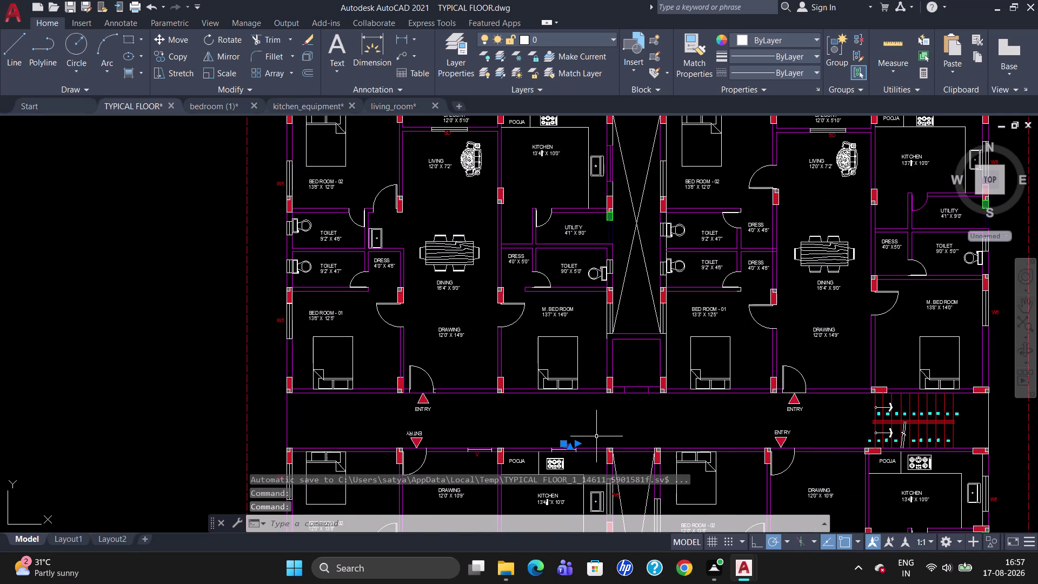
key(c)
key(o)
key(Return)
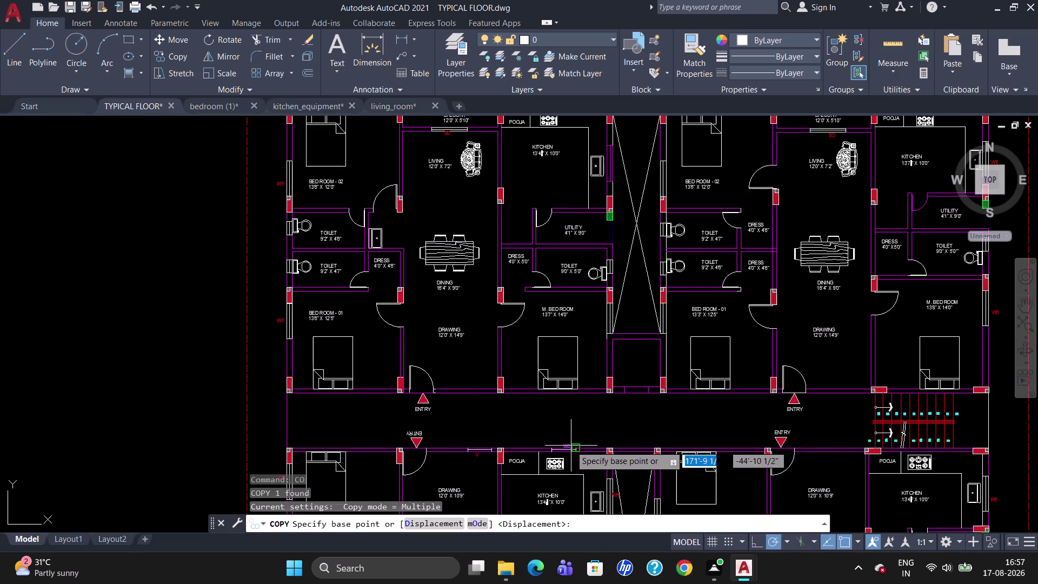
click(573, 441)
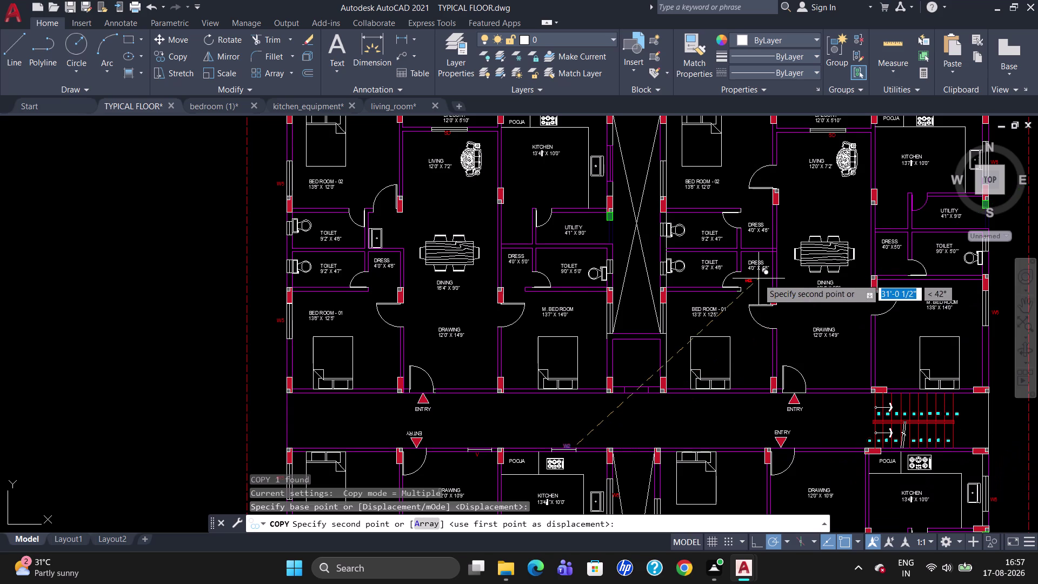
scroll(up, 3)
scroll(down, 3)
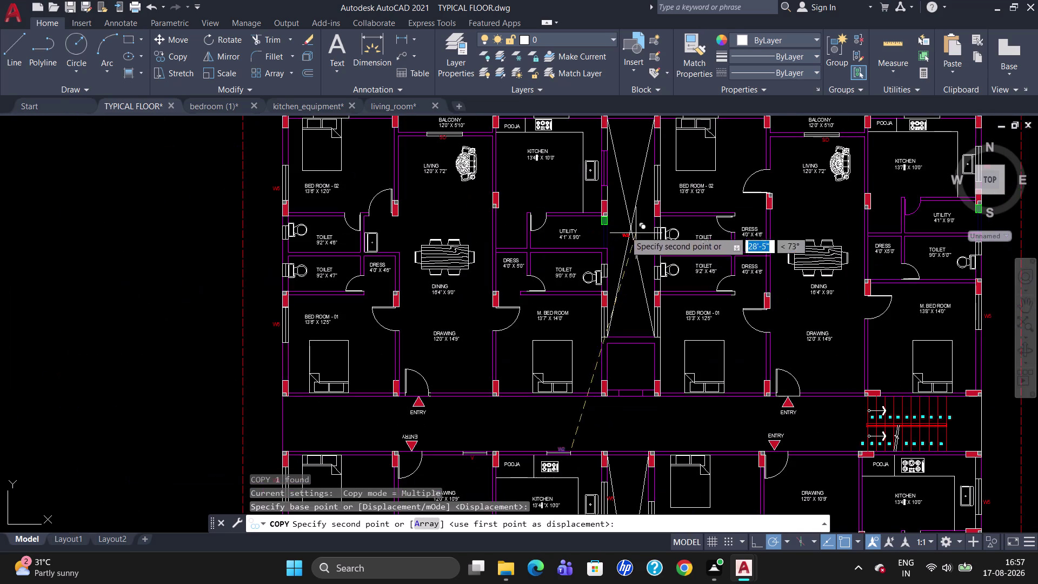
scroll(down, 3)
scroll(up, 3)
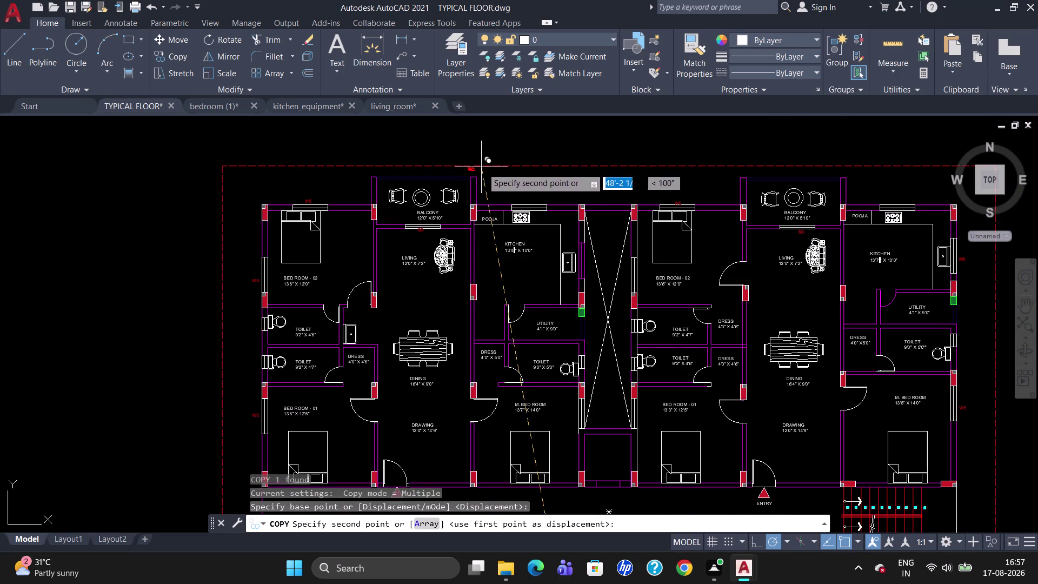
scroll(up, 3)
click(534, 206)
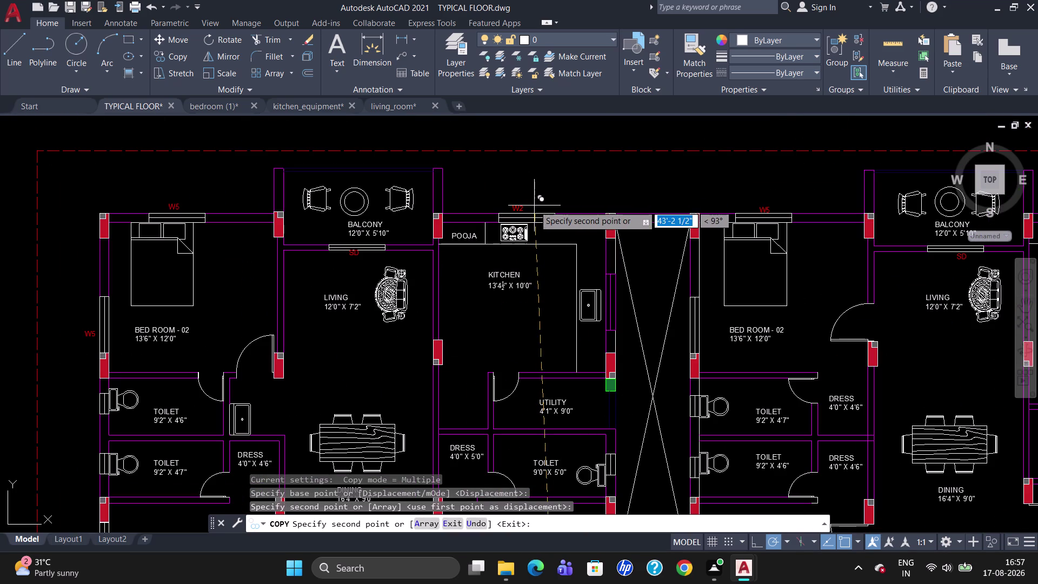
Place another W2 tag copy at the next flat's kitchen window.
scroll(down, 3)
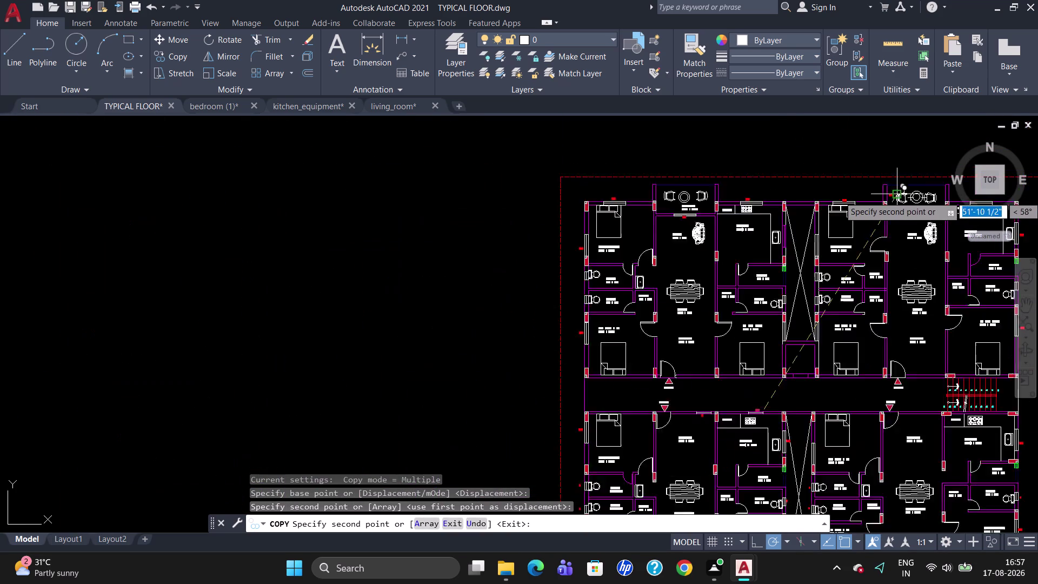
scroll(up, 3)
scroll(down, 3)
scroll(up, 3)
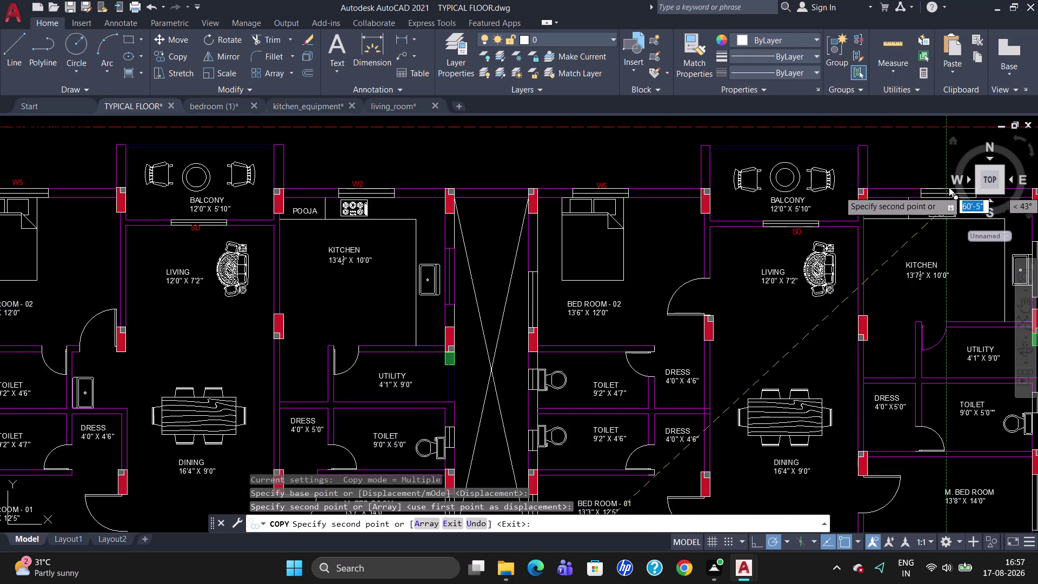
scroll(up, 3)
click(949, 181)
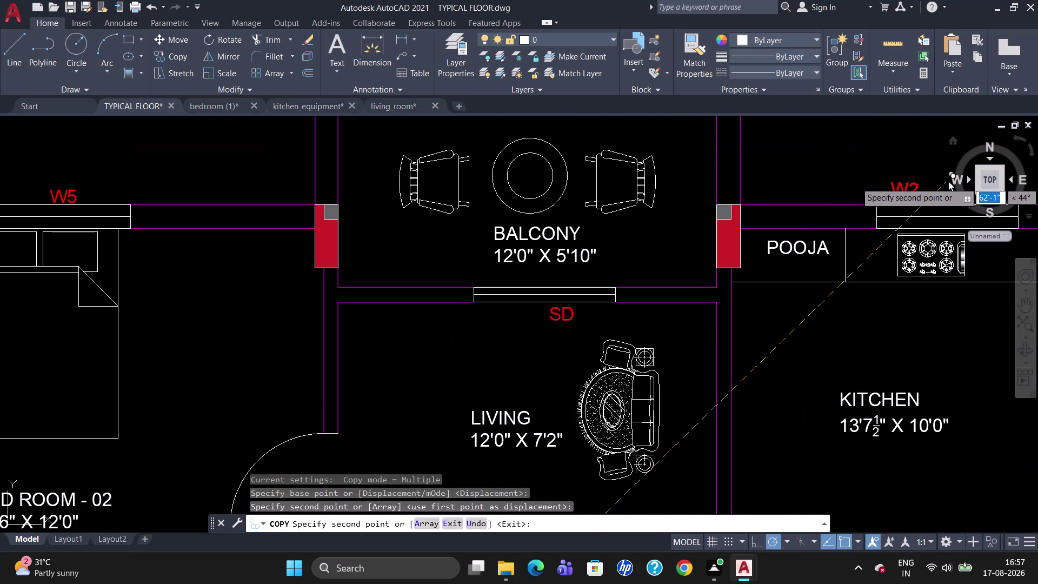
key(Escape)
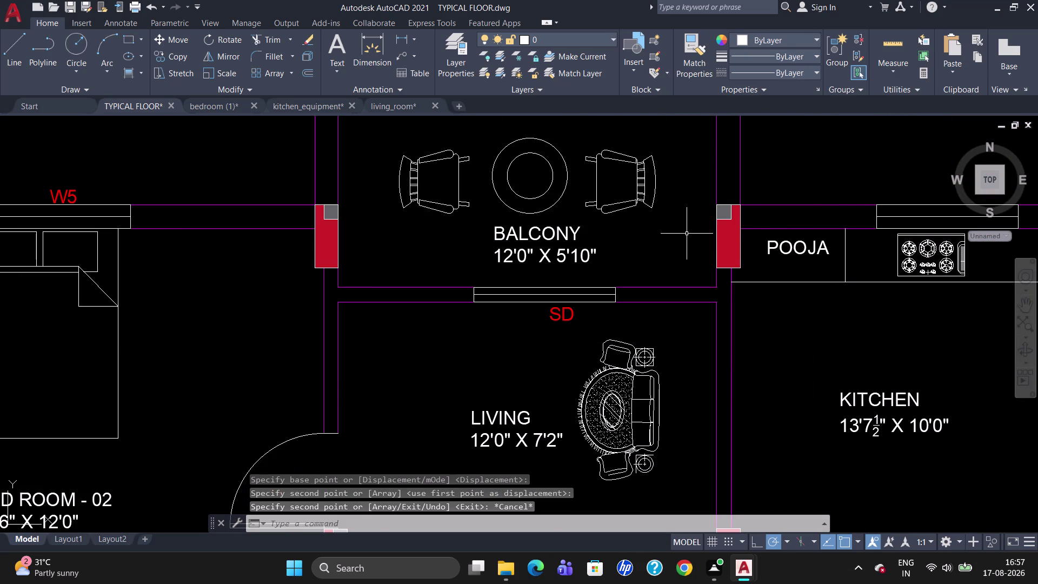
scroll(down, 3)
Copy the W2 tag alone to the other flat's kitchen.
click(201, 220)
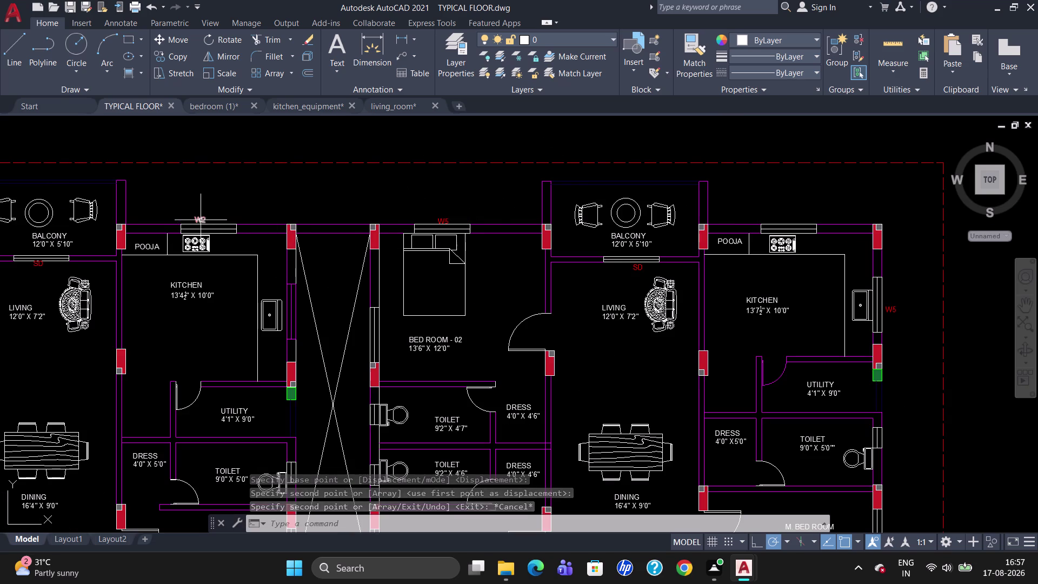
text(CO)
key(Return)
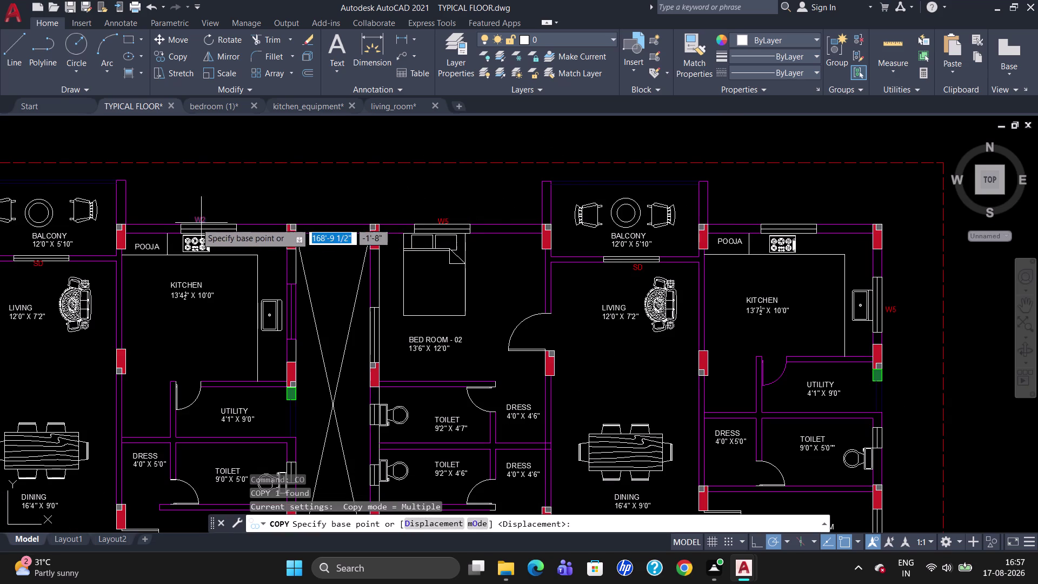
click(189, 218)
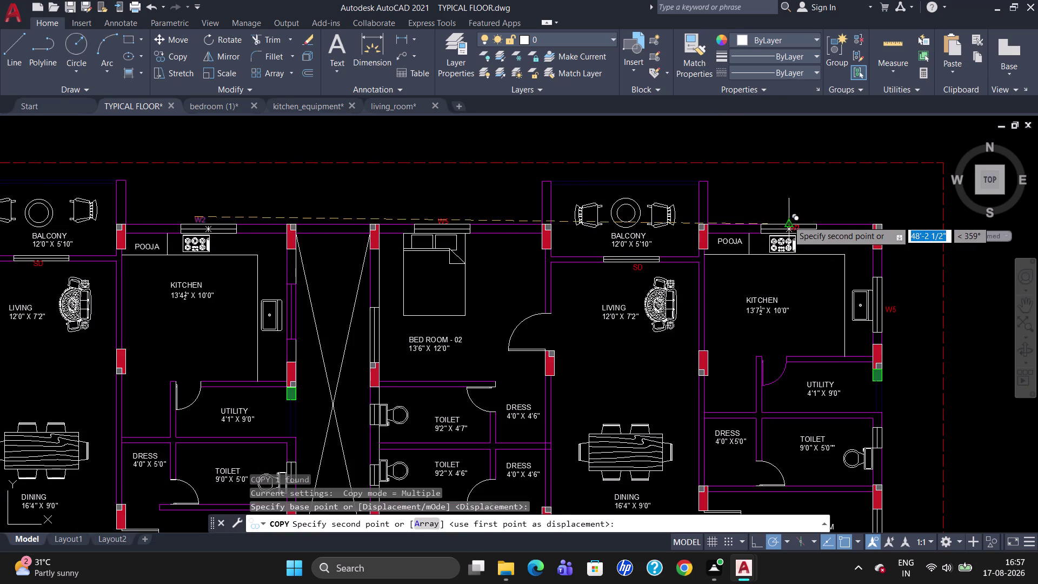
scroll(up, 3)
click(784, 217)
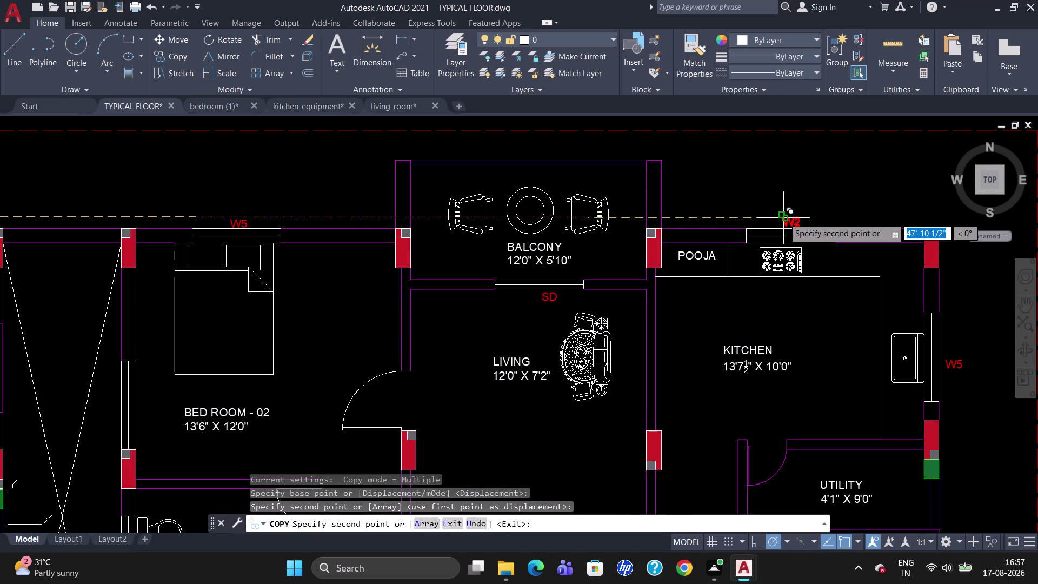
key(Escape)
scroll(down, 3)
scroll(up, 3)
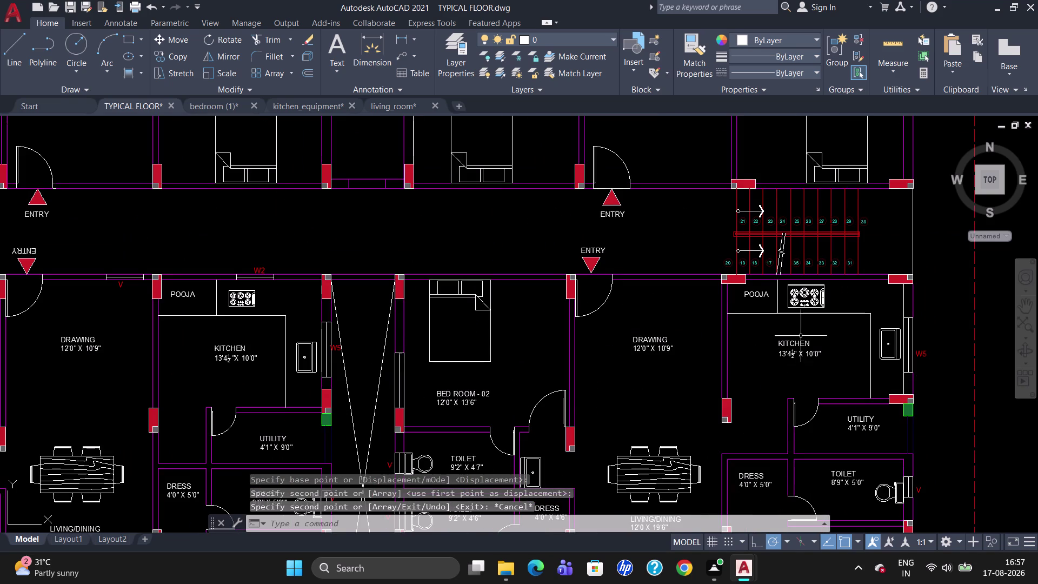
Copy the kitchen's W2 window together with its tag to the stair-side kitchen wall.
key(l)
key(Return)
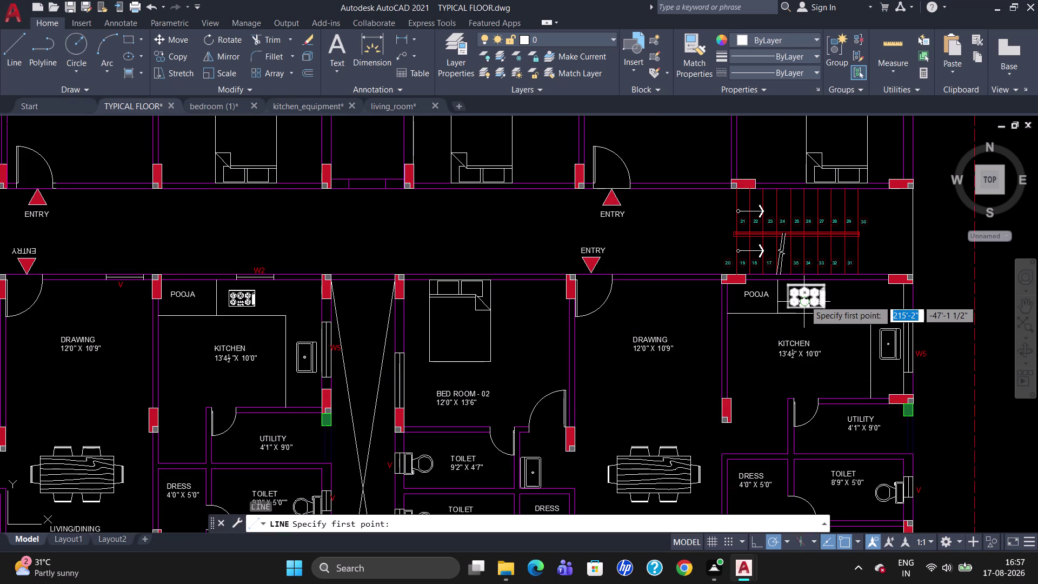
key(Escape)
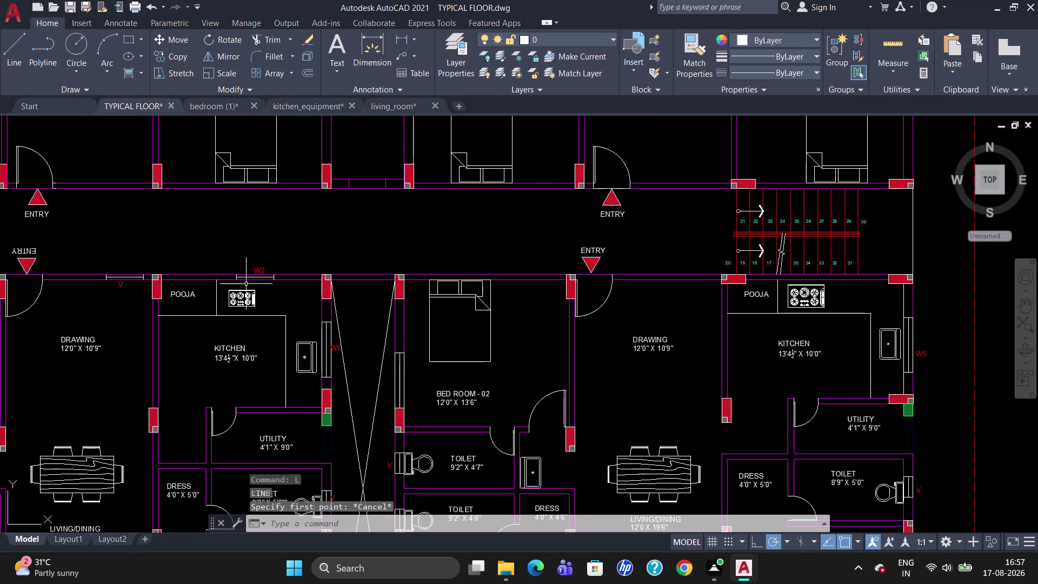
click(254, 277)
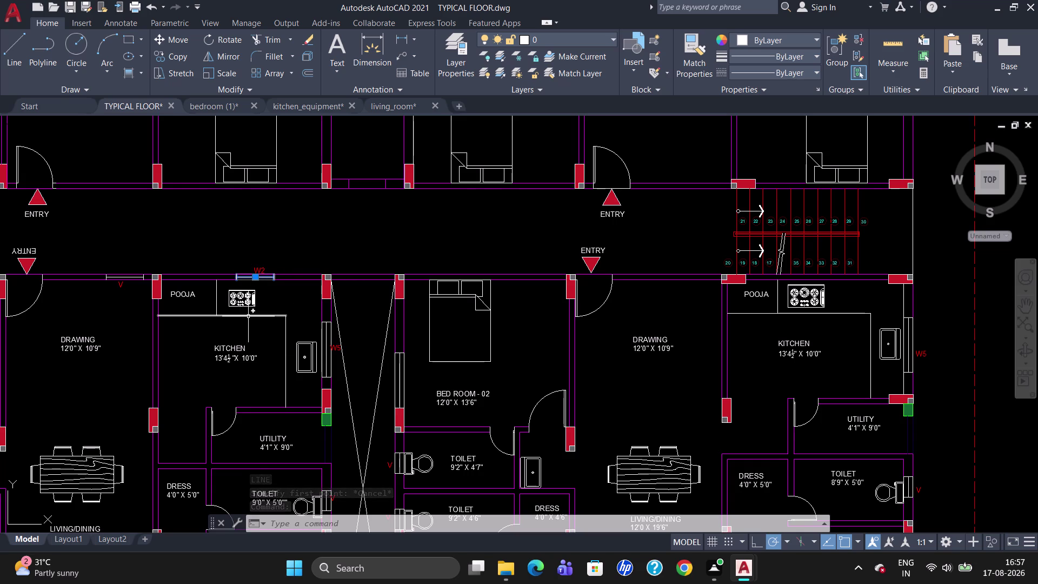
click(265, 272)
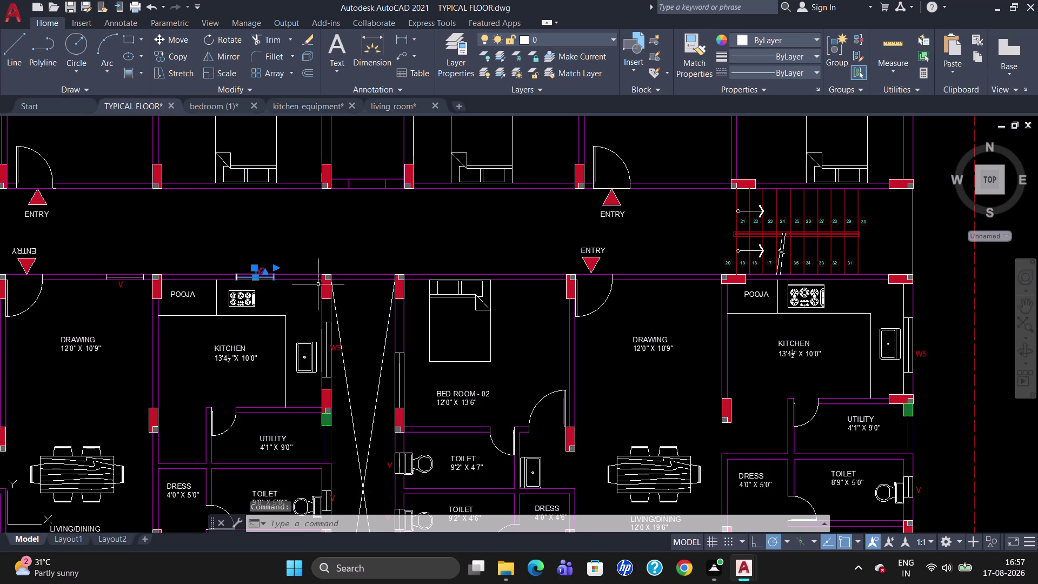
scroll(down, 3)
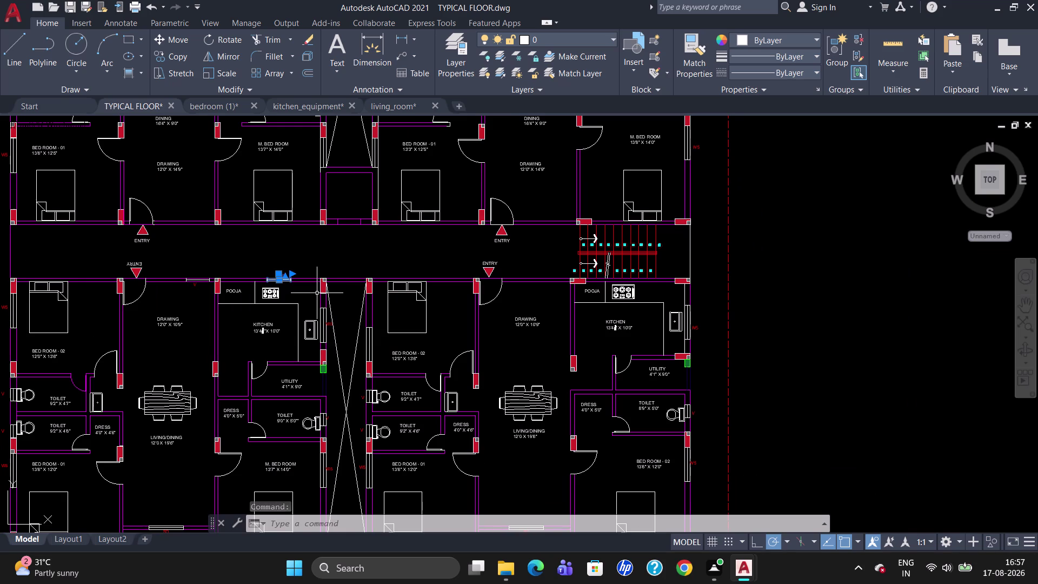
text(CO)
key(Return)
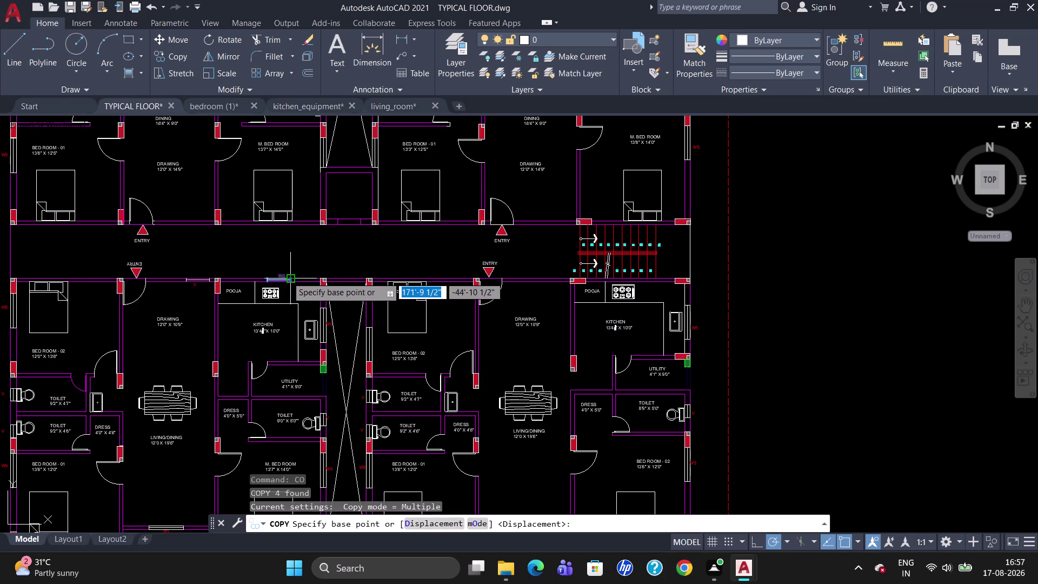
click(287, 277)
scroll(up, 3)
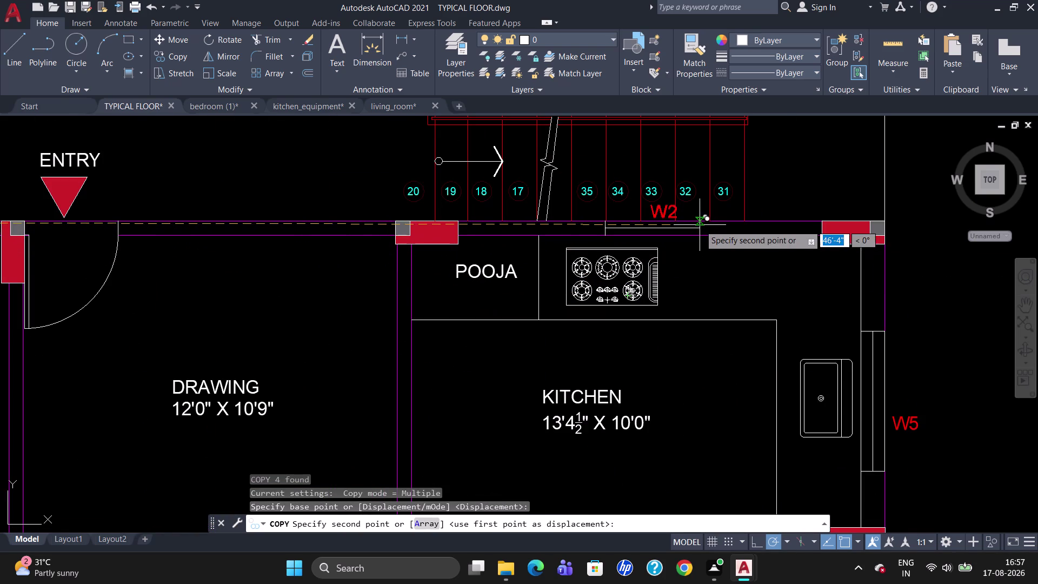
scroll(up, 3)
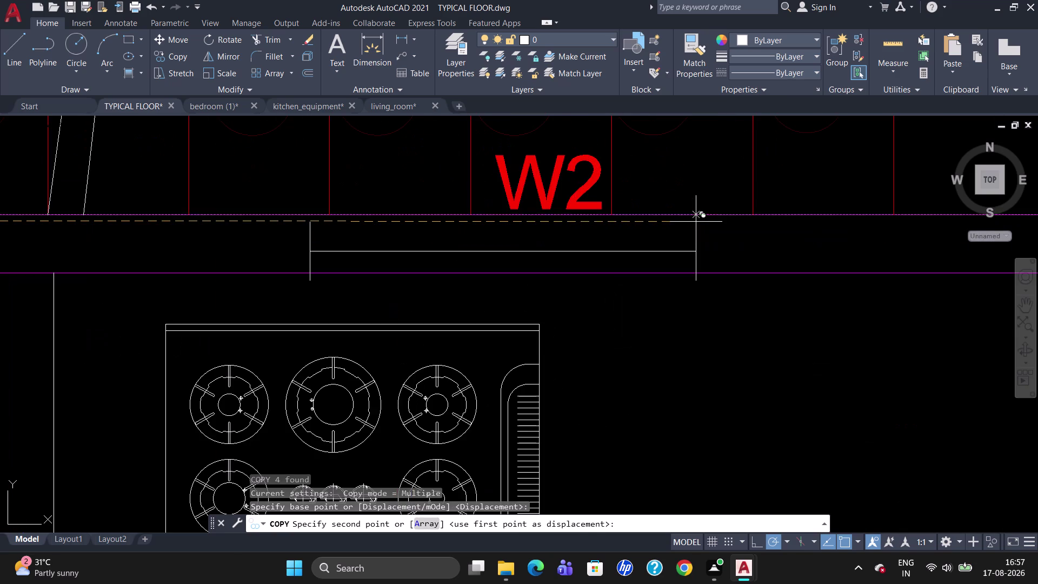
click(695, 215)
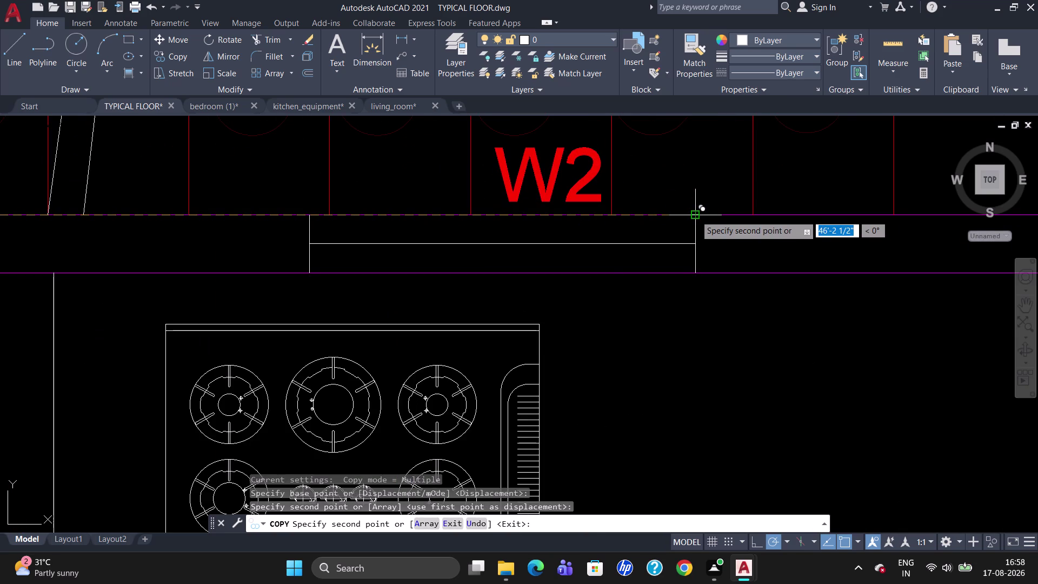
key(Escape)
Select the copied W2 tag and attempt to reposition it by its grip, then cancel.
click(568, 177)
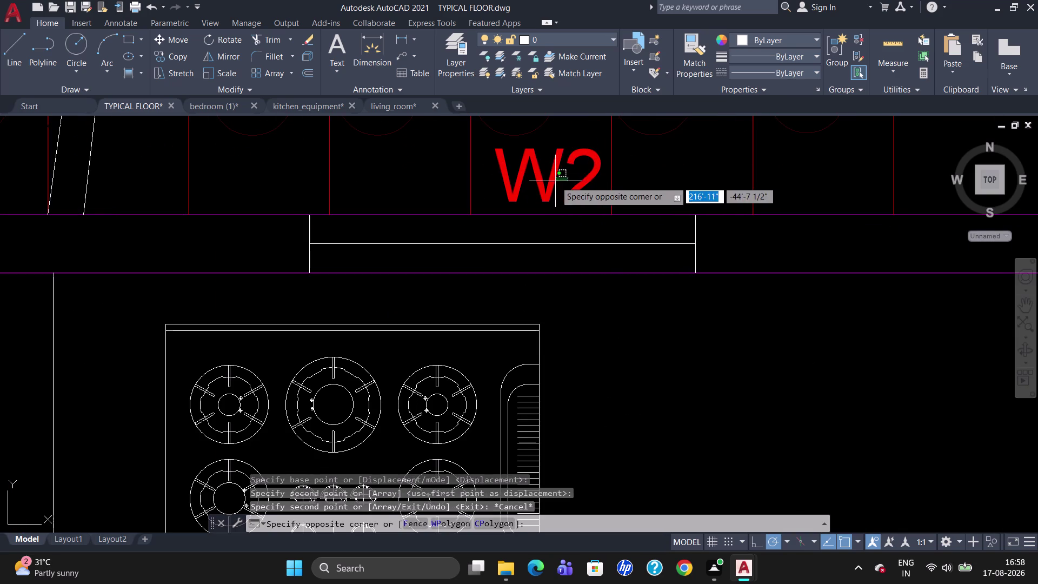
click(554, 181)
click(493, 150)
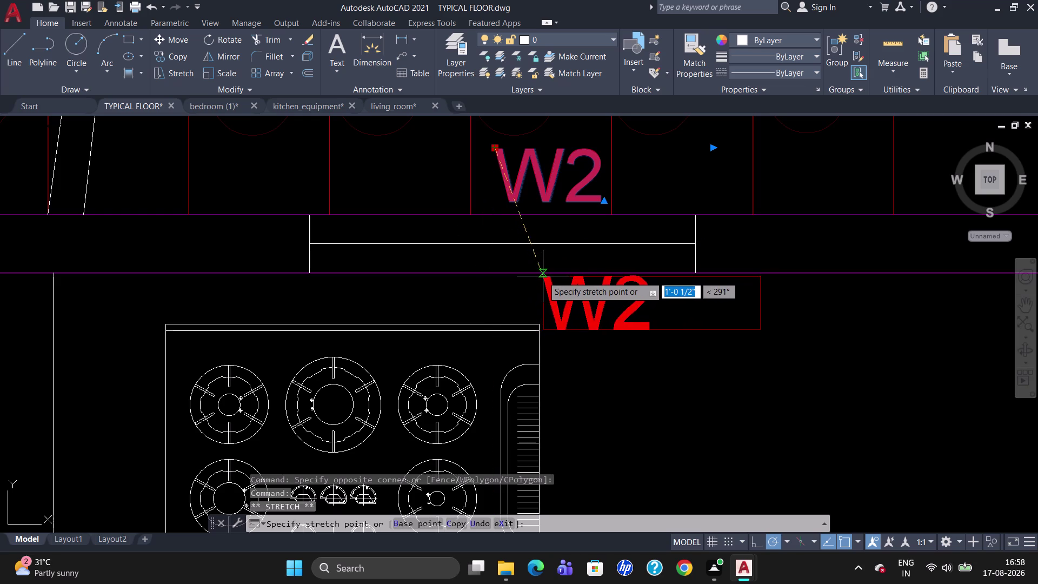
click(543, 276)
key(Escape)
scroll(down, 3)
scroll(up, 3)
scroll(down, 3)
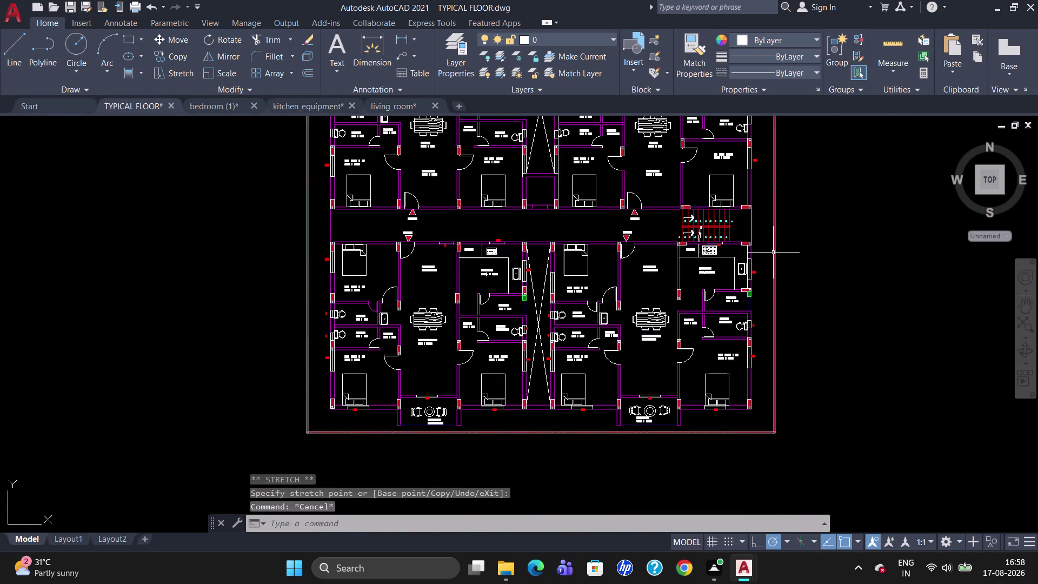
scroll(up, 3)
scroll(up, 3)
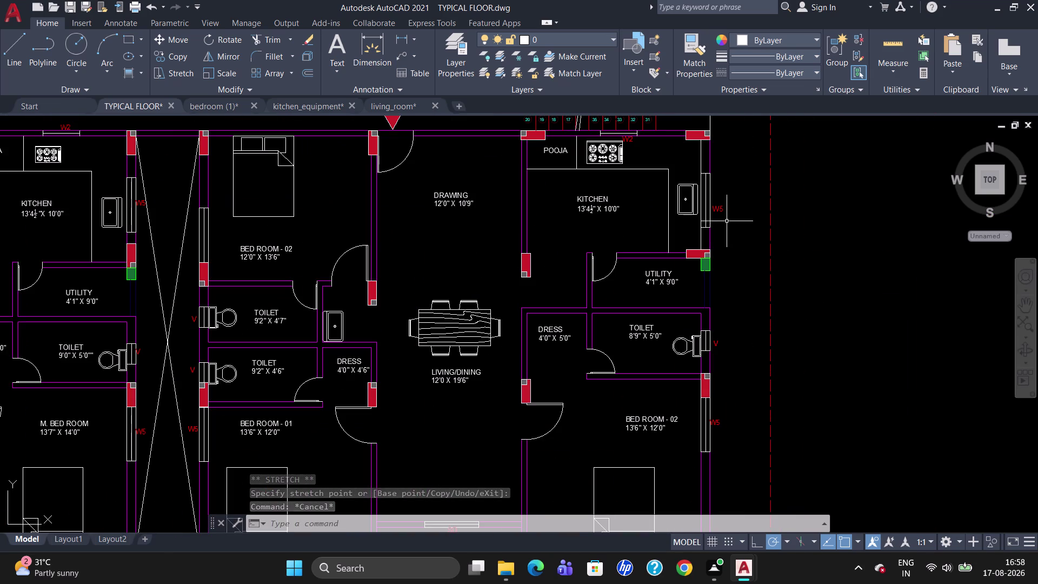
Change the first kitchen-side W5 tag text to KW.
double_click(721, 210)
key(Right)
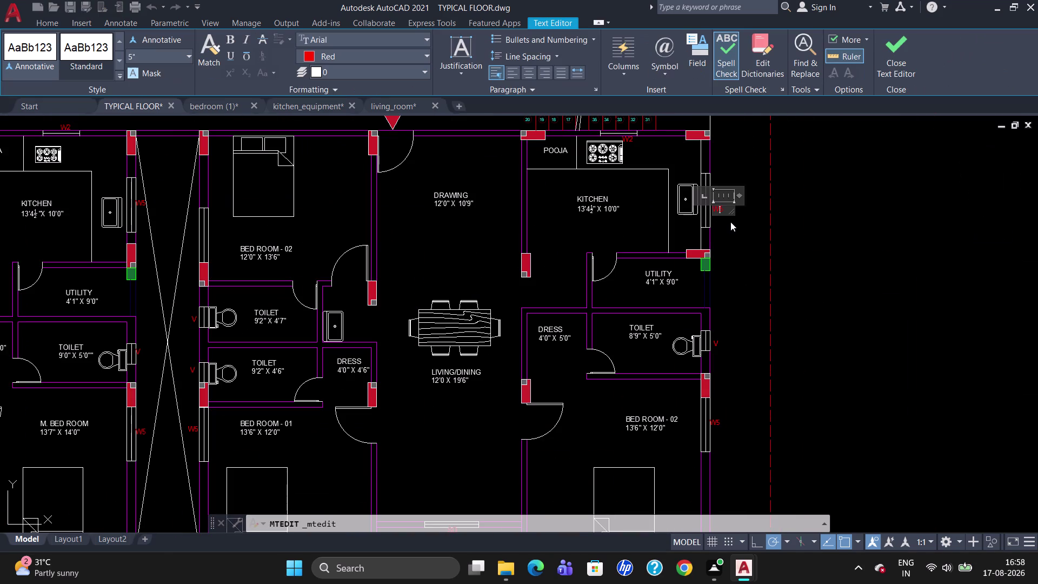
key(Right)
key(BackSpace)
key(BackSpace)
key(k)
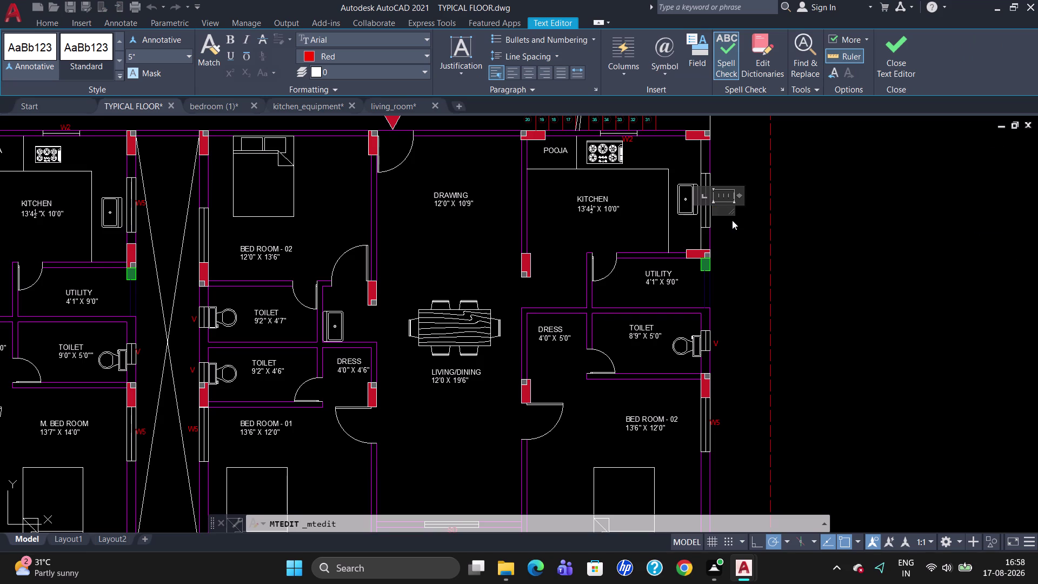
key(w)
click(728, 250)
click(144, 200)
click(144, 204)
key(Escape)
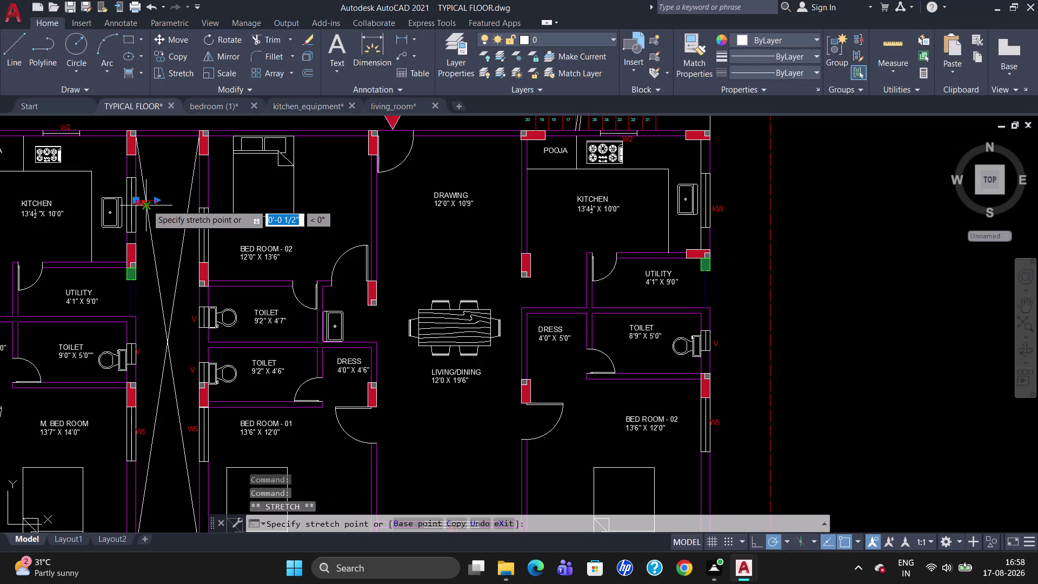
Change the other W5 tag beside the kitchen to KW as well.
scroll(up, 3)
double_click(139, 195)
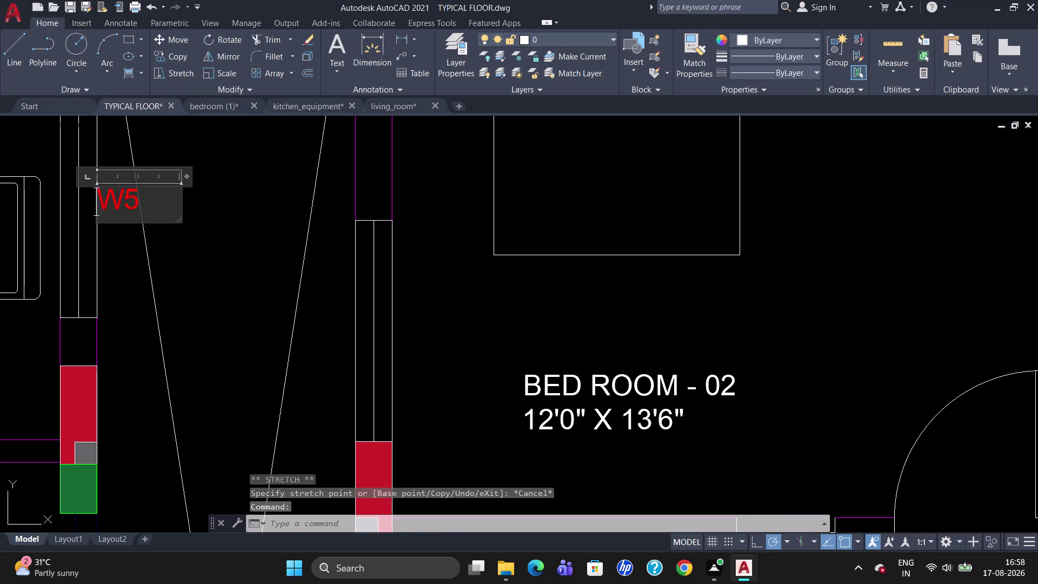
key(Right)
key(Right)
key(BackSpace)
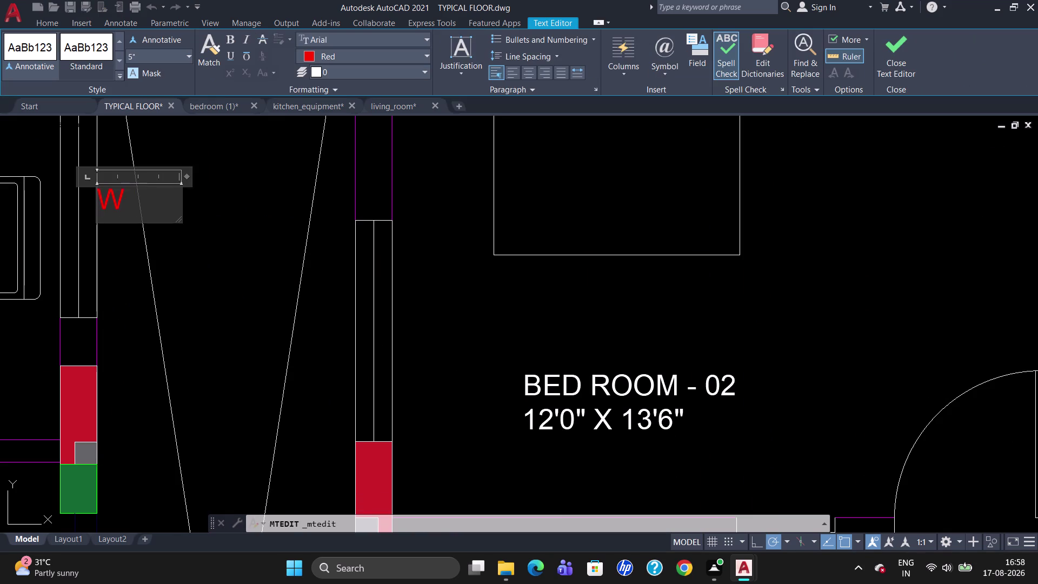
key(BackSpace)
key(k)
key(w)
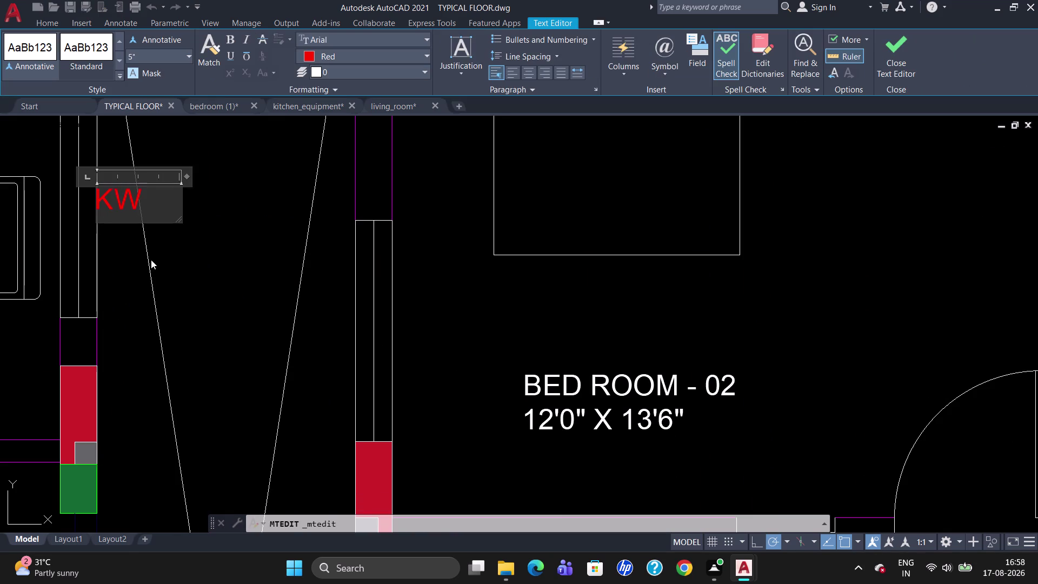
click(139, 269)
scroll(down, 3)
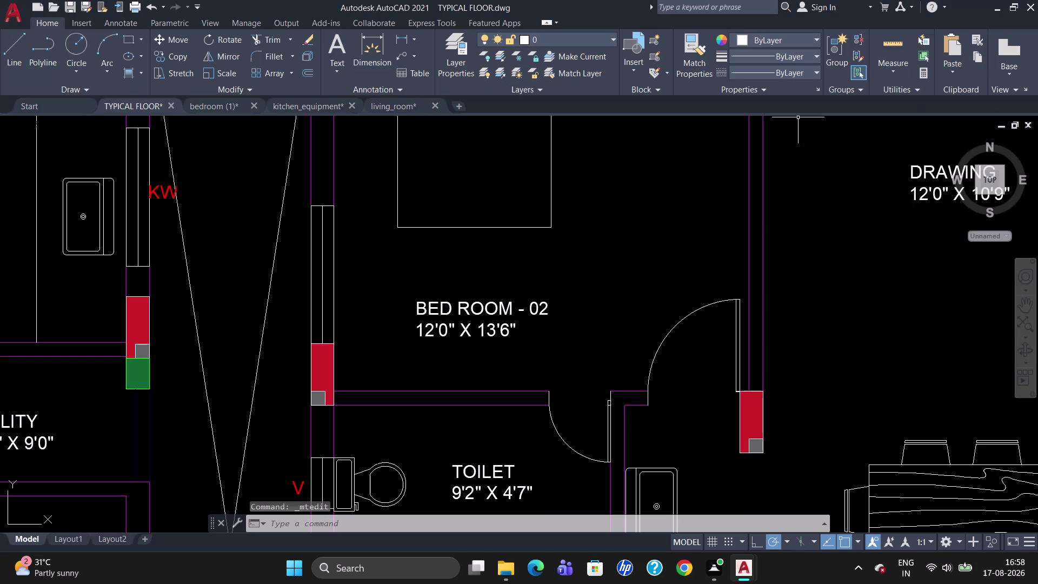
scroll(down, 3)
scroll(up, 3)
scroll(down, 3)
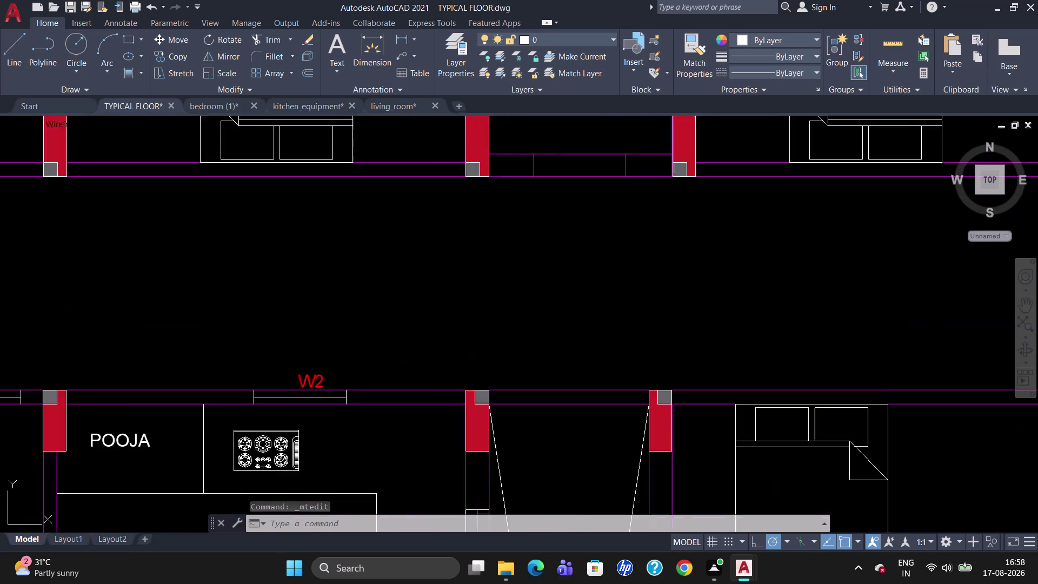
scroll(down, 3)
scroll(up, 3)
scroll(down, 3)
scroll(up, 3)
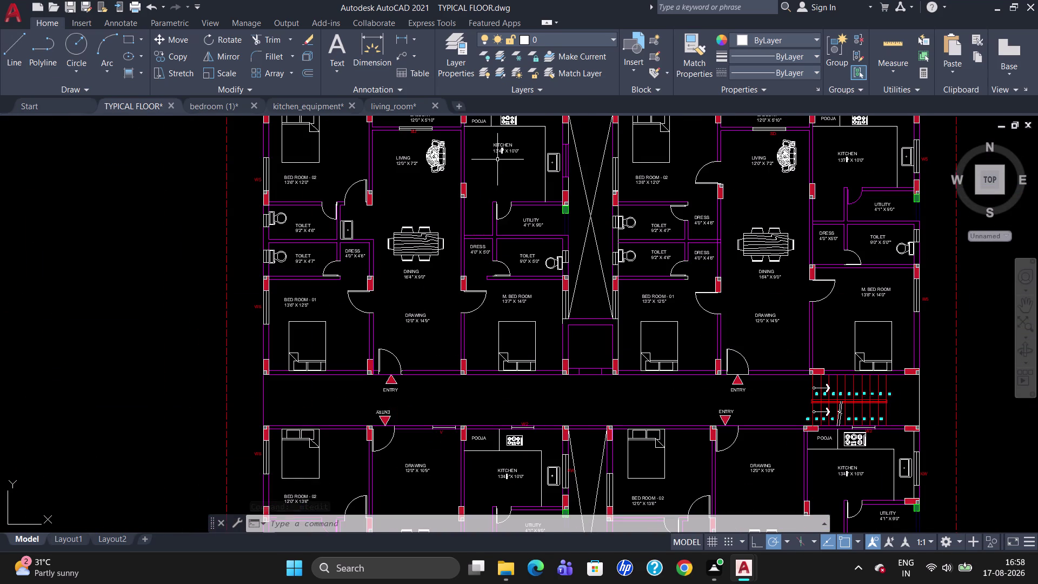
scroll(up, 3)
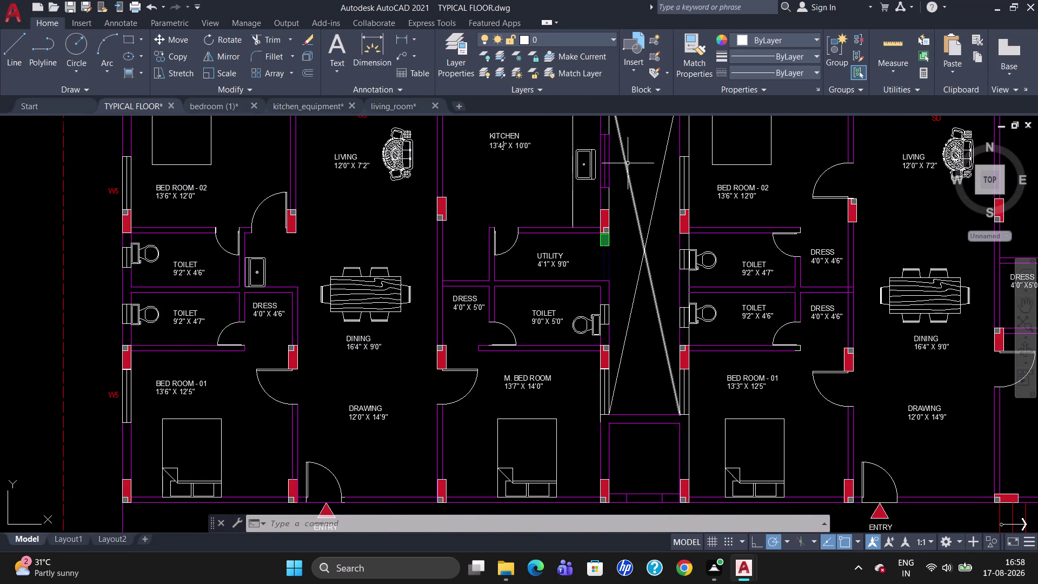
scroll(up, 3)
scroll(down, 3)
scroll(down, 3)
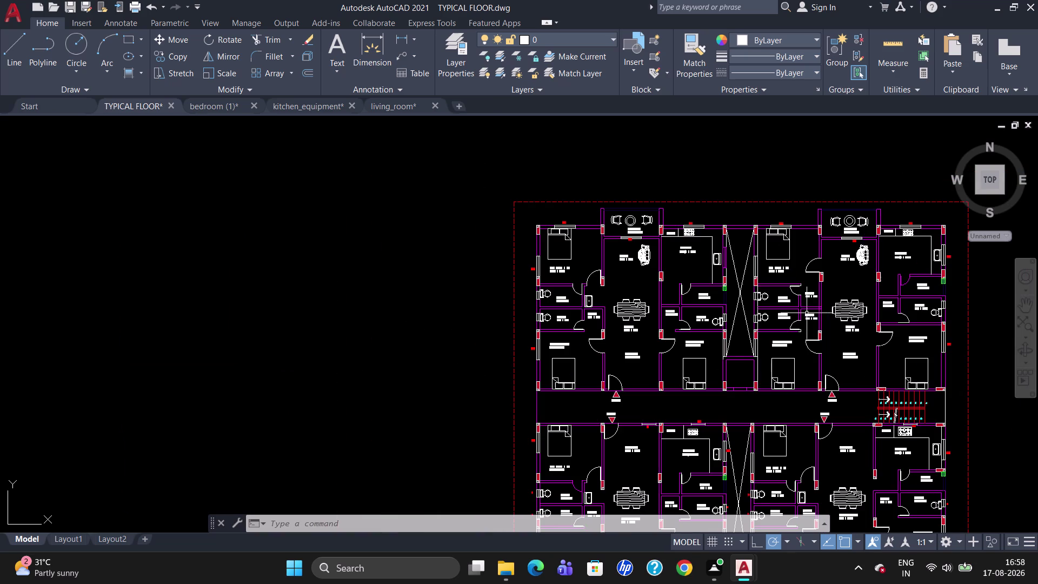
click(947, 450)
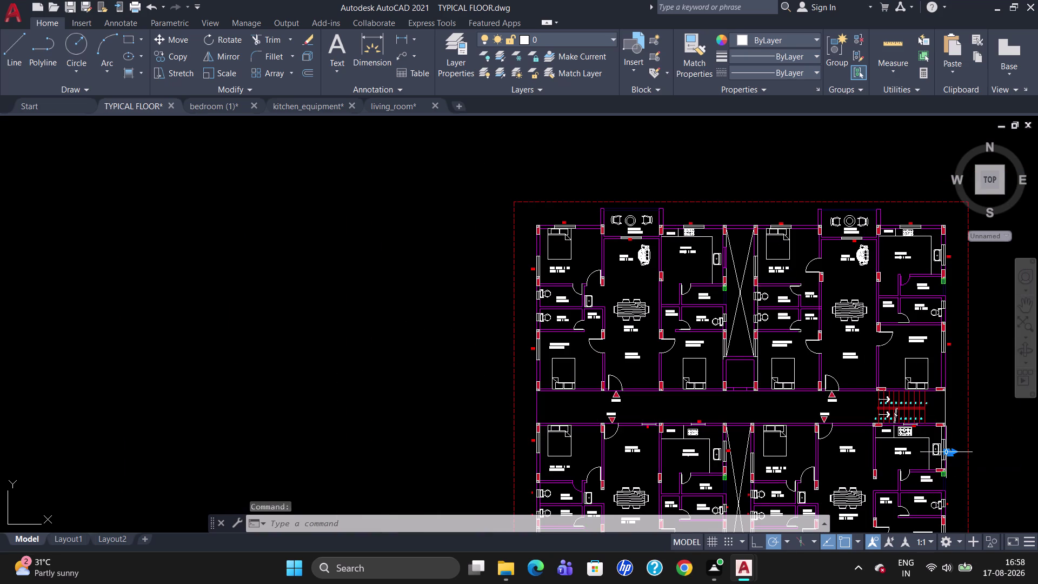
Copy the red KW tag beside a kitchen.
text(CO)
key(Return)
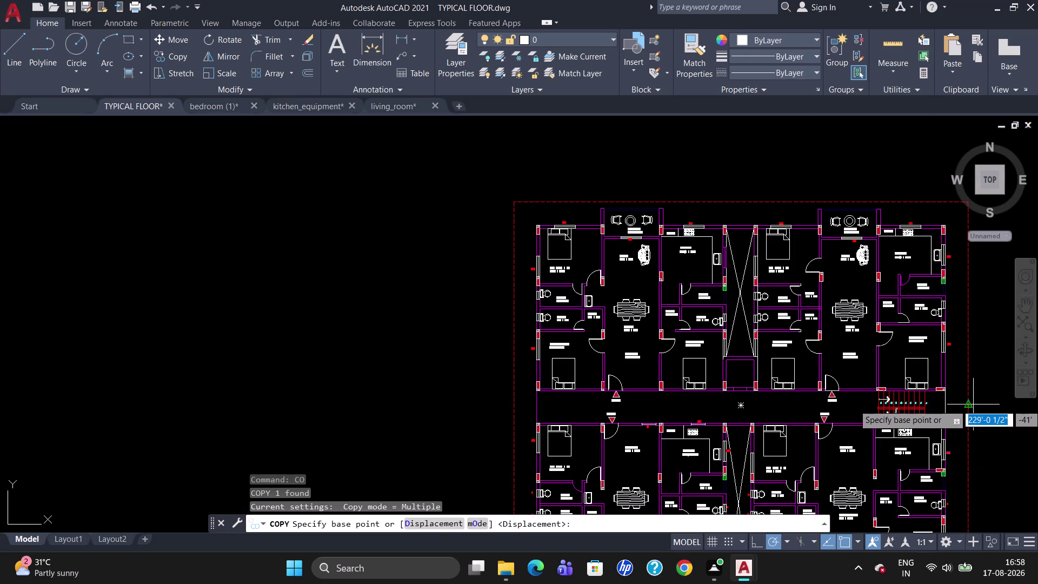
scroll(up, 3)
scroll(down, 3)
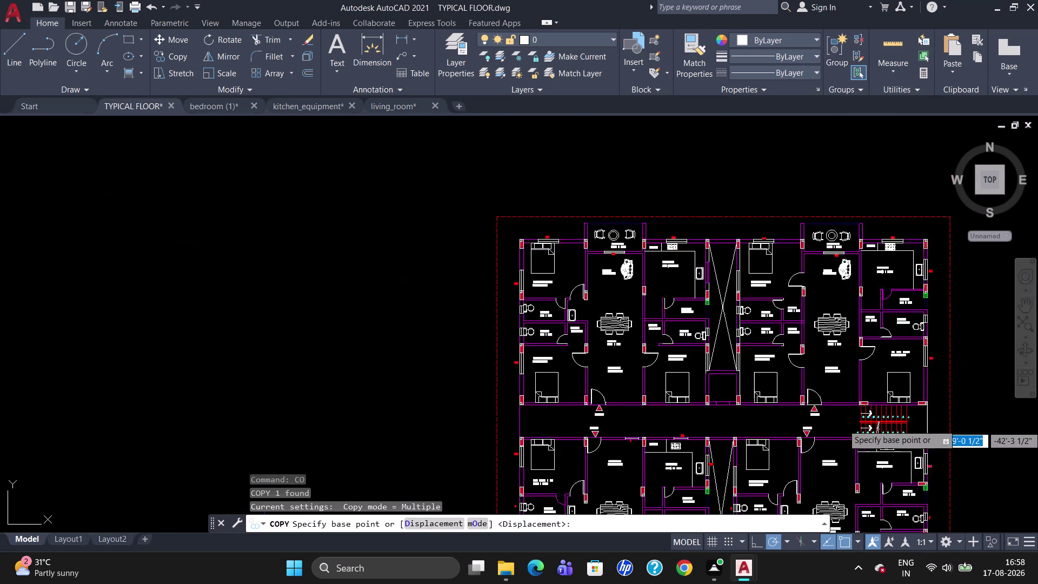
scroll(down, 3)
scroll(up, 3)
click(925, 456)
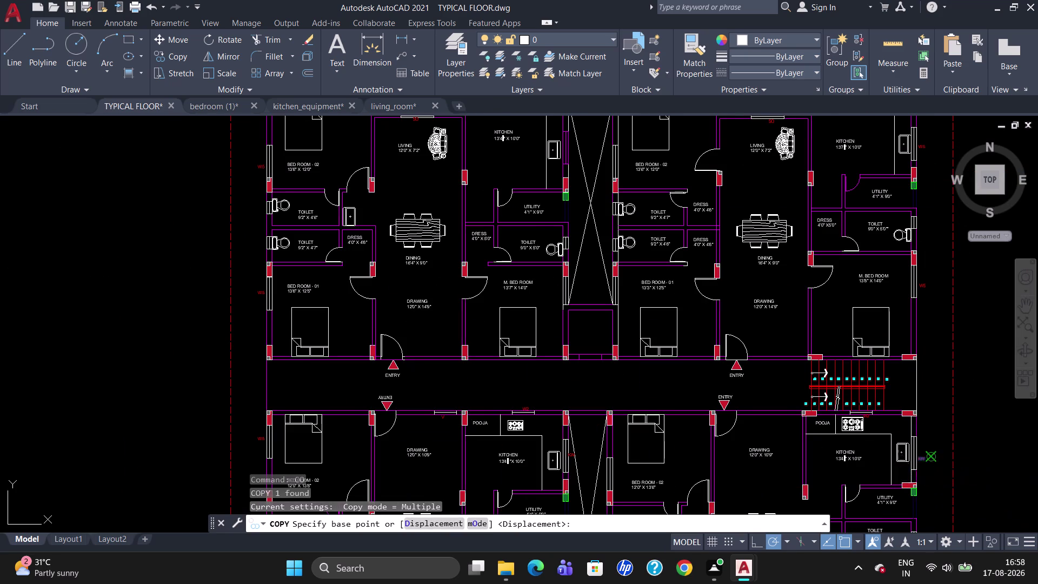
scroll(up, 3)
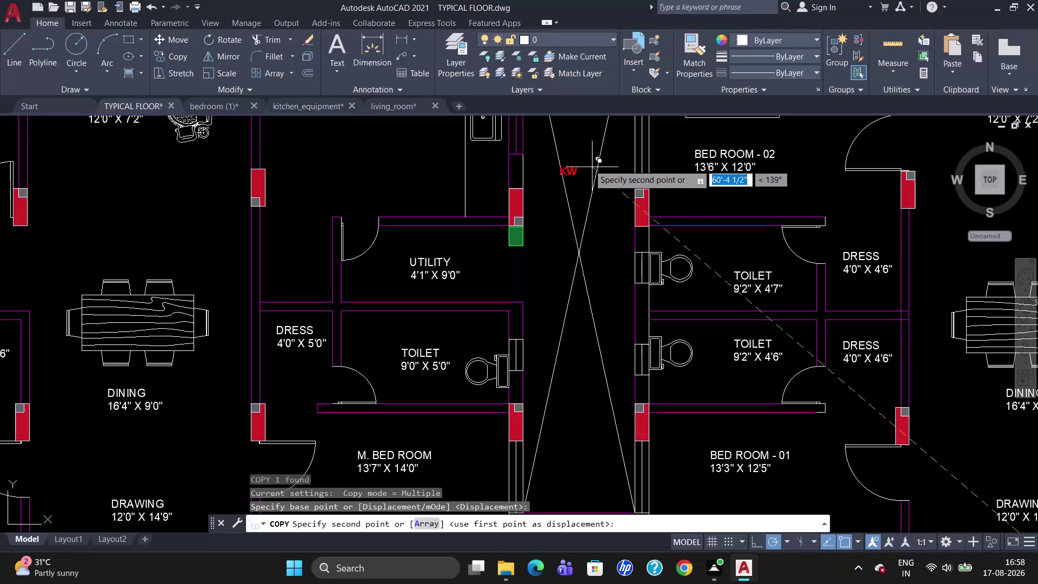
click(559, 124)
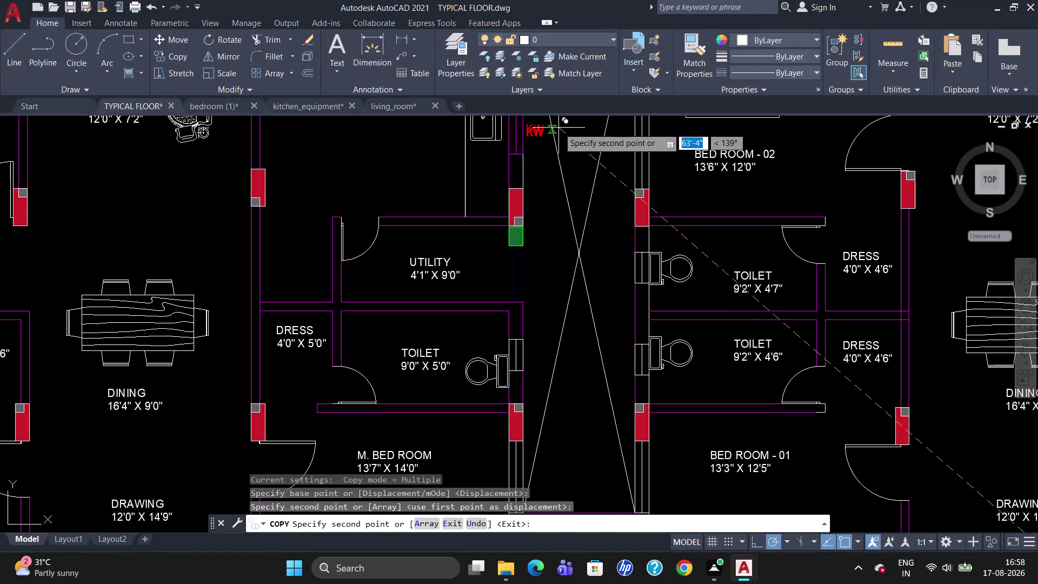
key(Escape)
Edit the W5 mtext beside another kitchen so it reads KW.
scroll(down, 3)
scroll(up, 3)
scroll(down, 3)
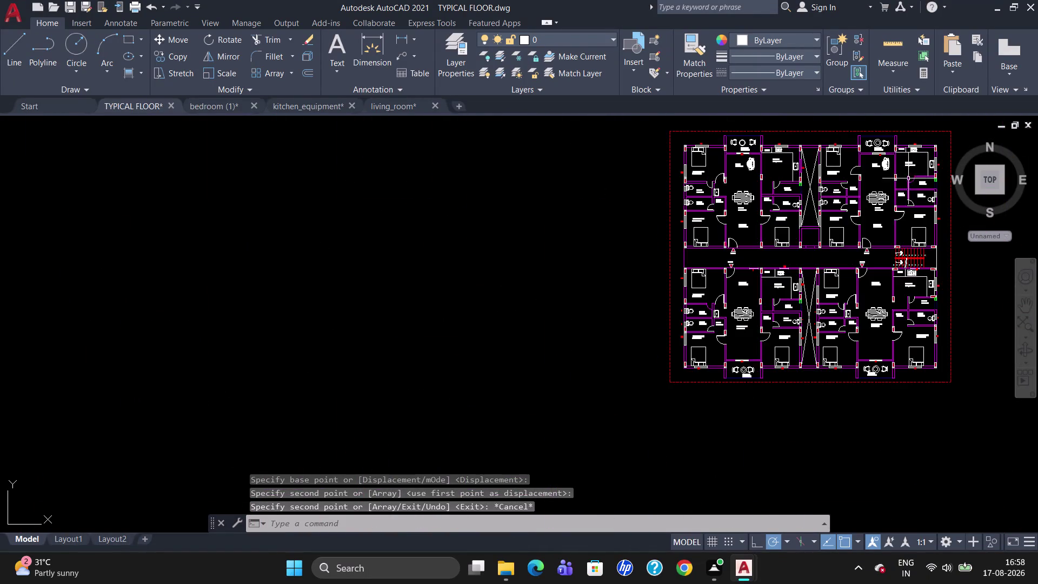
scroll(up, 3)
scroll(down, 3)
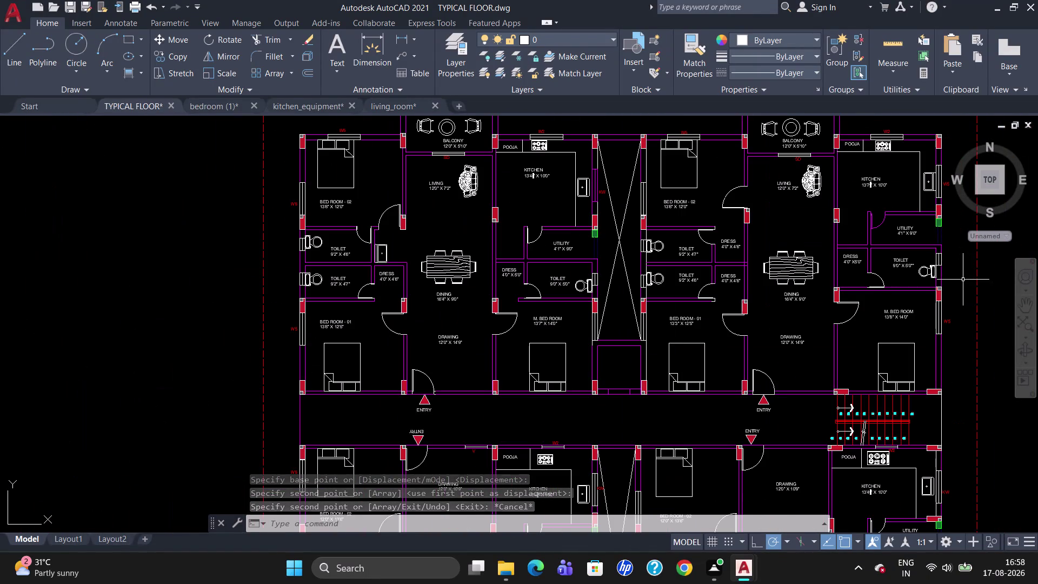
scroll(up, 3)
scroll(down, 3)
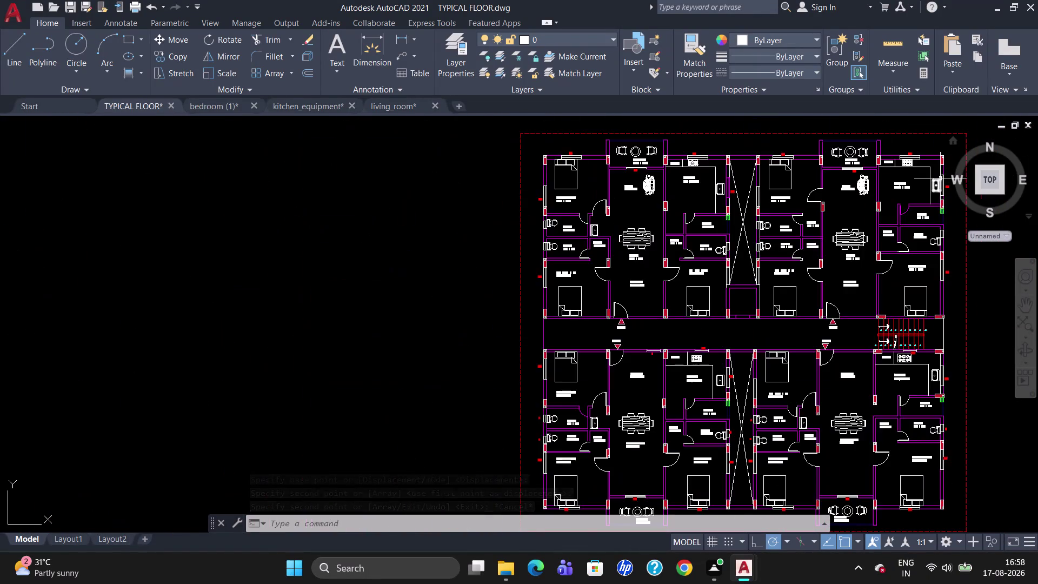
scroll(up, 3)
scroll(down, 3)
scroll(up, 3)
click(951, 197)
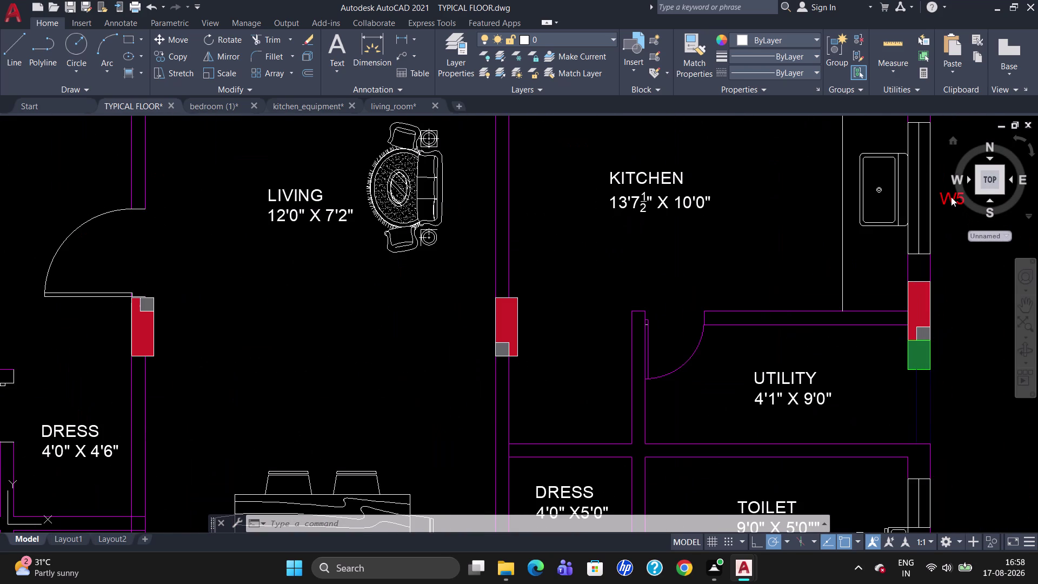
scroll(up, 3)
scroll(down, 3)
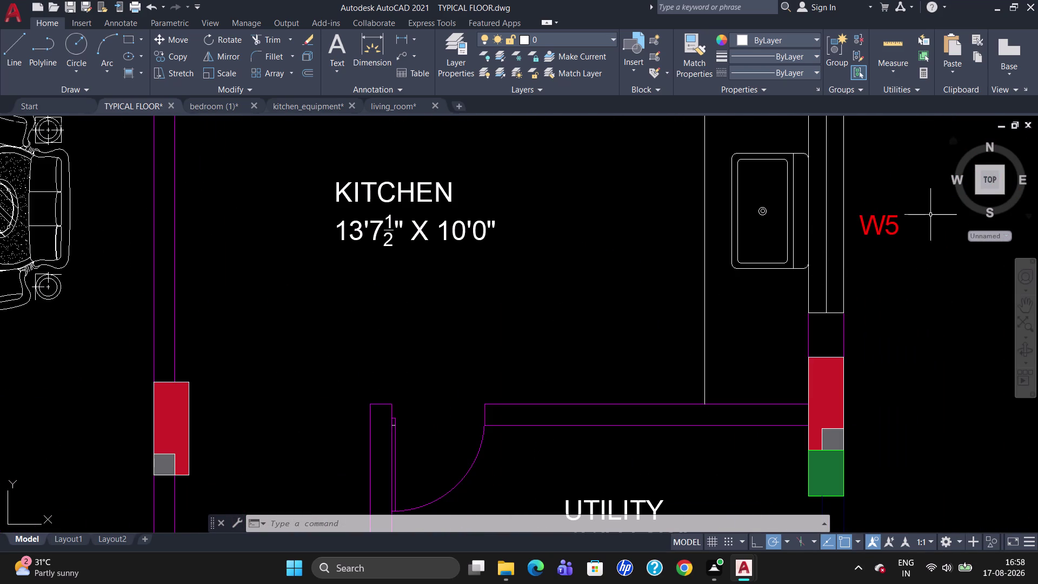
double_click(886, 214)
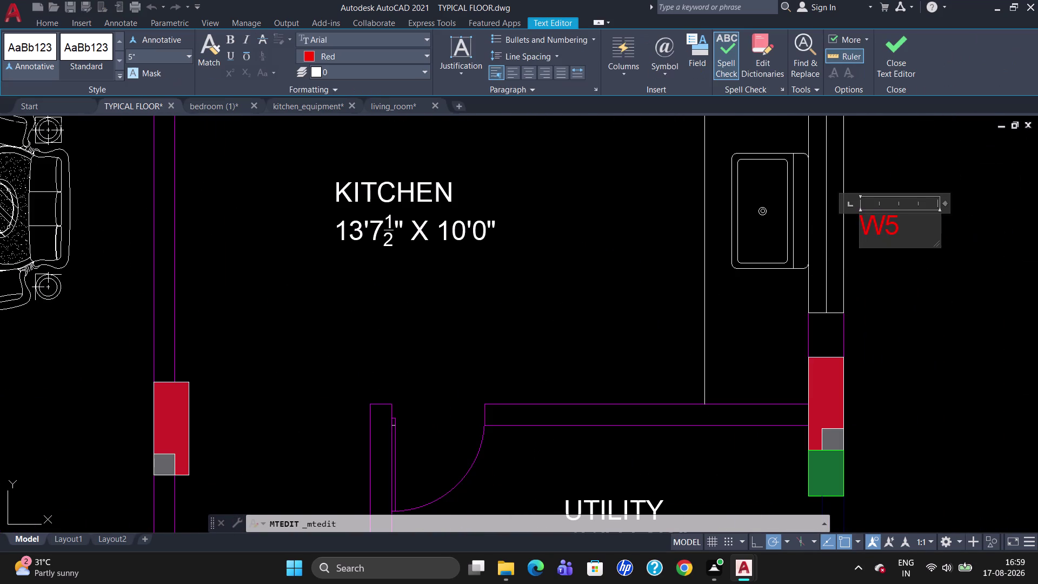
key(Right)
key(Right)
key(BackSpace)
key(BackSpace)
key(BackSpace)
text(K)
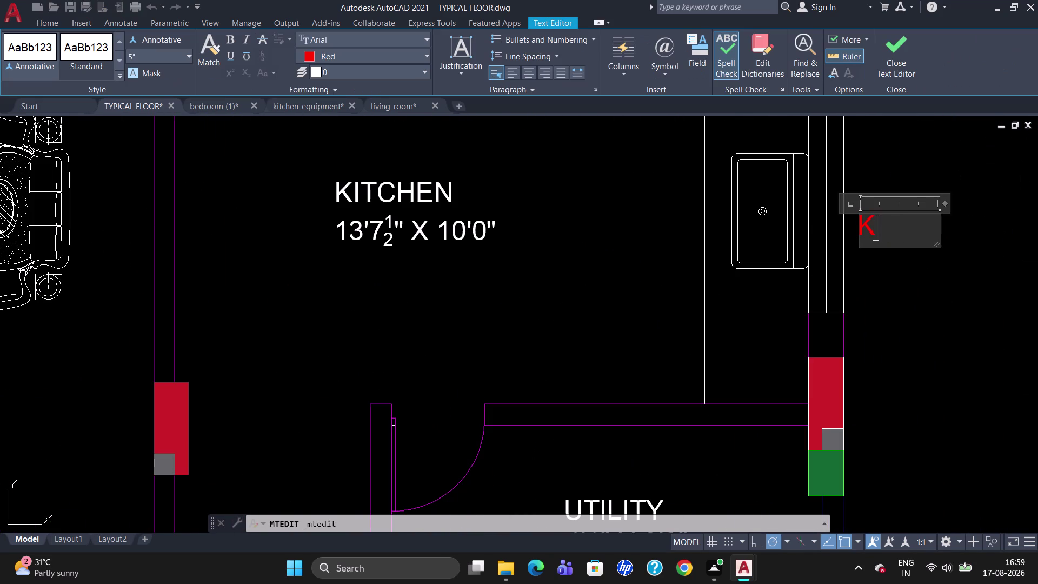
text(W)
click(885, 296)
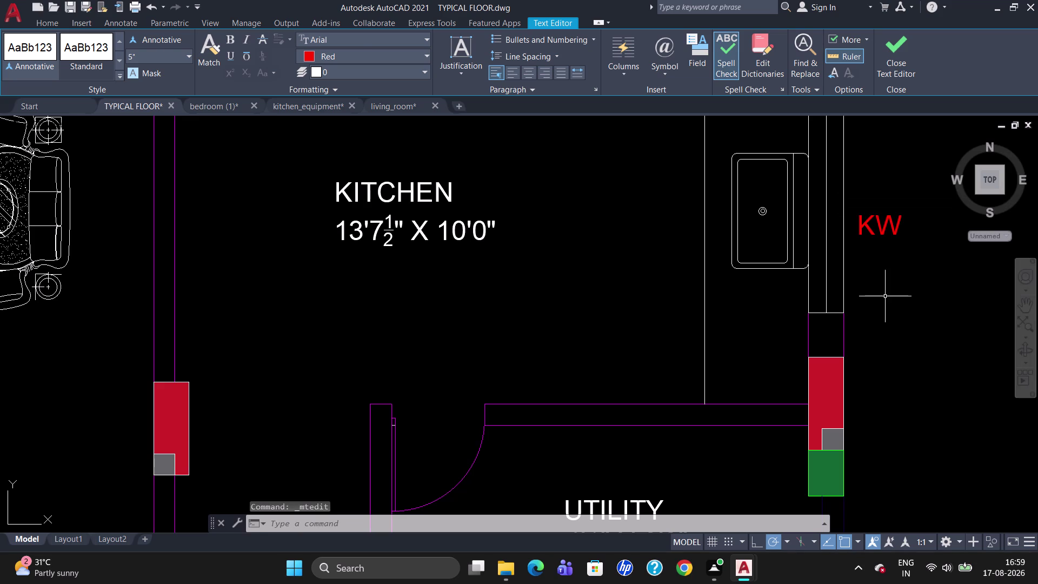
Zoom back out and select the red V tag beside a toilet.
scroll(down, 3)
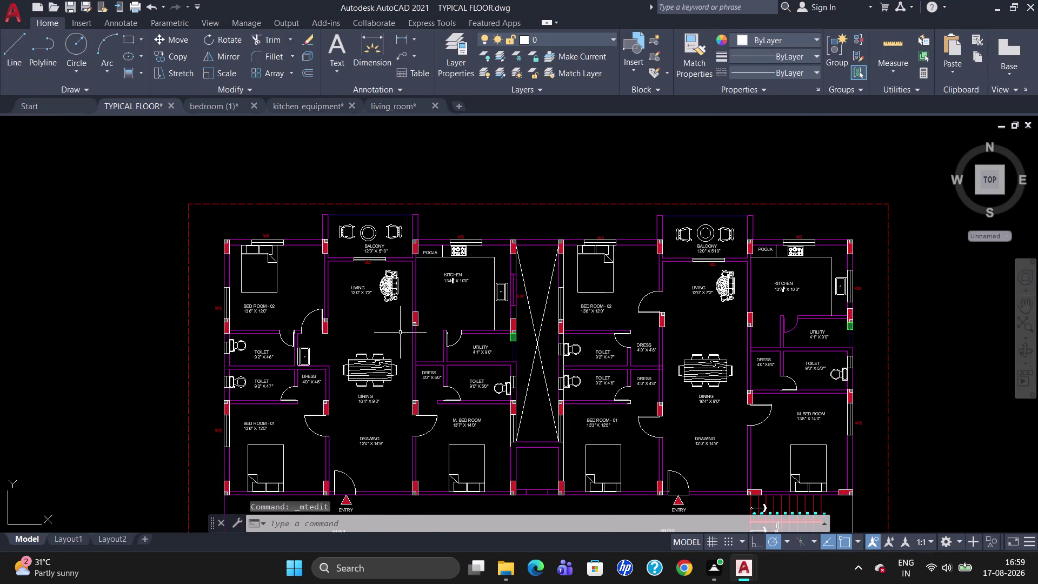
scroll(down, 3)
scroll(up, 3)
scroll(down, 3)
scroll(up, 3)
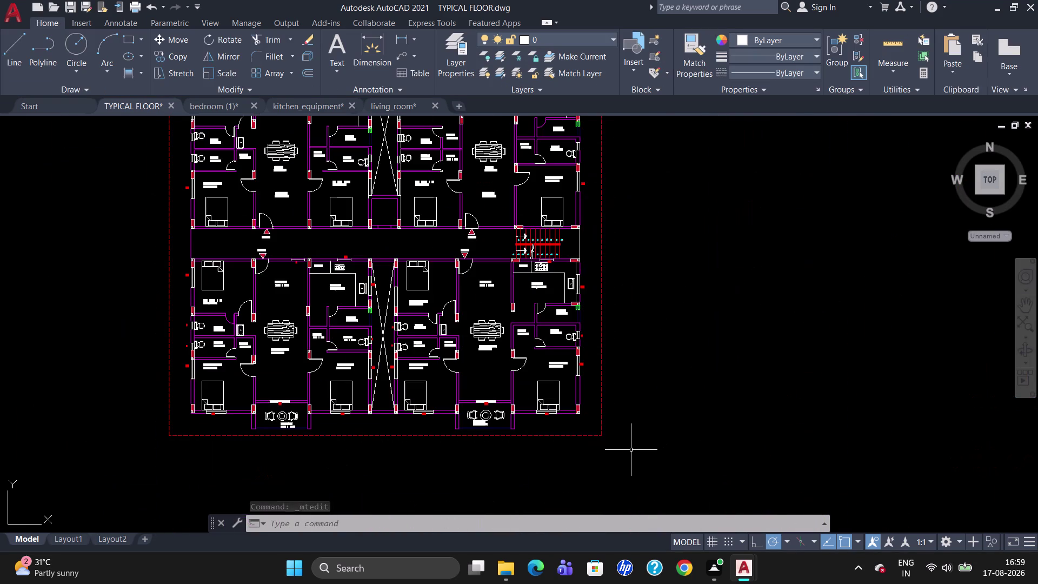
scroll(up, 3)
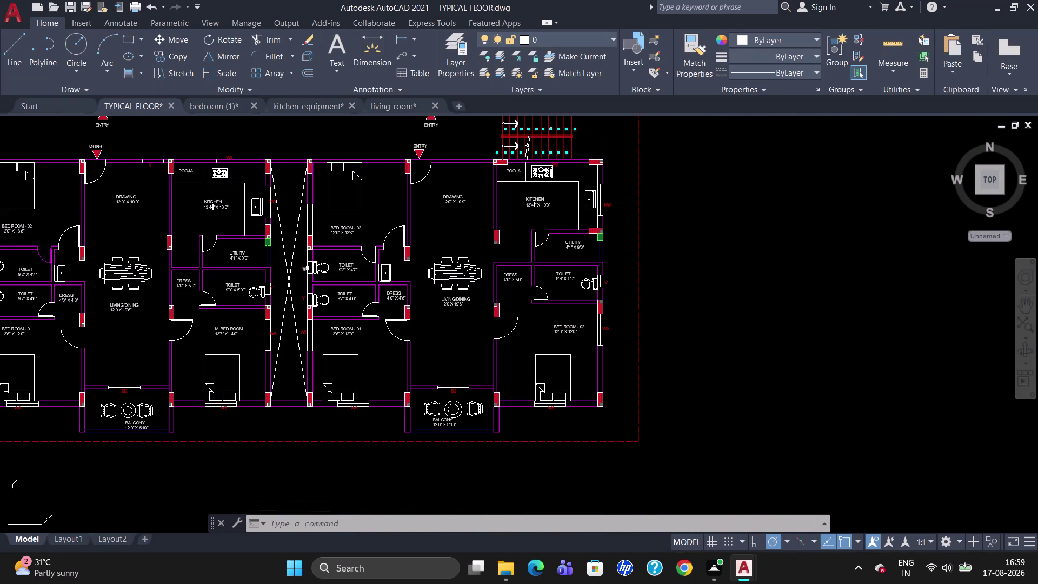
click(305, 270)
Copy the red V tag beside two toilets on the right of the plan.
text(CO)
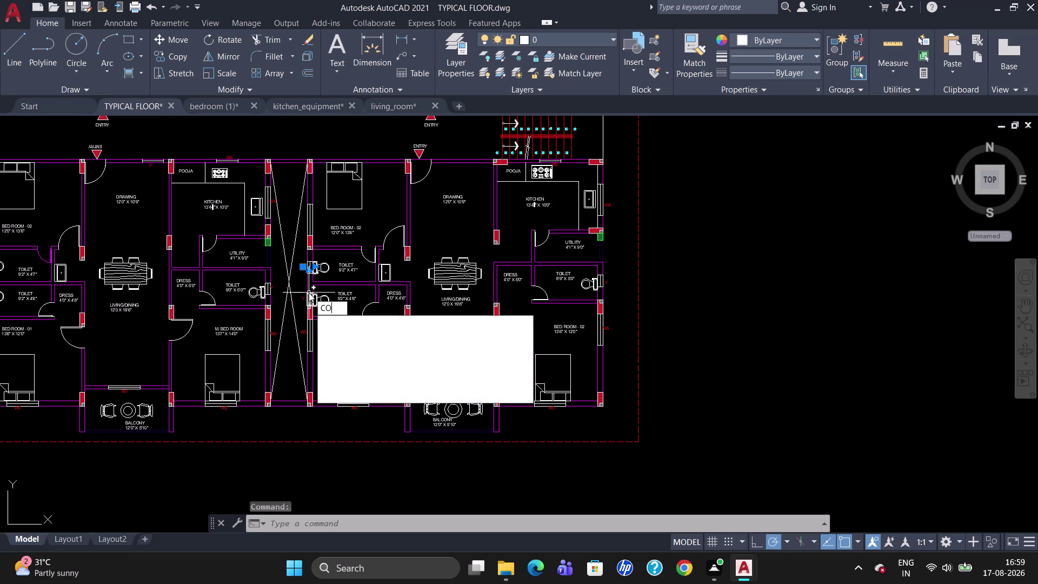
key(Return)
scroll(up, 3)
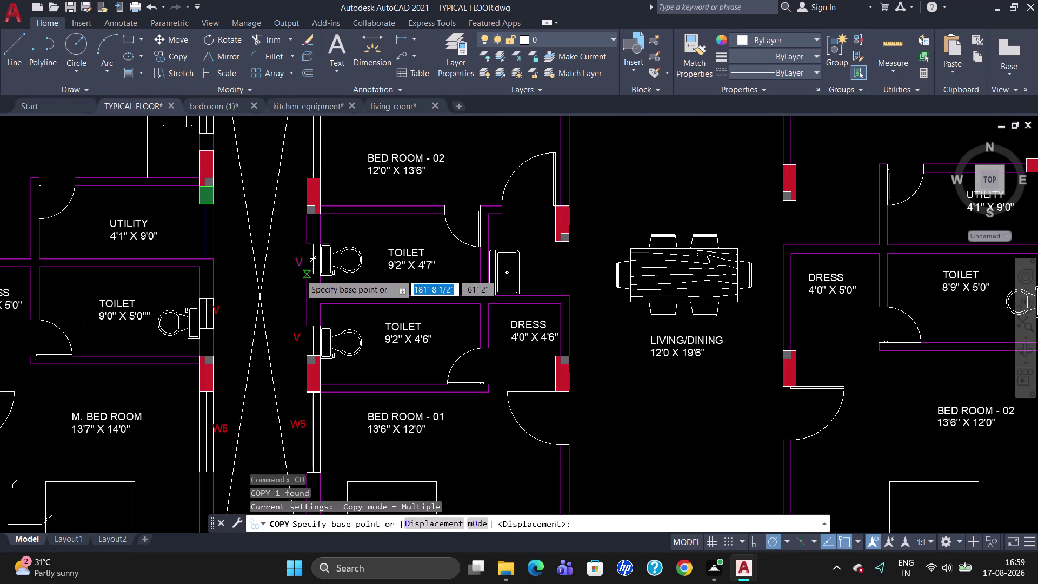
click(299, 267)
scroll(down, 3)
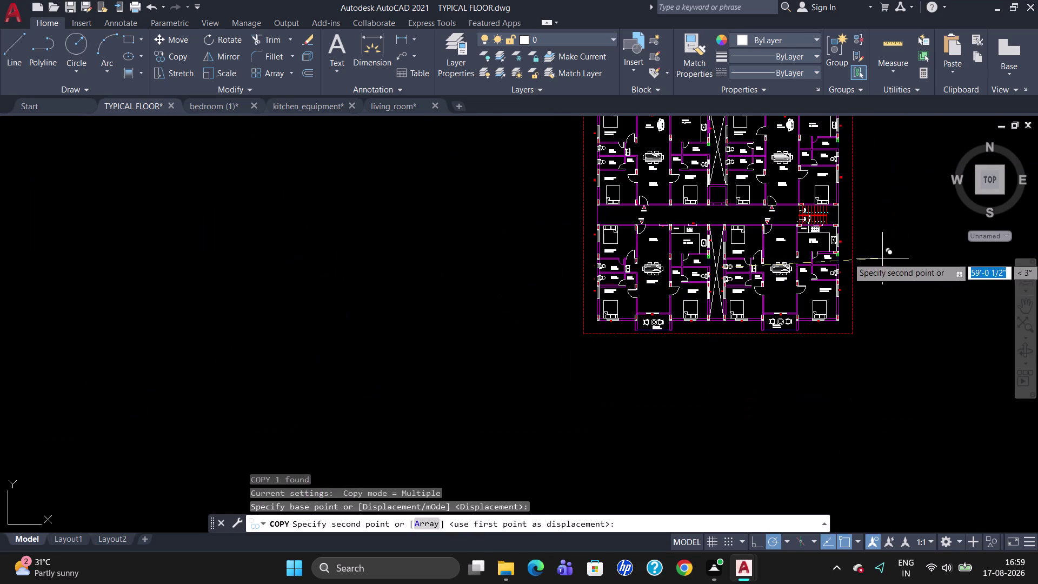
scroll(up, 3)
scroll(down, 3)
scroll(up, 3)
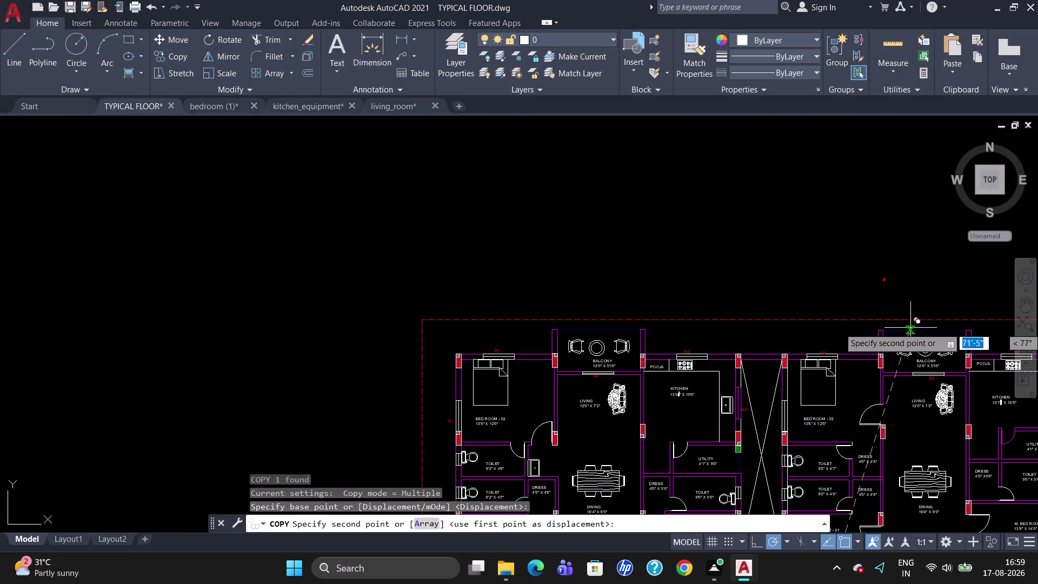
scroll(down, 3)
scroll(up, 3)
scroll(down, 3)
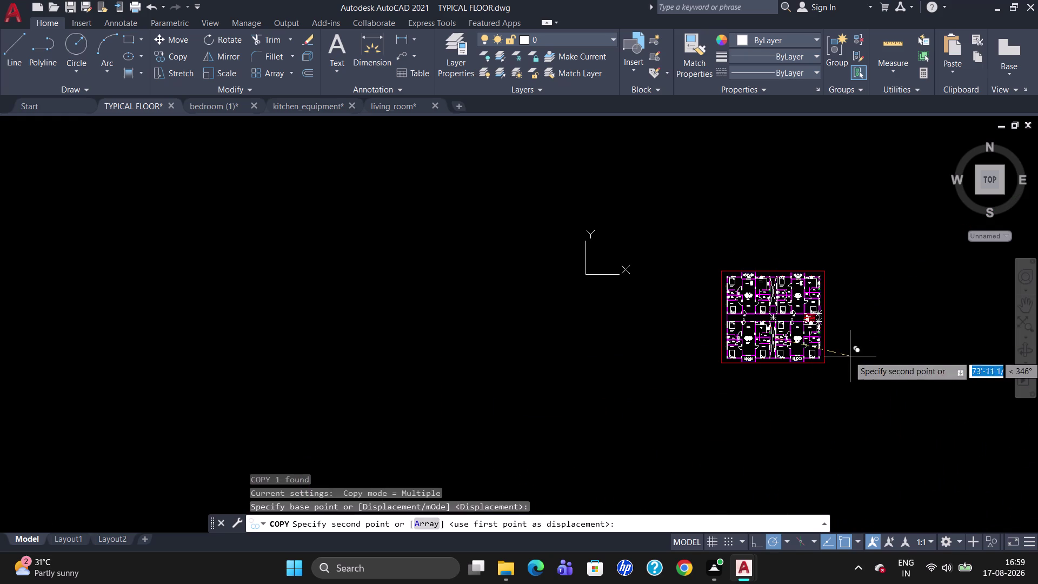
scroll(up, 3)
scroll(up, 3)
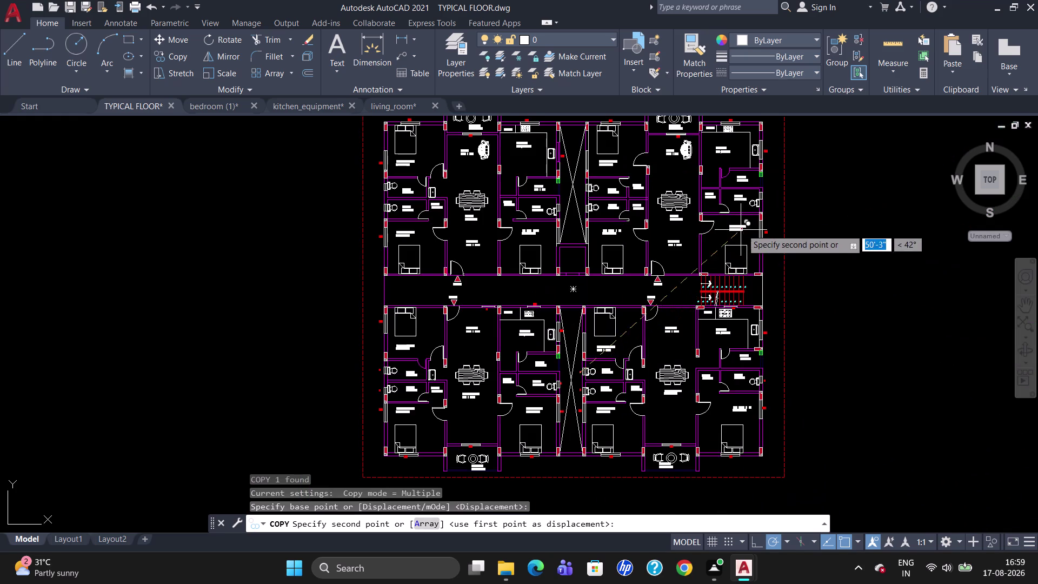
scroll(up, 3)
scroll(up, 3)
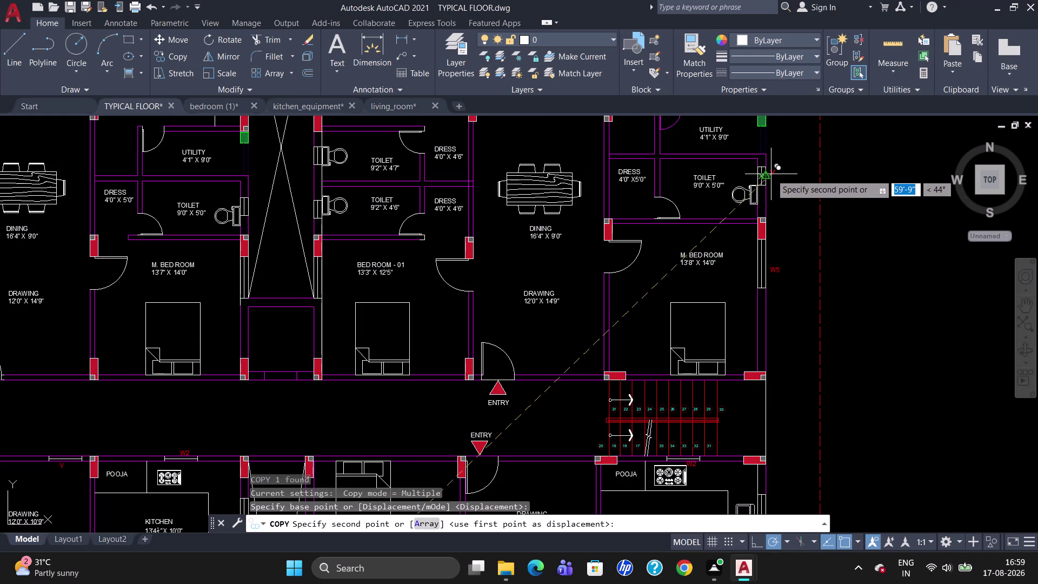
click(771, 176)
scroll(up, 3)
scroll(down, 3)
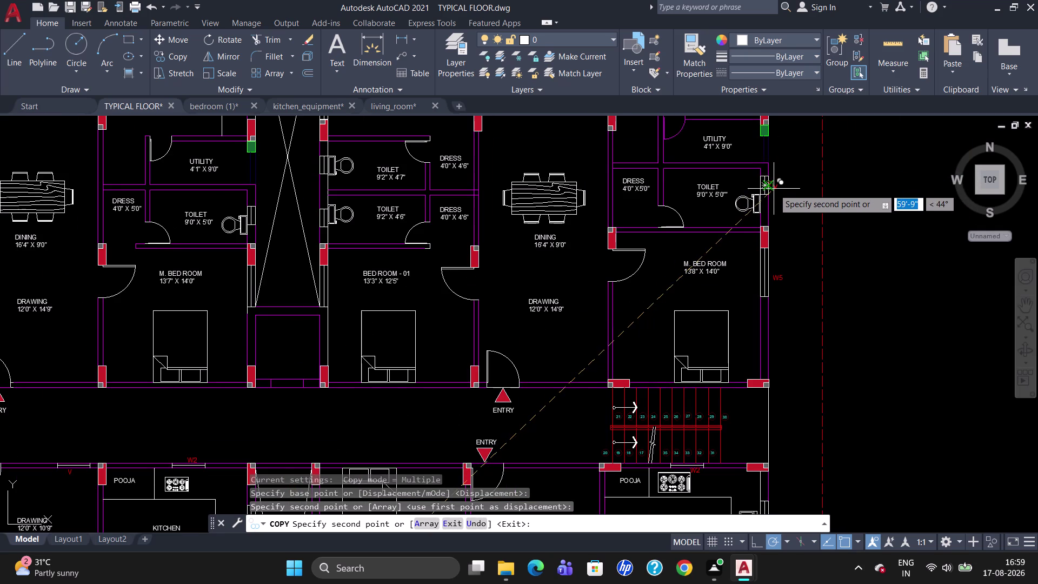
click(774, 188)
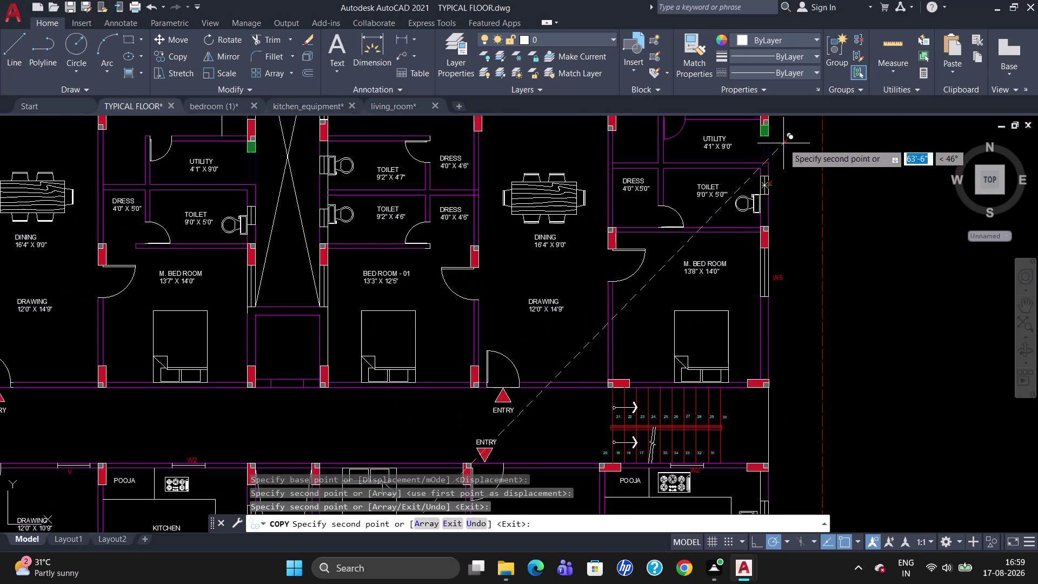
Place five more V tag copies beside other flats' toilets, then cancel copying.
scroll(down, 3)
scroll(up, 3)
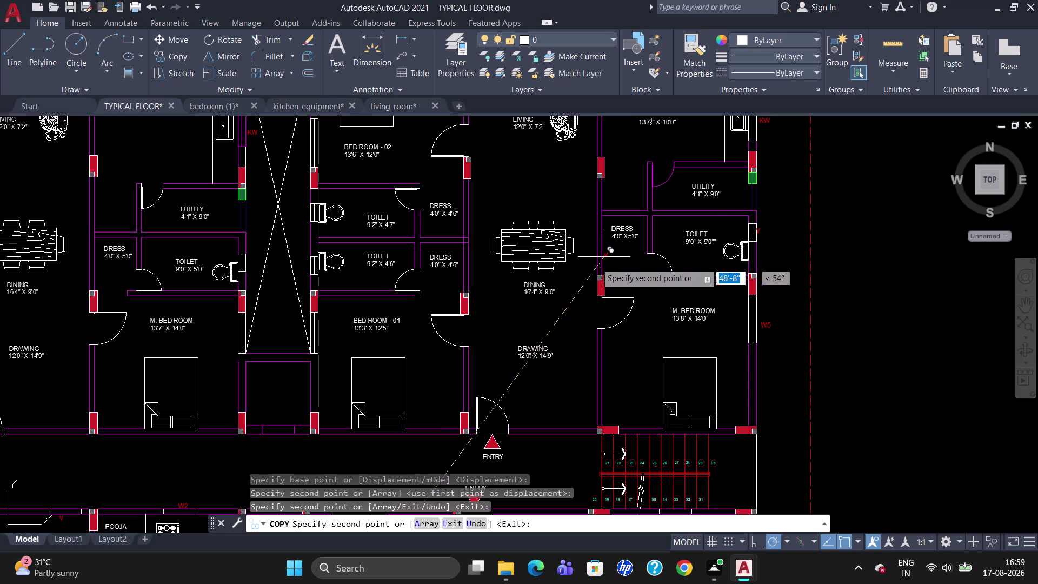
scroll(up, 3)
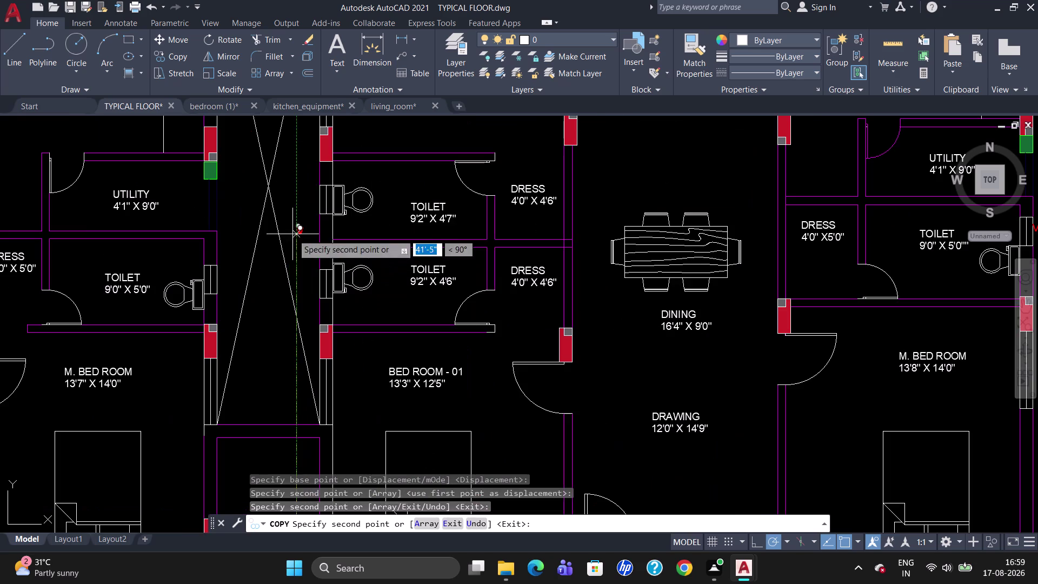
click(309, 205)
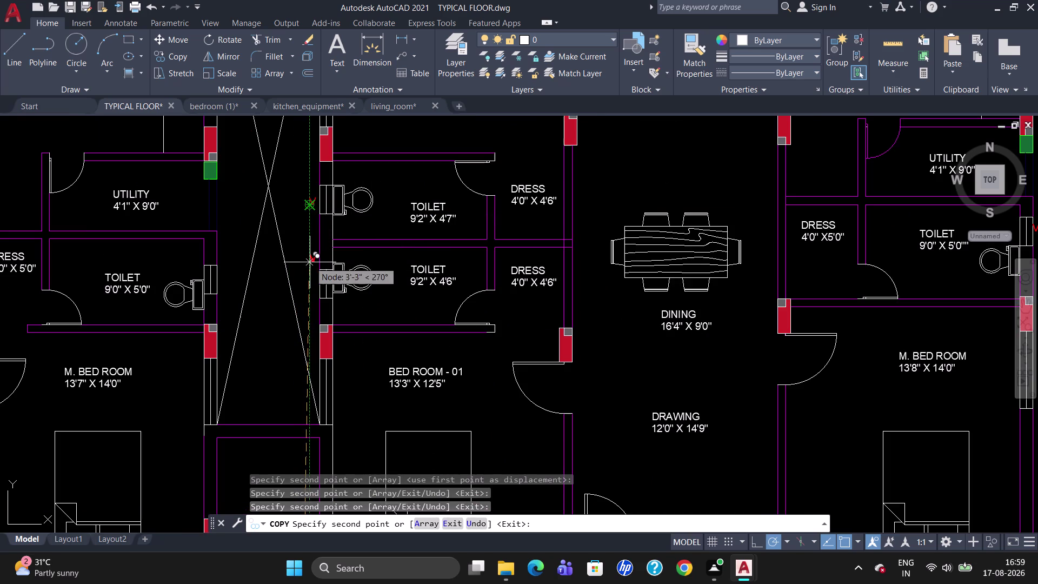
click(311, 286)
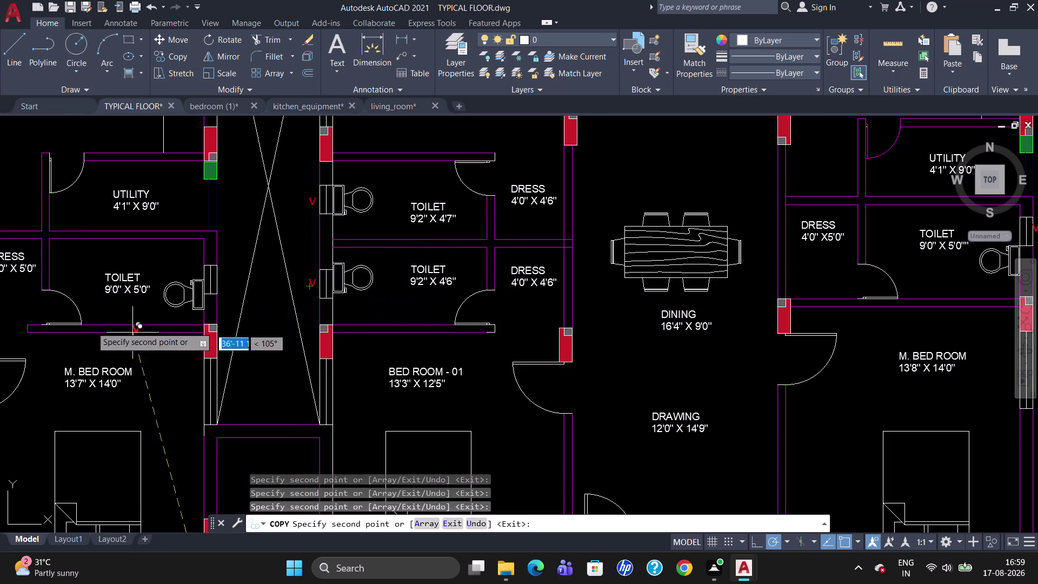
click(223, 282)
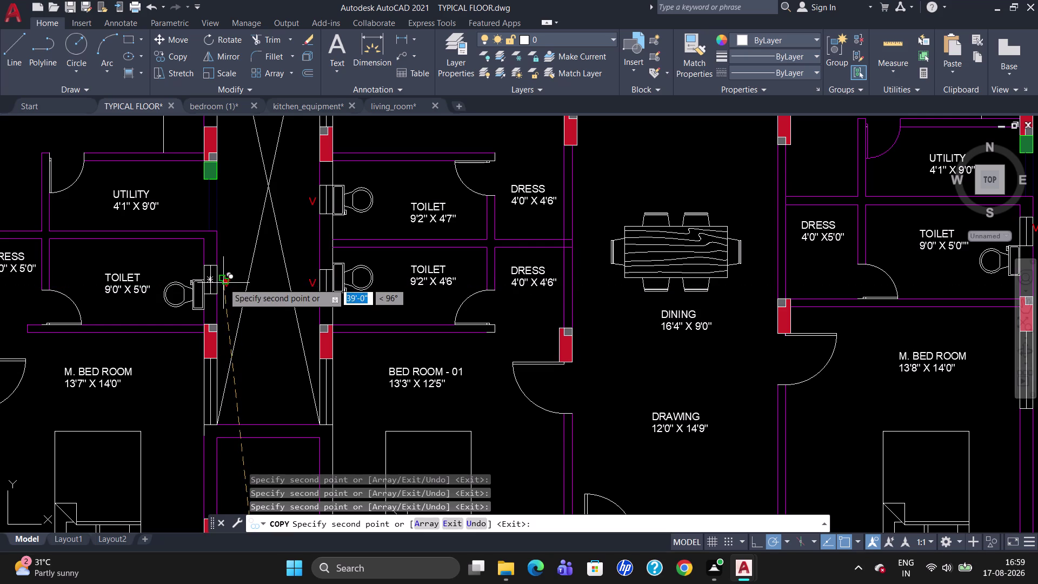
scroll(down, 3)
scroll(up, 3)
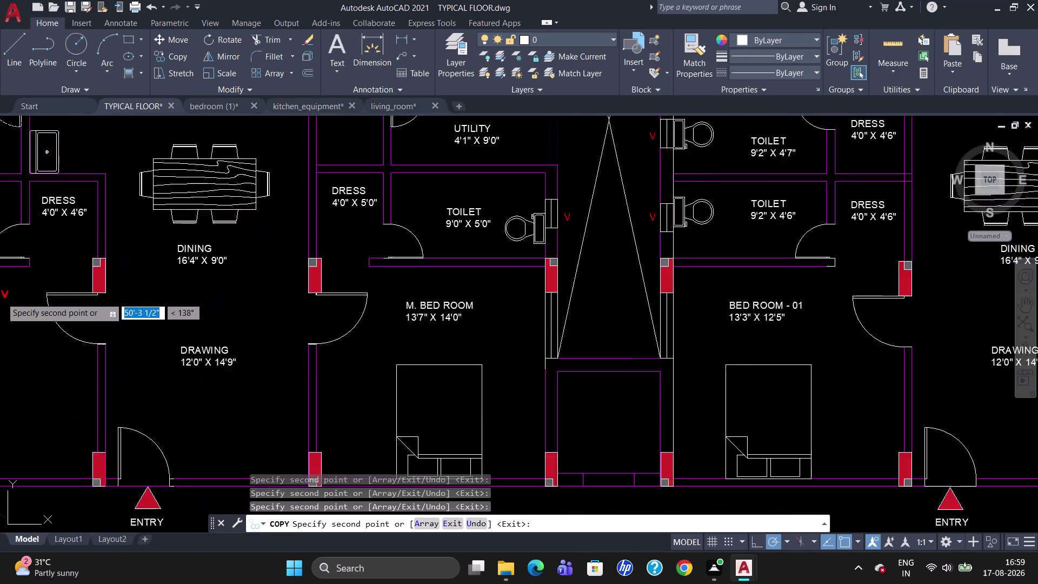
scroll(up, 3)
scroll(down, 3)
scroll(up, 3)
scroll(down, 3)
scroll(up, 3)
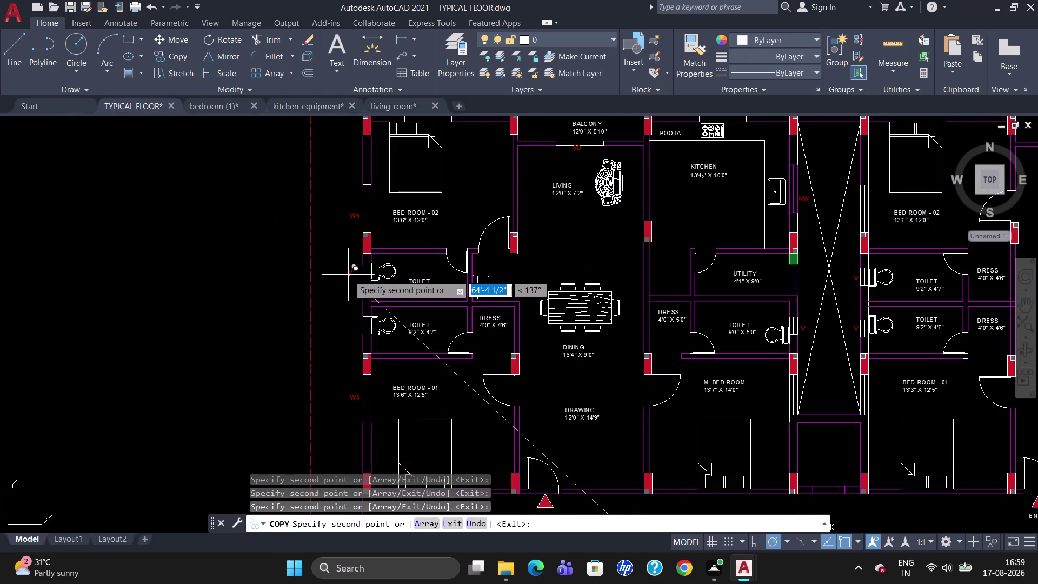
click(354, 278)
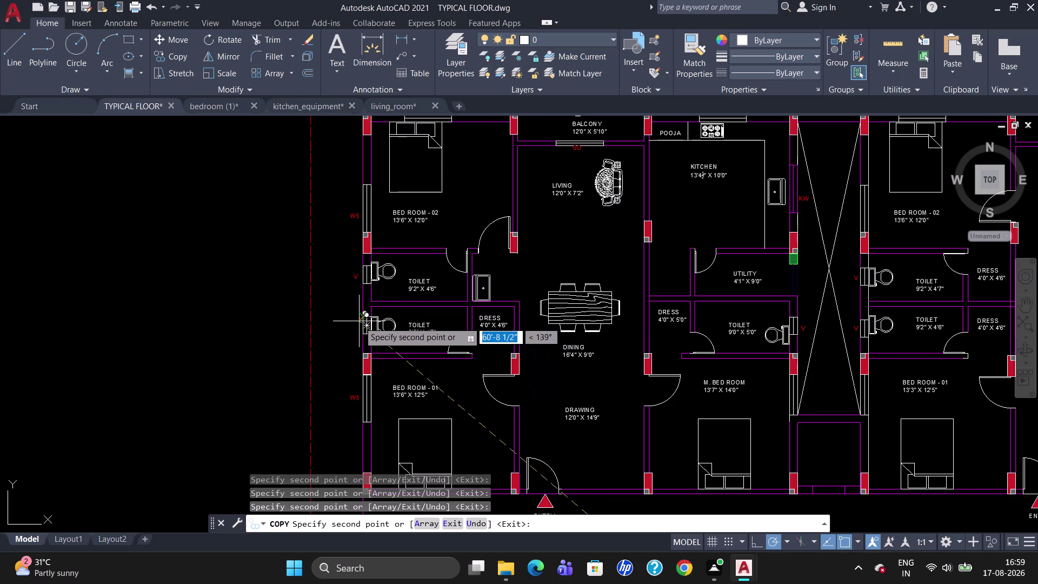
click(355, 325)
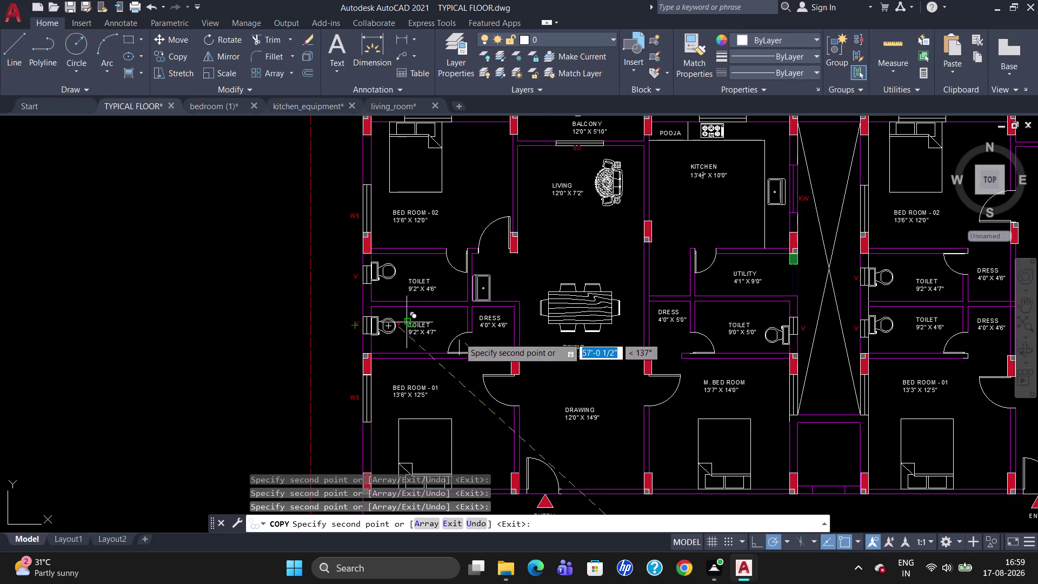
scroll(down, 3)
scroll(up, 3)
scroll(down, 3)
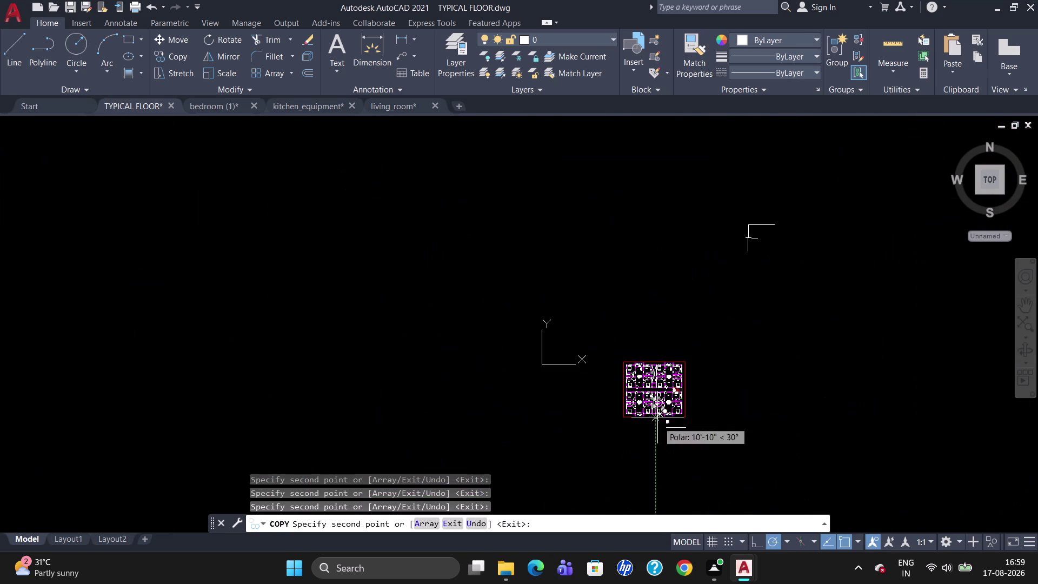
scroll(up, 3)
scroll(down, 3)
scroll(up, 3)
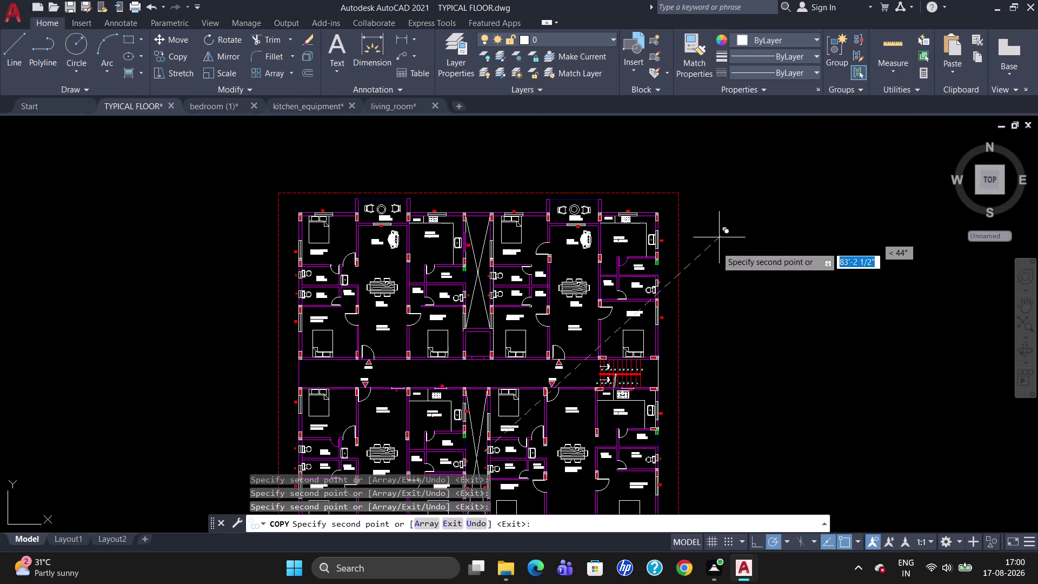
scroll(down, 3)
scroll(up, 3)
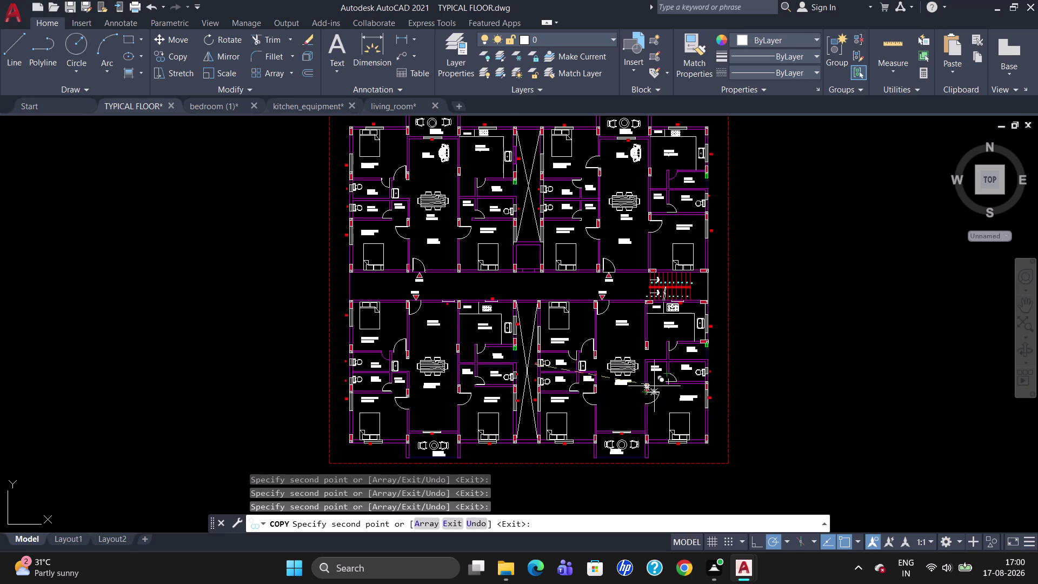
scroll(up, 3)
key(Escape)
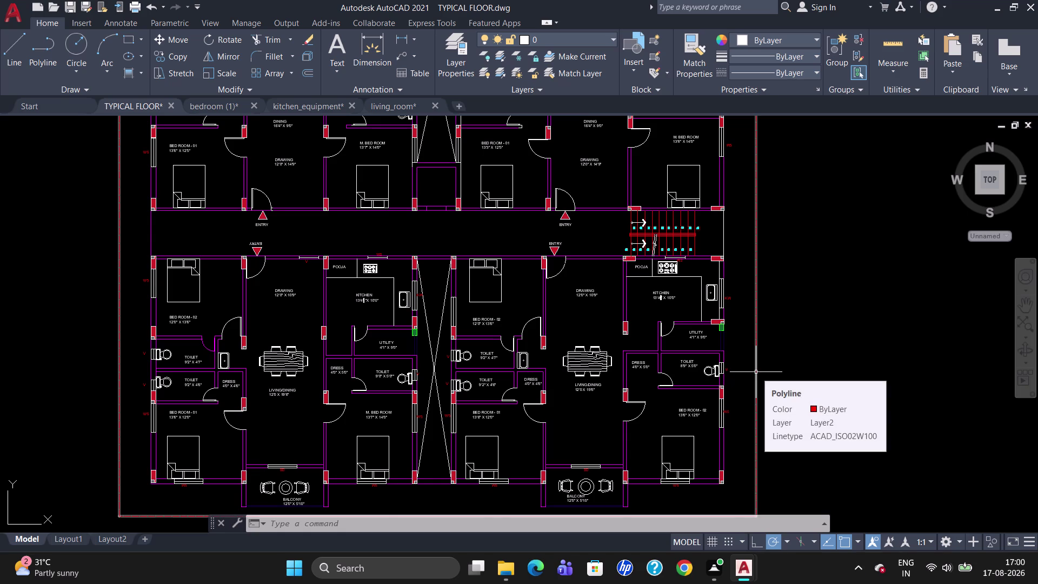
key(Escape)
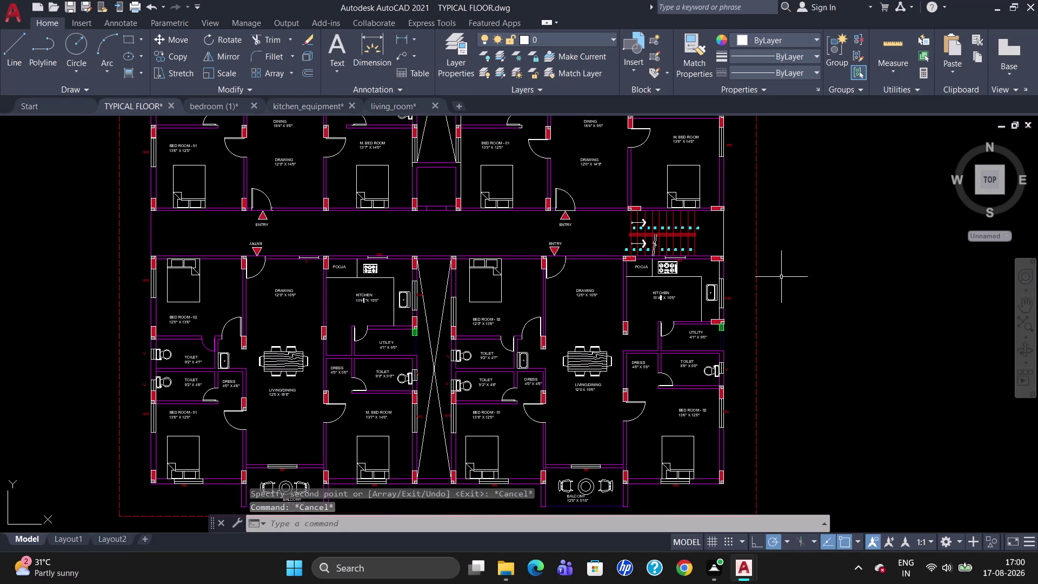
Zoom in on the lower-left flat's living/dining area.
scroll(down, 3)
scroll(up, 3)
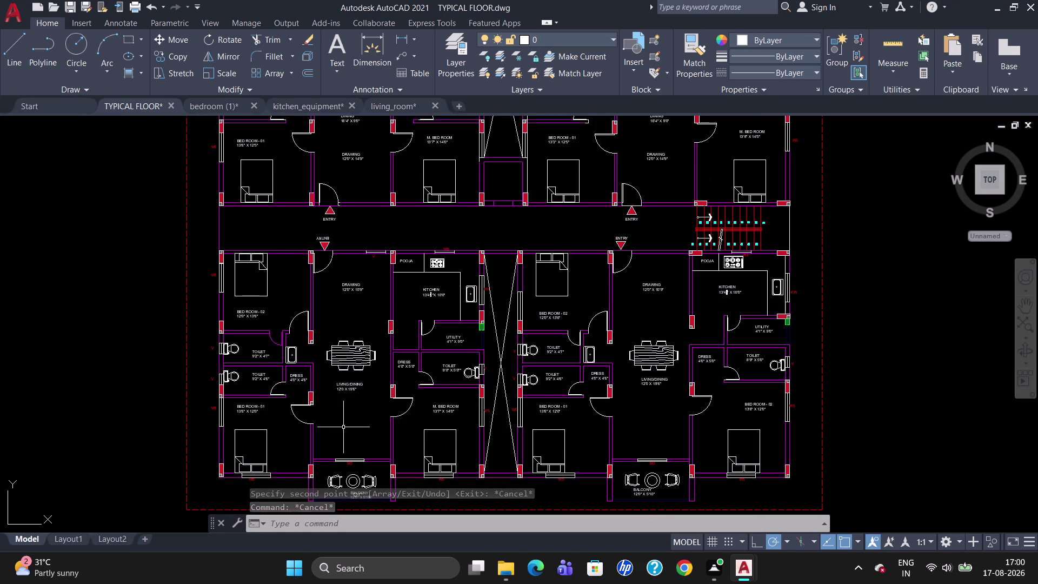
scroll(down, 3)
scroll(up, 3)
scroll(down, 3)
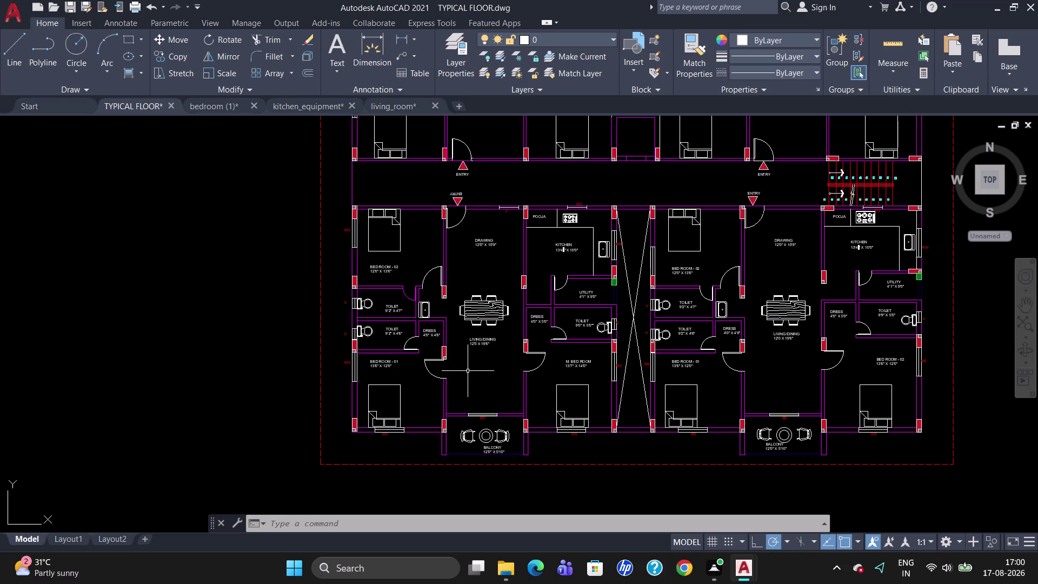
Draw an MTEXT box beside the Bed Room-01 door and enter D2.
key(t)
key(Return)
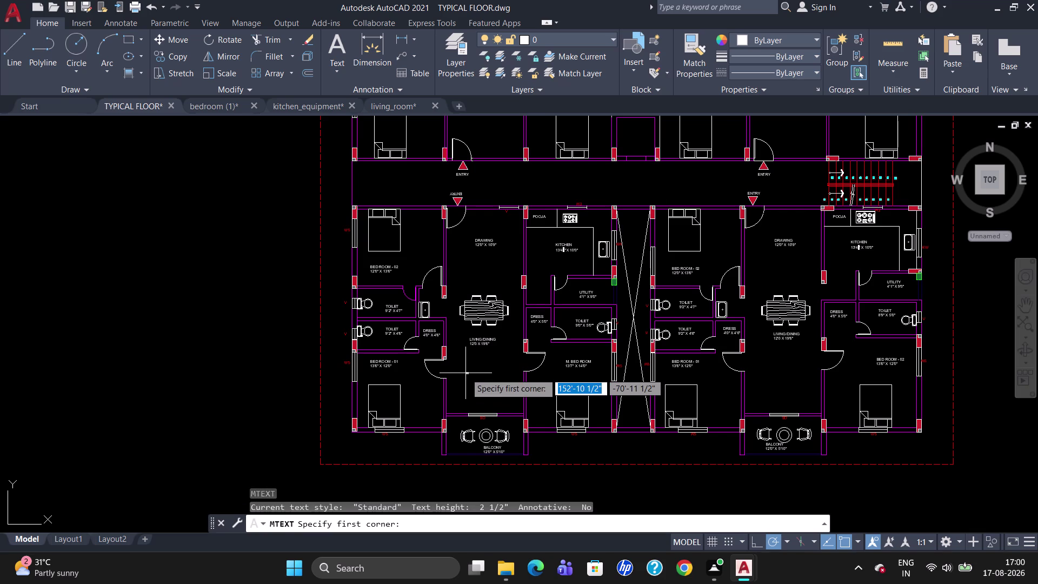
scroll(up, 3)
click(429, 361)
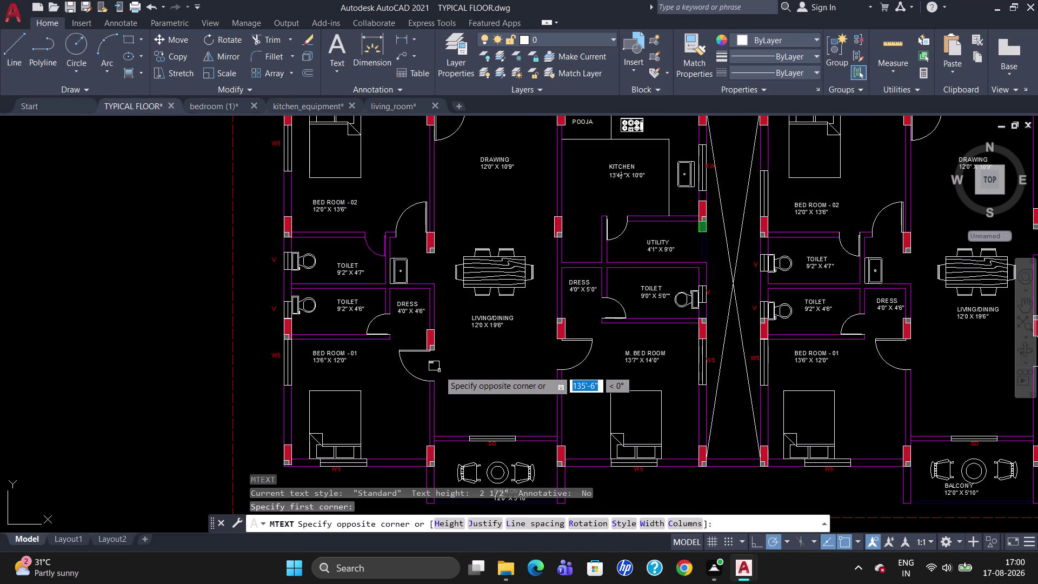
click(445, 372)
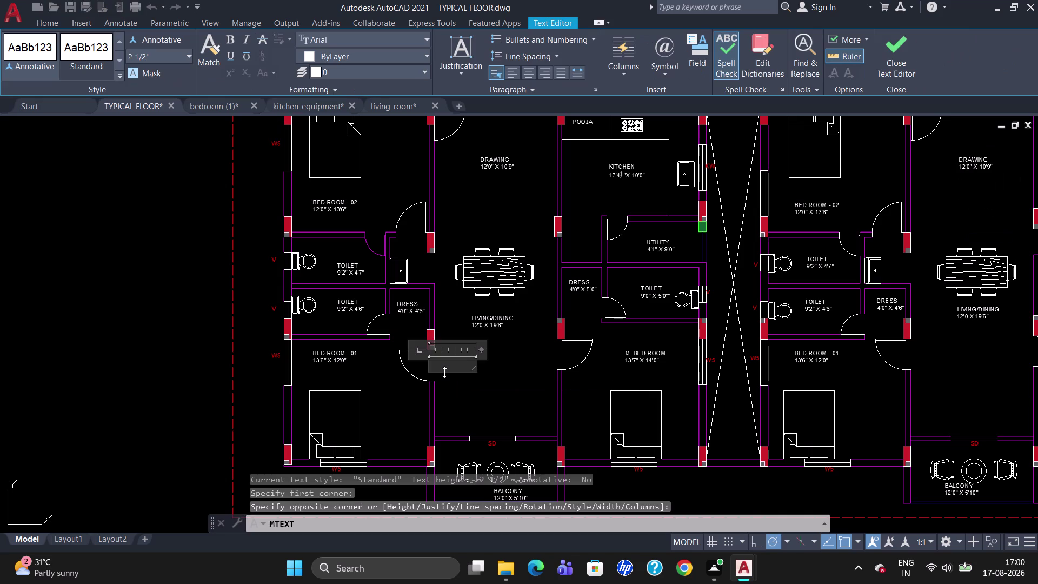
text(D2)
drag(444, 372, 439, 374)
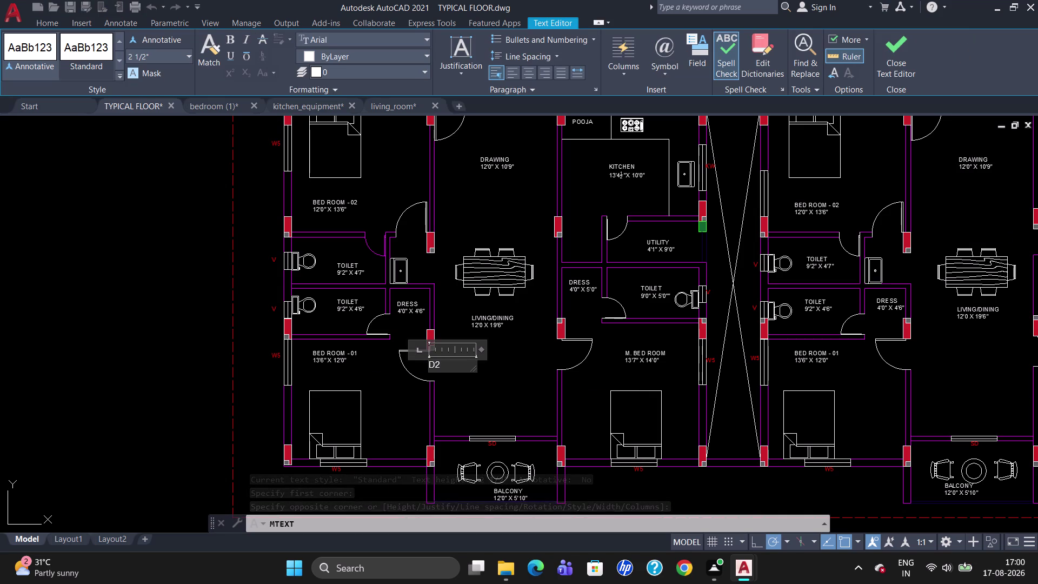
key(BackSpace)
key(BackSpace)
Retype D2 with 5" height in red and close the text editor.
click(169, 51)
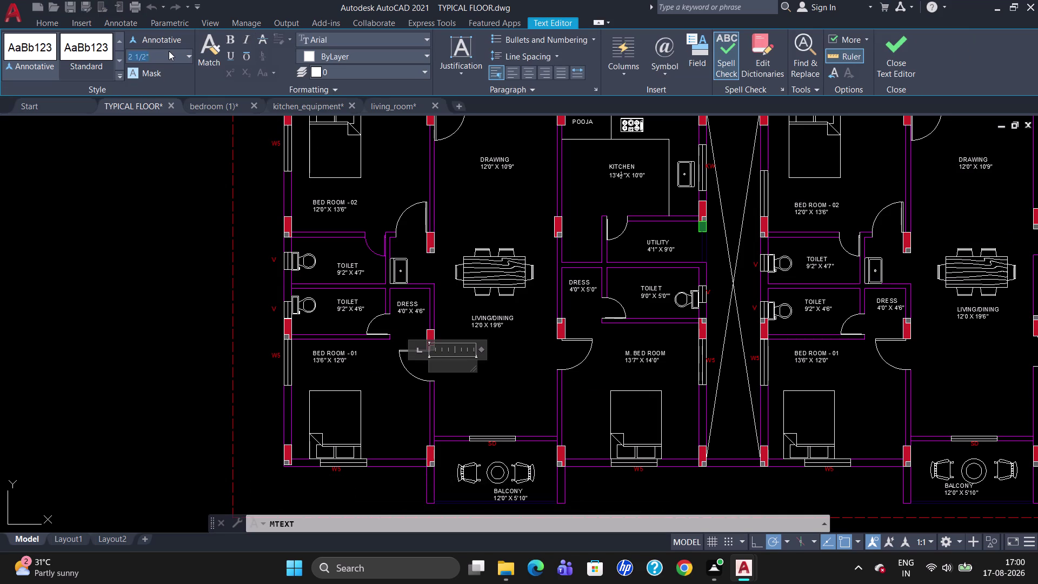
key(BackSpace)
key(5)
key(Return)
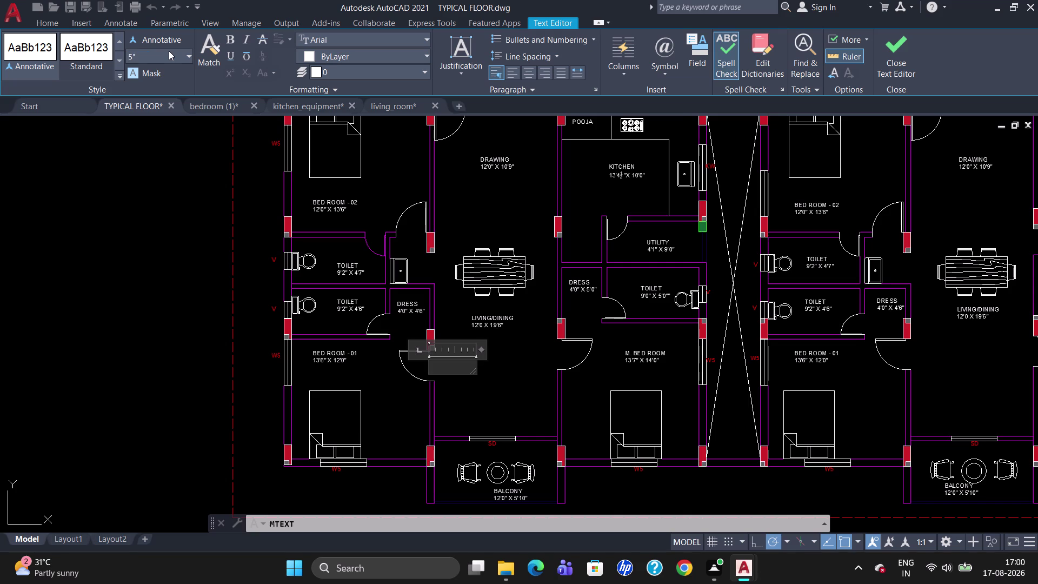
click(305, 54)
click(306, 194)
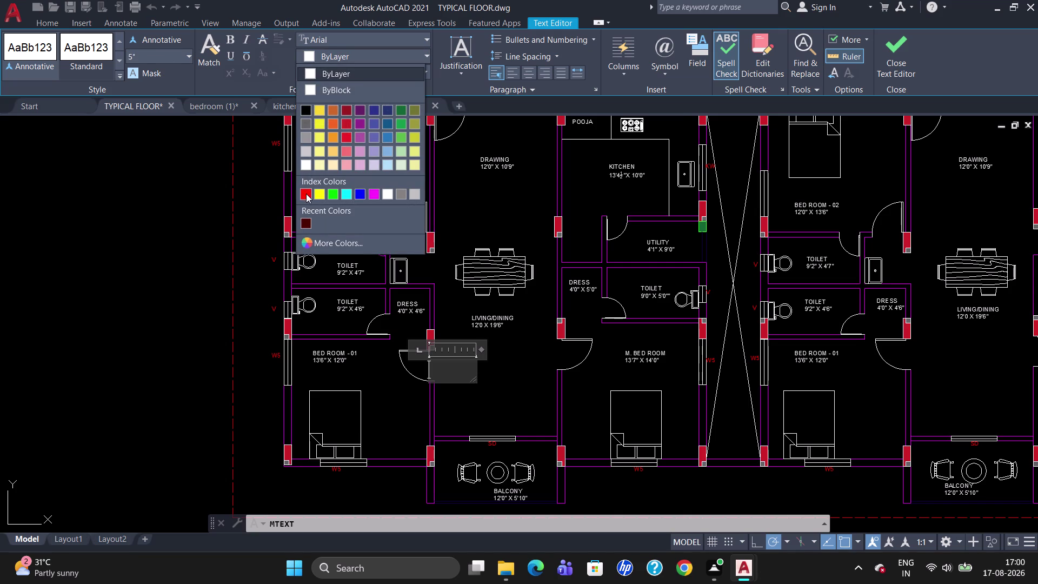
text(D2)
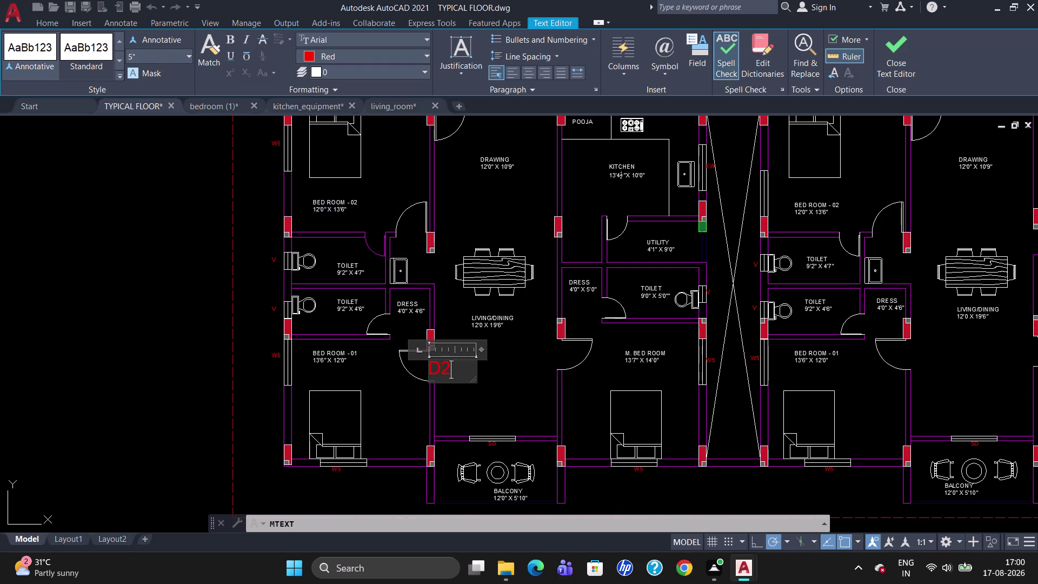
click(477, 409)
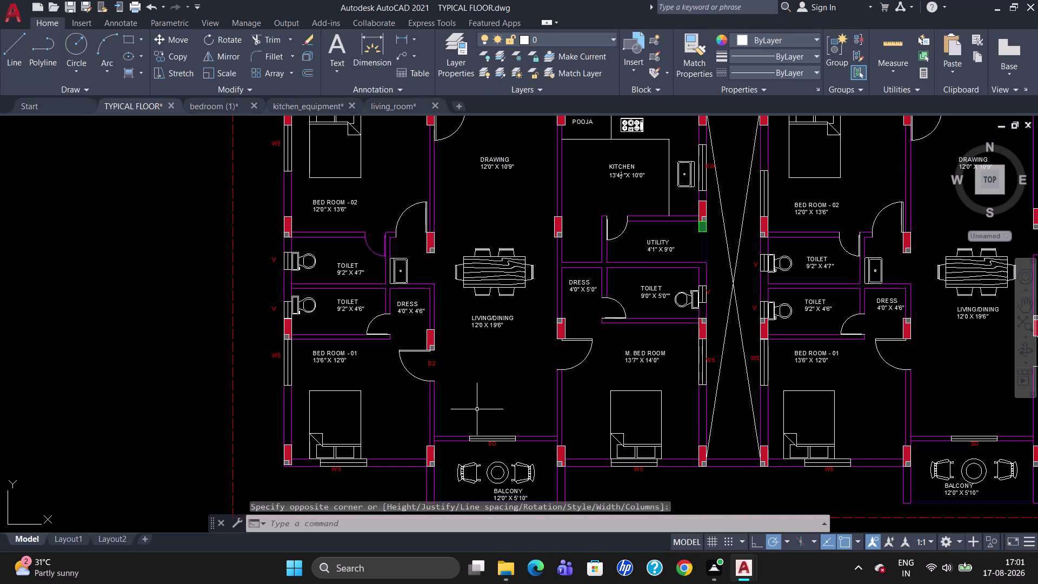
click(436, 364)
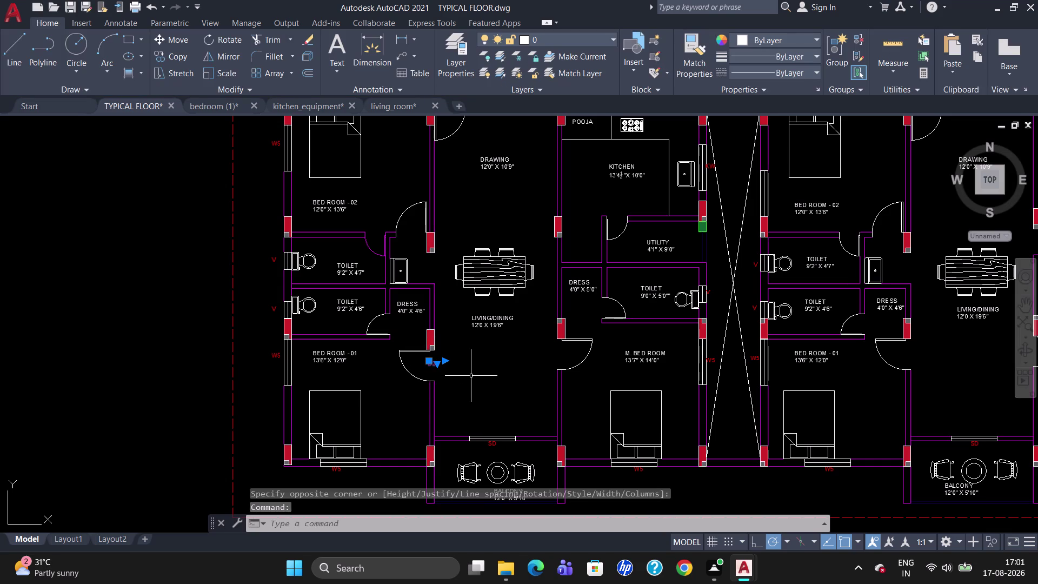
Copy the red D2 tag to the Bed Room-02 and master bedroom doors.
text(CO)
key(Return)
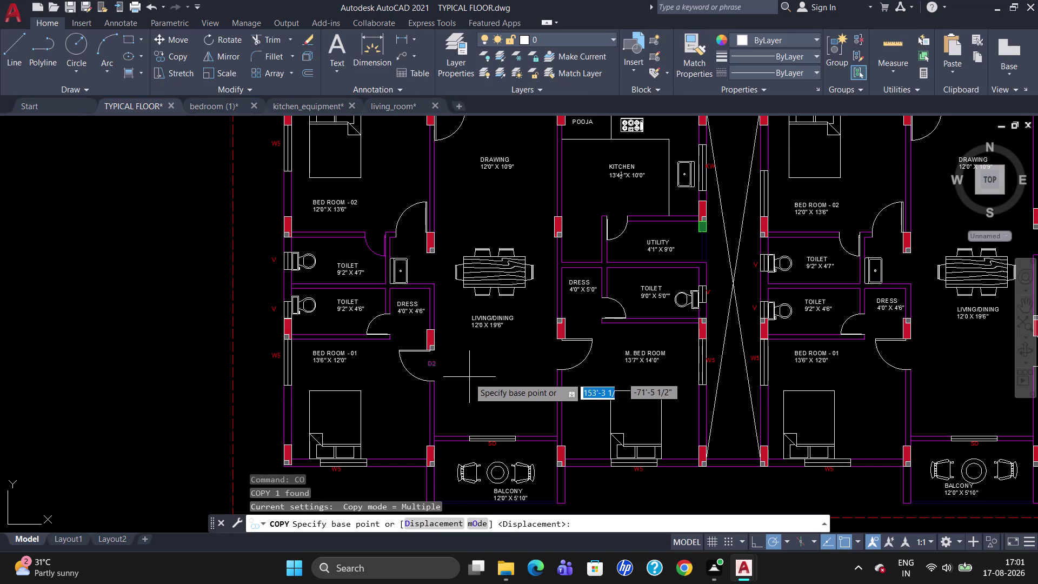
click(433, 368)
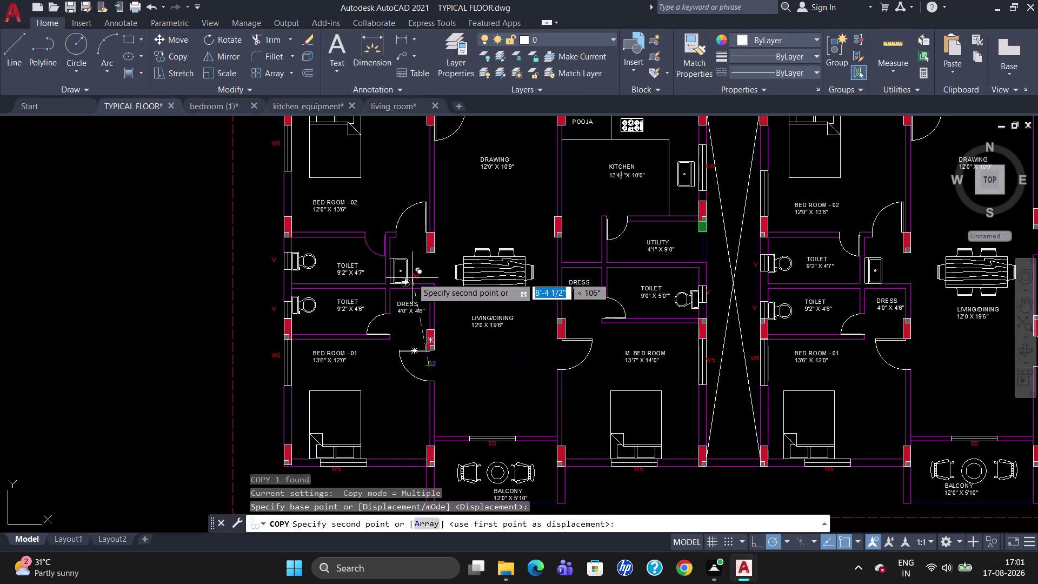
click(411, 234)
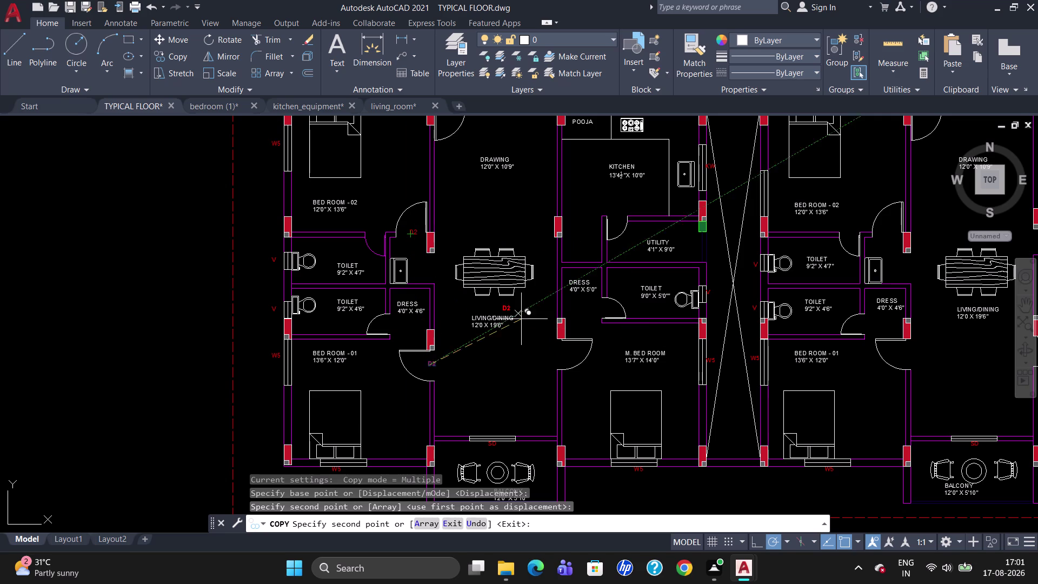
click(562, 356)
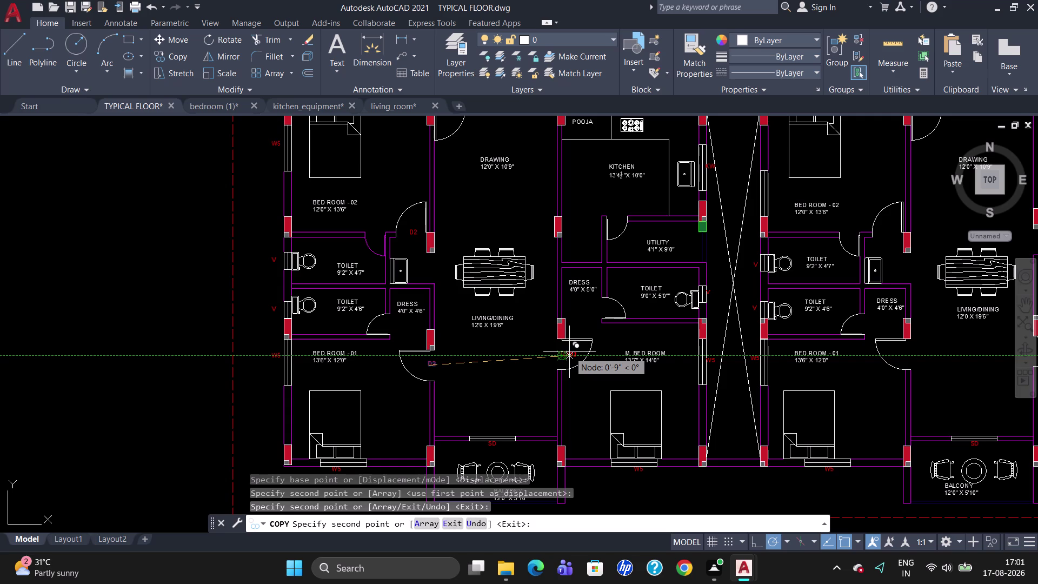
key(Escape)
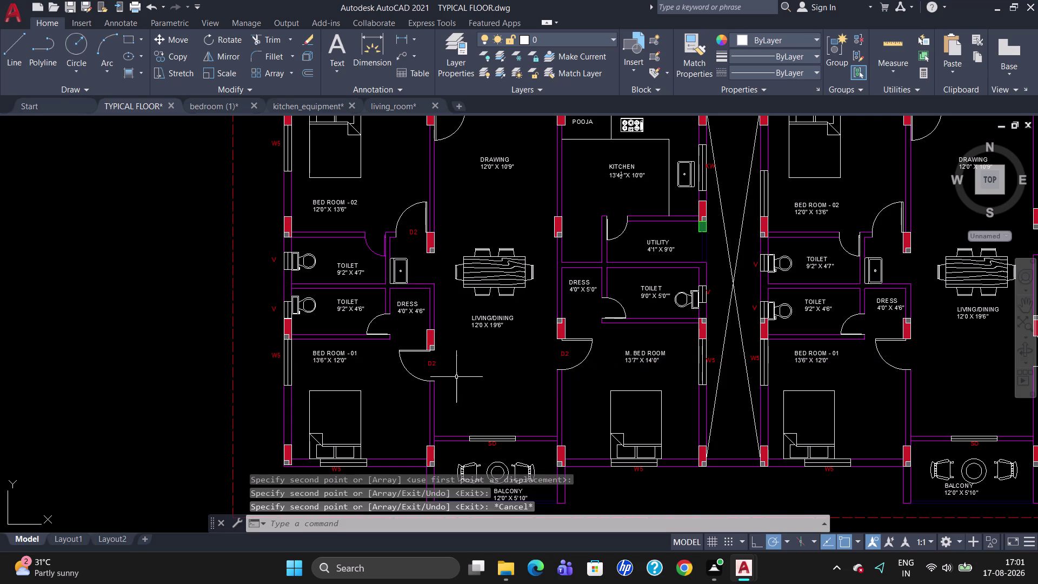
click(431, 365)
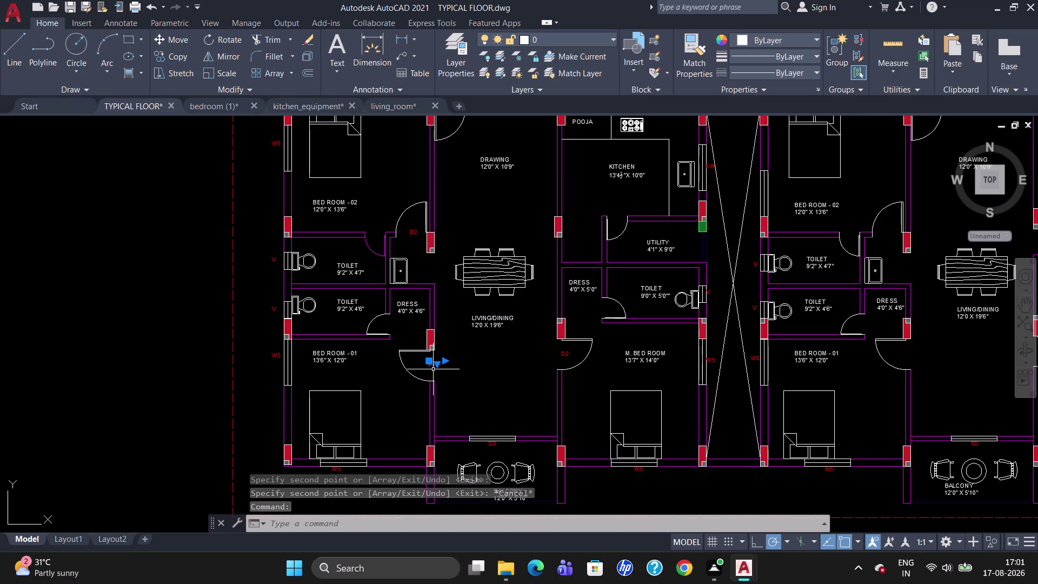
Copy the D2 tag beside the Dress room door.
text(CO)
key(Return)
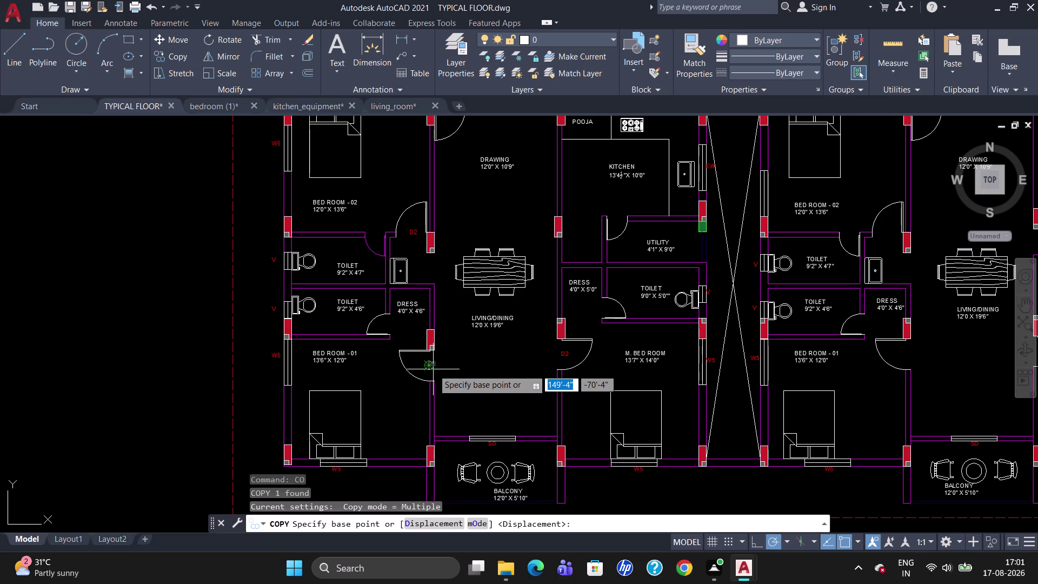
click(433, 369)
scroll(up, 3)
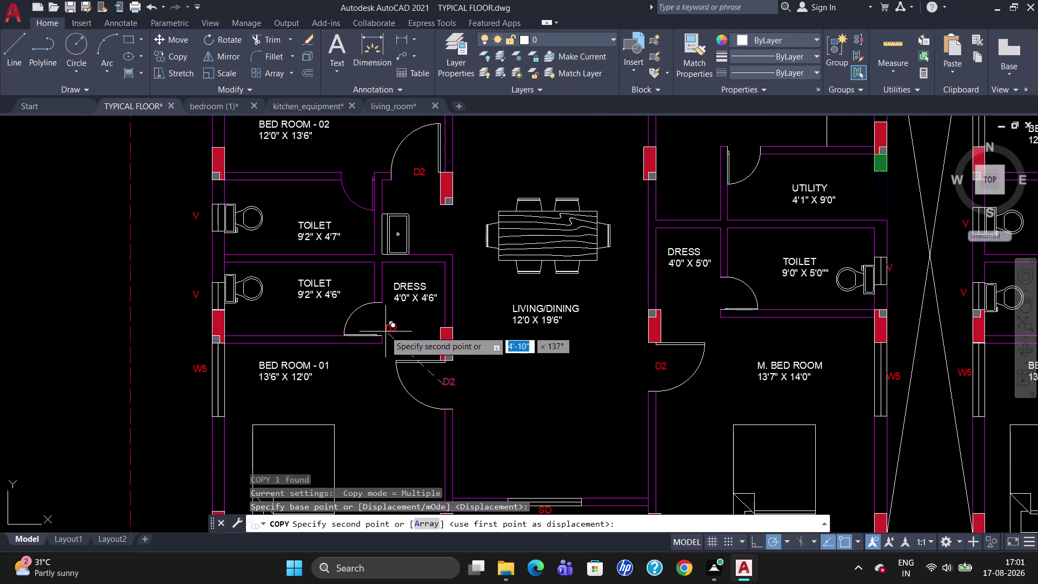
click(373, 322)
key(Escape)
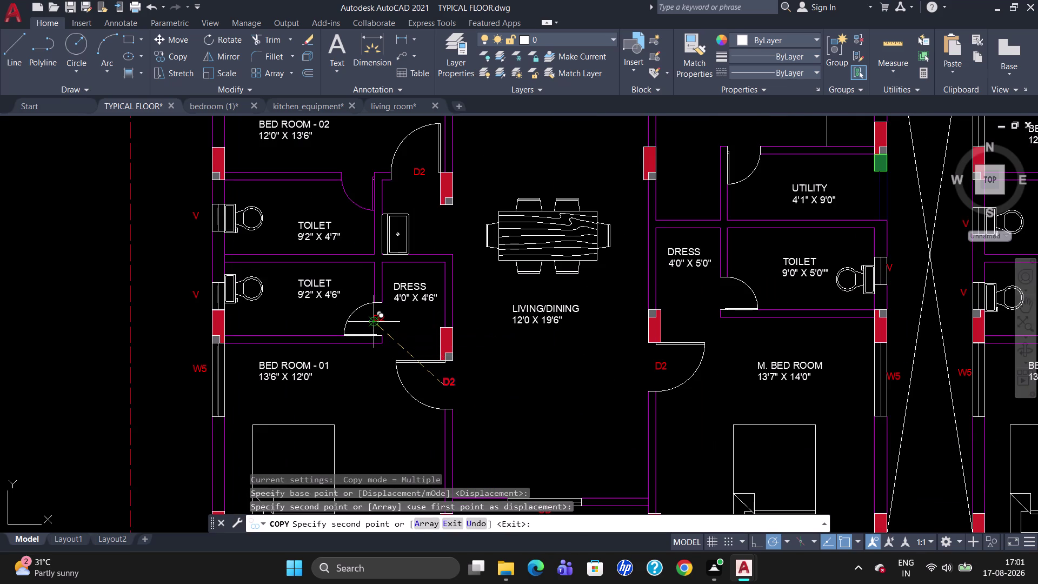
click(374, 322)
Edit the copied tag to read D3, then start copying it.
triple_click(380, 321)
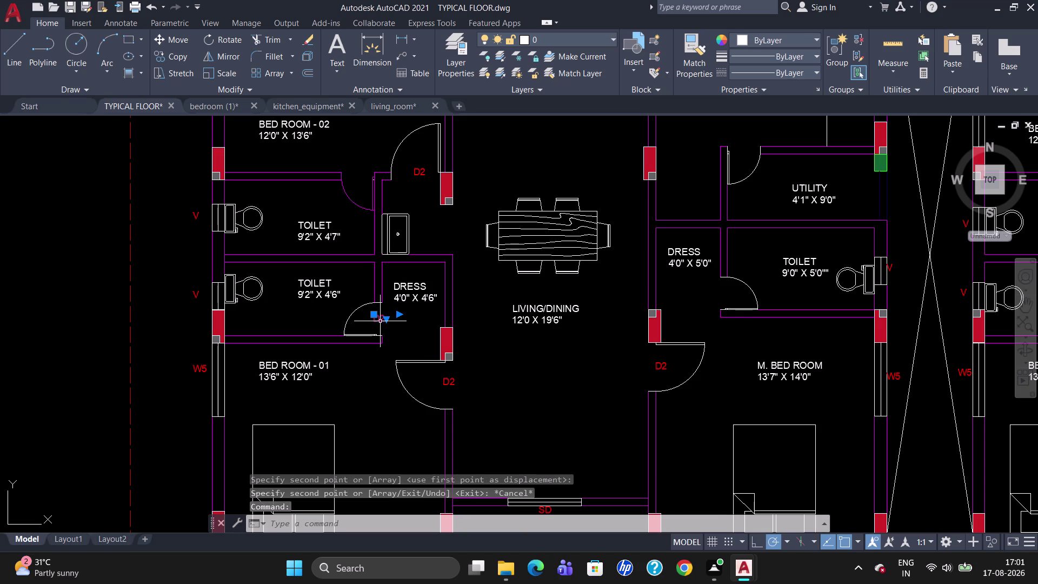
key(Right)
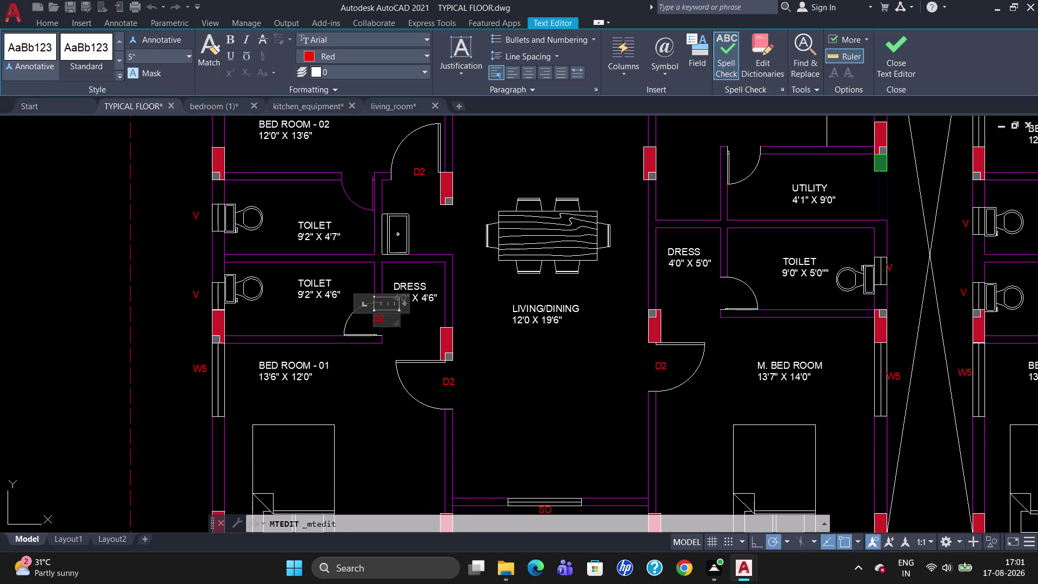
key(BackSpace)
key(3)
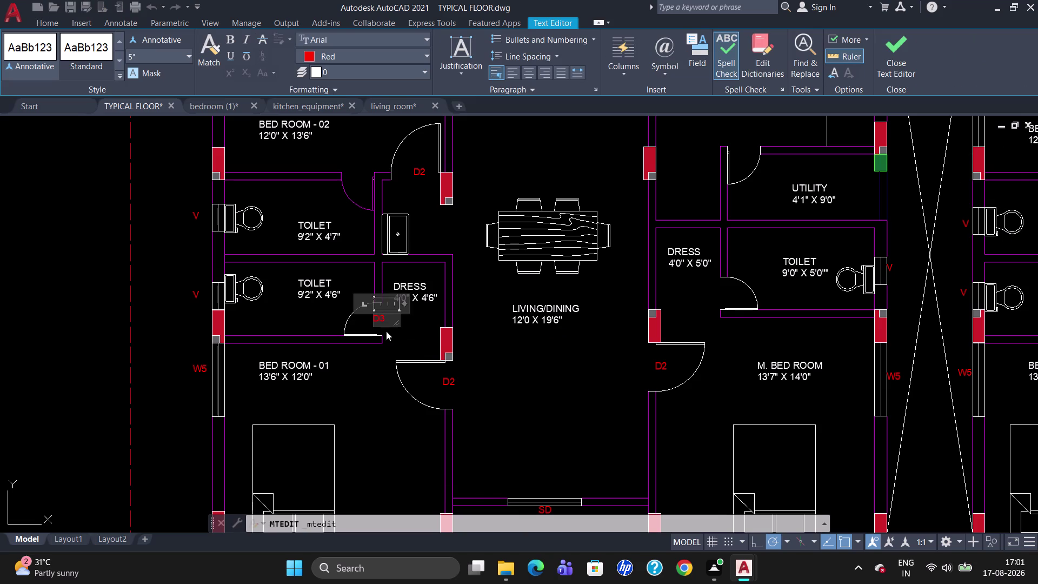
click(390, 340)
click(377, 318)
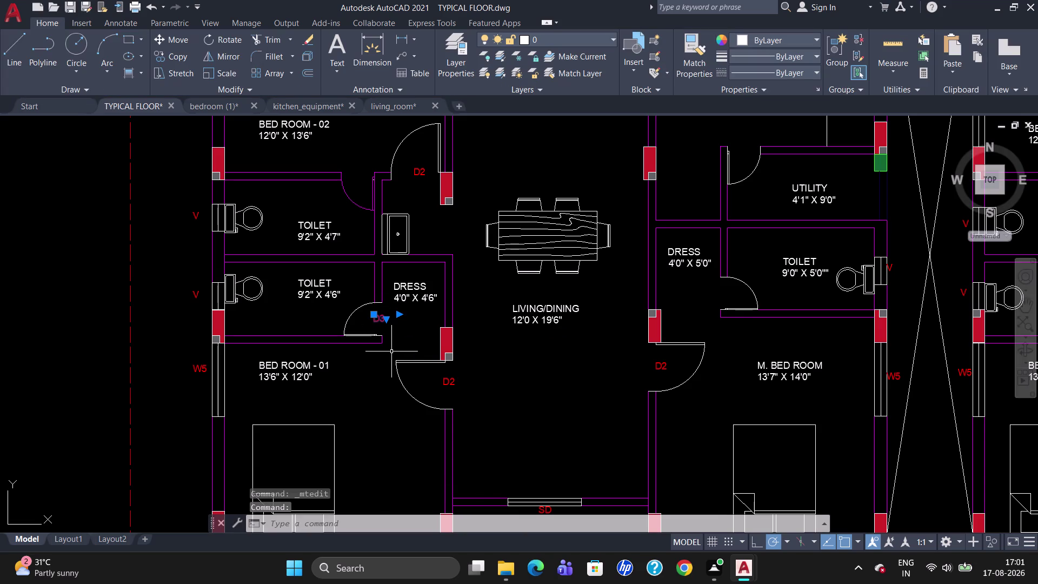
text(CO)
key(Return)
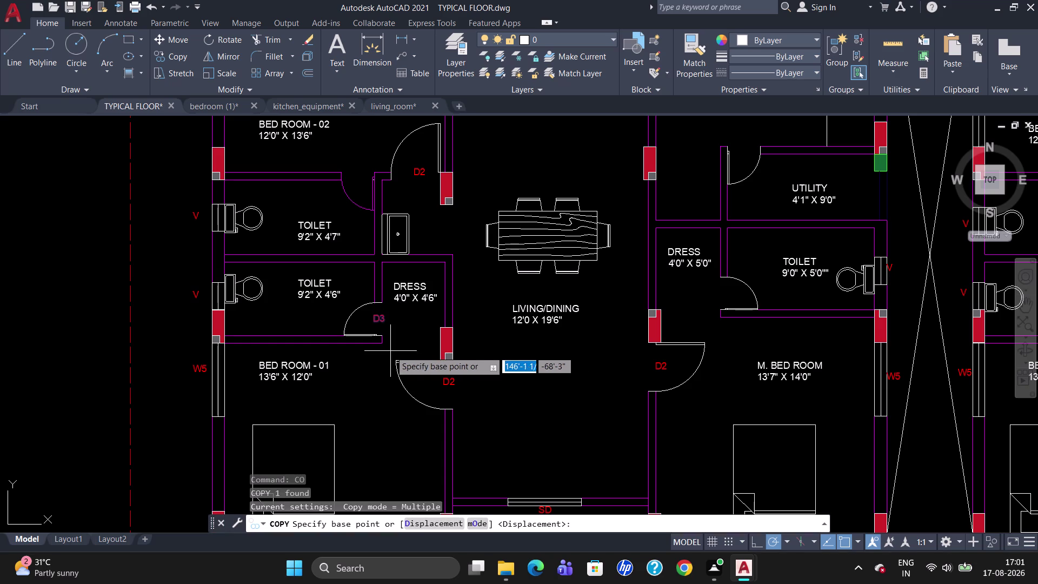
Place D3 tag copies at the toilet and utility doors of the first flats.
click(374, 323)
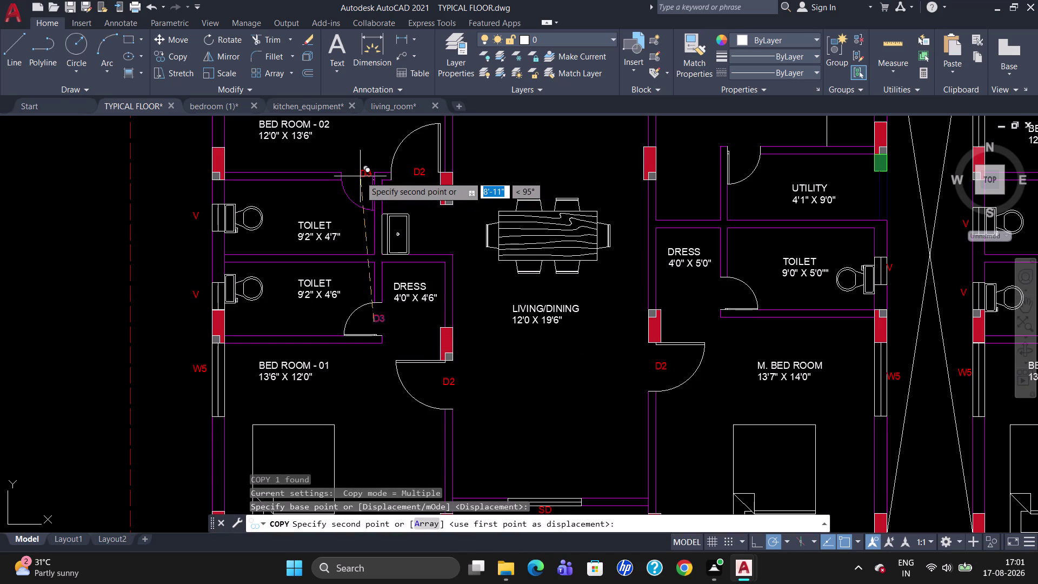
click(355, 178)
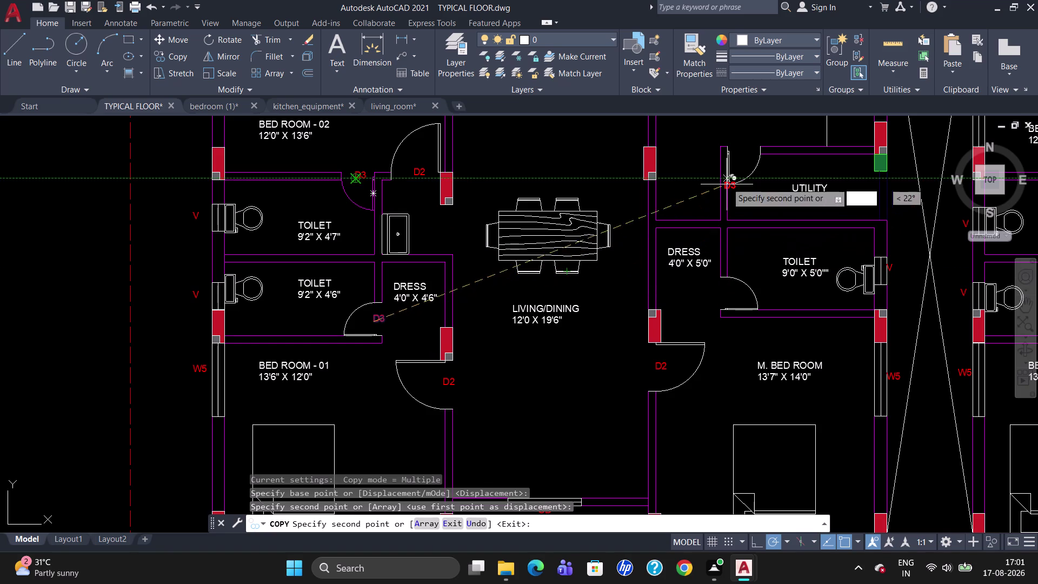
click(737, 160)
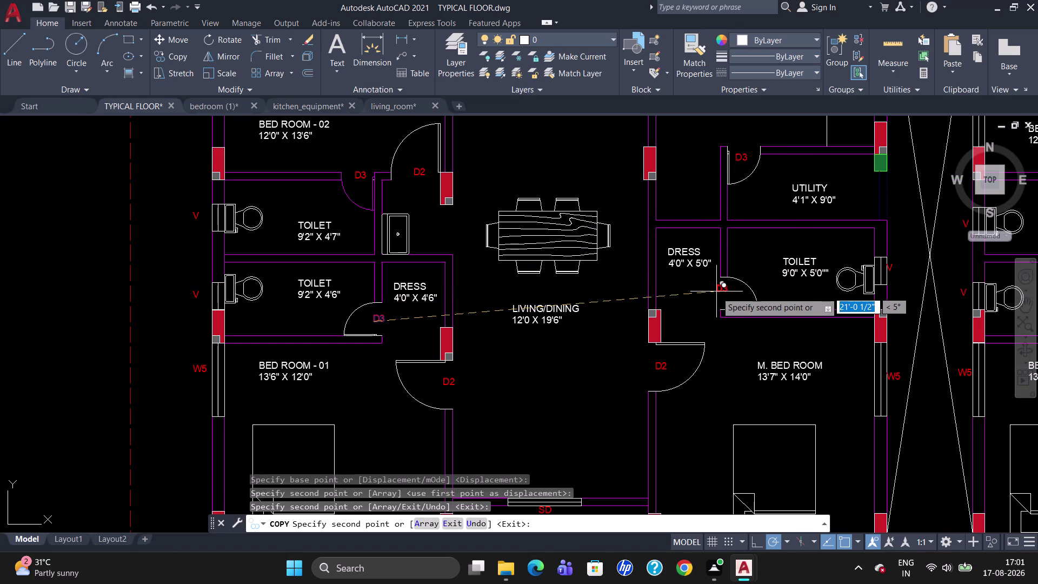
click(720, 294)
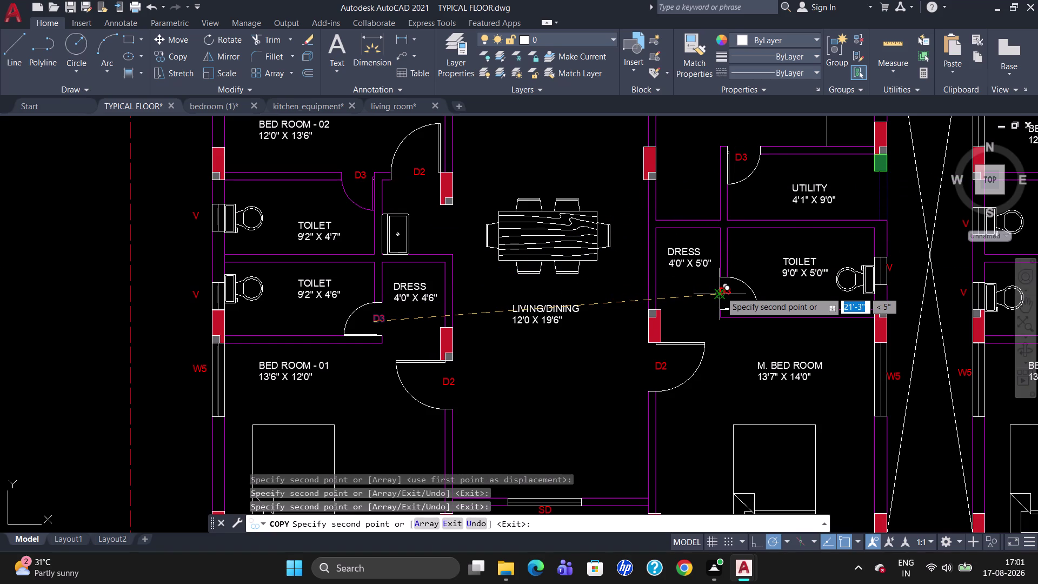
scroll(down, 3)
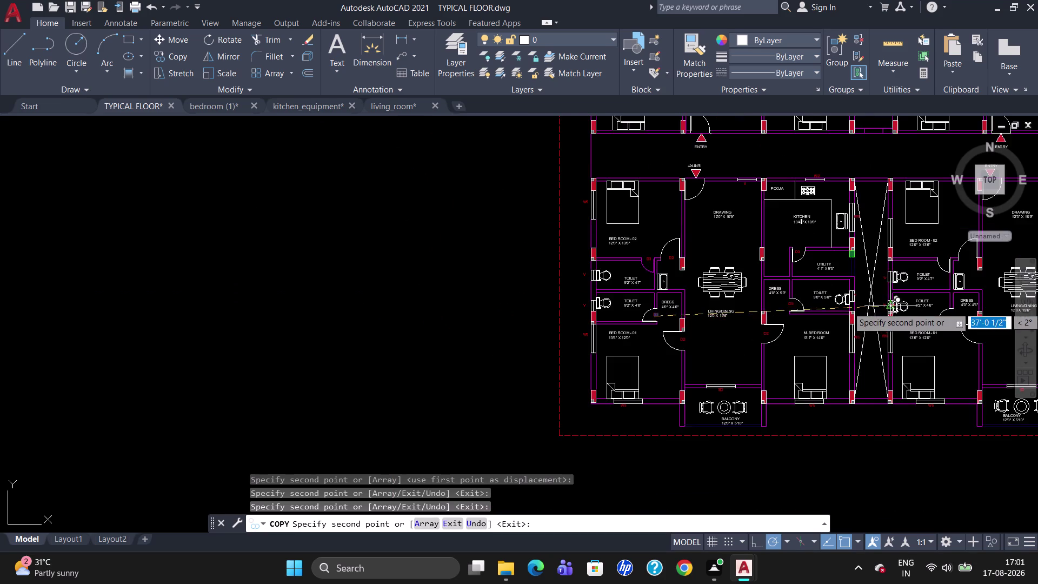
scroll(up, 3)
scroll(down, 3)
scroll(up, 3)
scroll(down, 3)
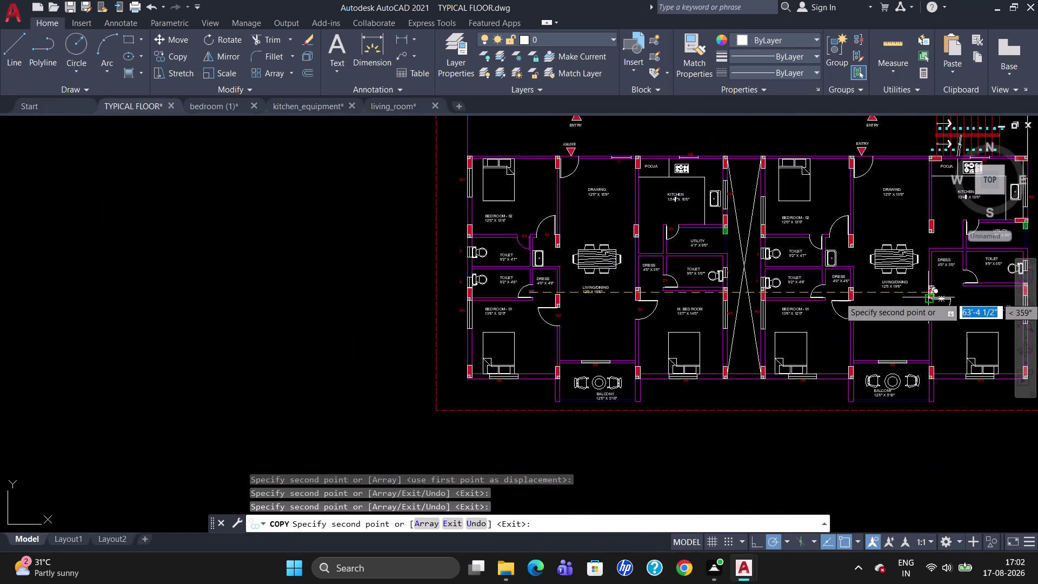
scroll(up, 3)
scroll(down, 3)
scroll(up, 3)
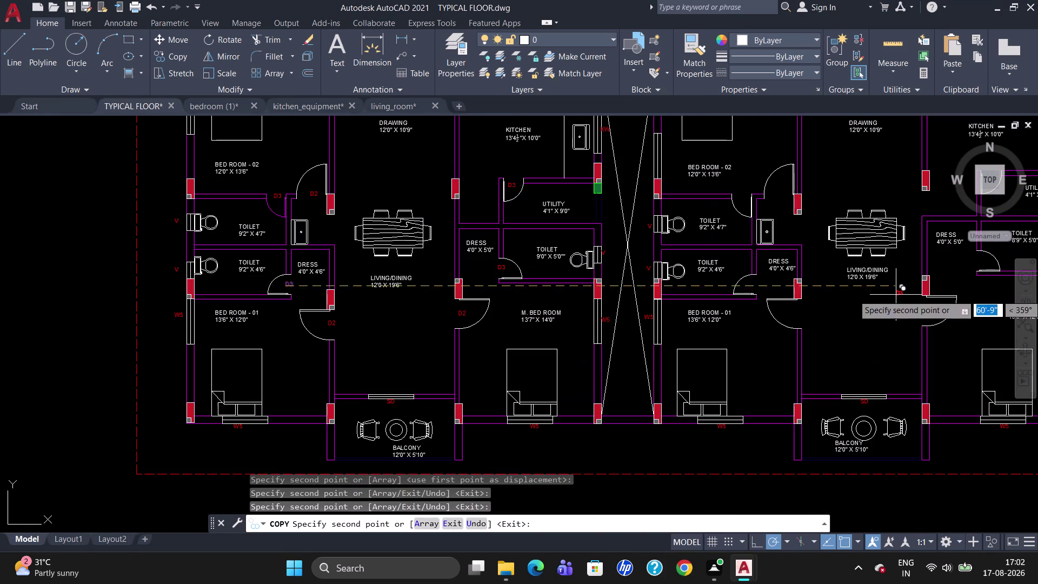
click(739, 204)
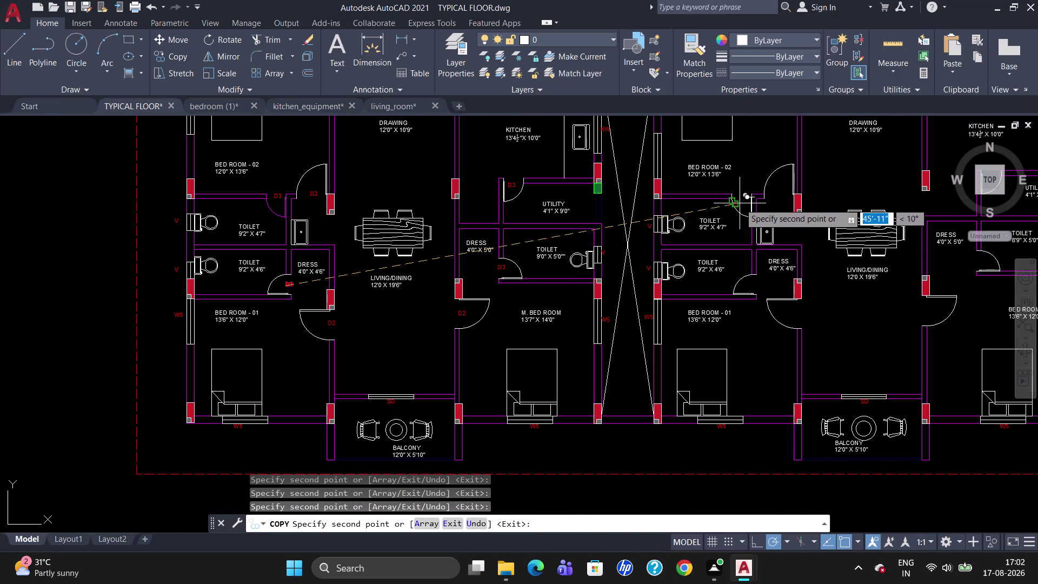
click(749, 283)
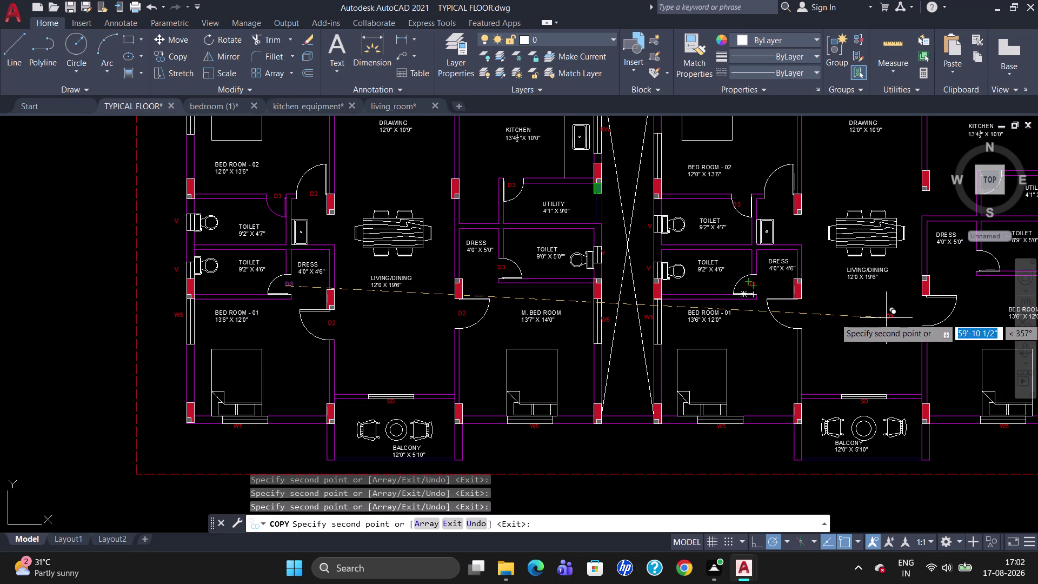
scroll(up, 3)
scroll(down, 3)
scroll(up, 3)
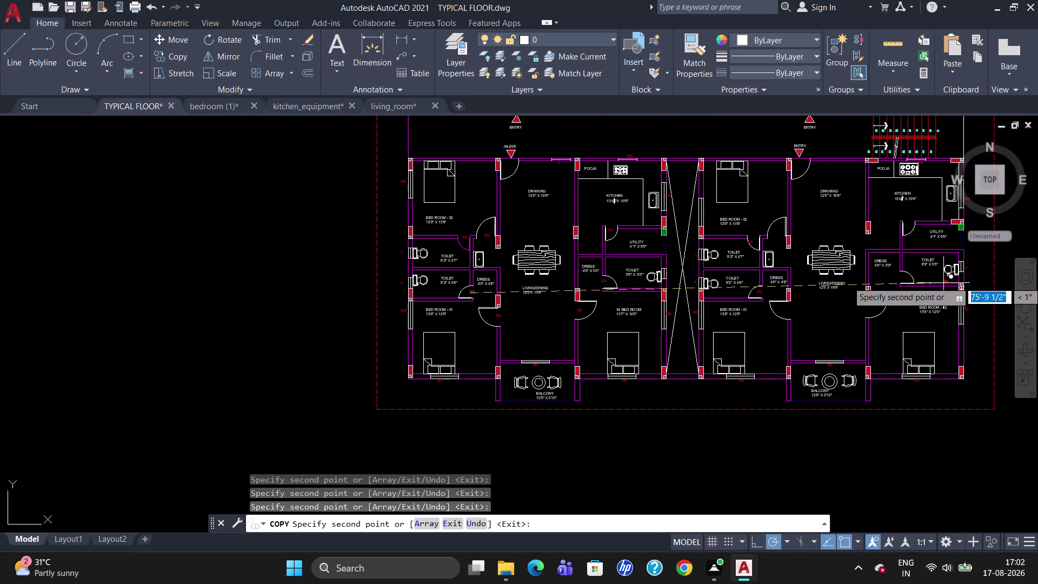
scroll(up, 3)
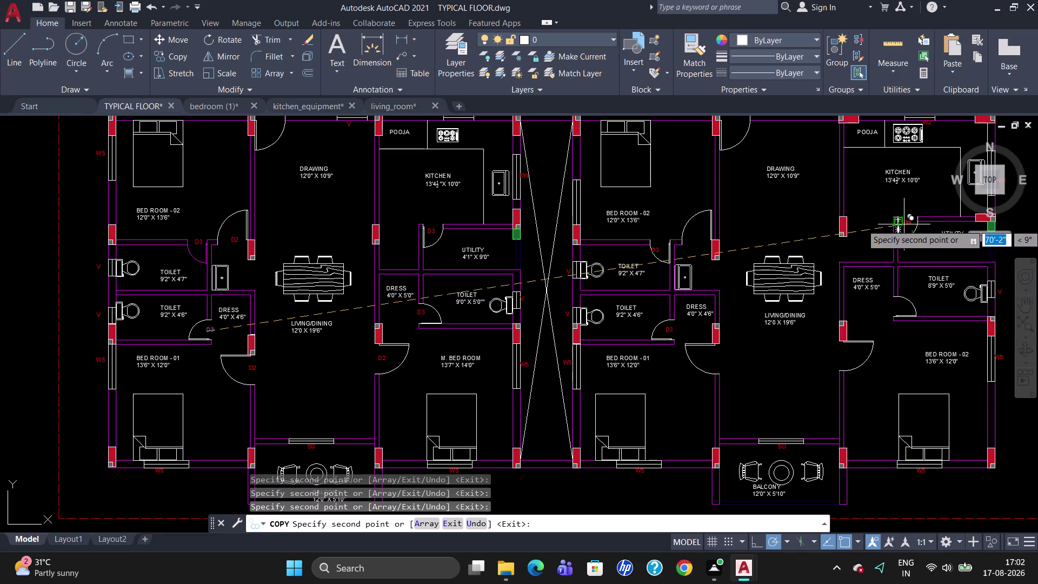
scroll(up, 3)
click(905, 225)
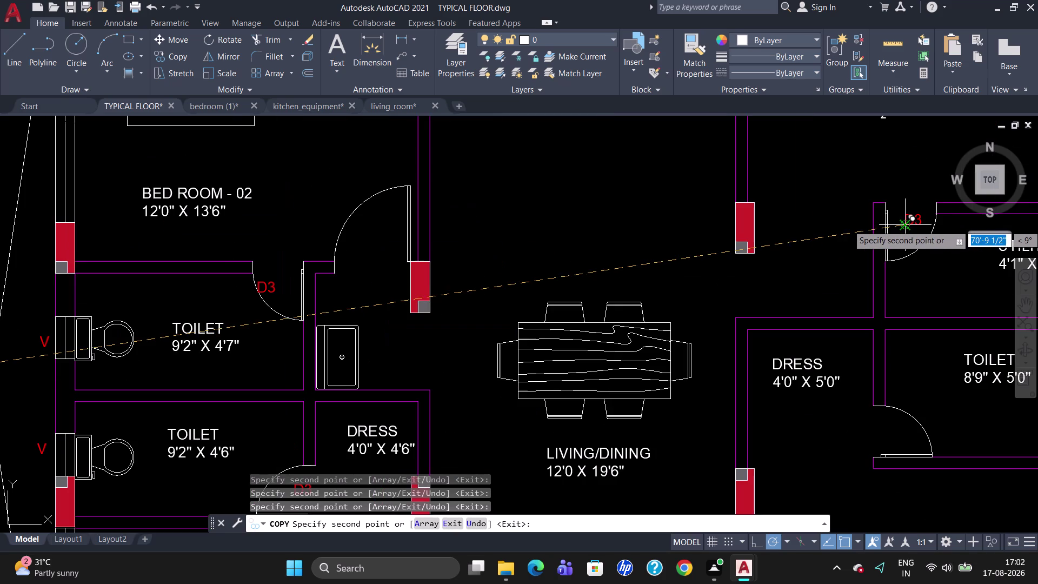
click(876, 428)
Tag the upper flats' toilet, utility and dress doors with D3, then end COPY.
scroll(down, 3)
scroll(up, 3)
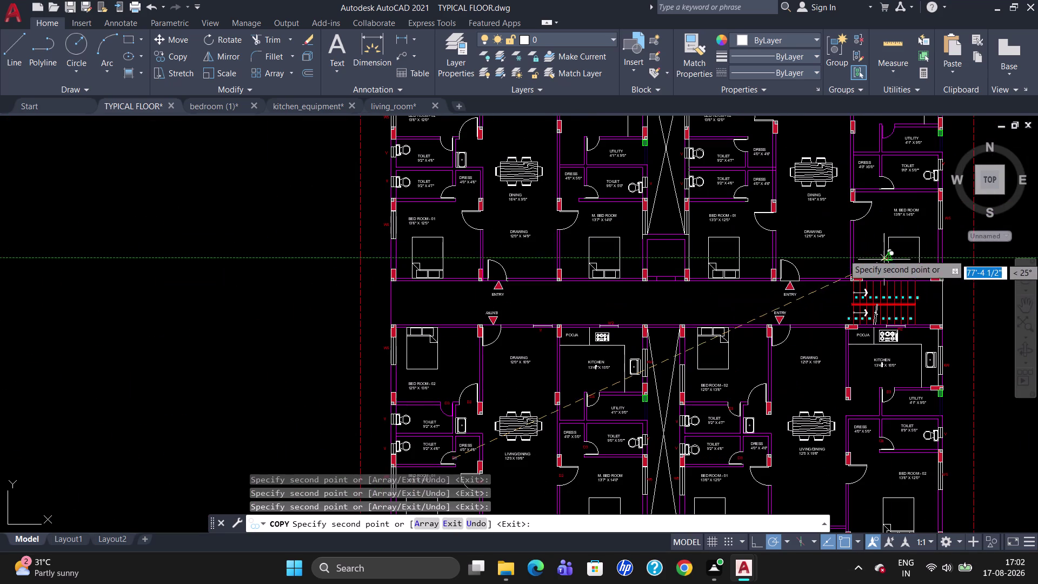
scroll(up, 3)
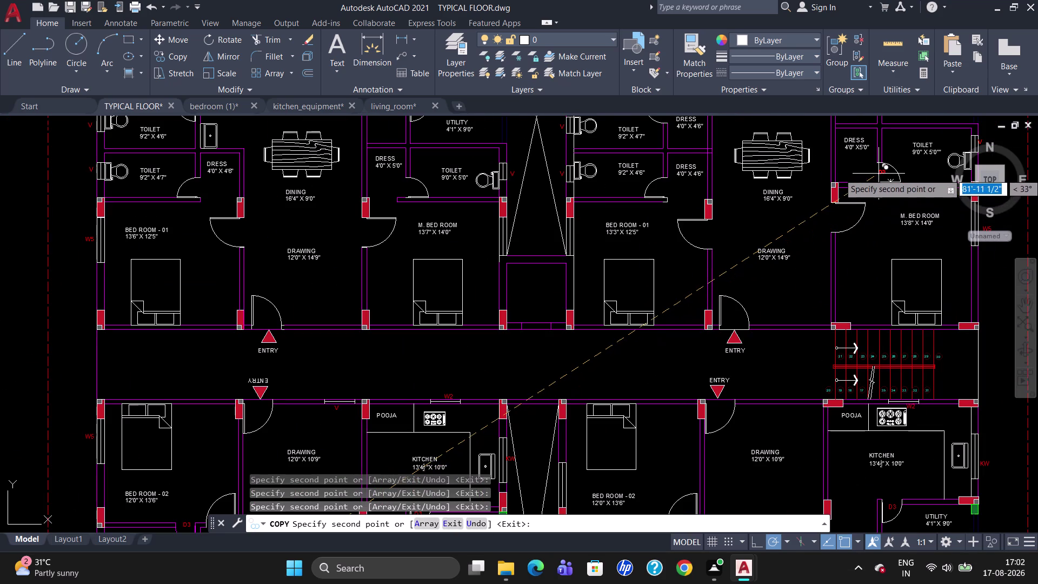
click(879, 173)
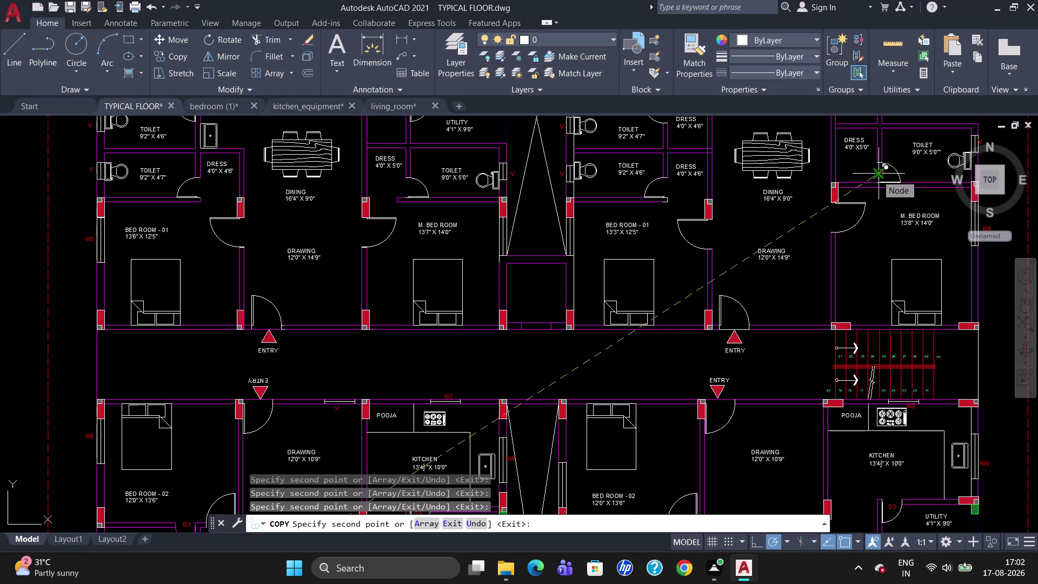
scroll(up, 3)
scroll(down, 3)
scroll(up, 3)
scroll(down, 3)
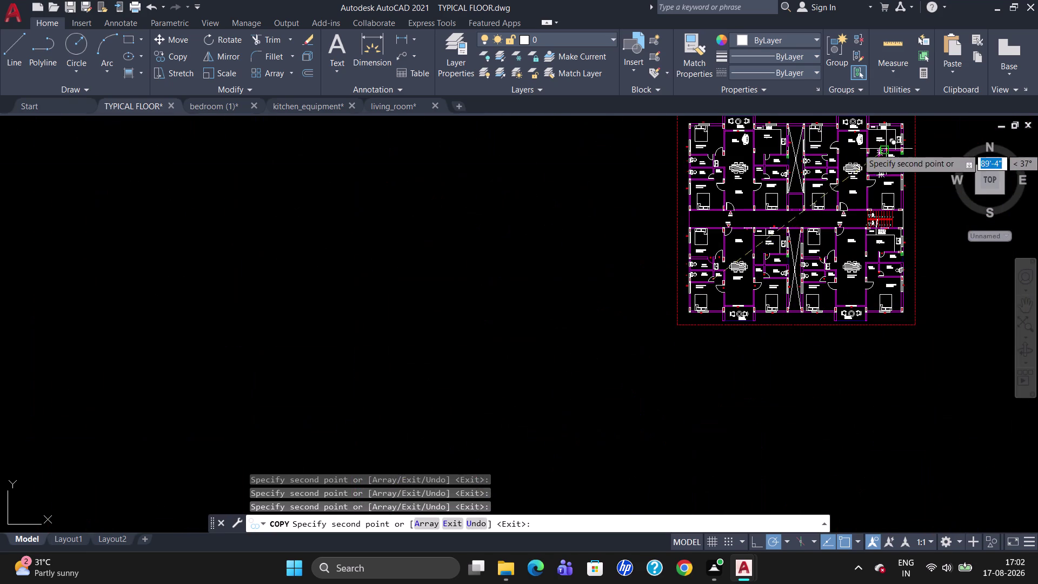
scroll(up, 3)
scroll(up, 3)
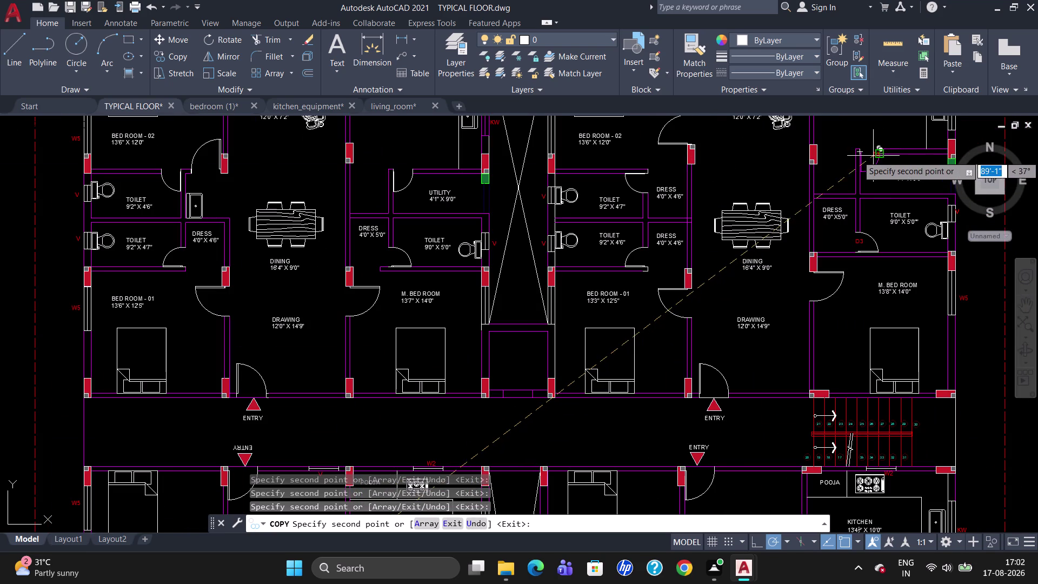
scroll(up, 3)
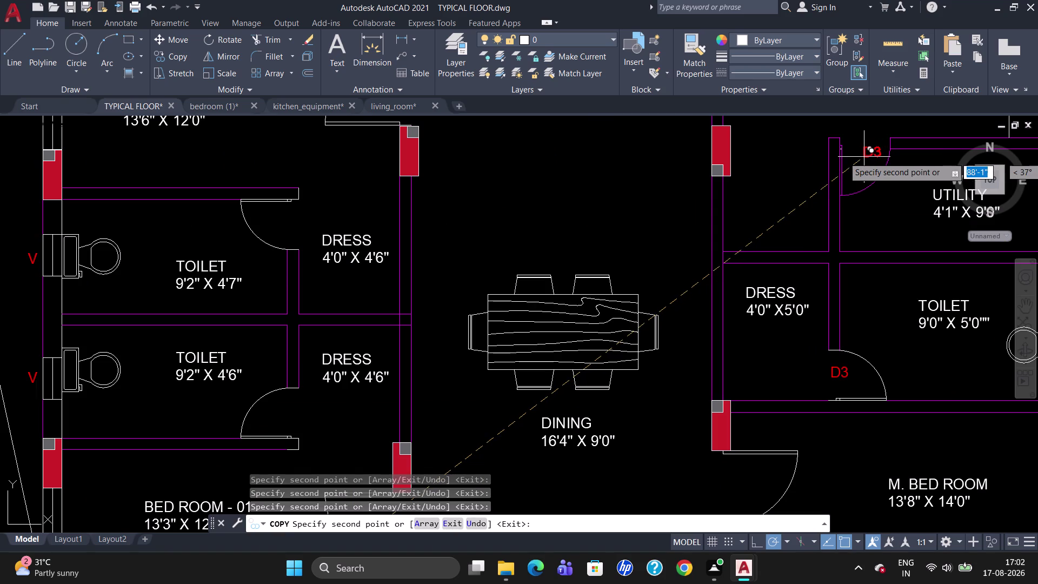
click(864, 157)
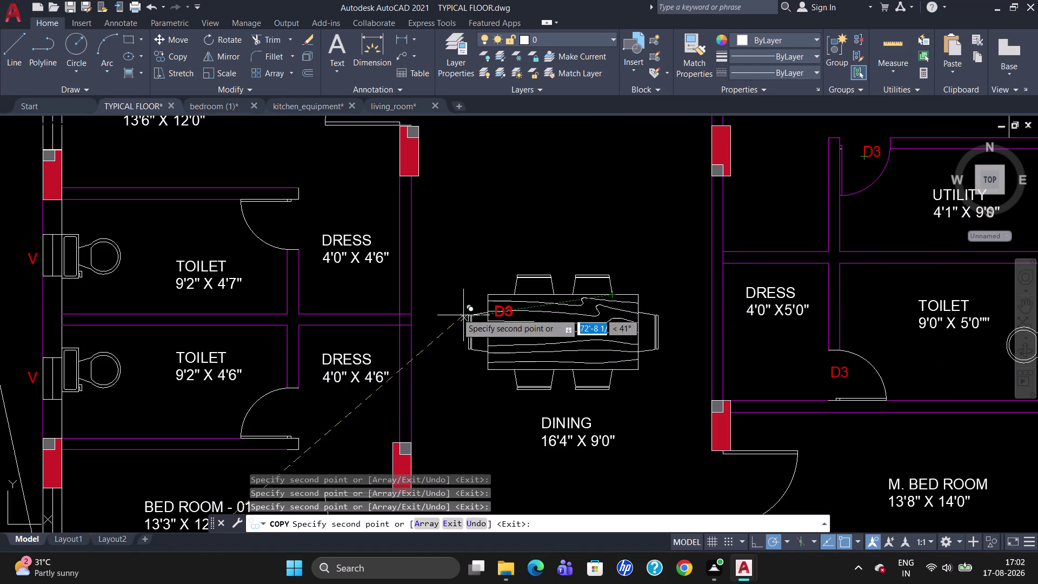
scroll(down, 3)
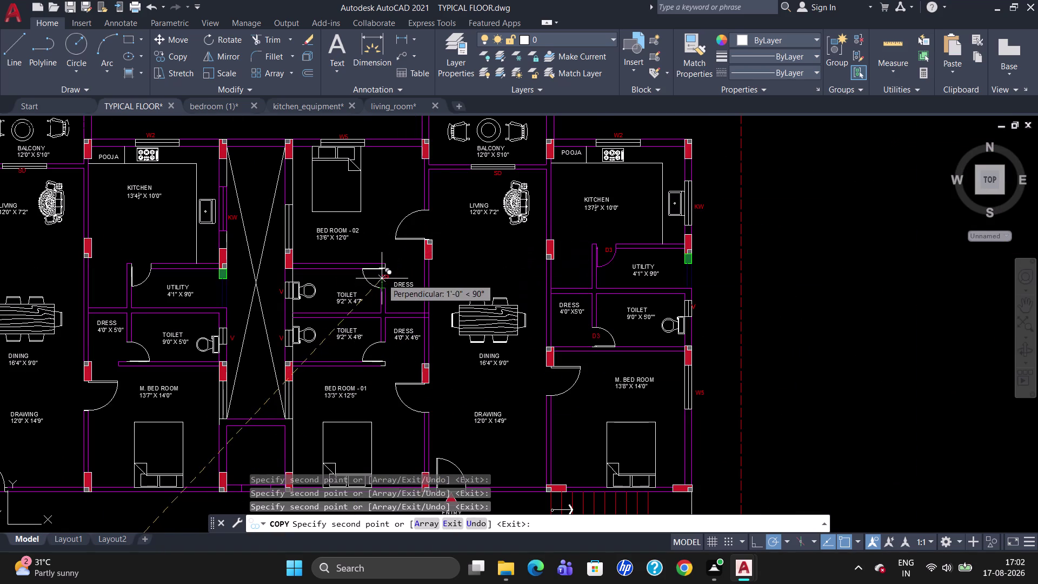
click(381, 279)
click(379, 351)
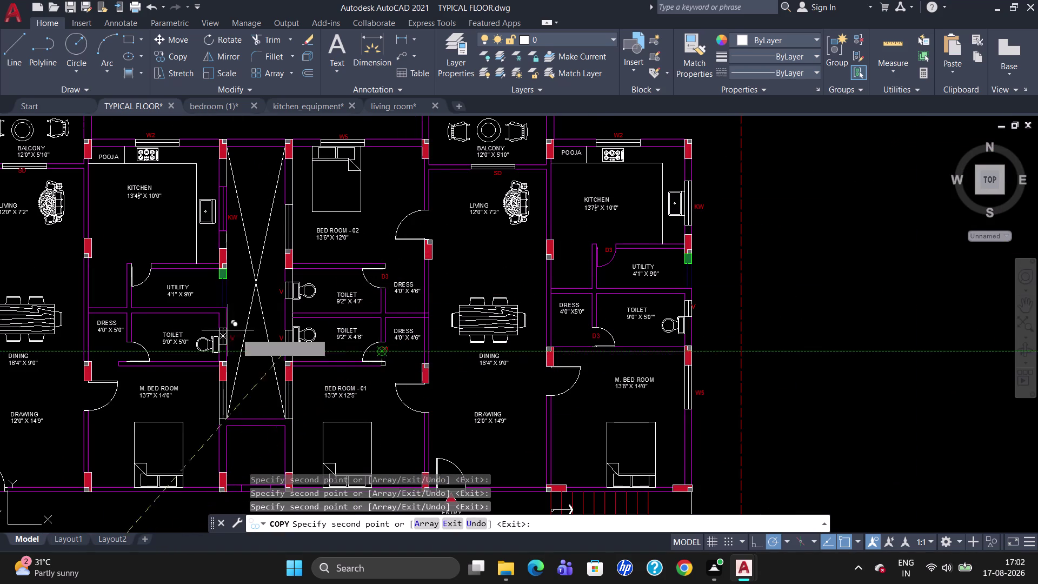
click(142, 270)
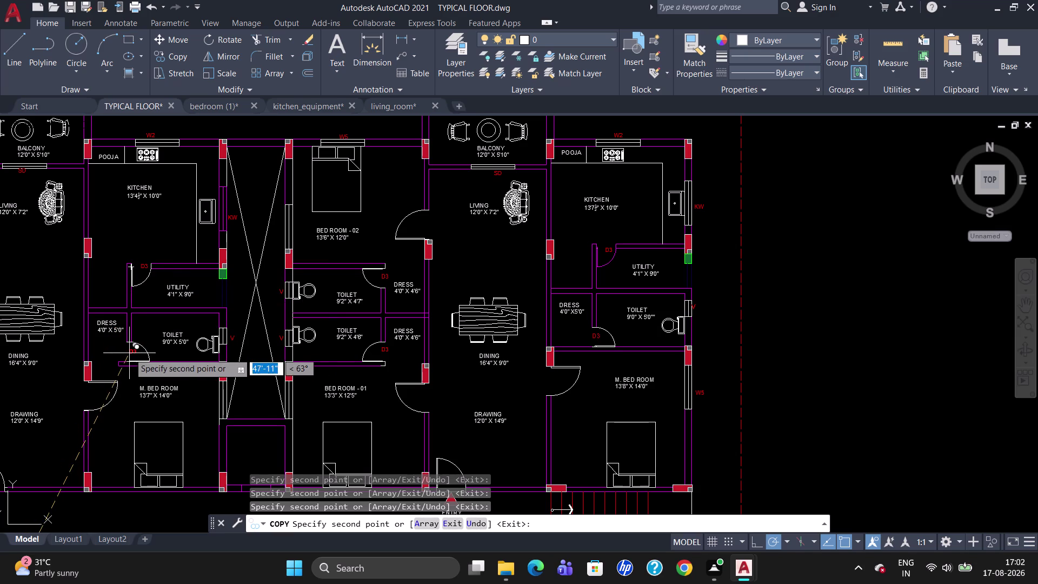
click(129, 353)
scroll(down, 3)
scroll(up, 3)
scroll(down, 3)
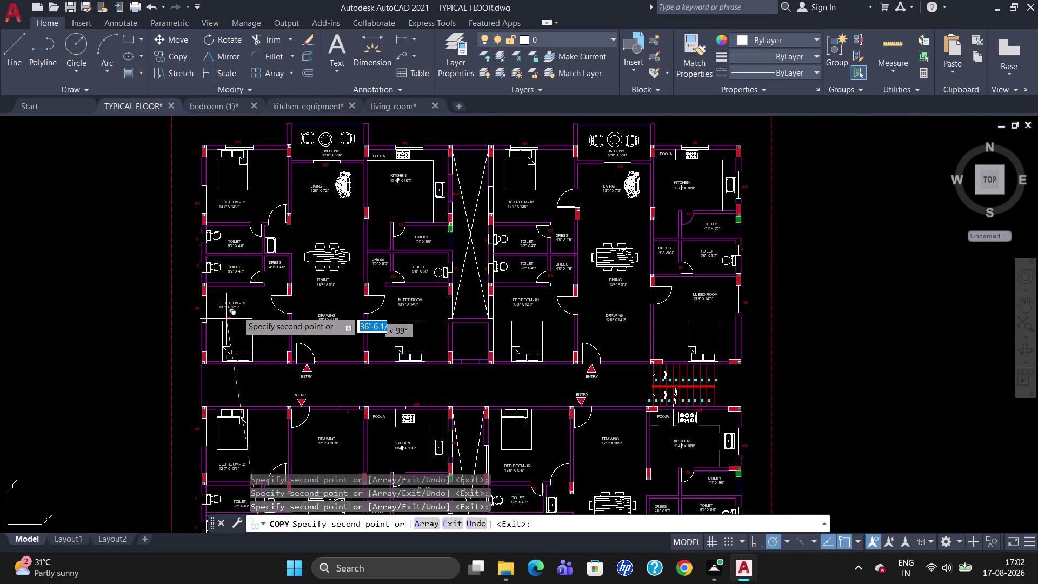
scroll(up, 3)
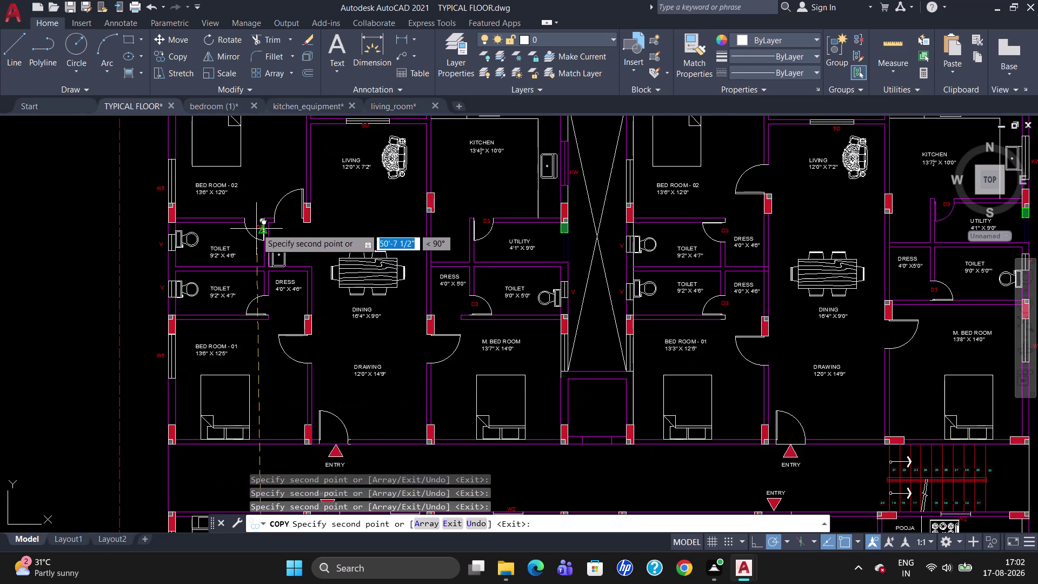
click(255, 224)
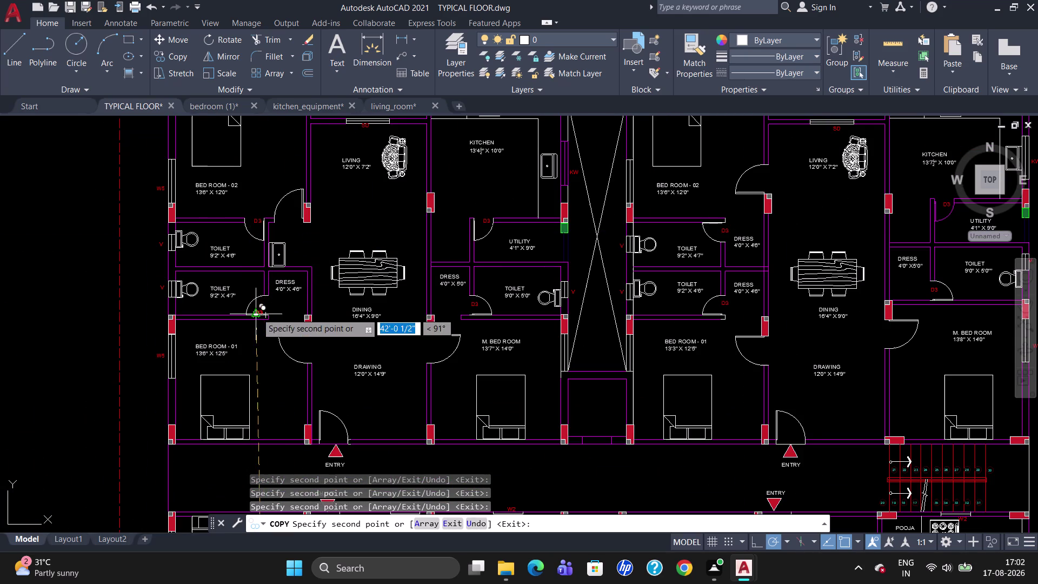
scroll(up, 3)
click(259, 303)
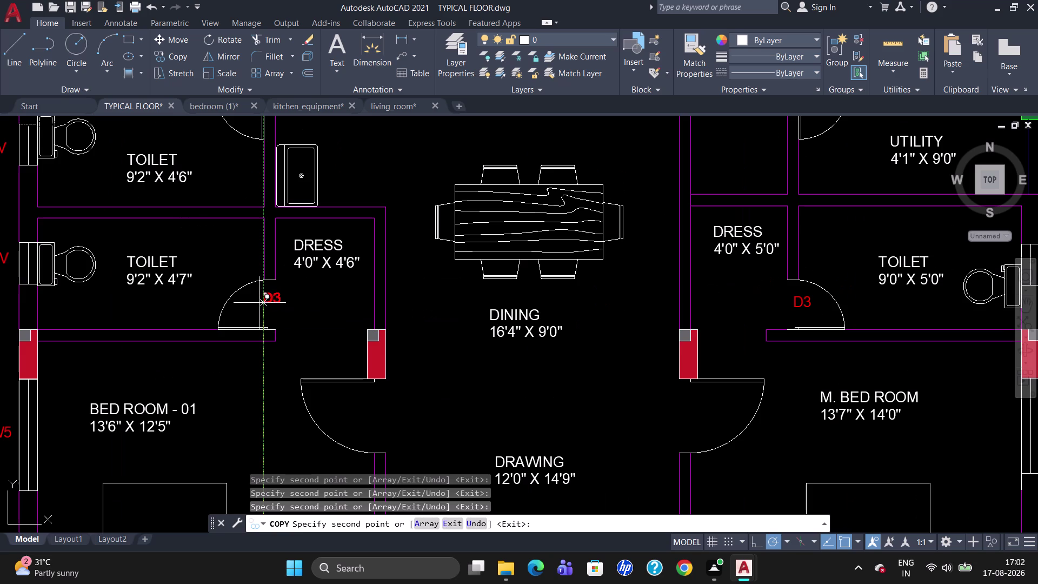
scroll(down, 3)
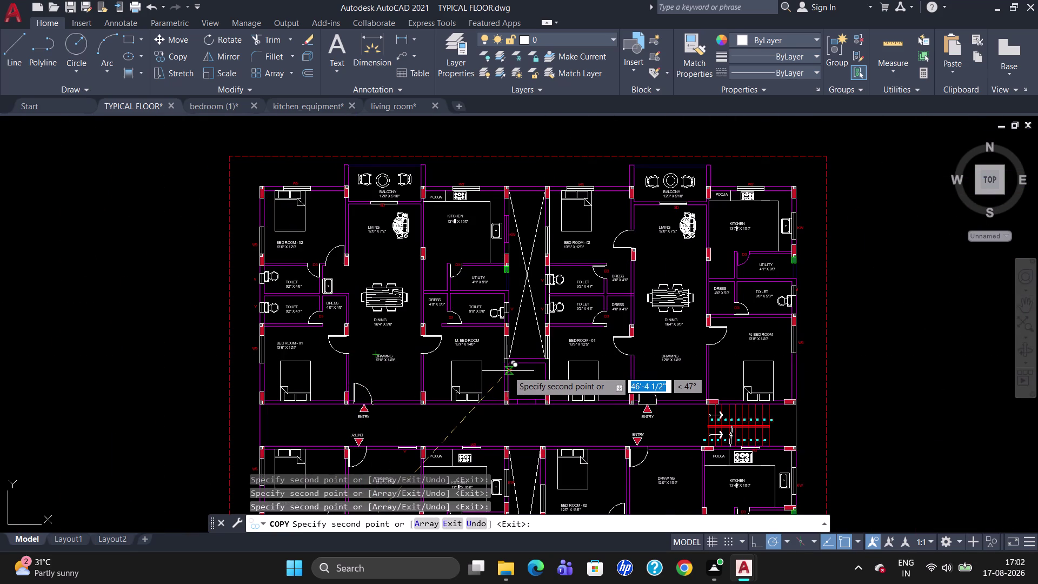
scroll(down, 3)
scroll(up, 3)
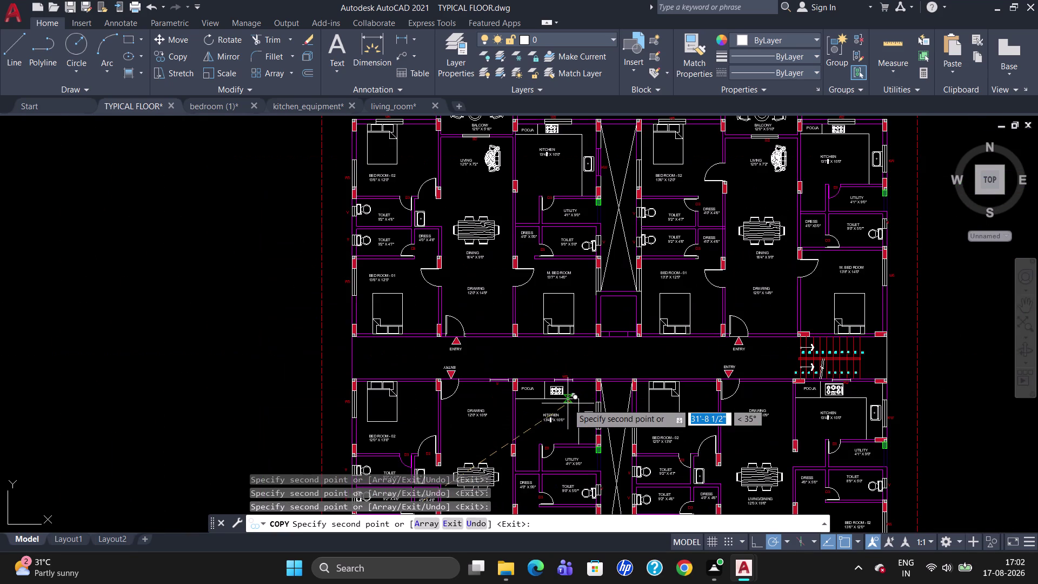
key(Escape)
scroll(down, 3)
scroll(up, 3)
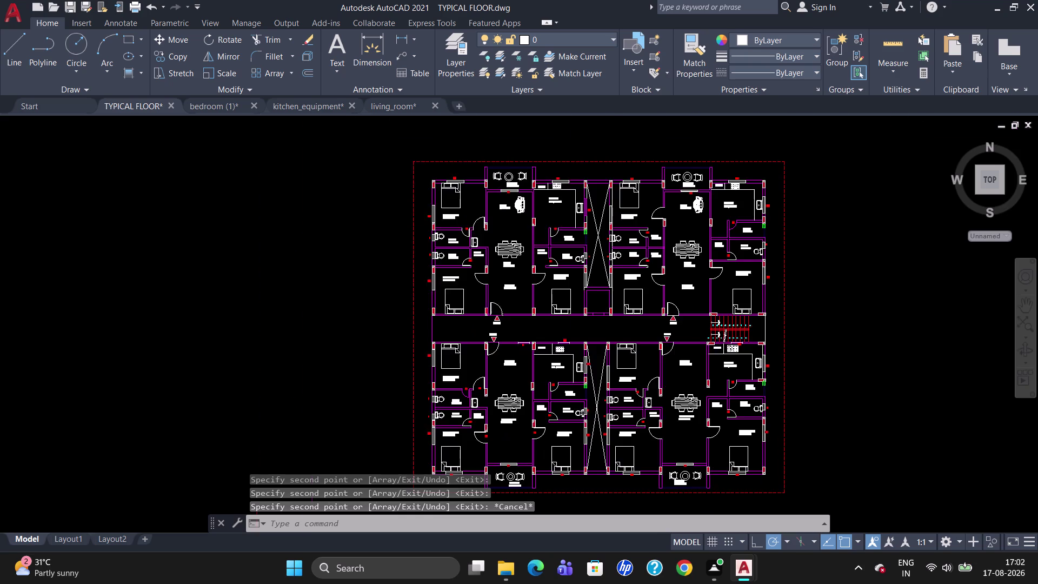
Select the red D2 door tag beside BED ROOM - 02.
scroll(up, 3)
scroll(down, 3)
scroll(up, 3)
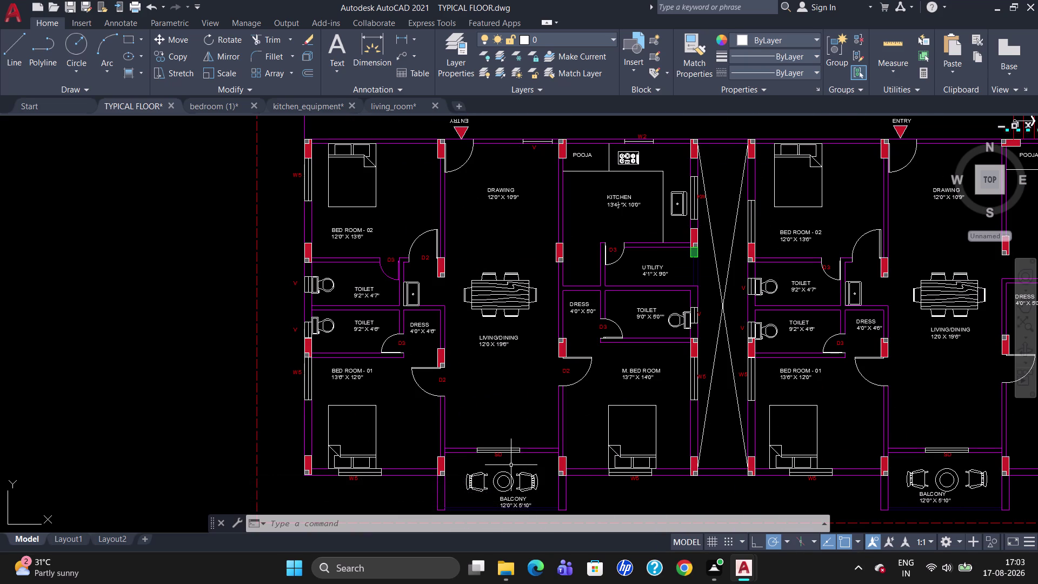
scroll(up, 3)
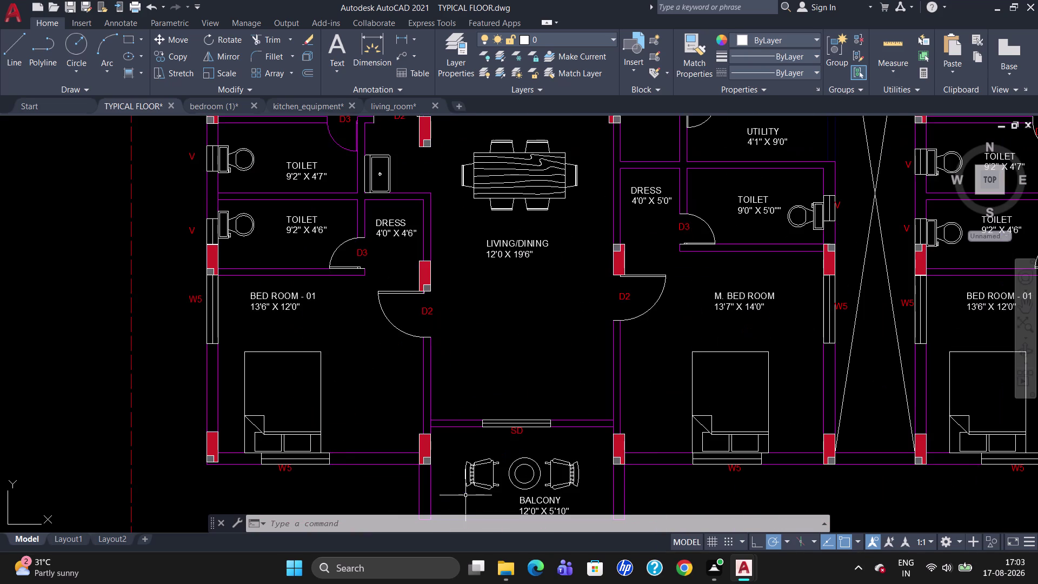
scroll(down, 3)
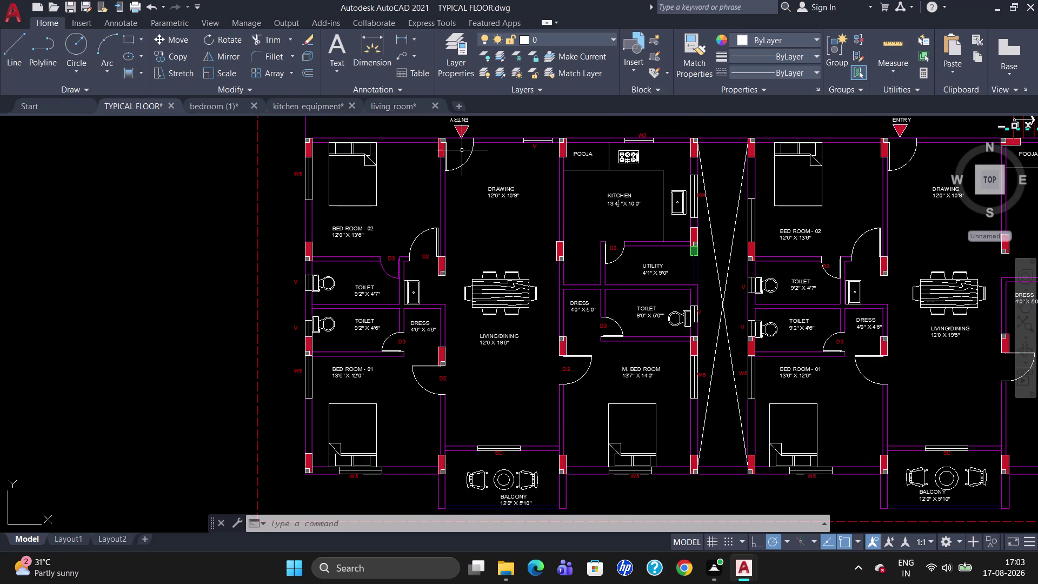
scroll(down, 3)
scroll(up, 3)
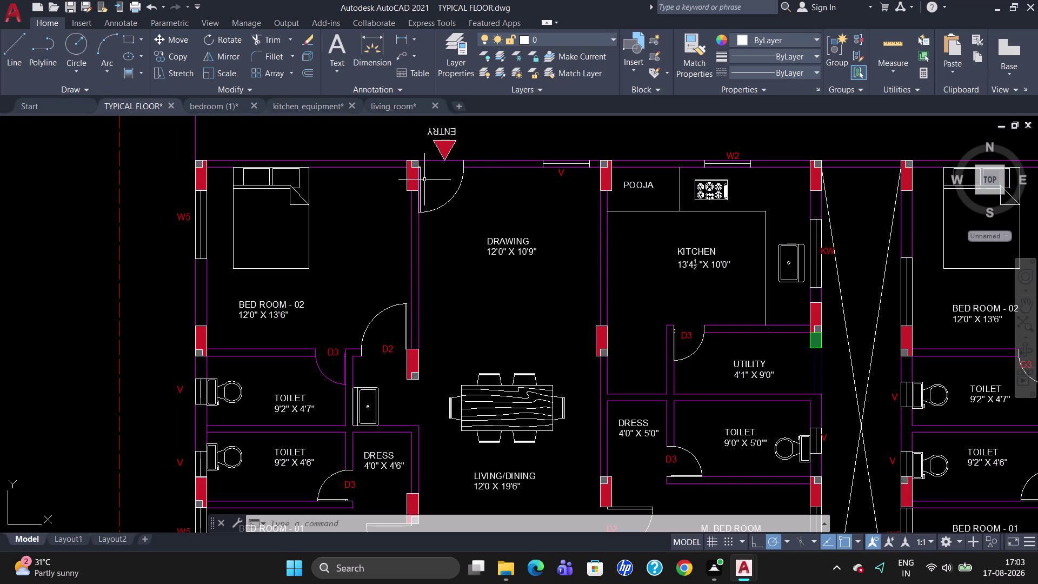
click(388, 347)
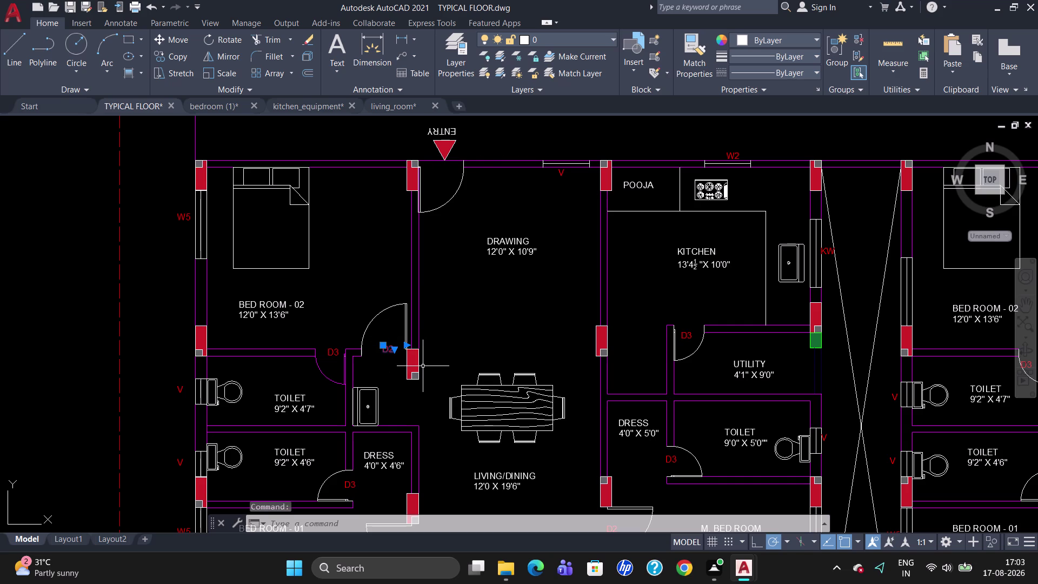
Start COPY on the D2 tag and place it at the next flat's bedroom door.
key(c)
key(o)
key(Return)
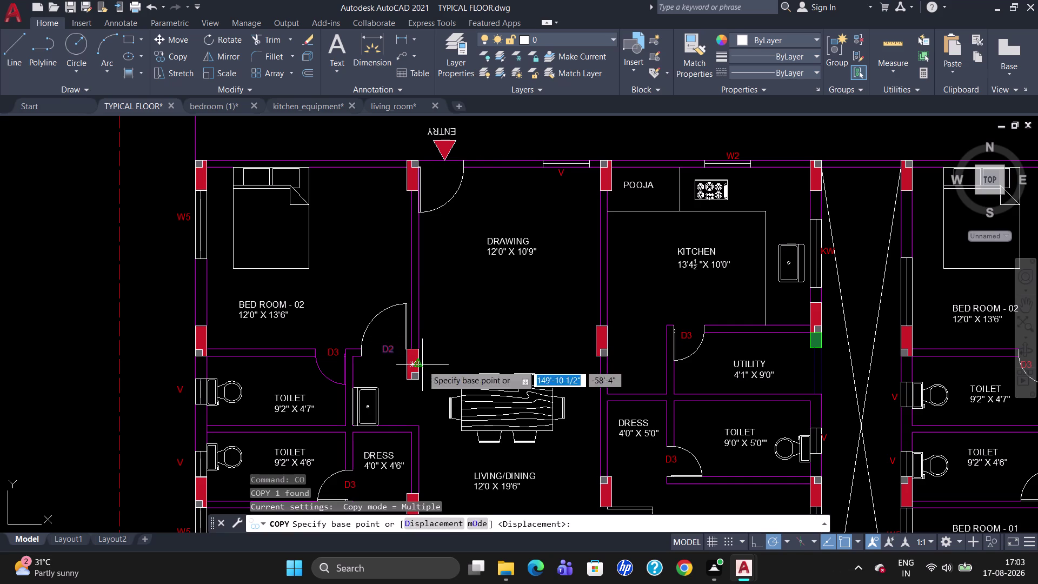
click(381, 352)
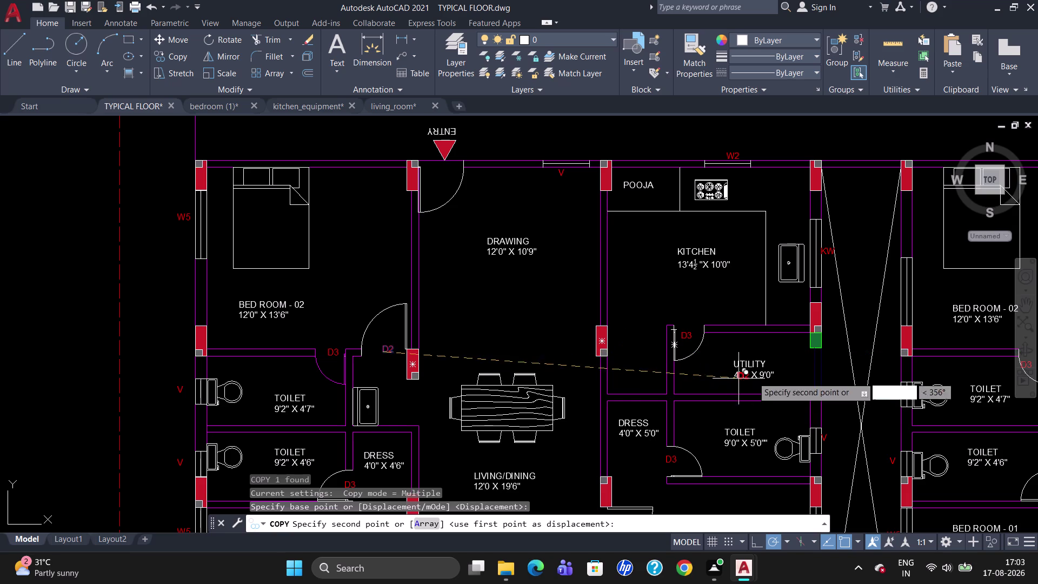
scroll(down, 3)
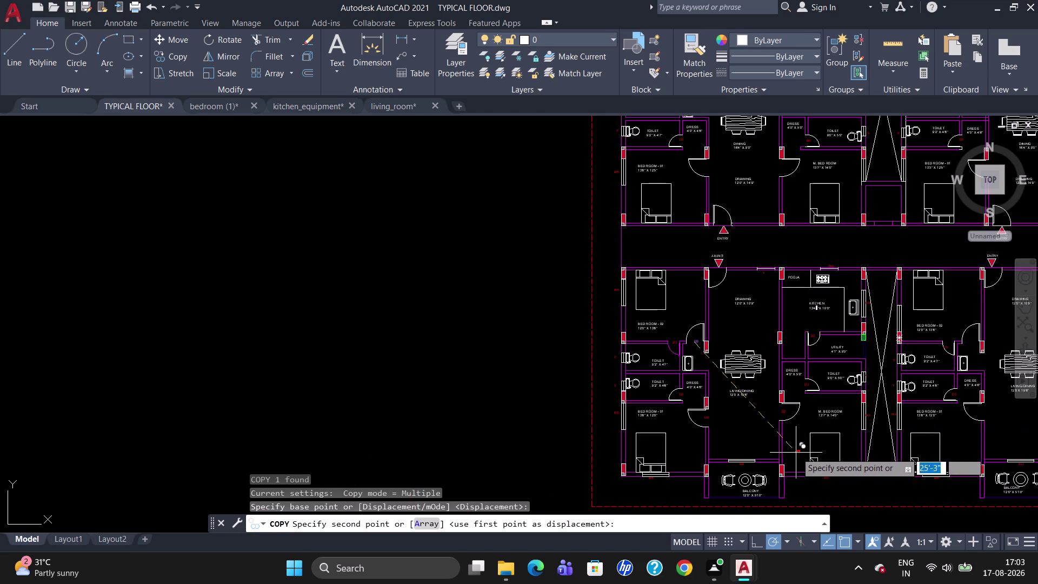
scroll(up, 3)
scroll(down, 3)
scroll(up, 3)
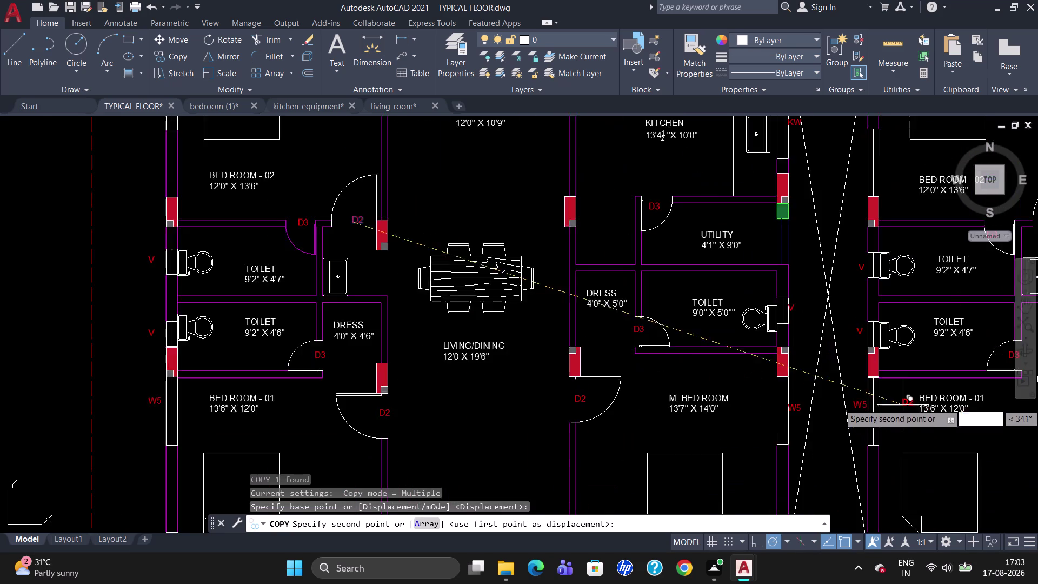
scroll(down, 3)
scroll(up, 3)
click(972, 394)
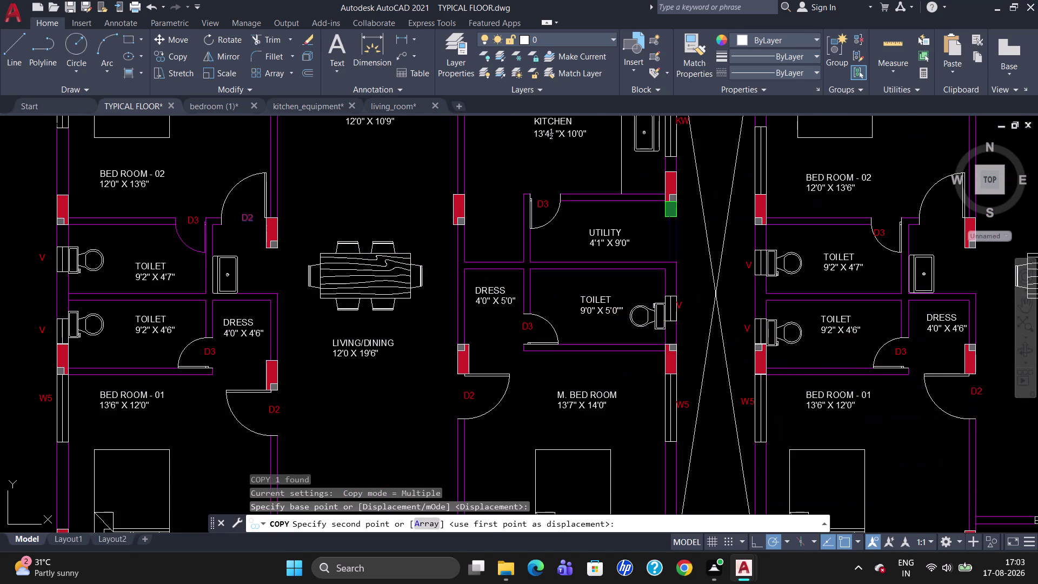
click(937, 220)
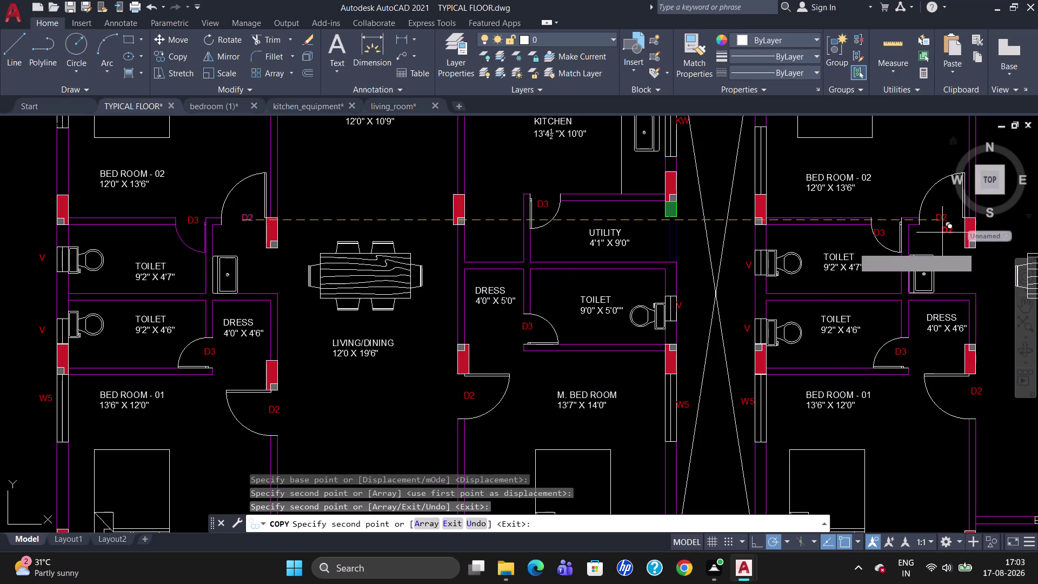
Place D2 tags at the remaining bedroom doors in the other and upper flats, then end COPY.
scroll(down, 3)
scroll(up, 3)
scroll(down, 3)
scroll(up, 3)
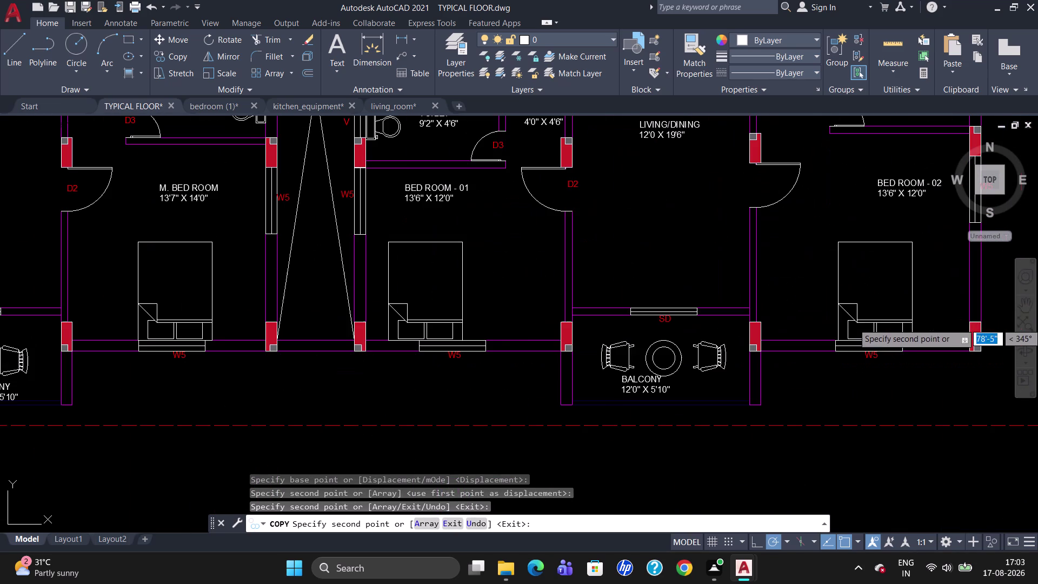
scroll(down, 3)
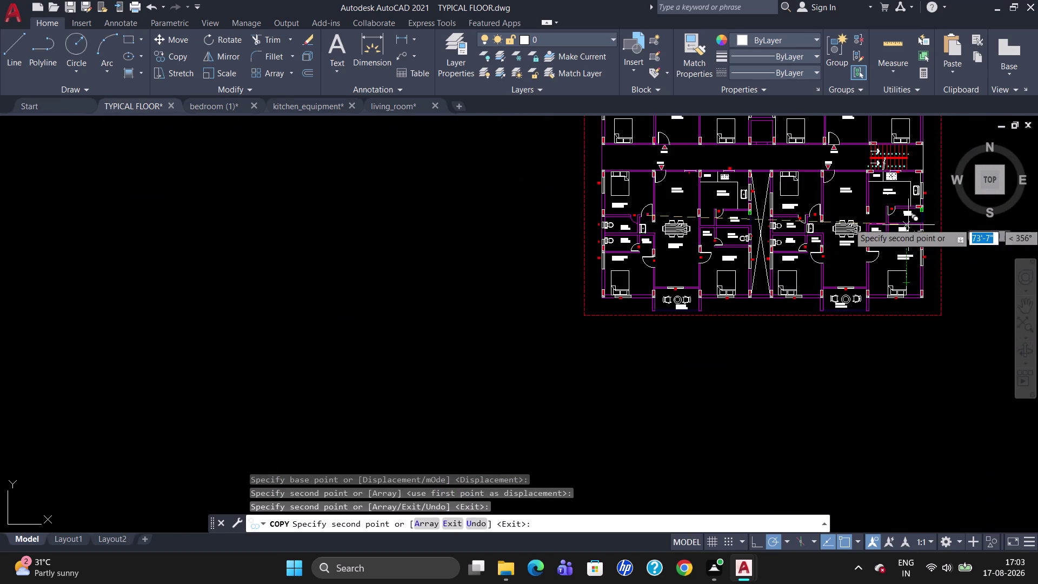
scroll(up, 3)
scroll(up, 3)
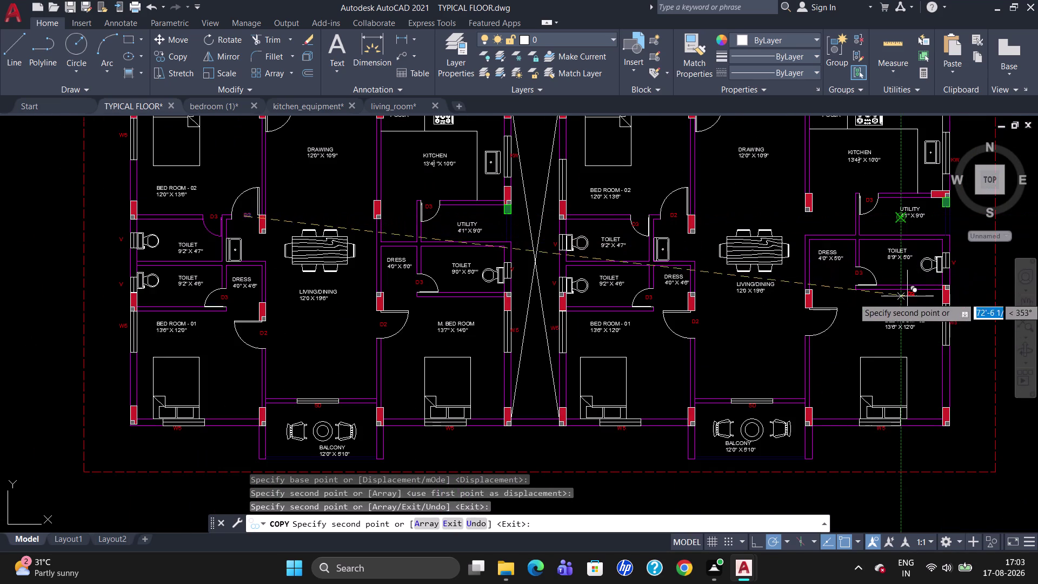
click(809, 319)
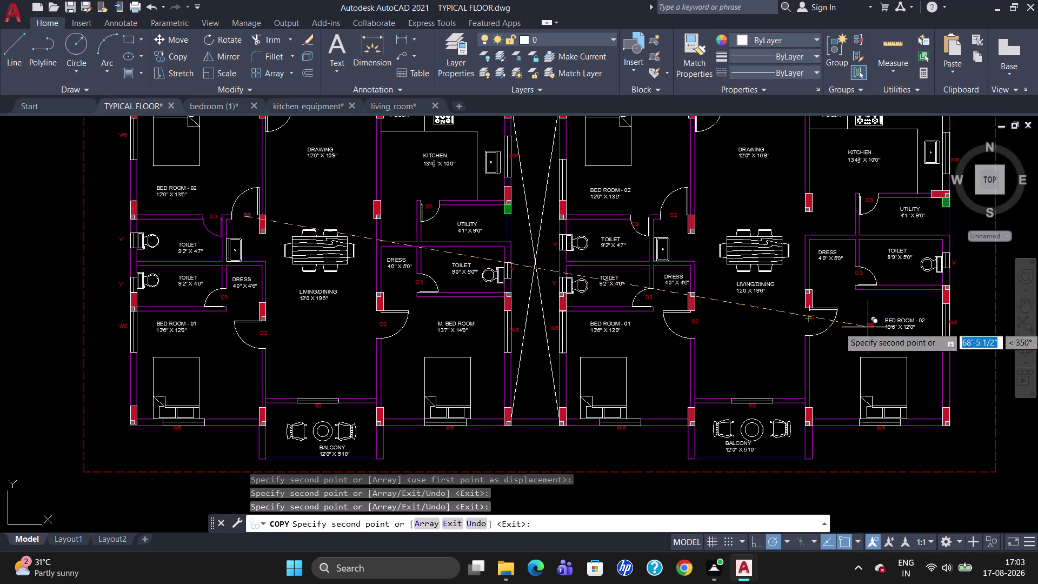
scroll(down, 3)
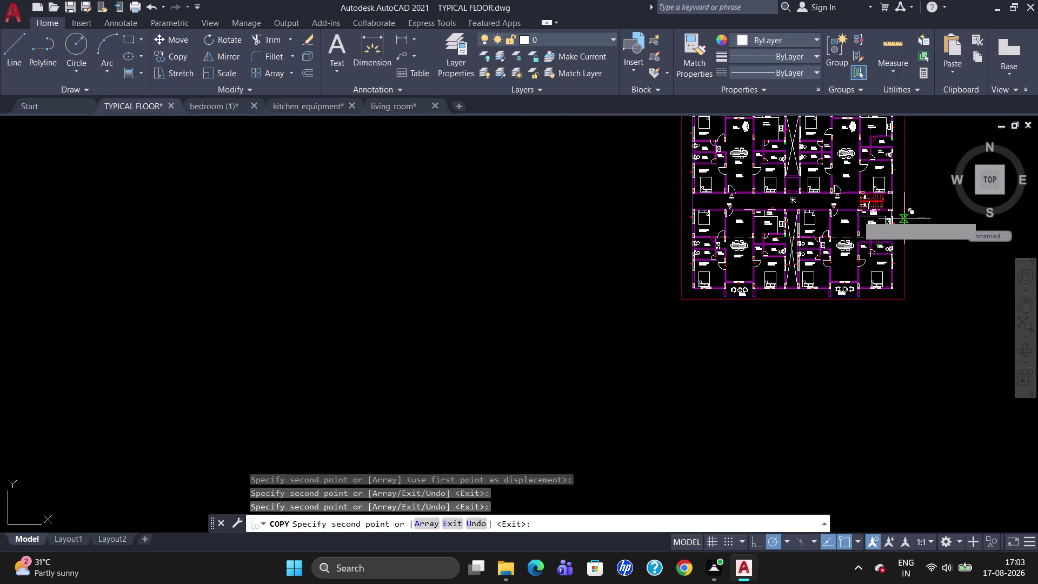
scroll(up, 3)
scroll(down, 3)
scroll(up, 3)
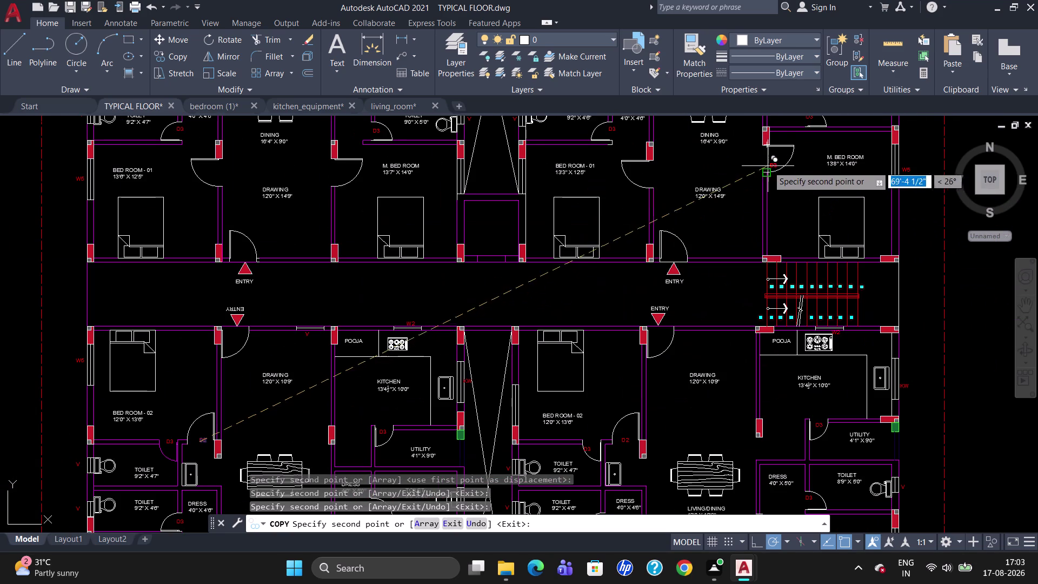
click(767, 158)
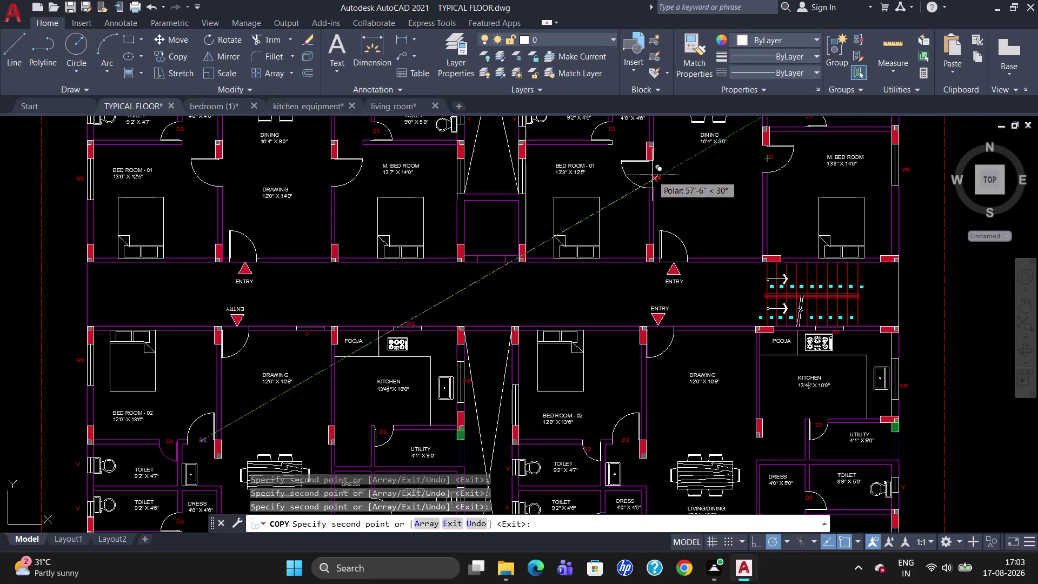
click(651, 174)
click(334, 174)
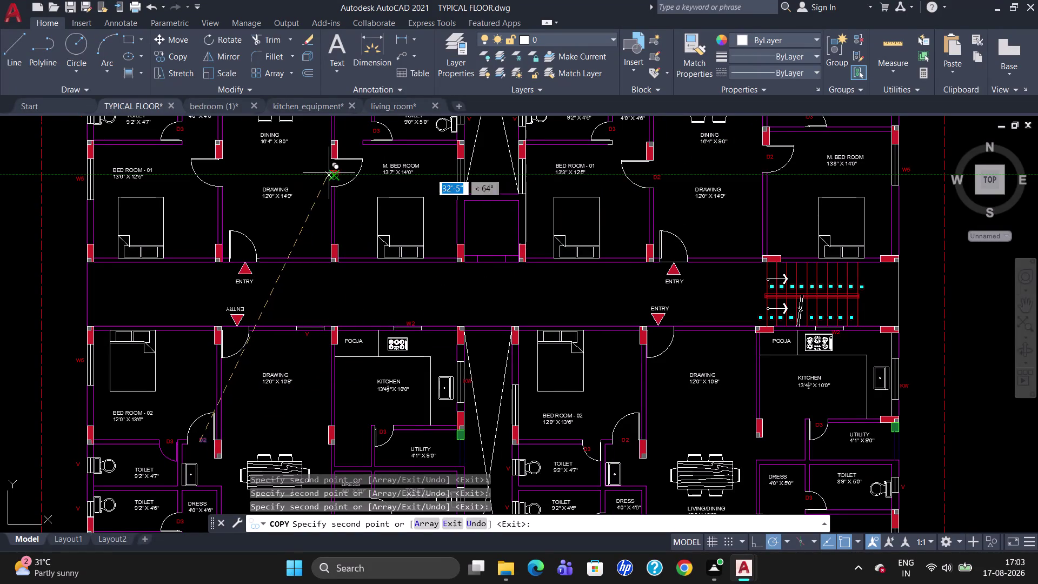
click(222, 172)
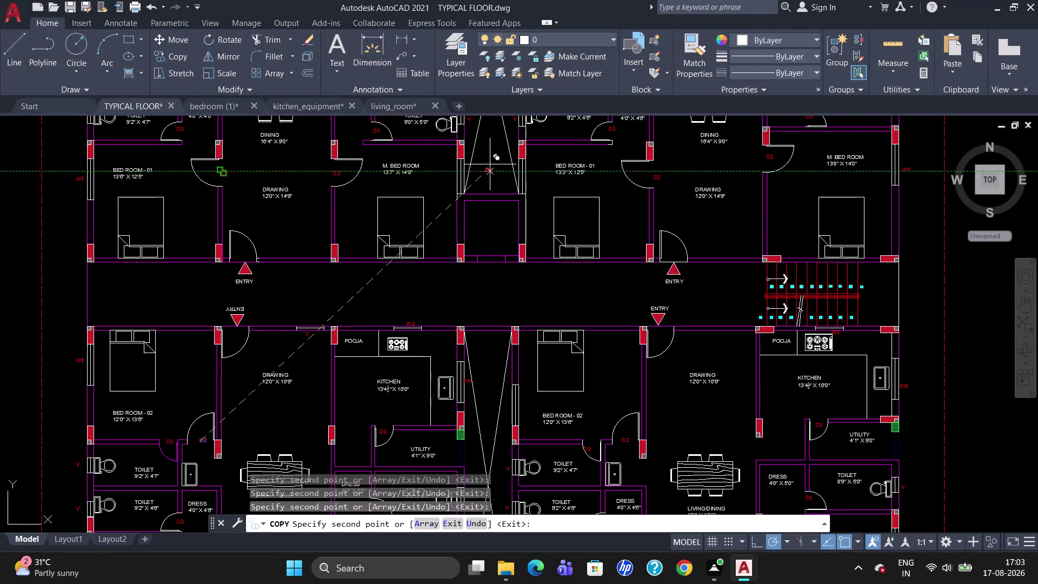
scroll(up, 3)
scroll(down, 3)
scroll(up, 3)
scroll(down, 3)
scroll(up, 3)
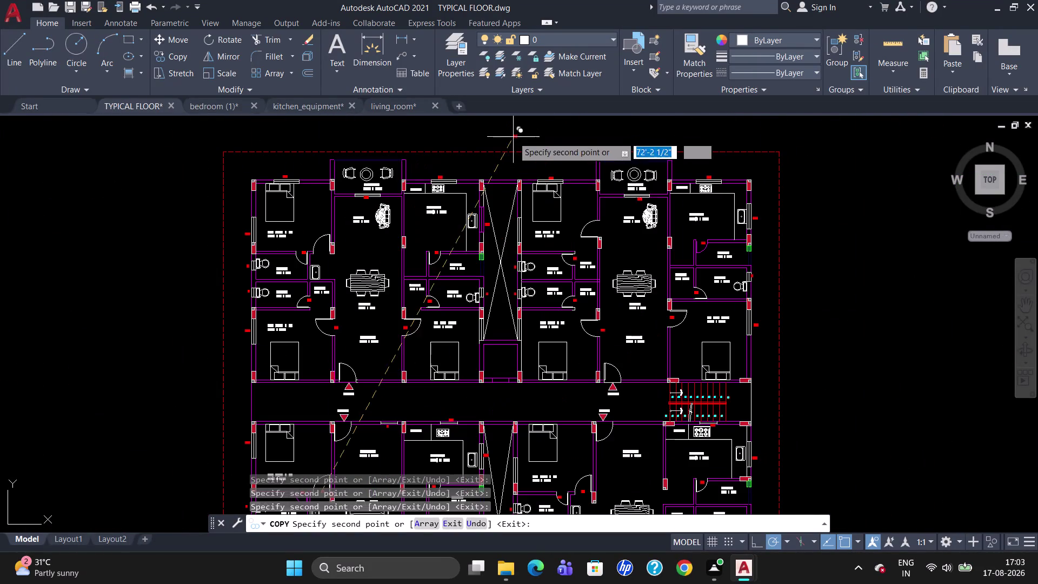
click(322, 248)
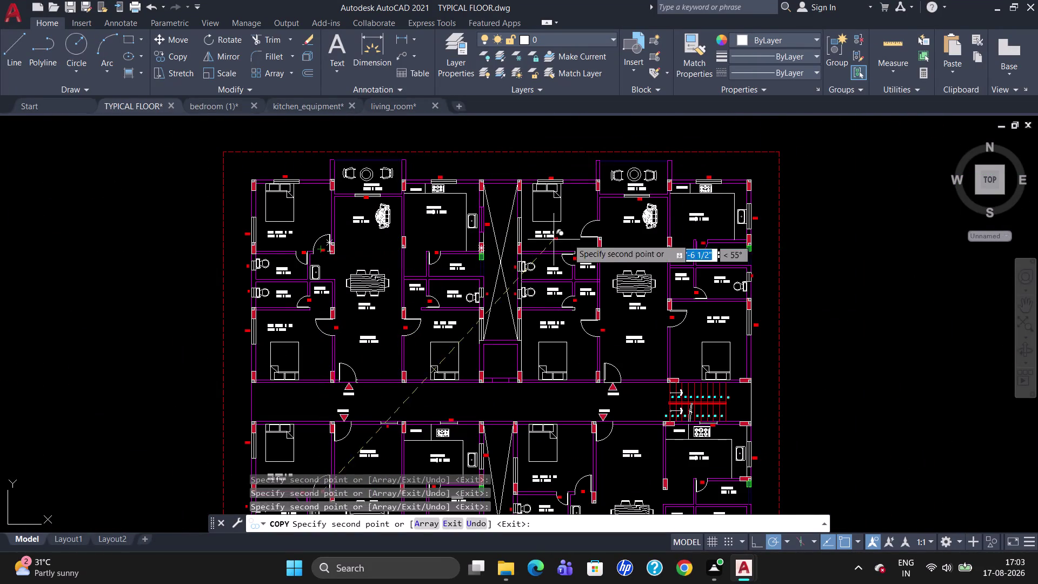
click(601, 230)
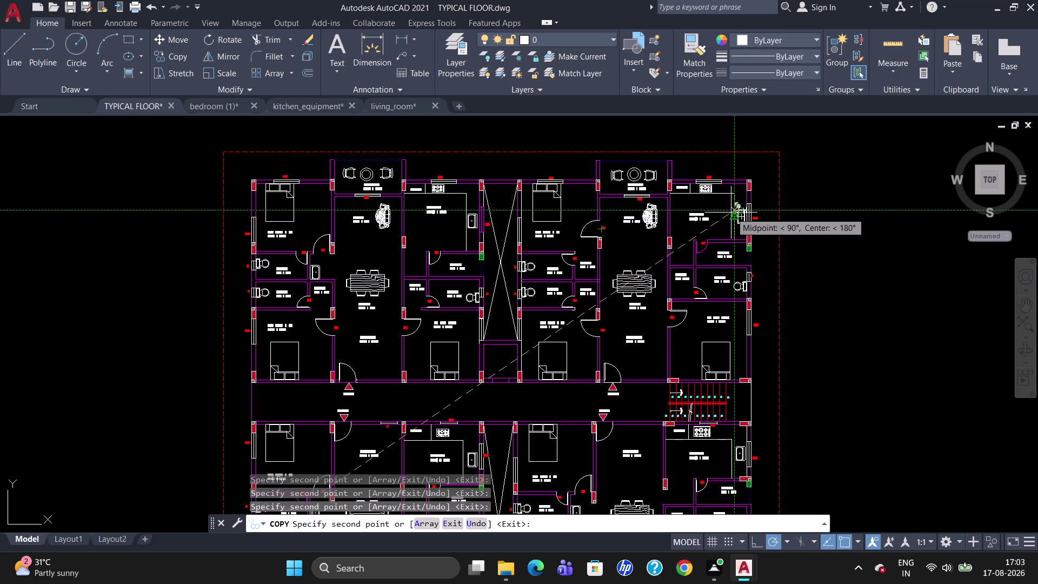
key(Escape)
key(Escape)
Select the tag by the bedroom door and enter CO for another copy.
scroll(up, 3)
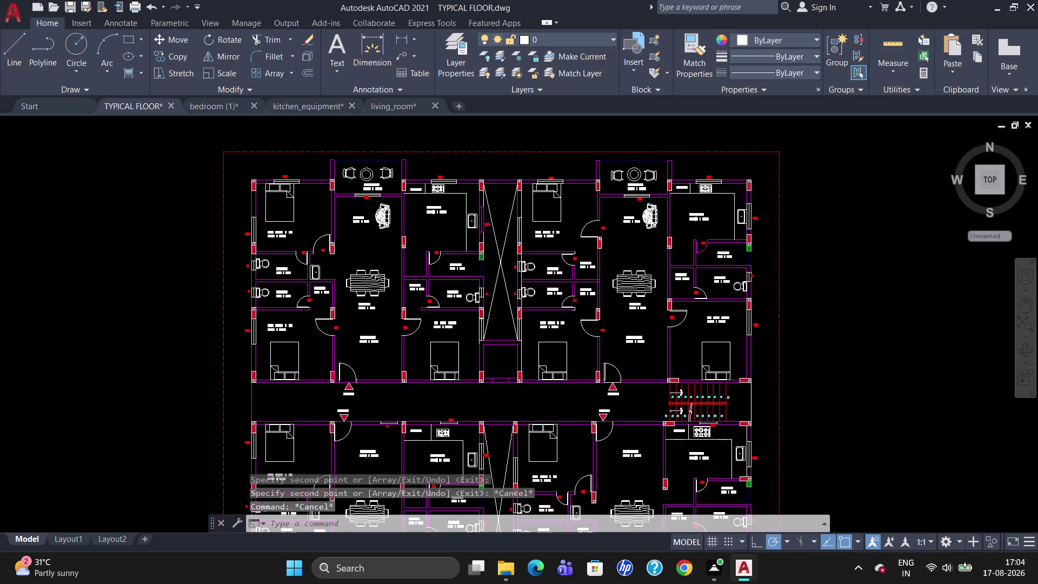
scroll(up, 3)
scroll(down, 3)
scroll(up, 3)
scroll(down, 3)
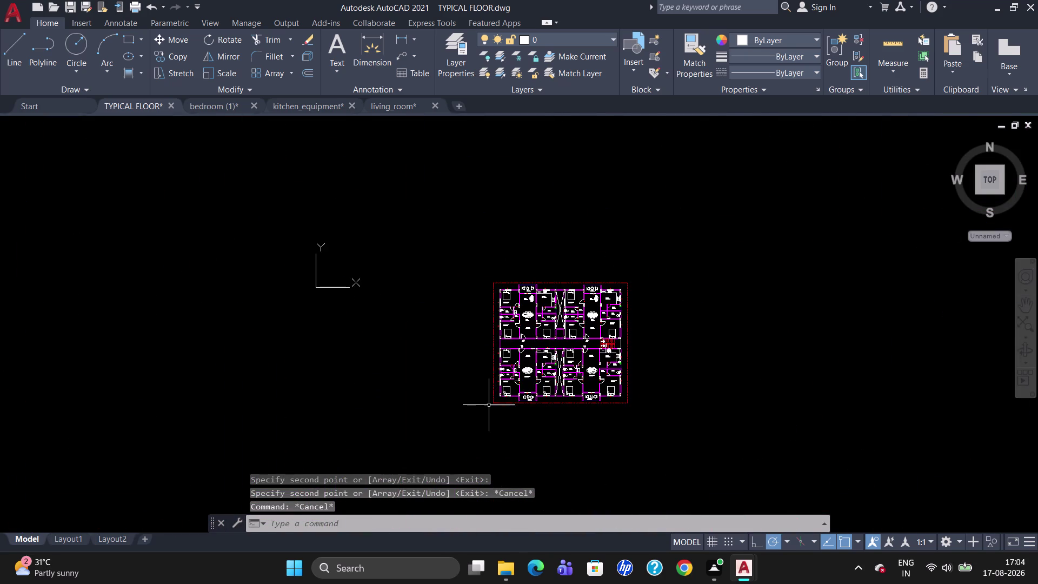
scroll(up, 3)
scroll(up, 3)
scroll(down, 3)
scroll(up, 3)
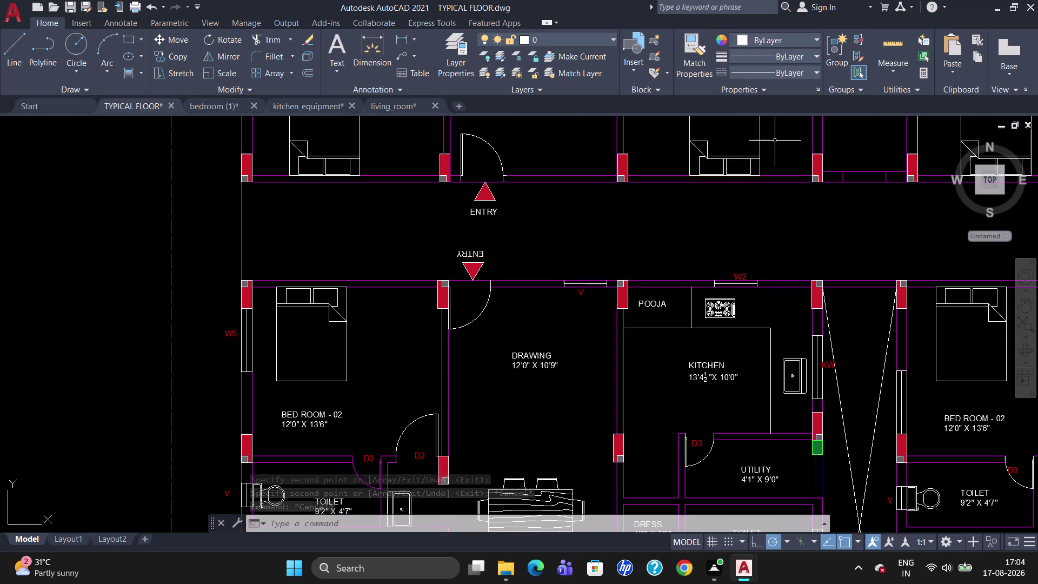
click(414, 453)
text(CO)
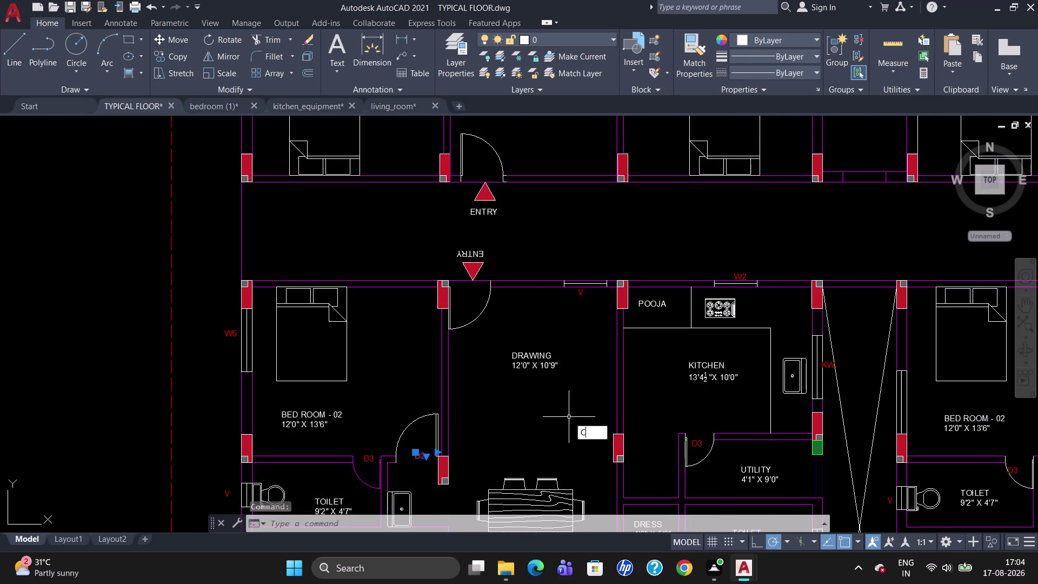
Copy the tag beside the entry door and change its text to D1.
key(Return)
click(422, 457)
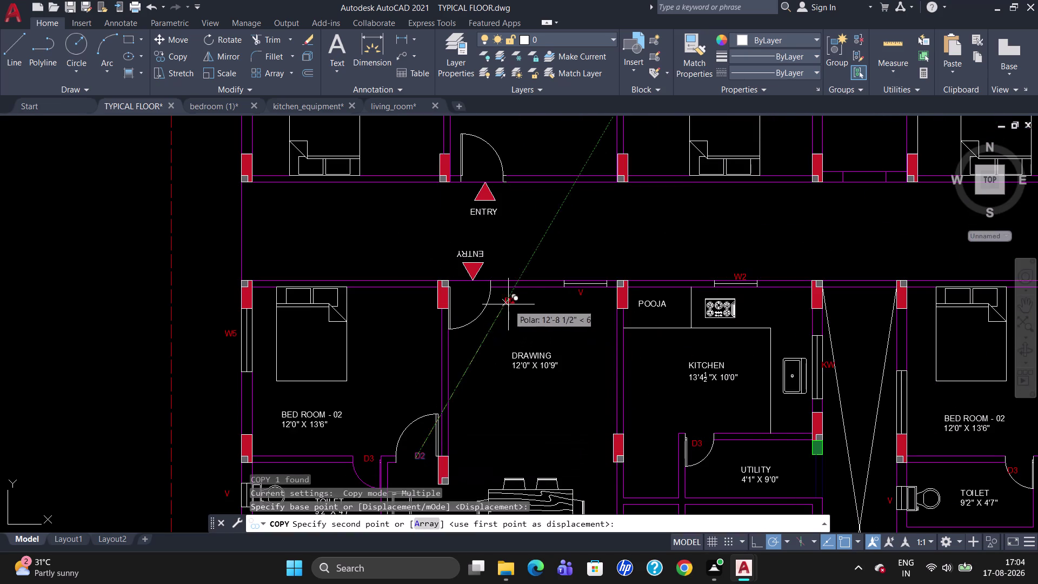
click(469, 298)
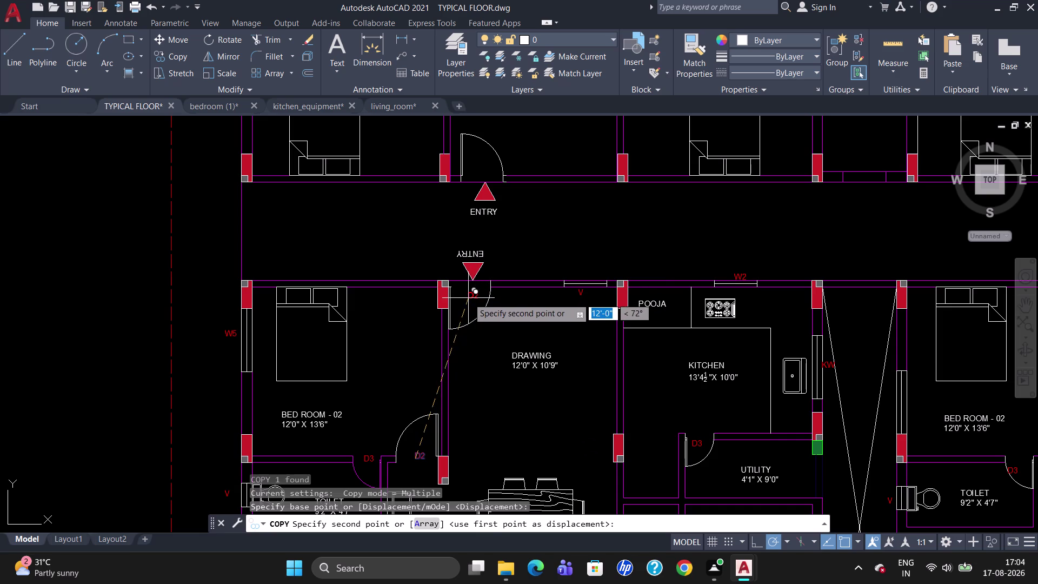
key(Escape)
double_click(474, 293)
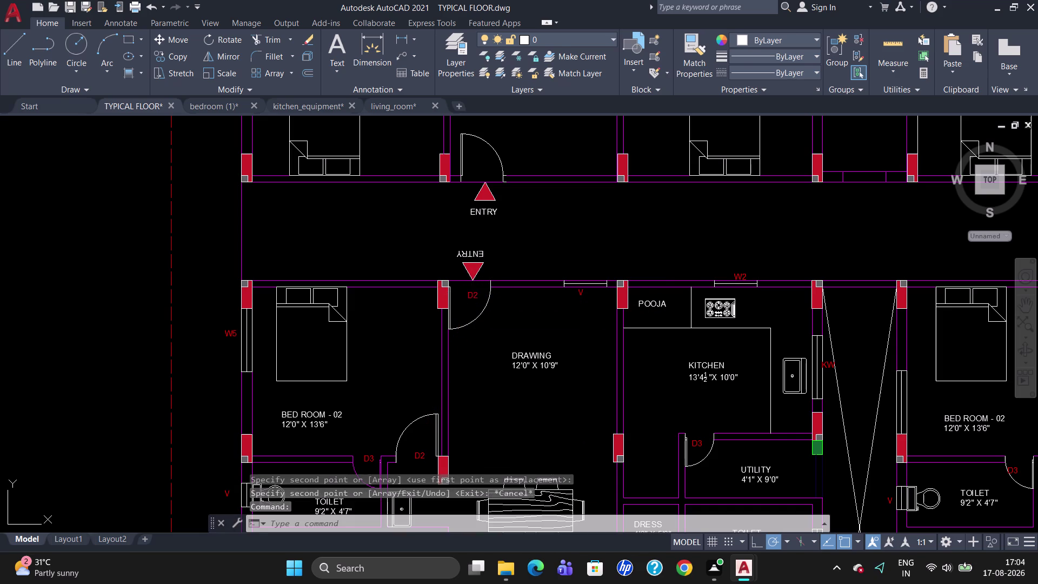
key(Right)
key(Right)
key(BackSpace)
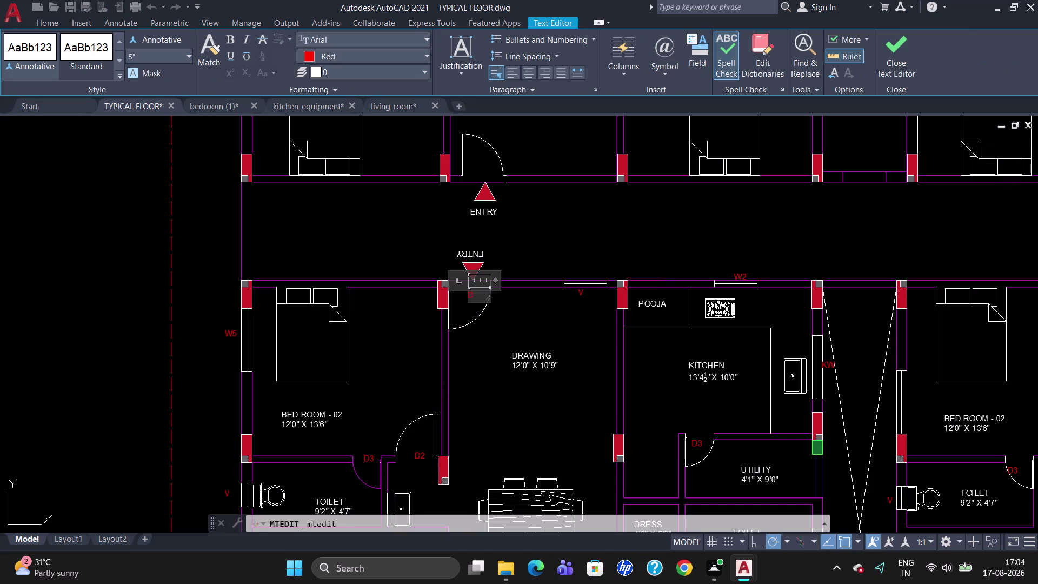
key(1)
click(482, 336)
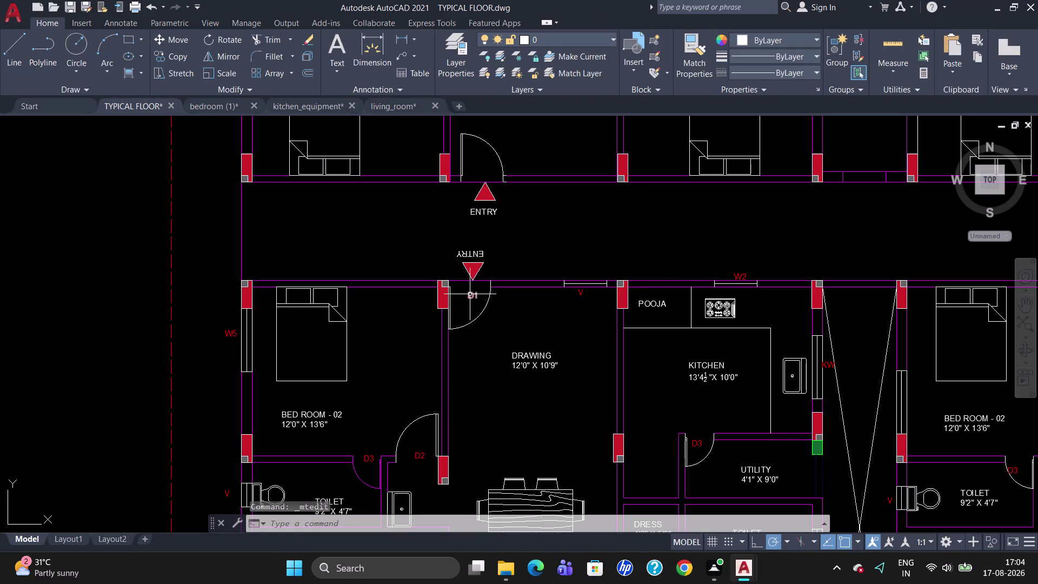
Copy the D1 tag to the opposite and other flats' entry doors.
click(470, 294)
text(CO)
key(Return)
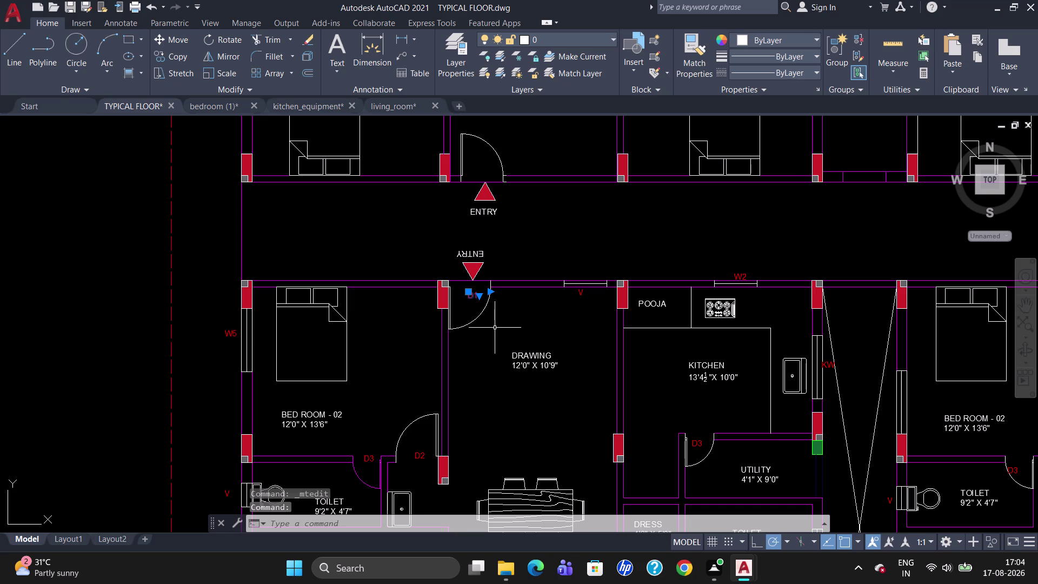
click(473, 294)
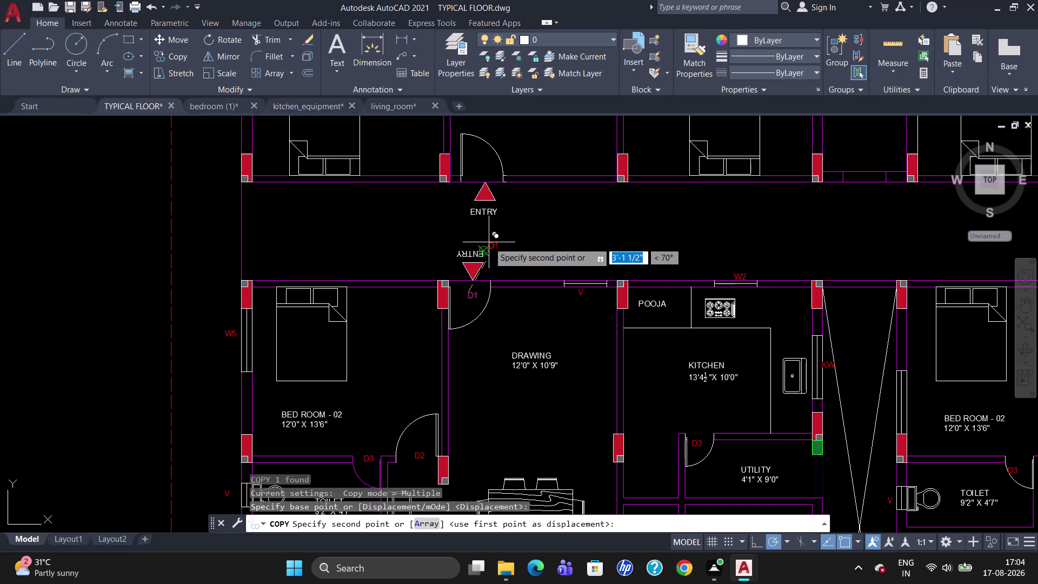
click(483, 165)
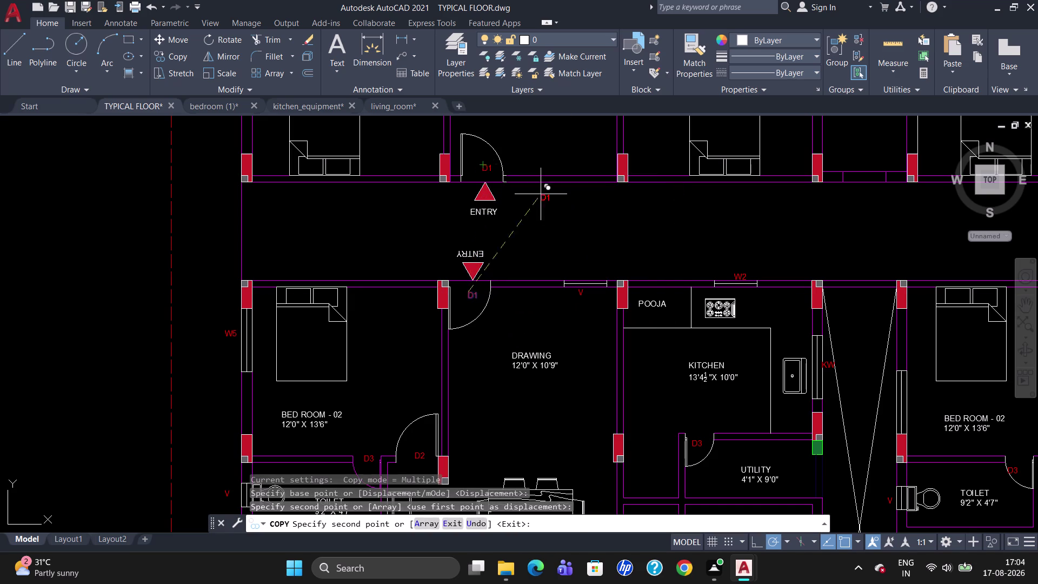
scroll(down, 3)
scroll(up, 3)
scroll(down, 3)
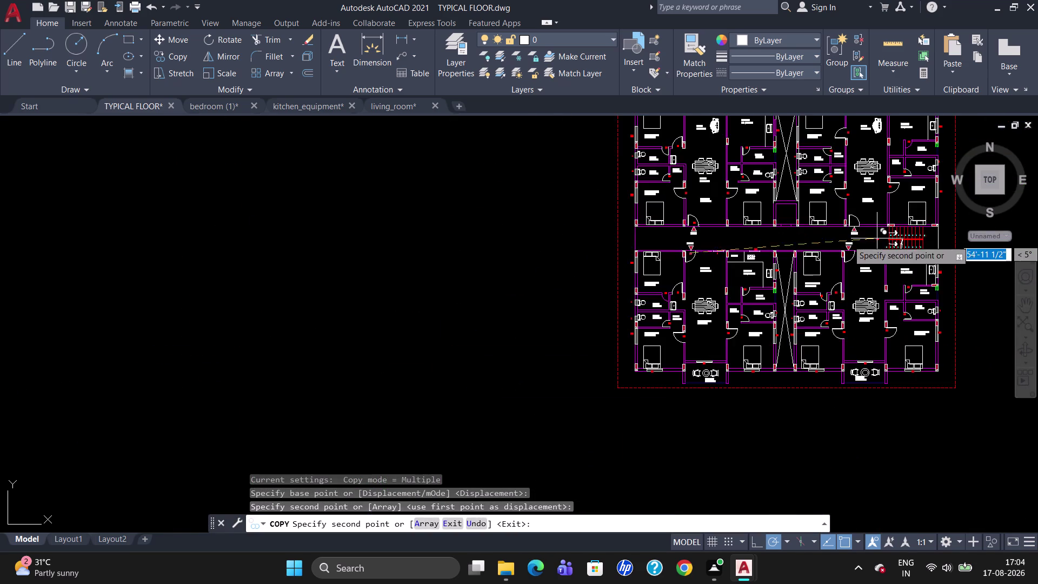
scroll(up, 3)
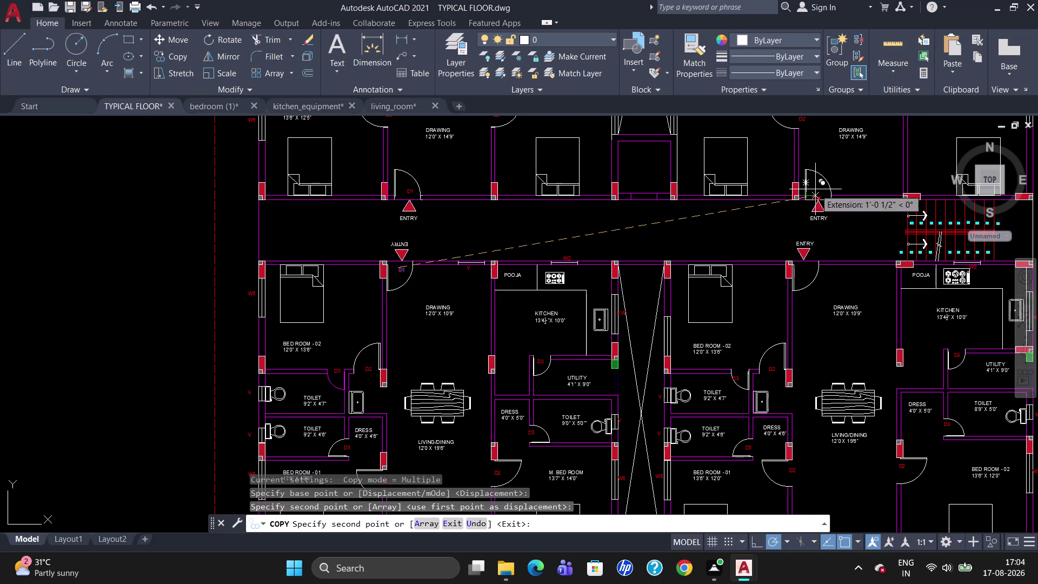
click(812, 187)
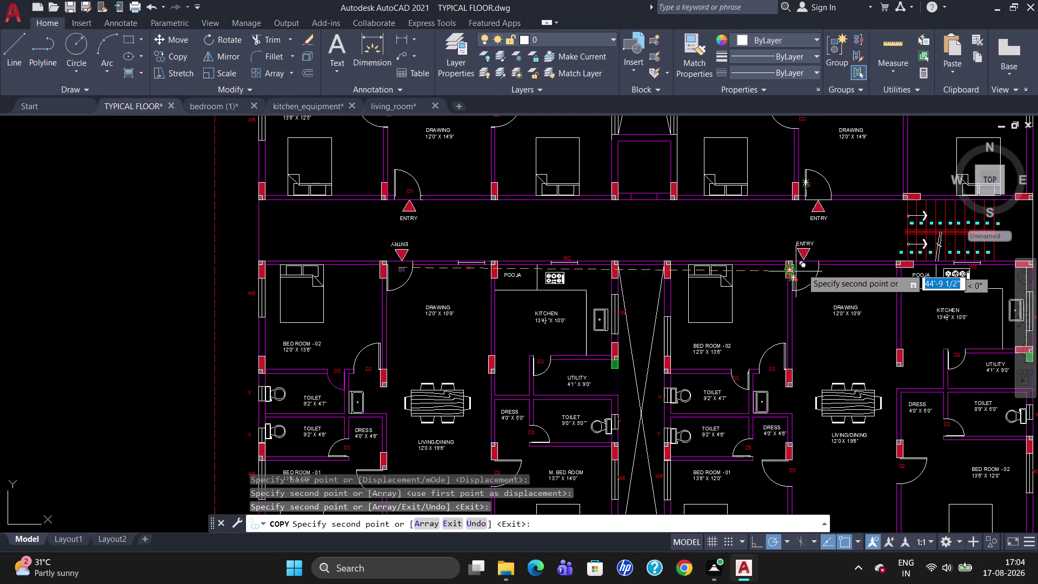
click(803, 267)
scroll(down, 3)
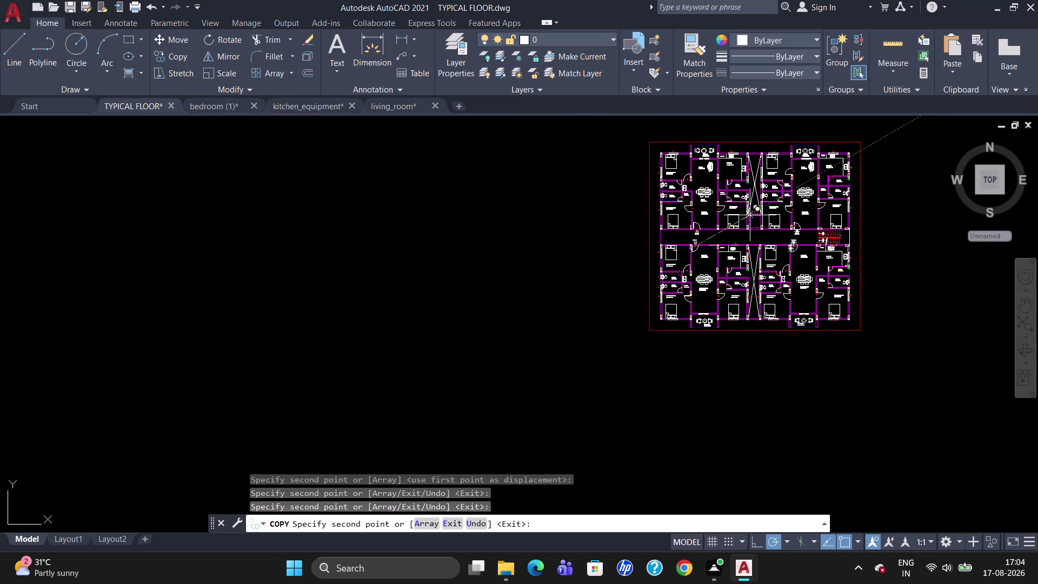
scroll(up, 3)
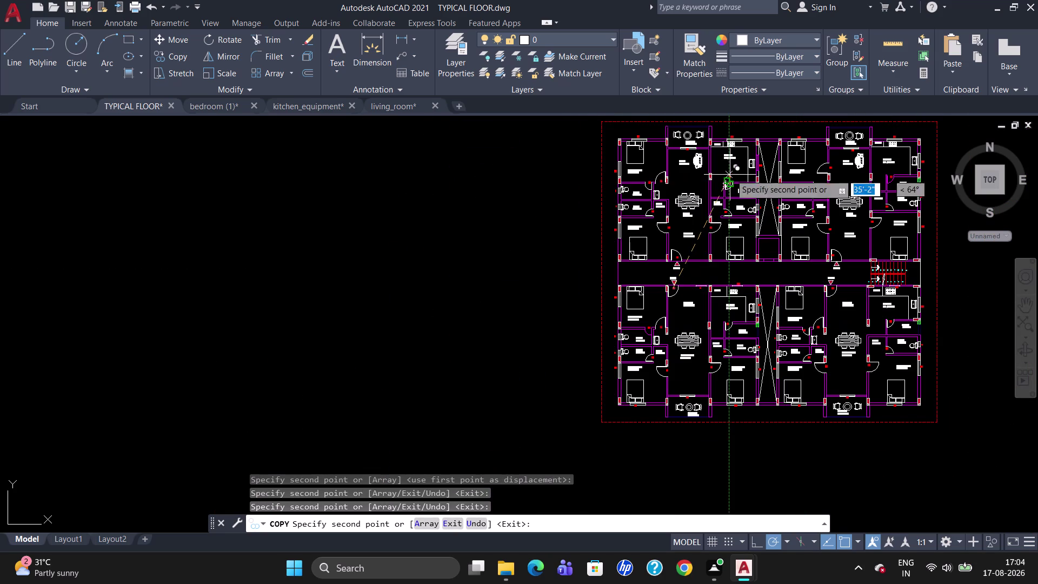
scroll(up, 3)
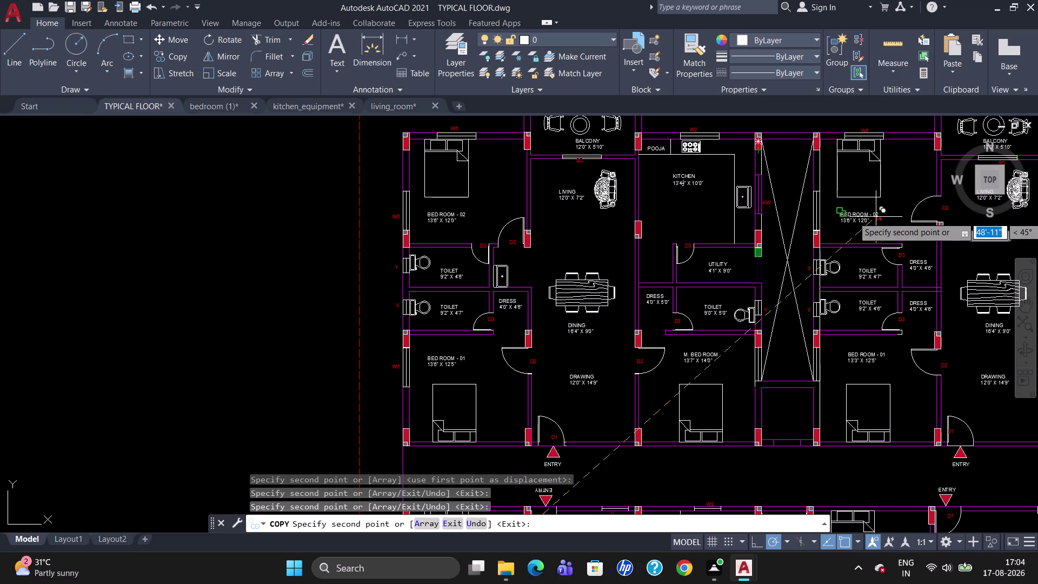
key(Escape)
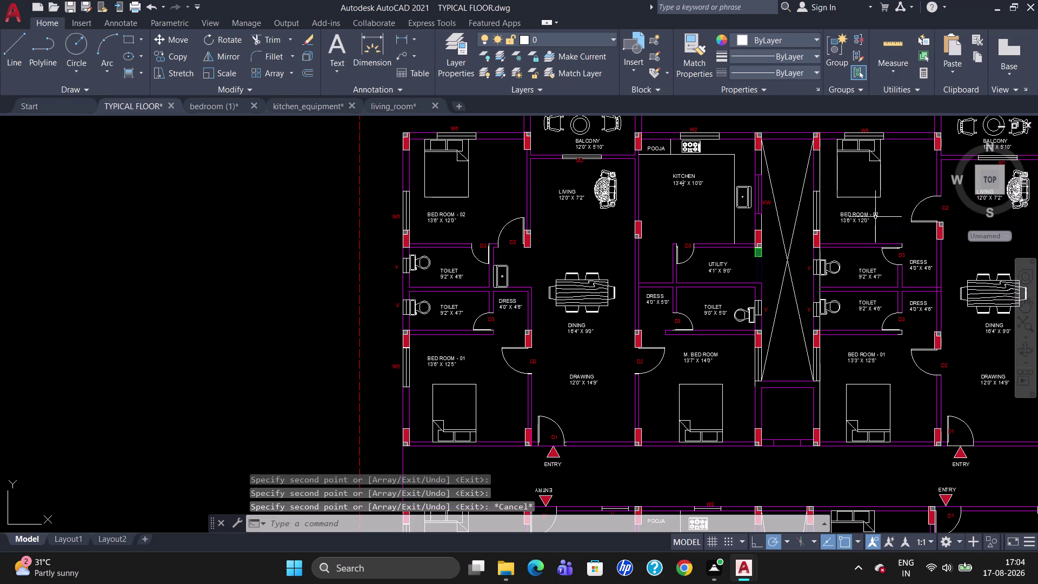
scroll(down, 3)
scroll(up, 3)
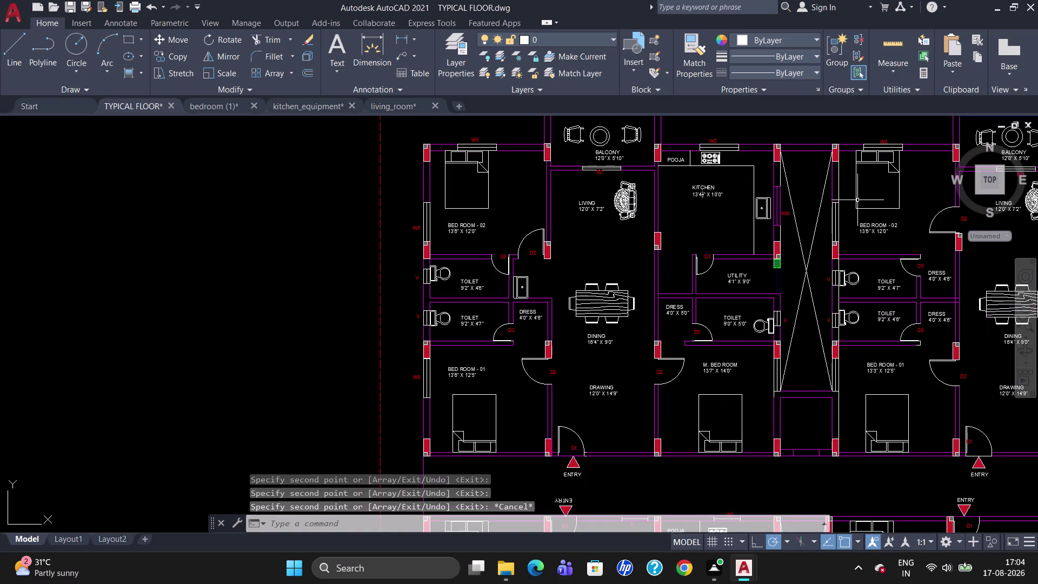
scroll(down, 3)
scroll(up, 3)
scroll(up, 3)
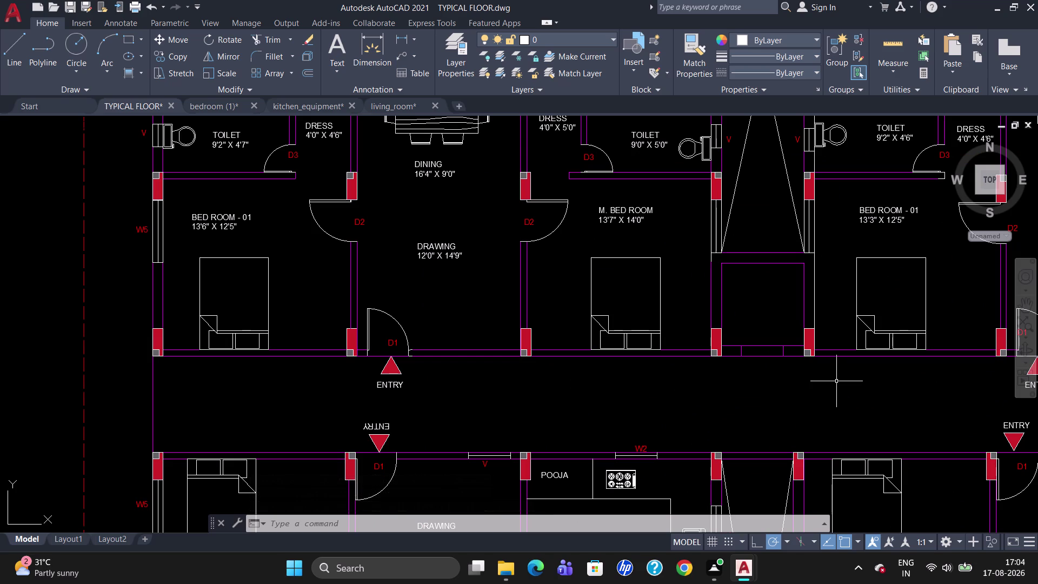
Draw a rectangle with REC inside the empty lift shaft between the master bedroom and neighbouring flat.
scroll(up, 3)
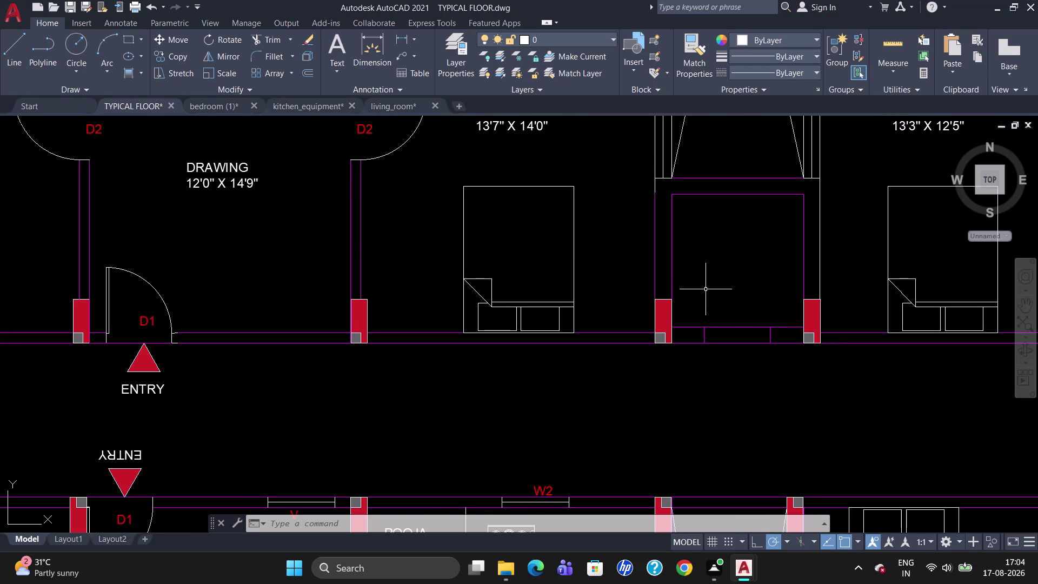
key(l)
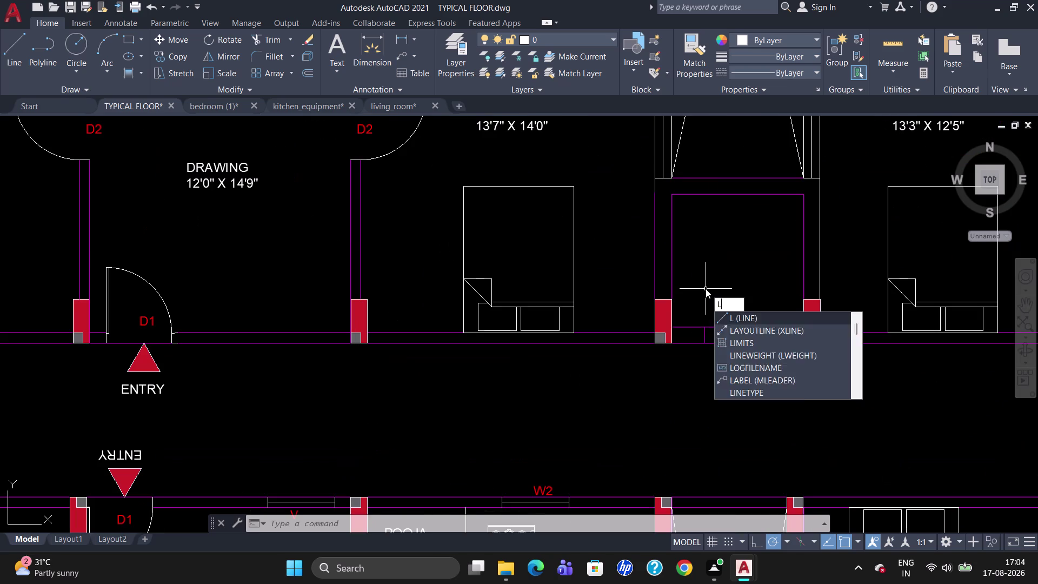
key(Return)
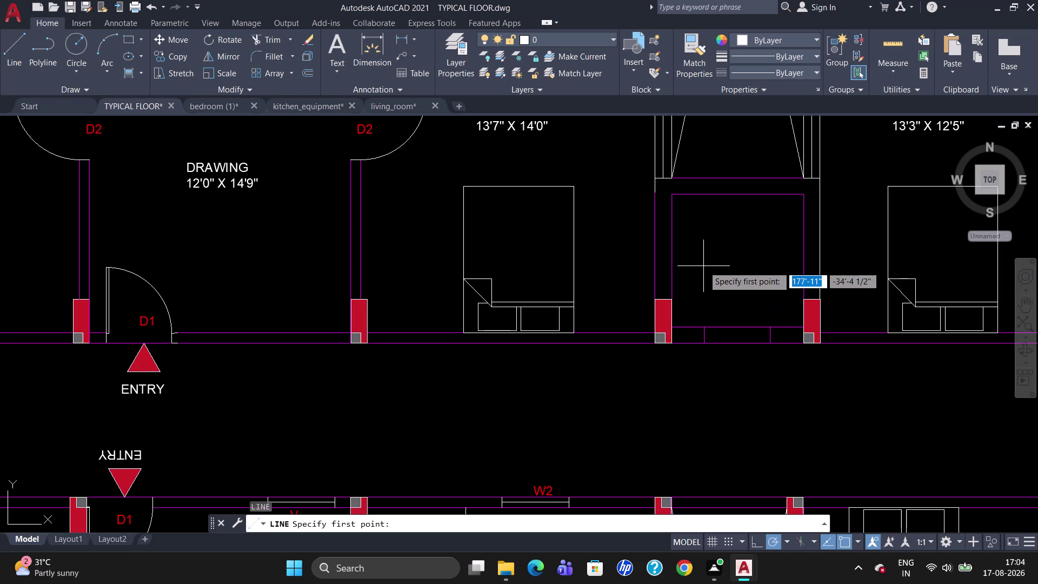
key(Escape)
text(REC)
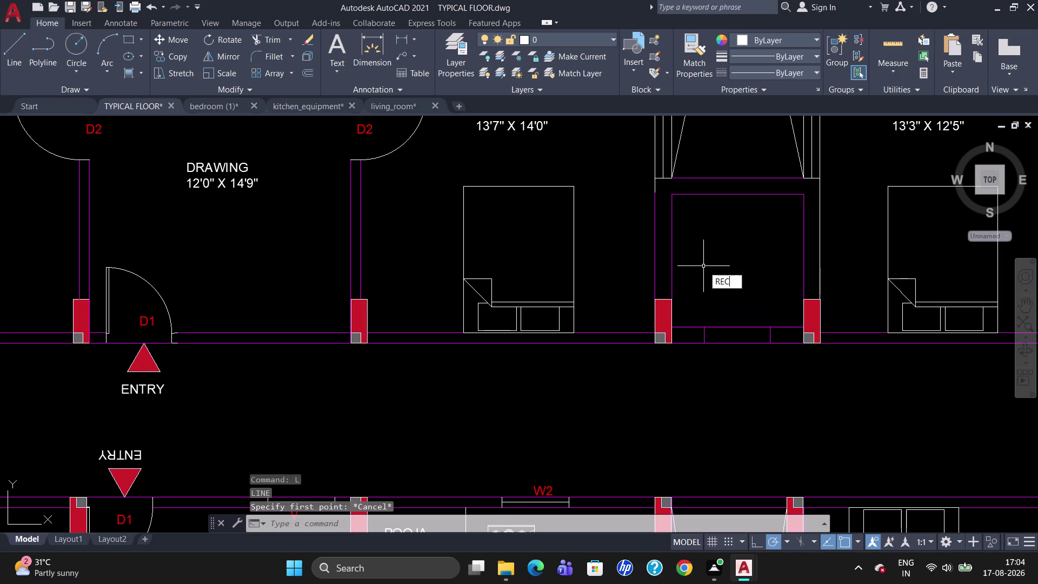
key(Return)
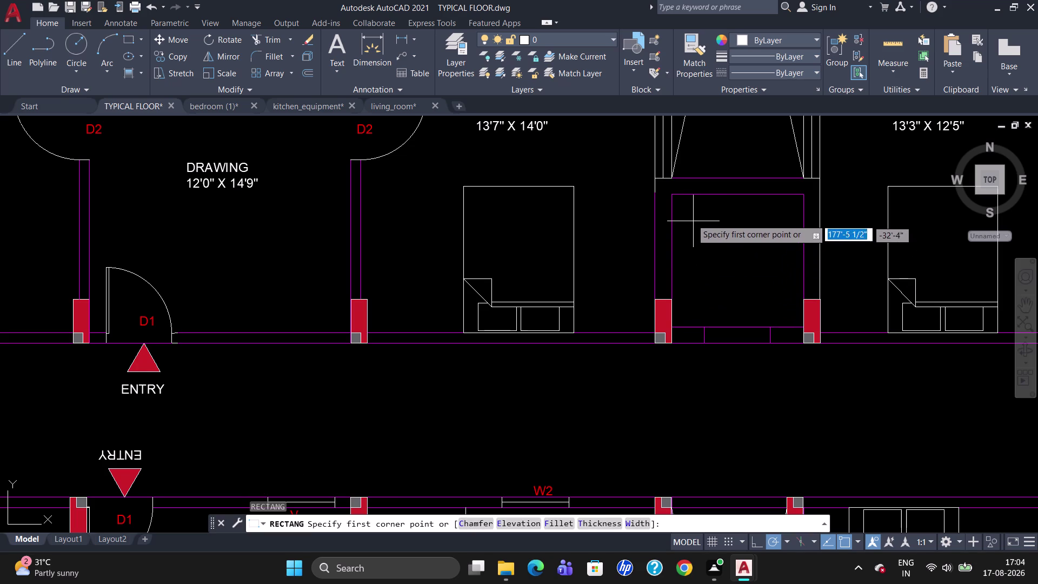
click(691, 220)
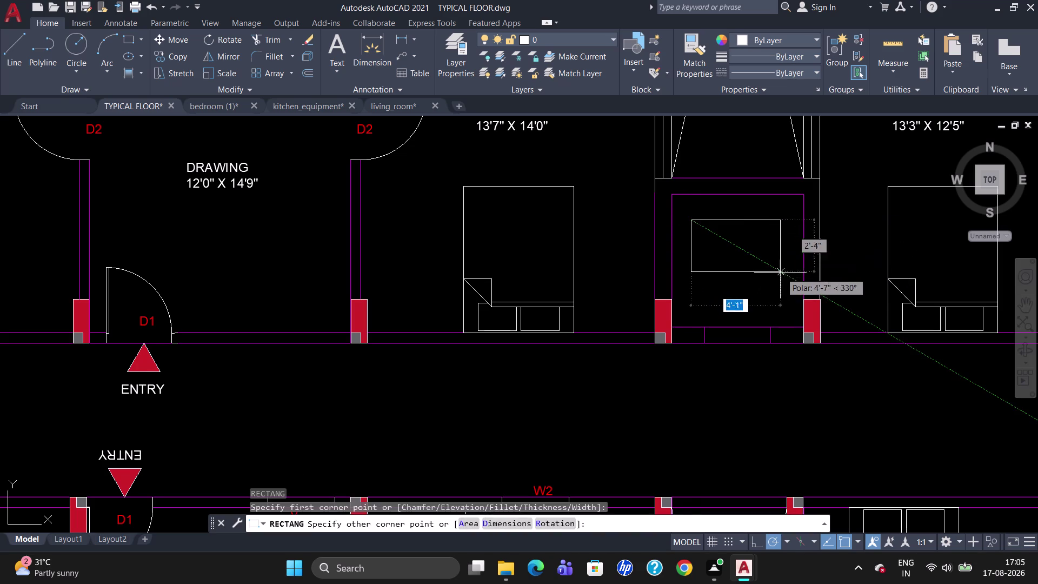
click(792, 310)
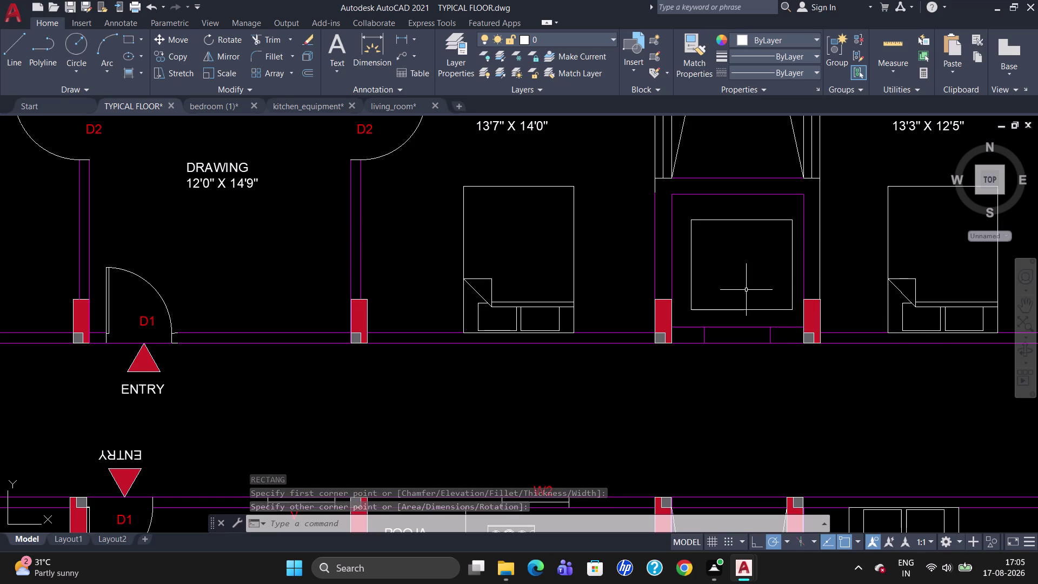
Draw the first diagonal line from the shaft's lower-left to upper-right corner.
key(l)
key(Return)
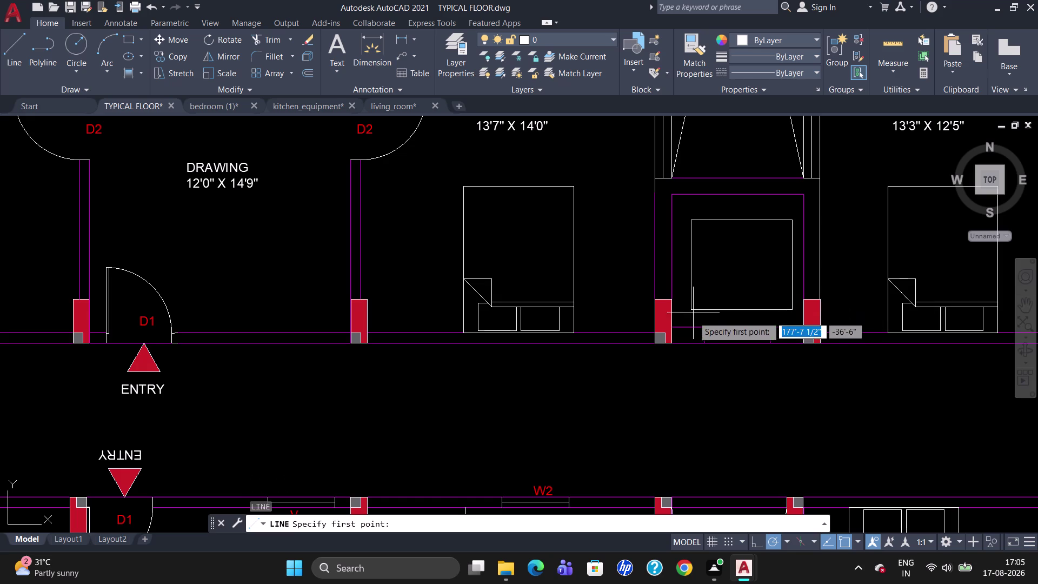
click(676, 328)
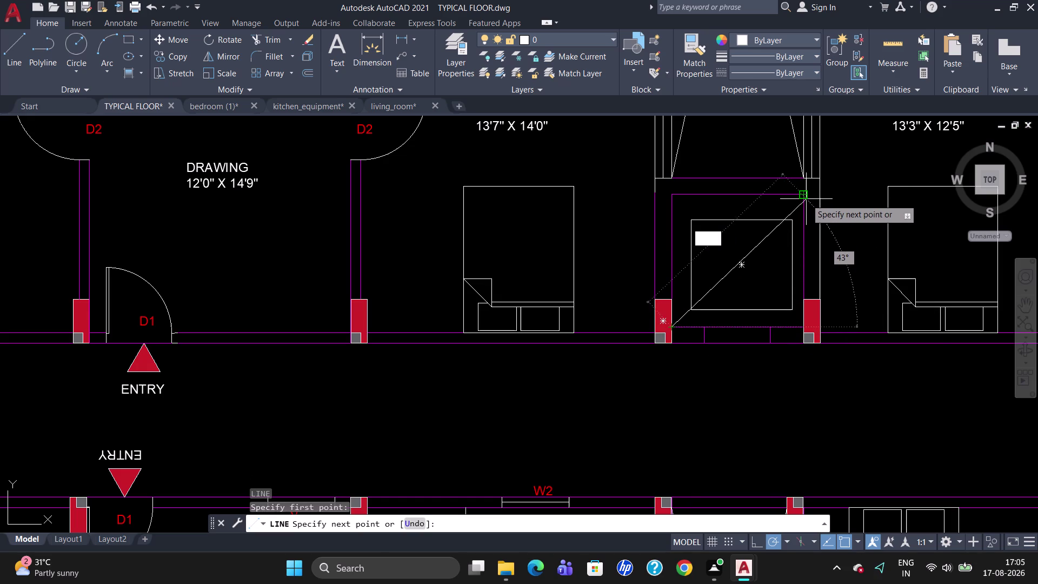
scroll(up, 3)
click(803, 192)
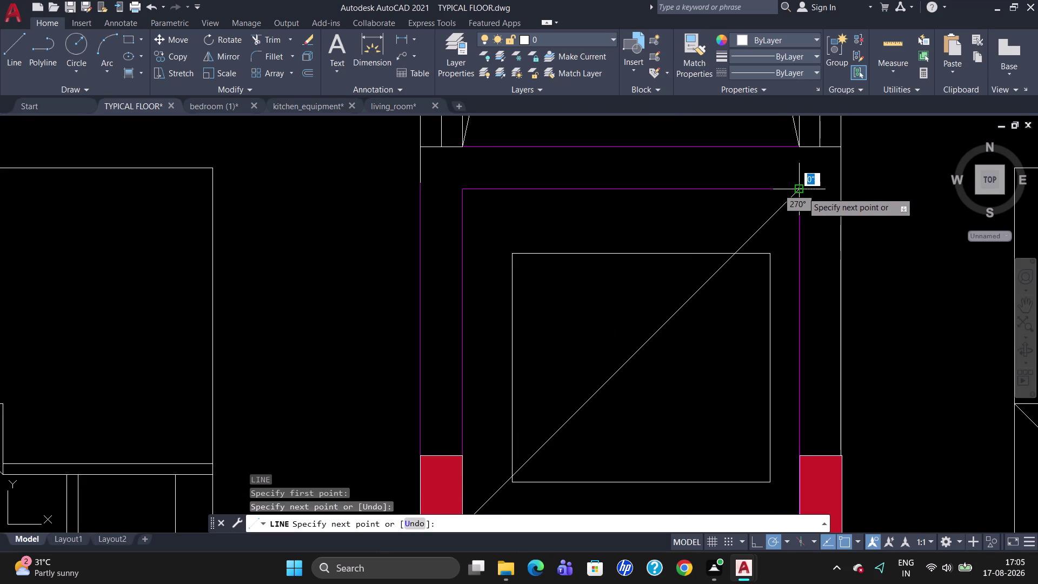
key(l)
key(Return)
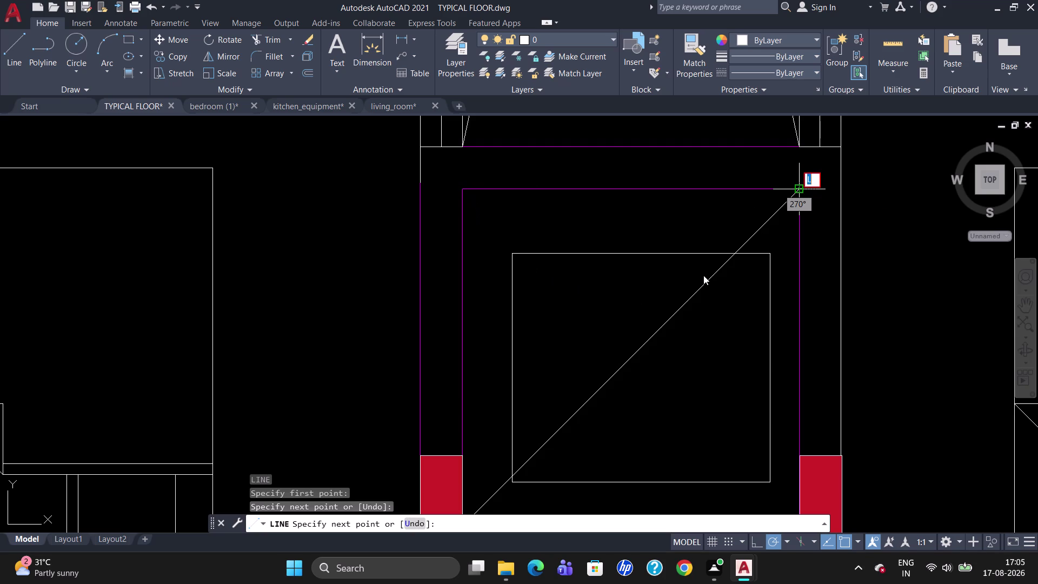
key(Escape)
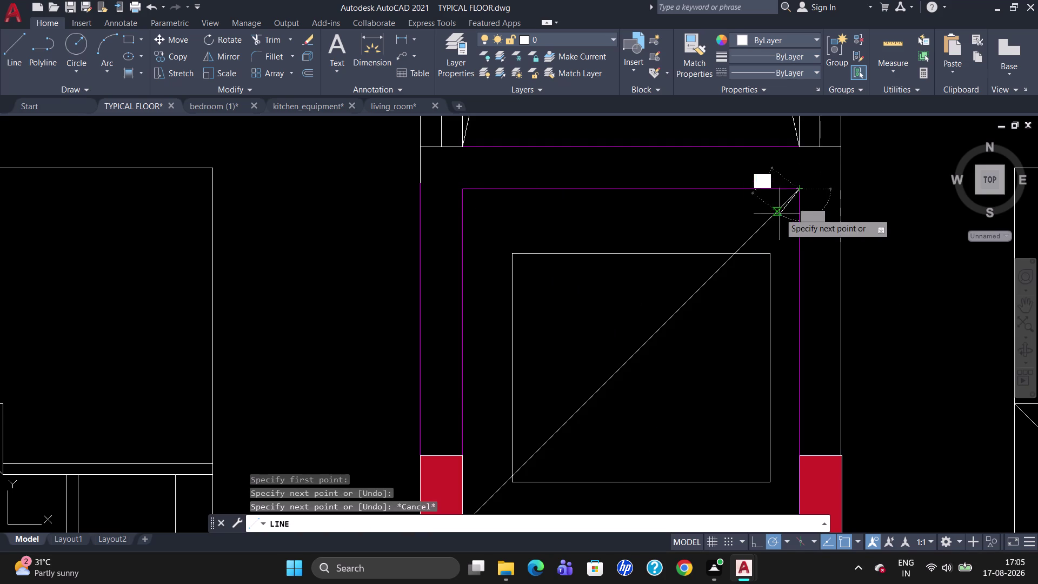
key(Escape)
Draw the second diagonal from the upper-left to lower-right corner, completing the X.
key(l)
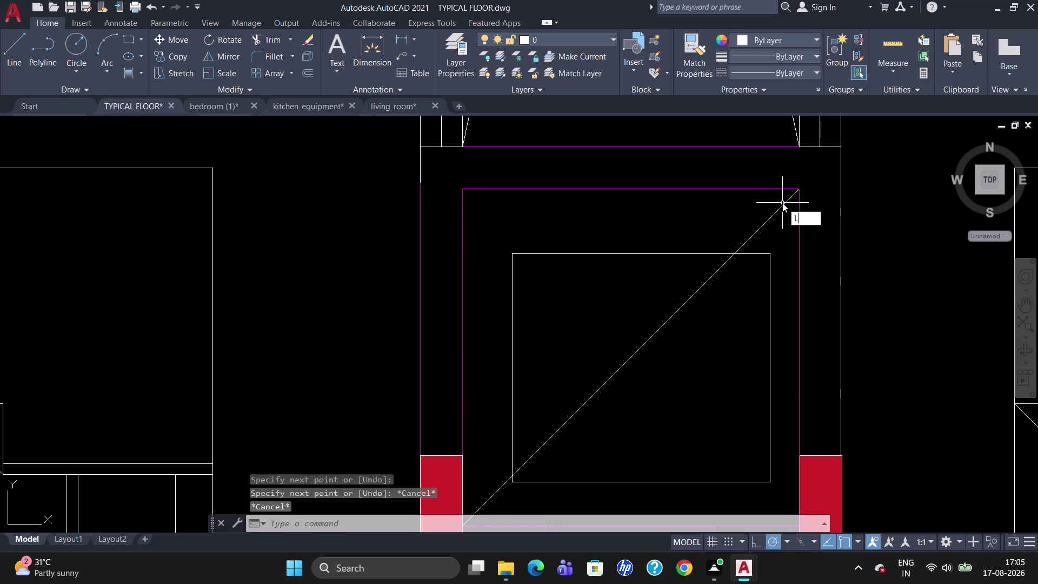
key(Return)
click(463, 187)
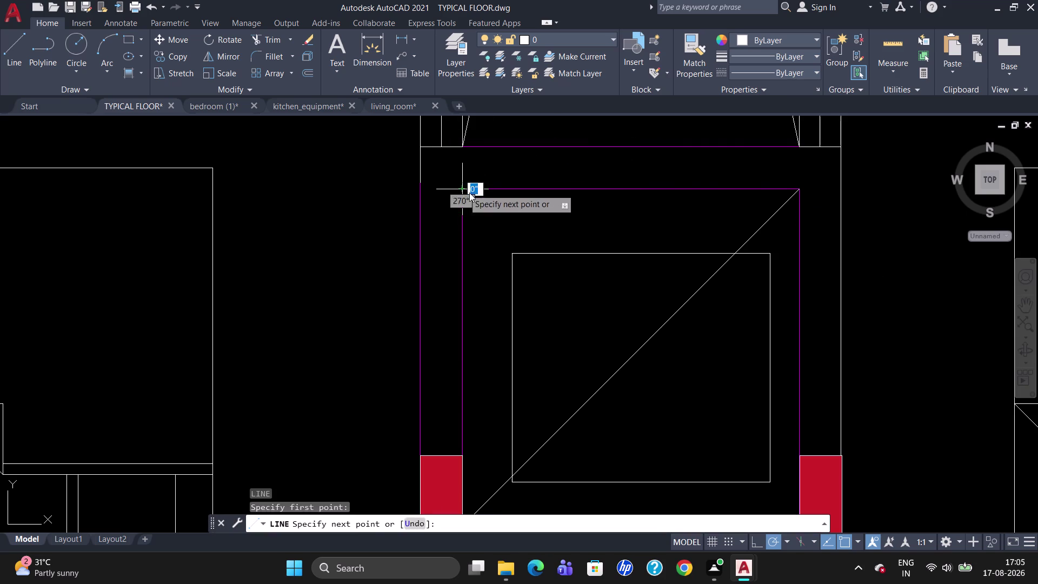
scroll(down, 3)
scroll(up, 3)
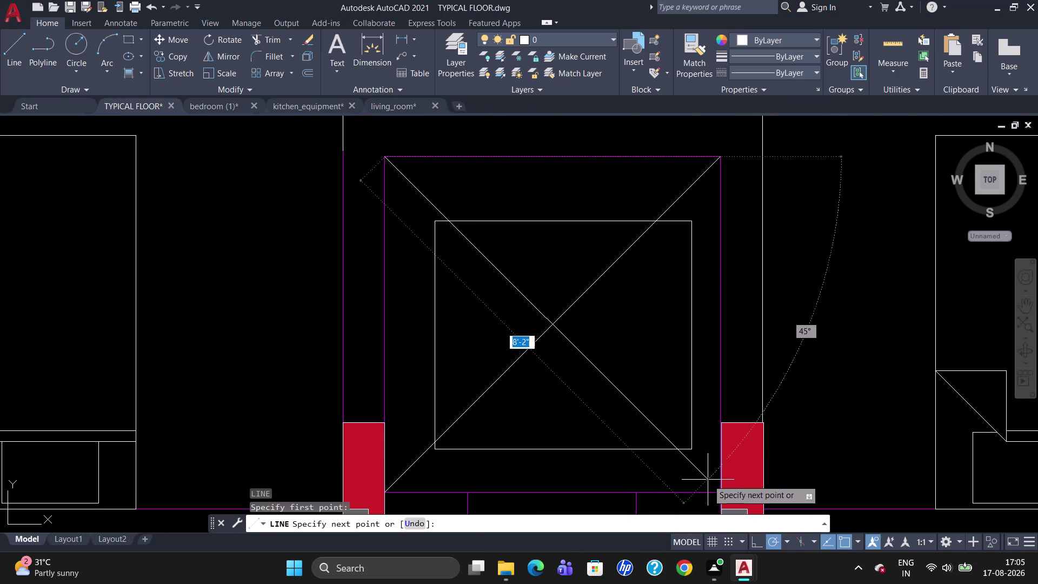
click(718, 490)
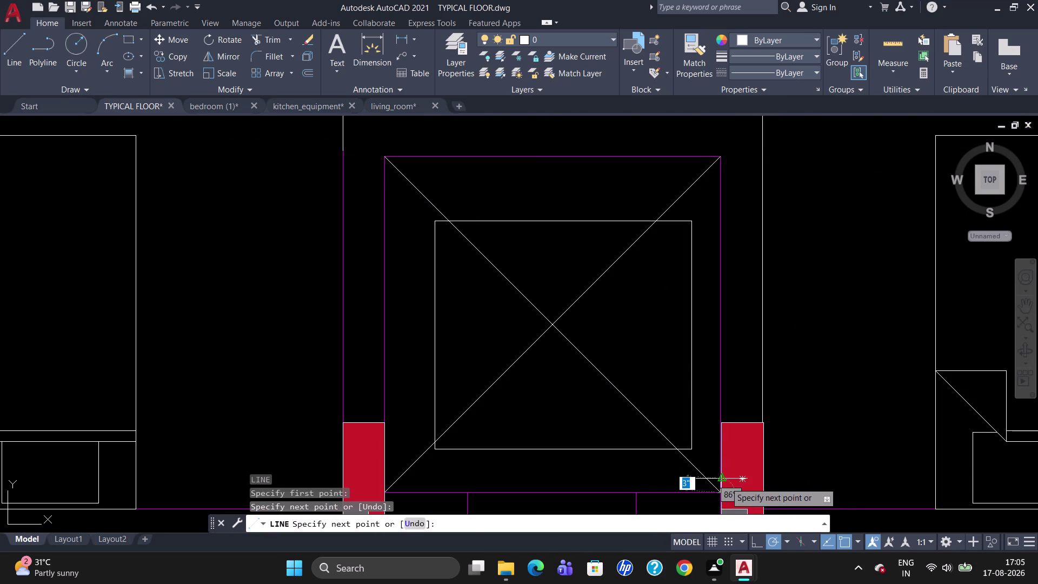
key(Escape)
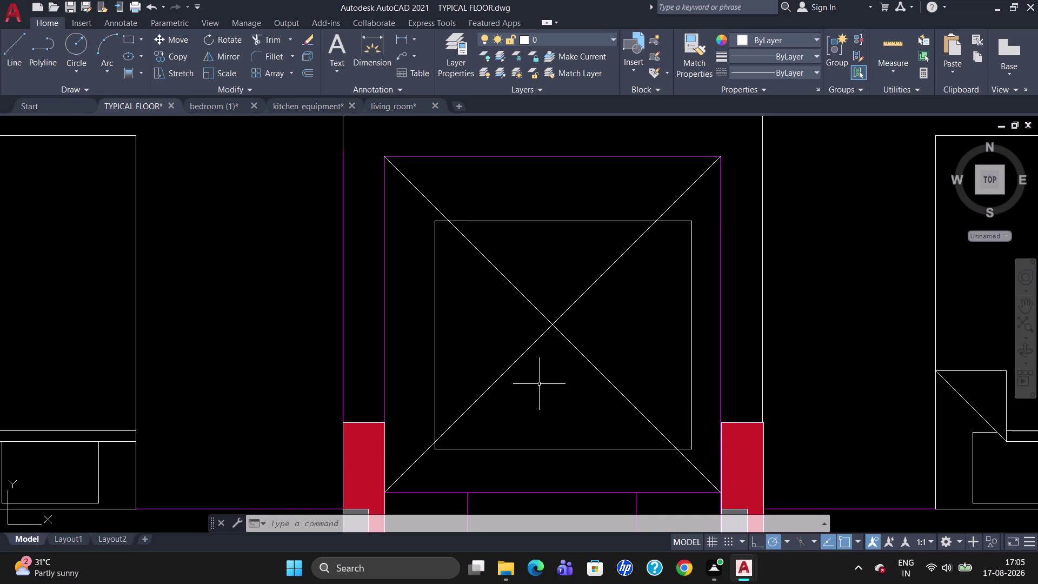
key(t)
key(Return)
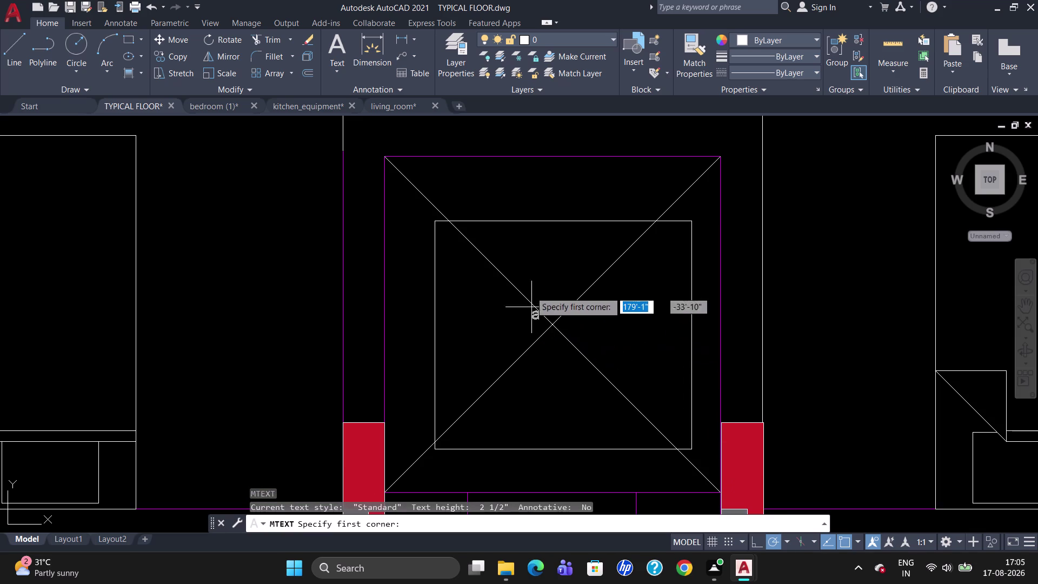
Place a multiline text box inside the lift shaft with a 5-inch text height.
click(520, 368)
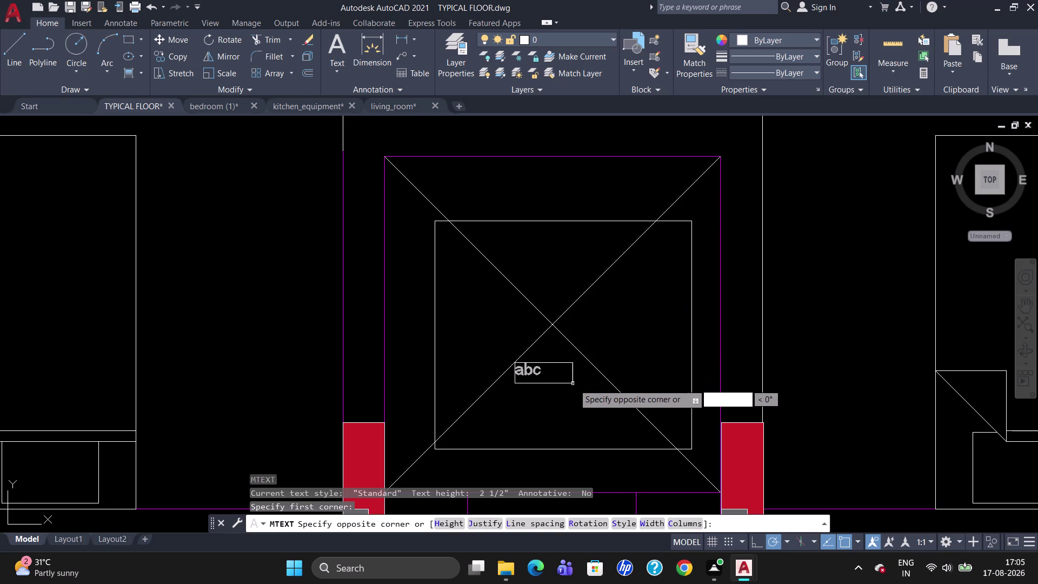
click(667, 411)
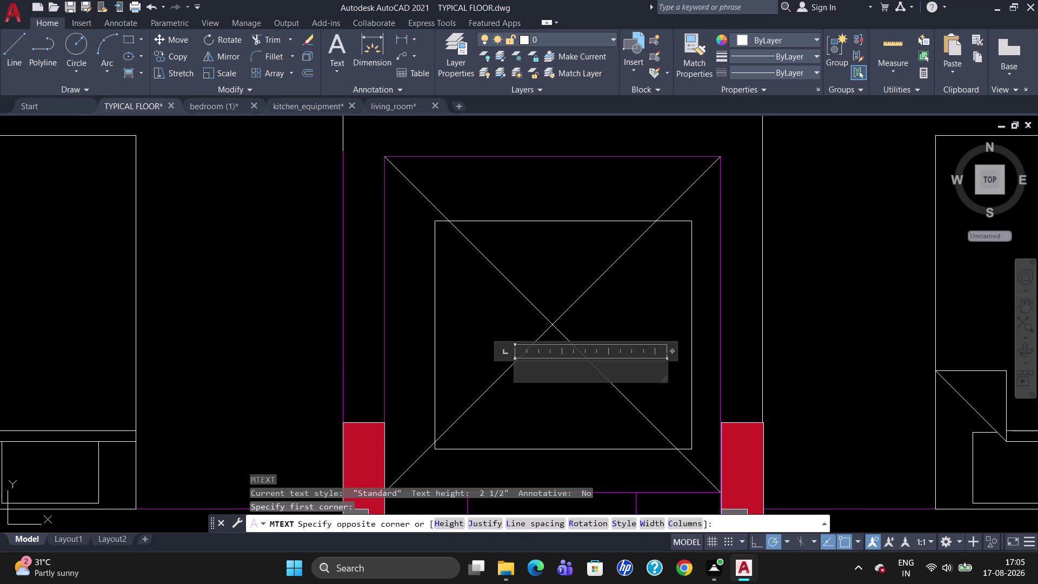
click(157, 59)
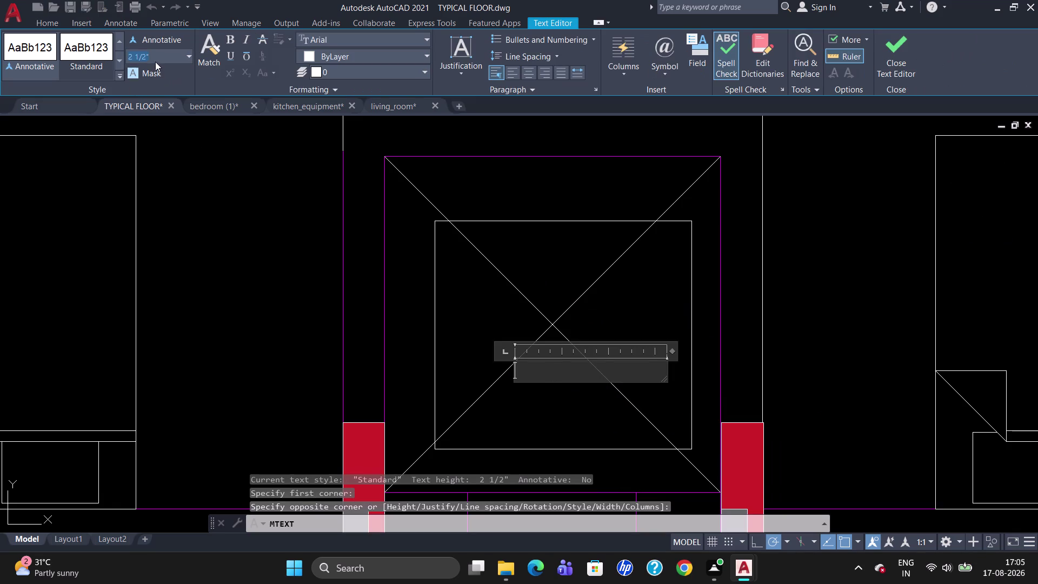
key(BackSpace)
key(5)
key(Return)
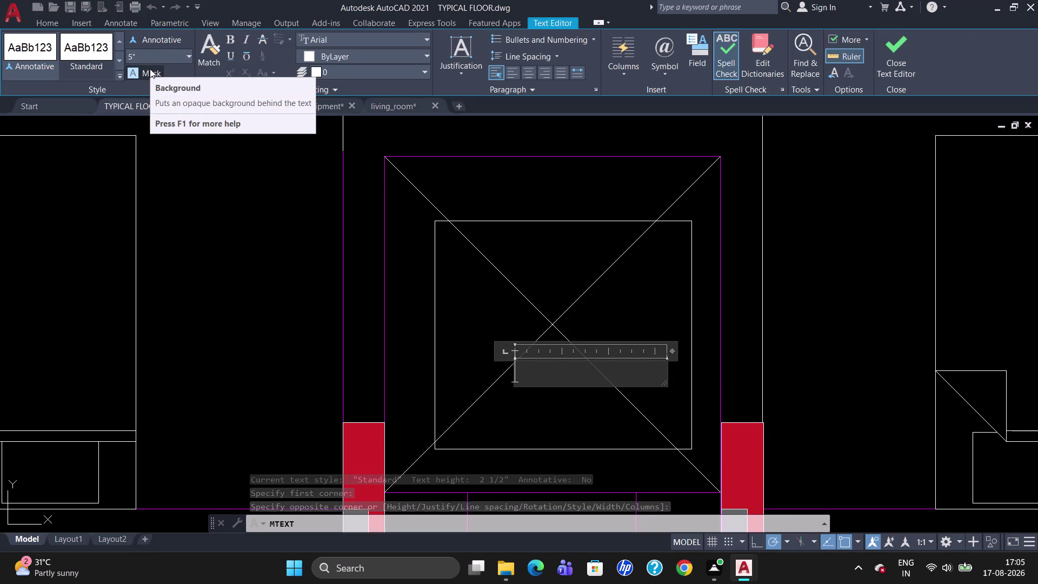
Type 'LIFT' with '6'6" X 6'0"' on the line below and close the editor.
text(LIFT)
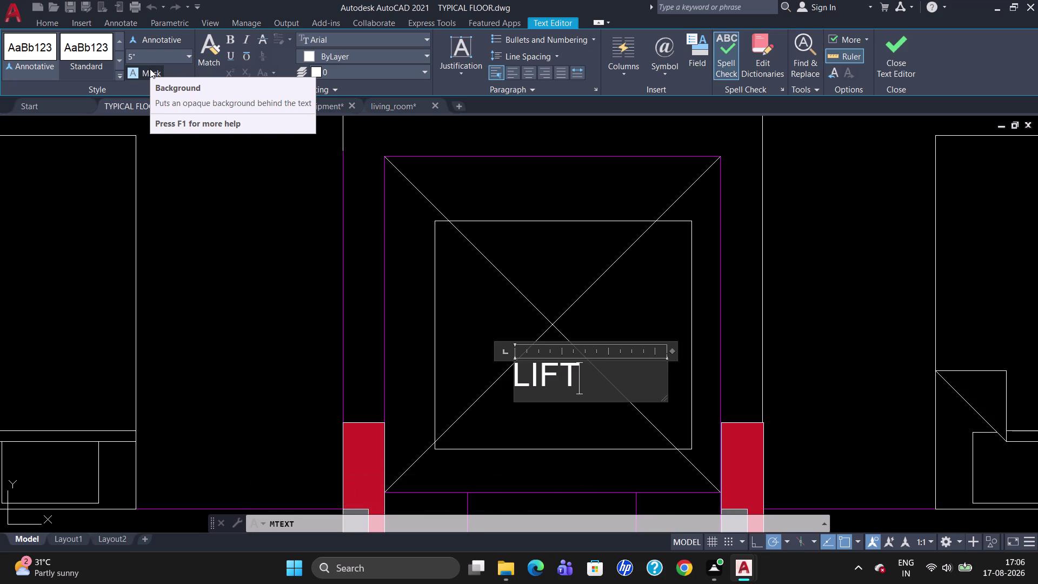
key(Return)
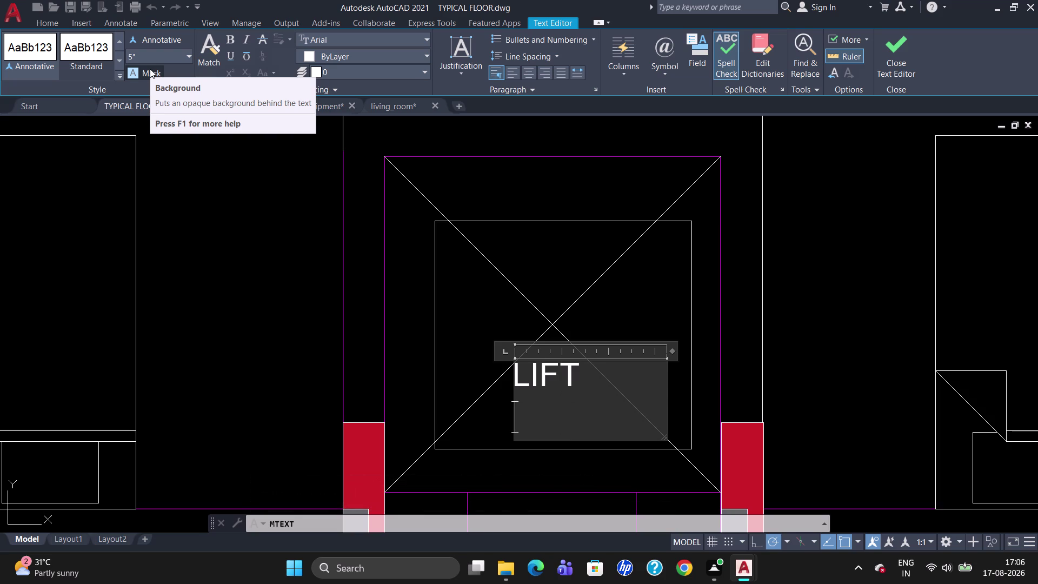
text(6')
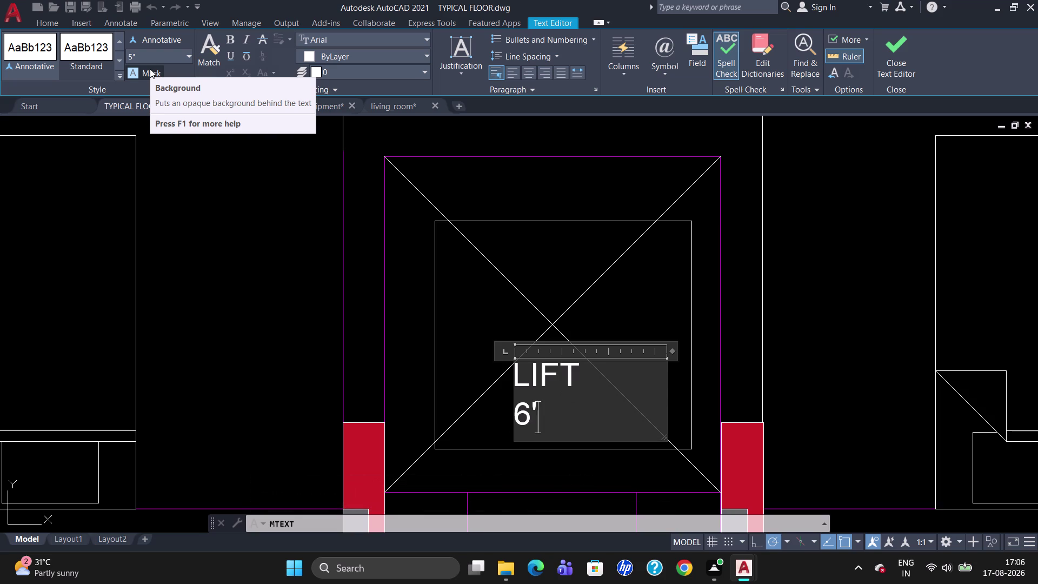
text(6" X)
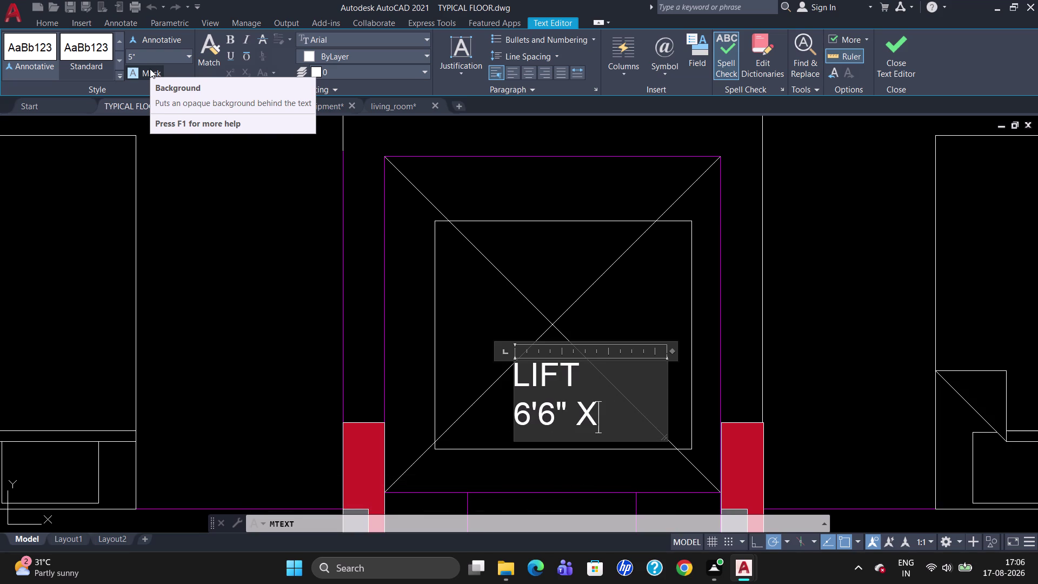
key(space)
text(6')
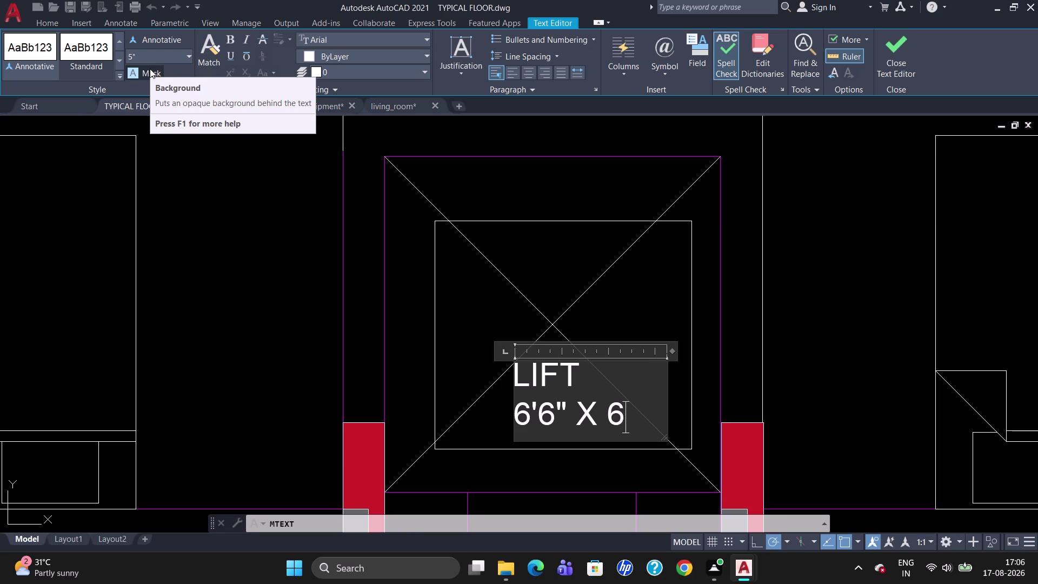
text(0")
click(635, 242)
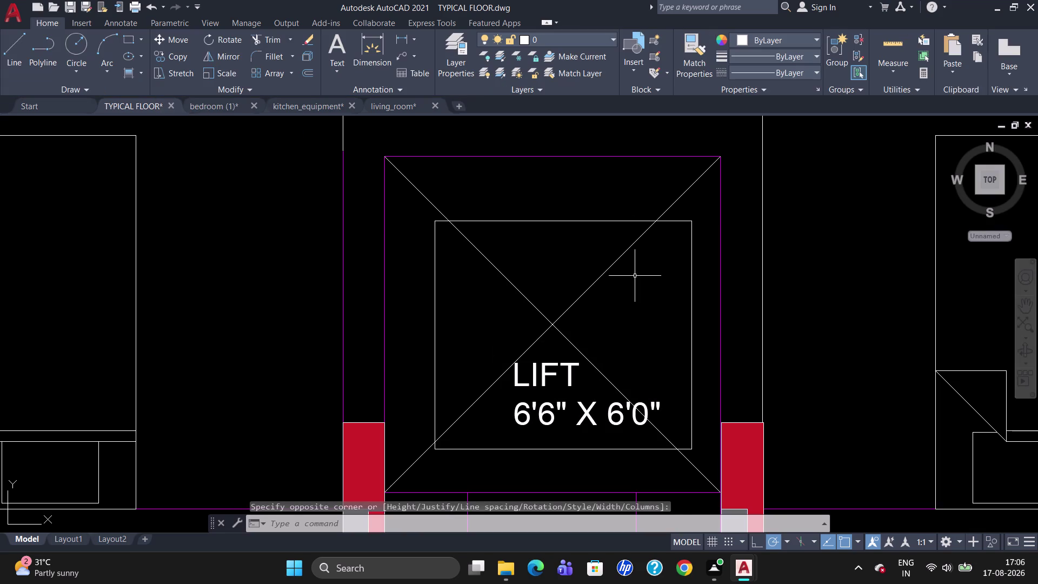
scroll(down, 3)
scroll(up, 3)
Zoom in on the staircase and start a multiline text box near the stairs.
scroll(down, 3)
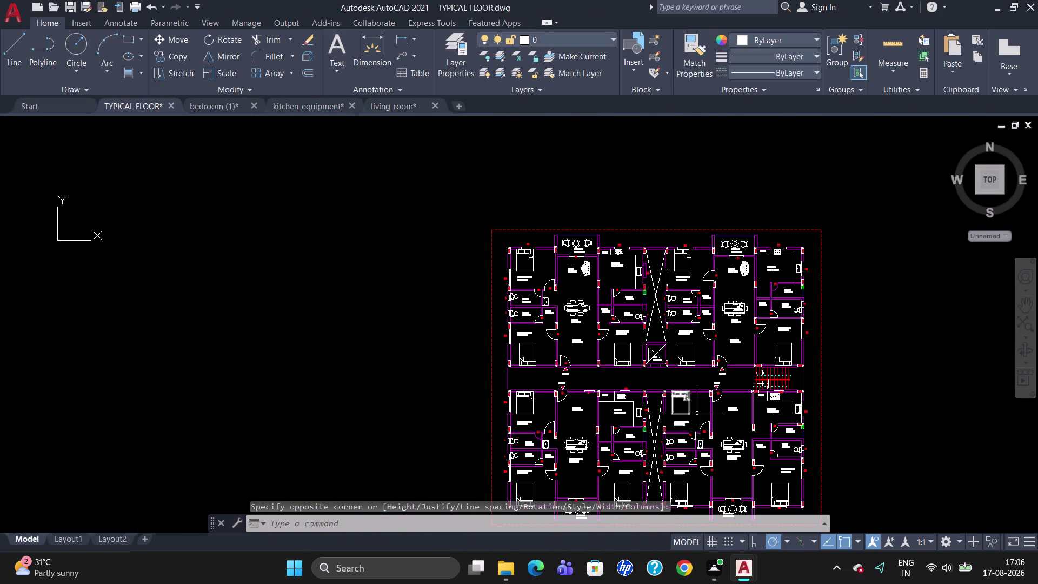
scroll(up, 3)
scroll(down, 3)
scroll(up, 3)
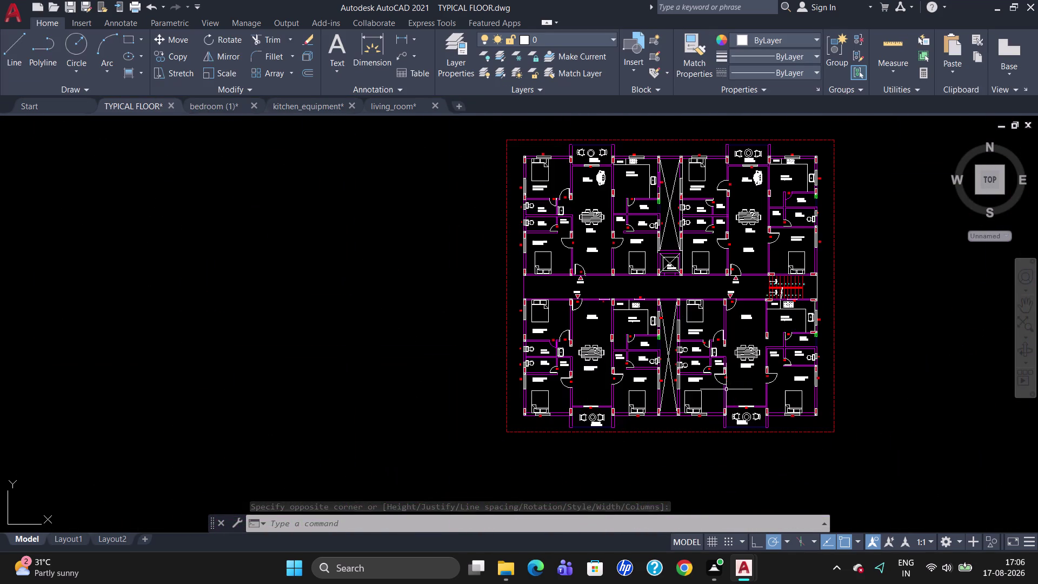
scroll(up, 3)
scroll(up, 3)
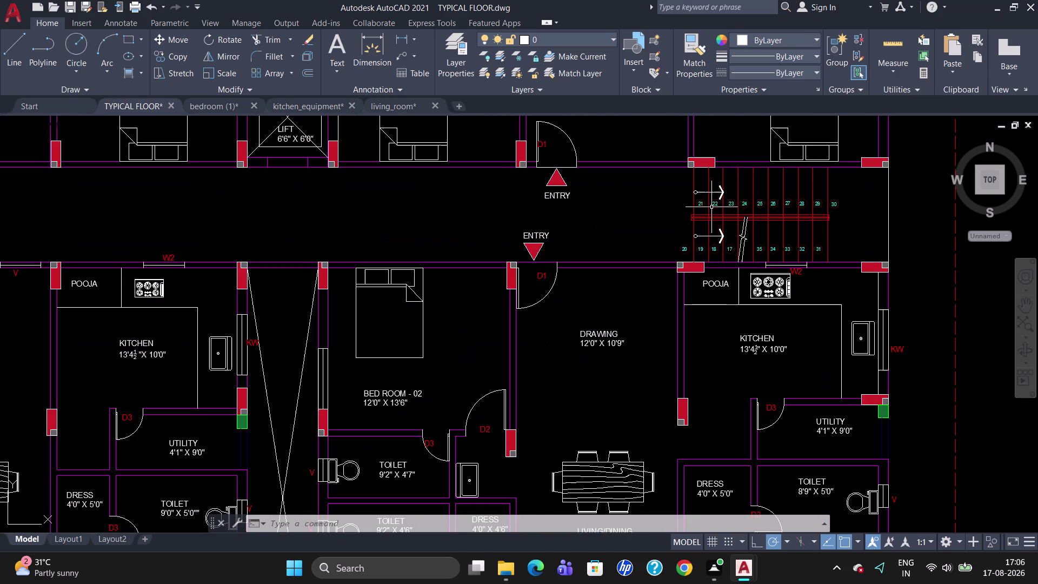
scroll(up, 3)
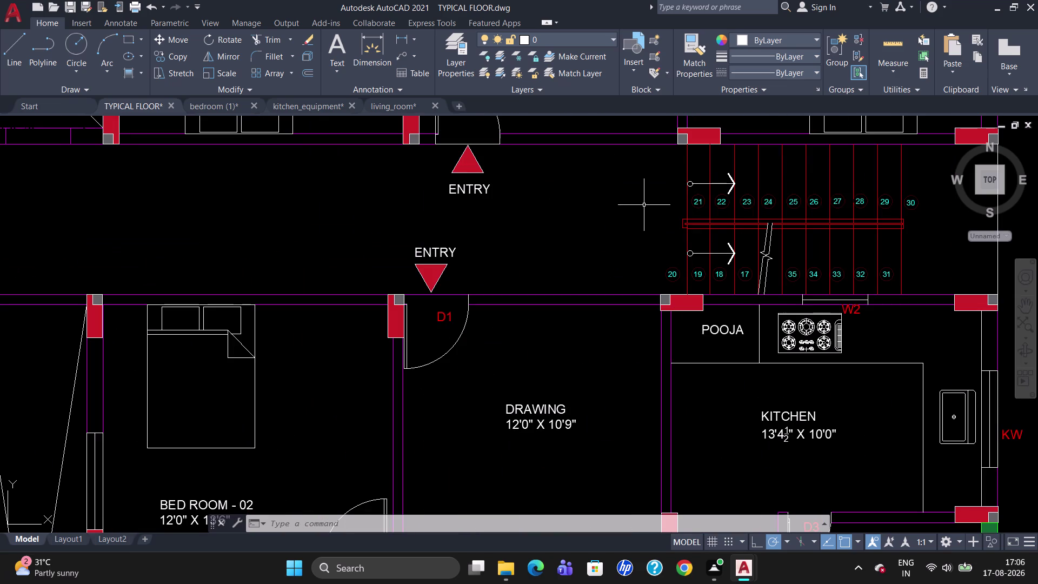
scroll(up, 3)
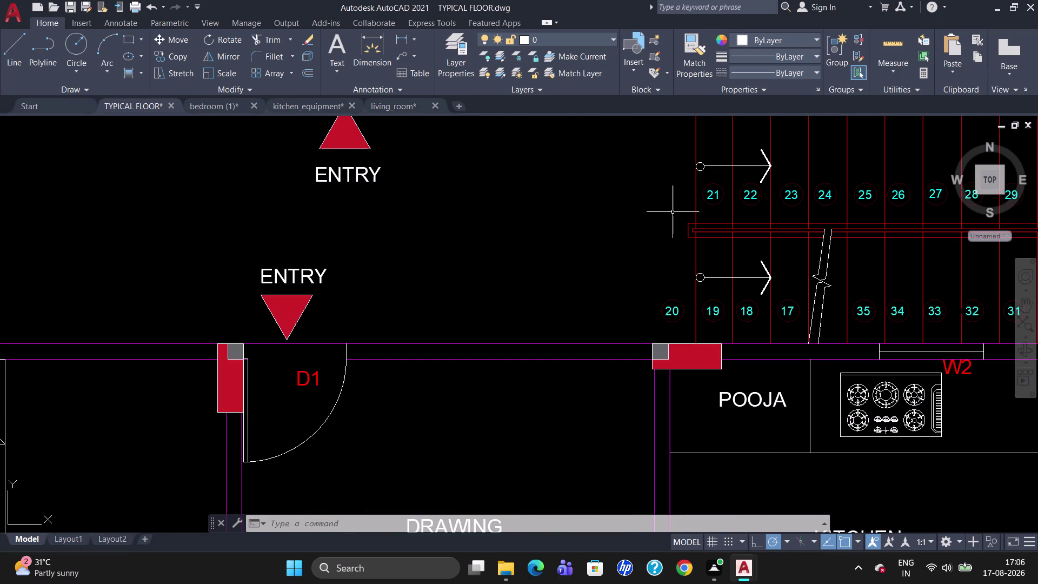
key(t)
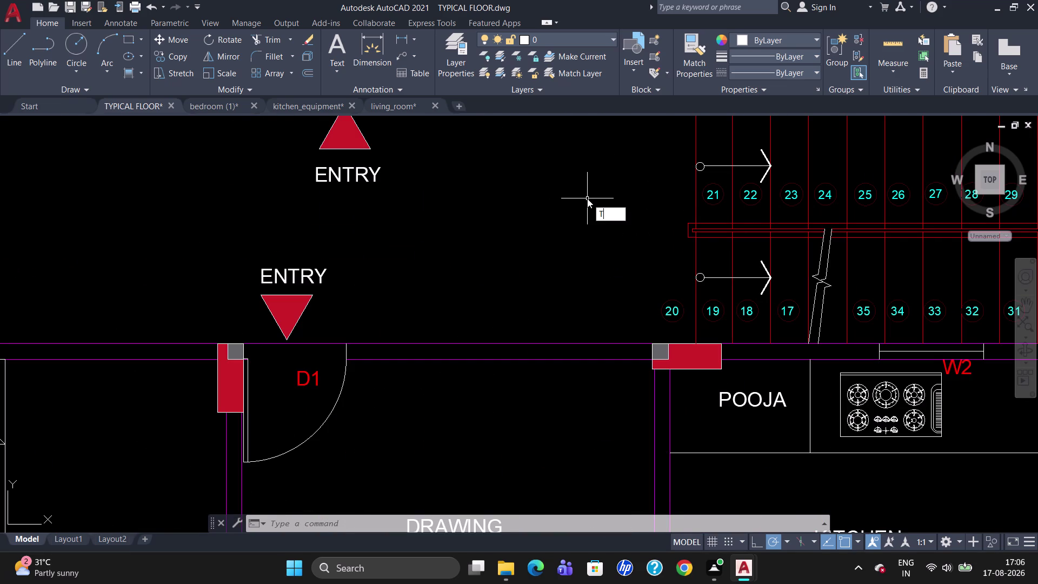
key(Return)
drag(571, 173, 577, 176)
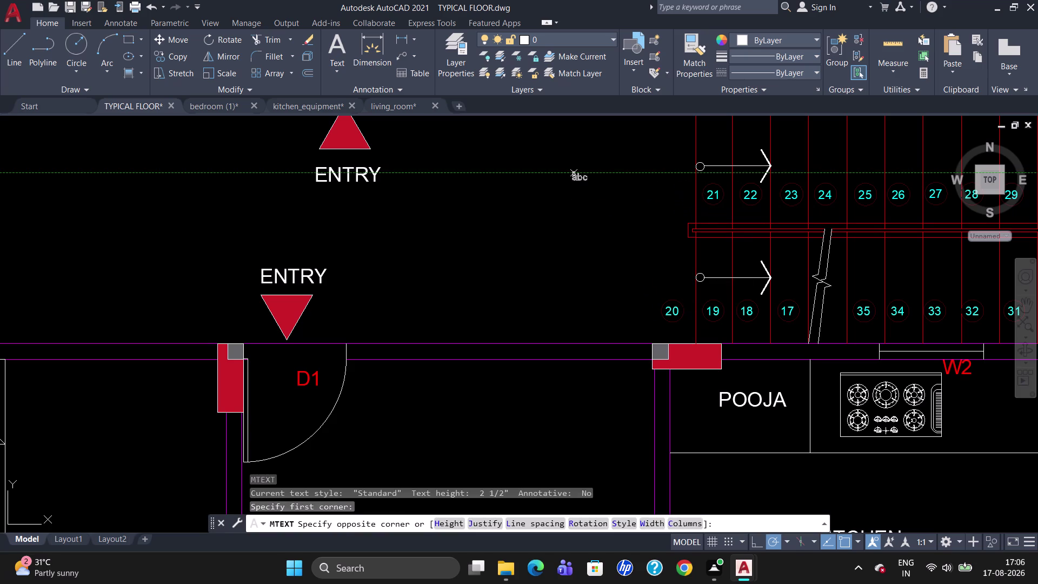
drag(577, 175, 579, 177)
click(626, 183)
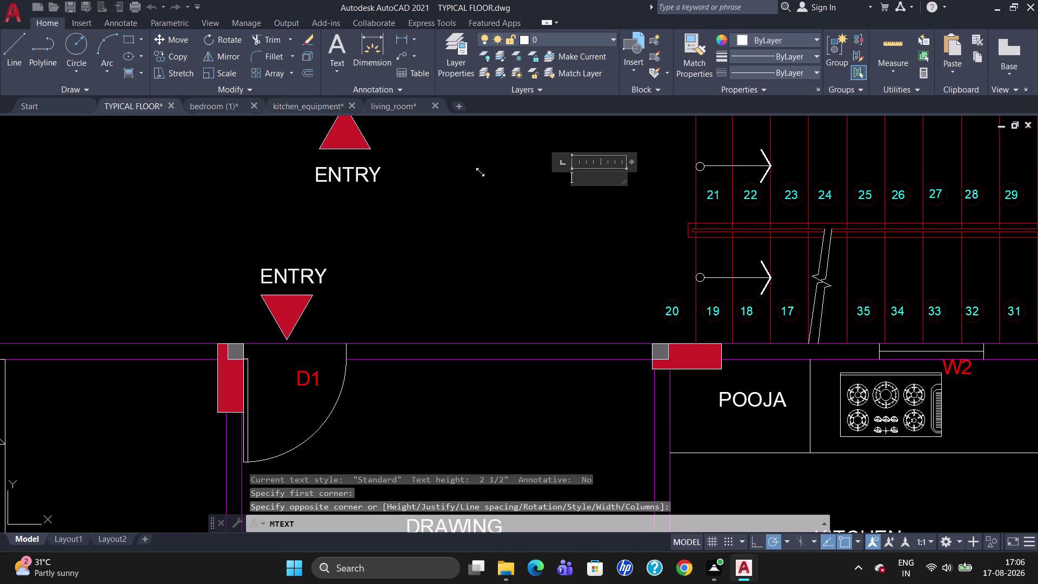
click(165, 56)
Correct the text height to 5 and enter the label 'UP'.
key(BackSpace)
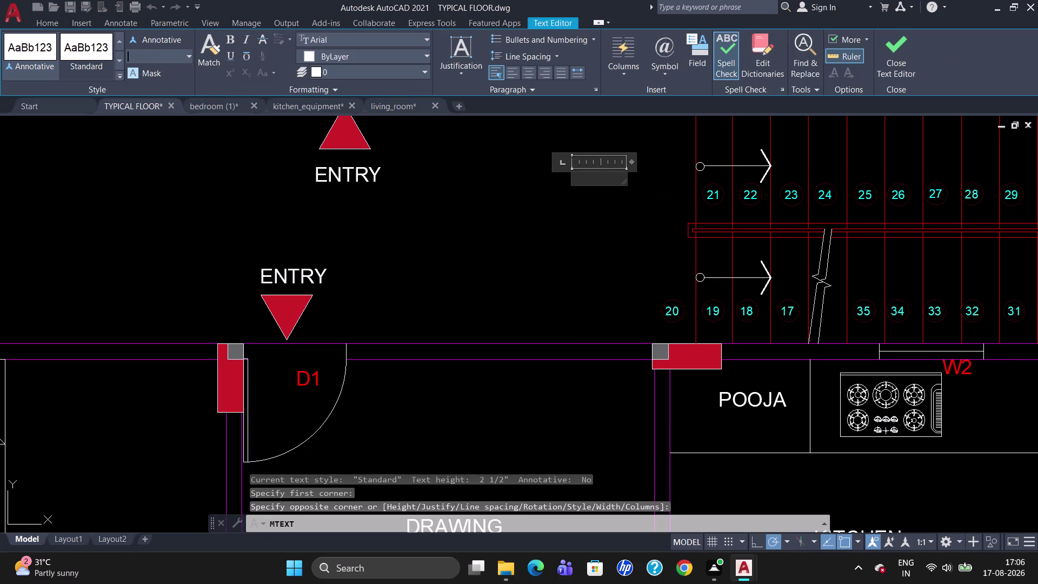
text(UP)
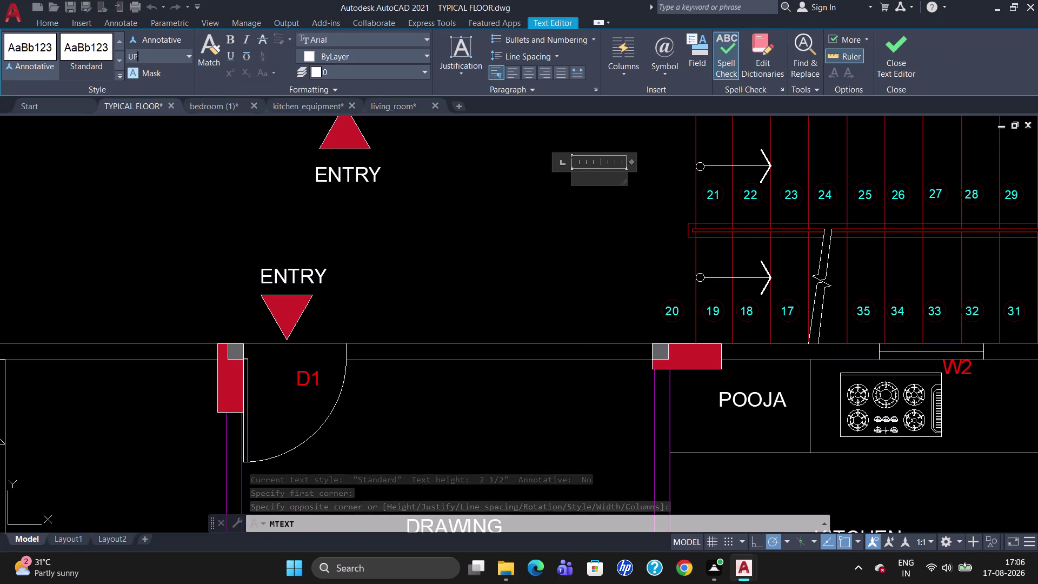
key(BackSpace)
key(BackSpace)
key(BackSpace)
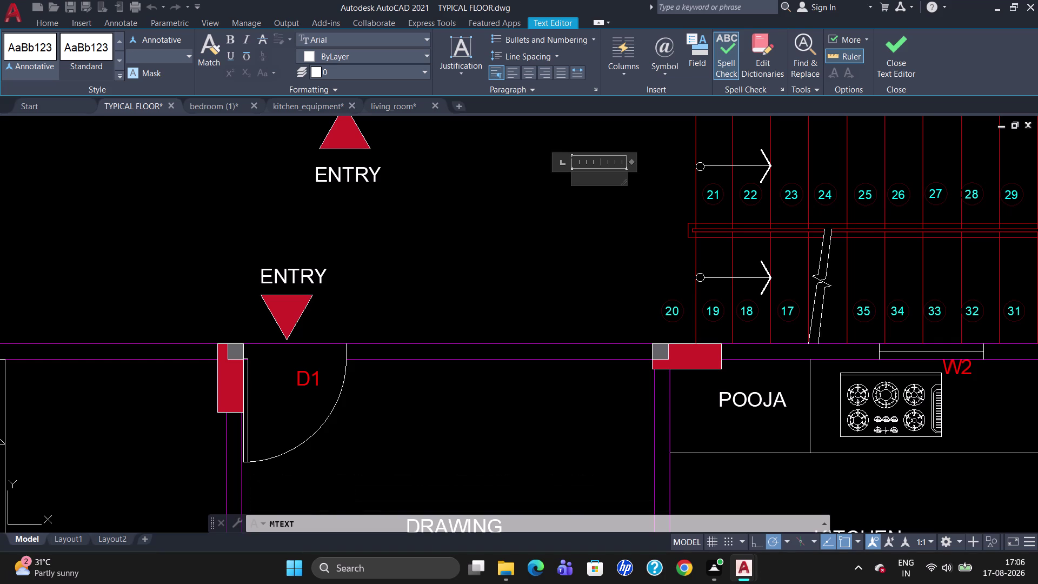
key(5)
key(Return)
text(UP)
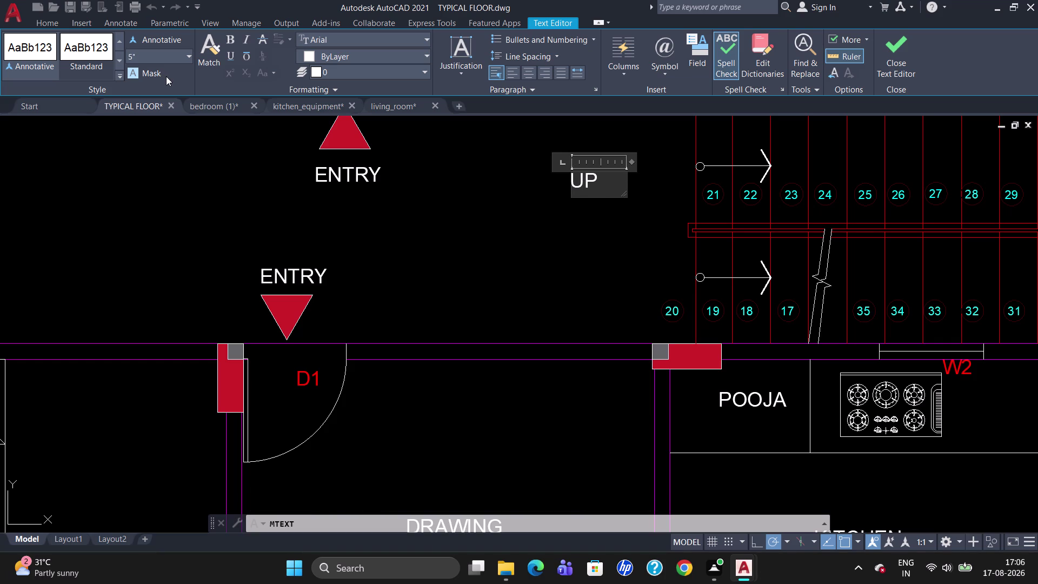
click(166, 77)
Rotate the UP label a quarter turn so it stands upright.
click(204, 155)
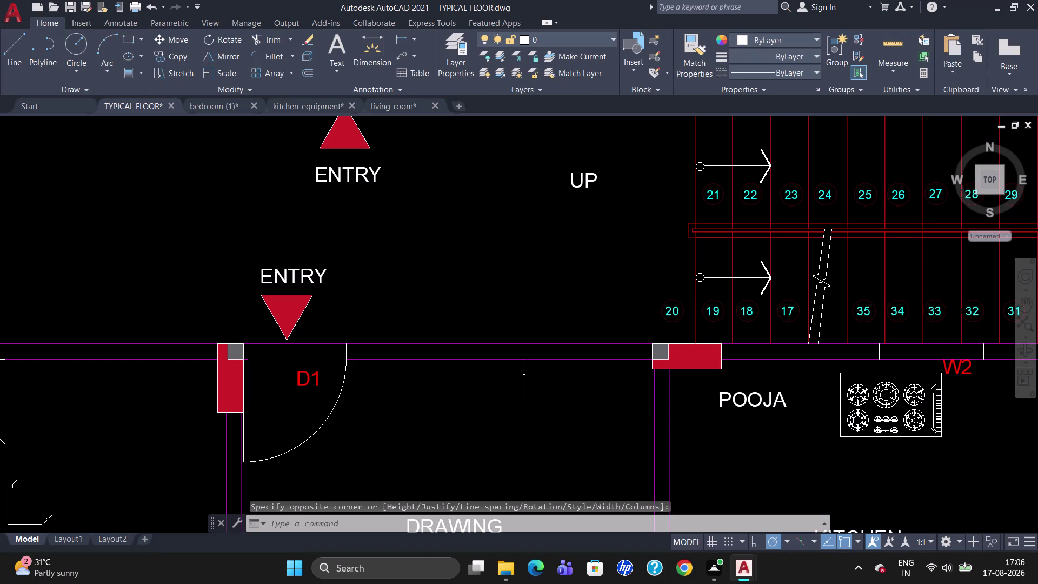
click(589, 186)
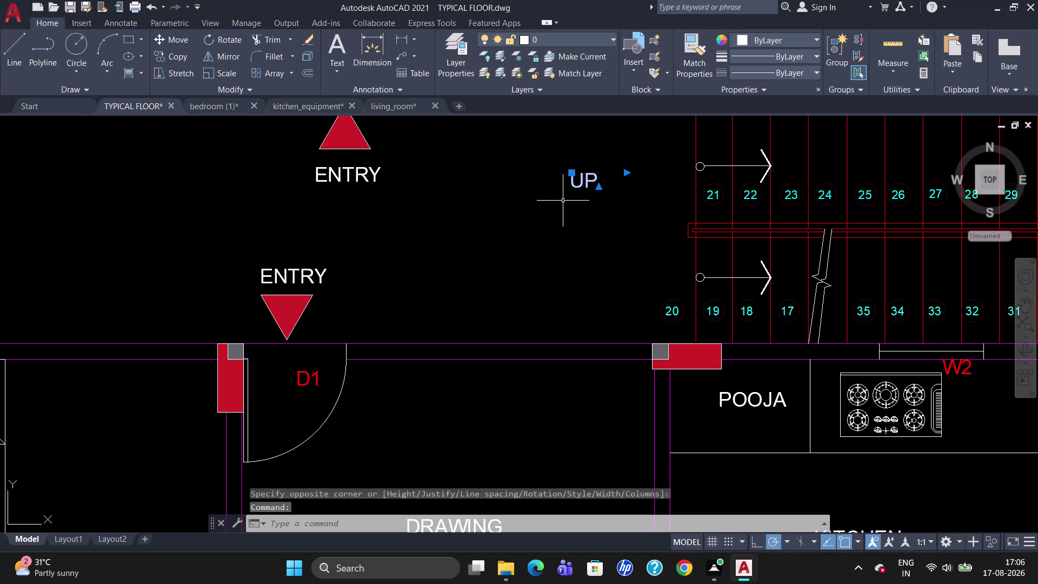
text(RO)
key(Return)
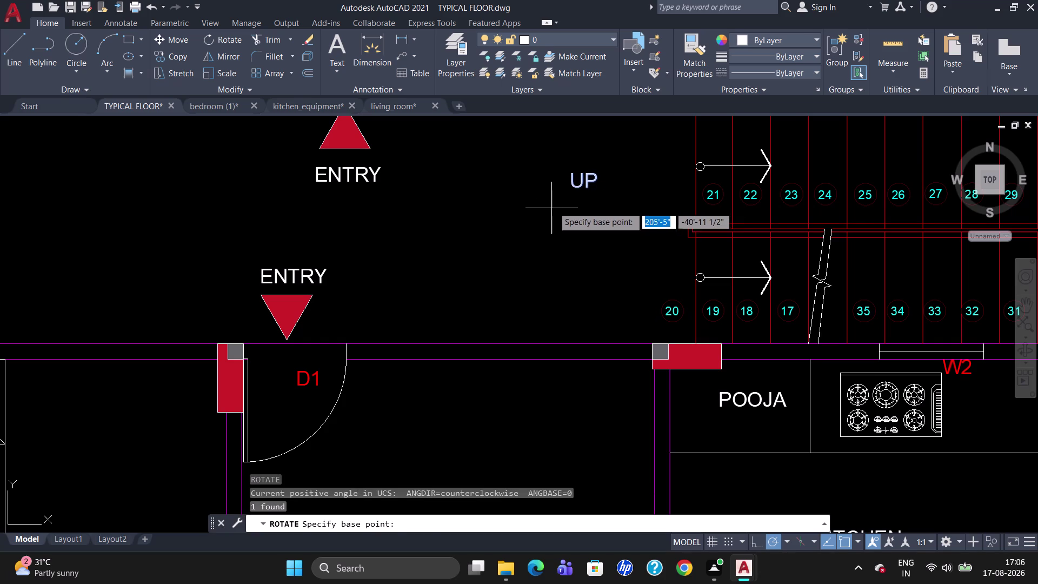
click(580, 178)
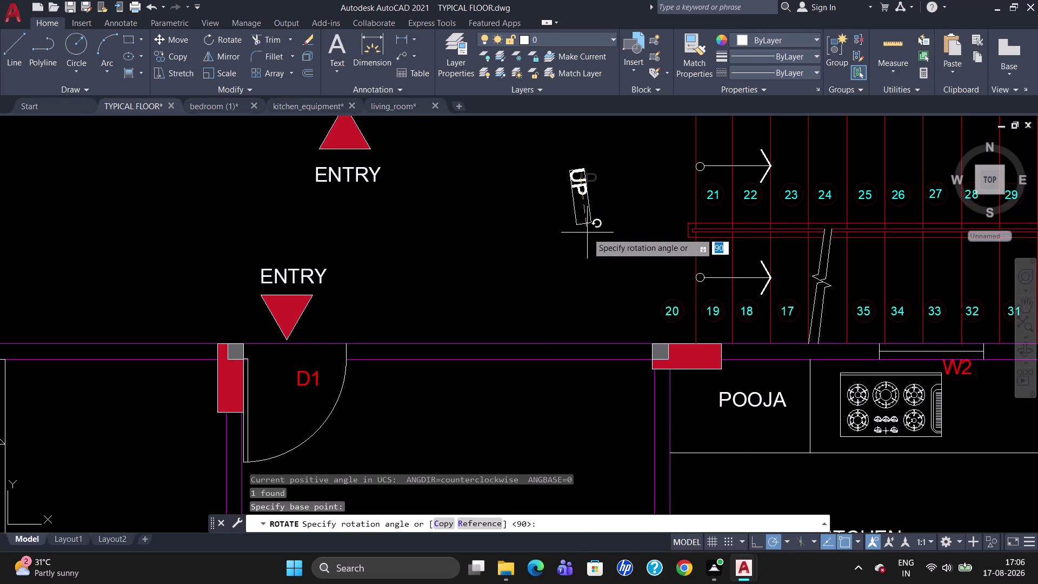
click(580, 228)
Move the UP label right beside the start of the upper stair arrow.
click(580, 192)
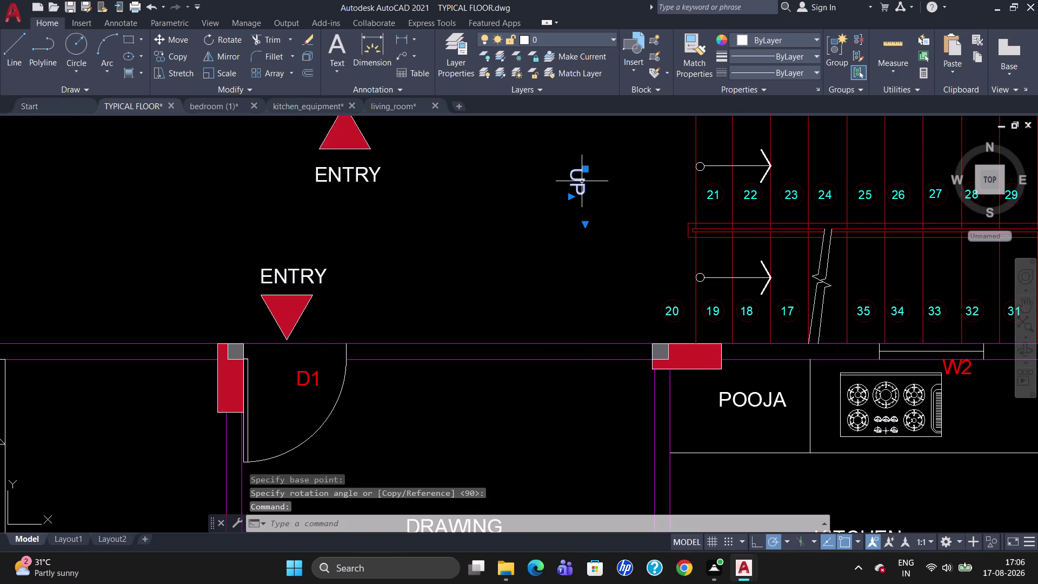
drag(586, 168, 620, 169)
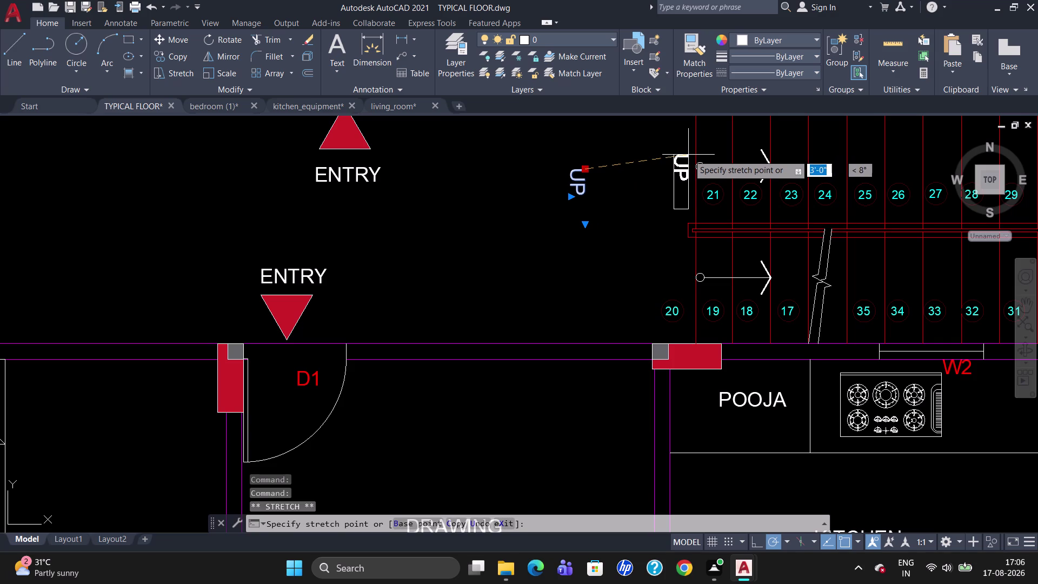
click(689, 155)
click(686, 157)
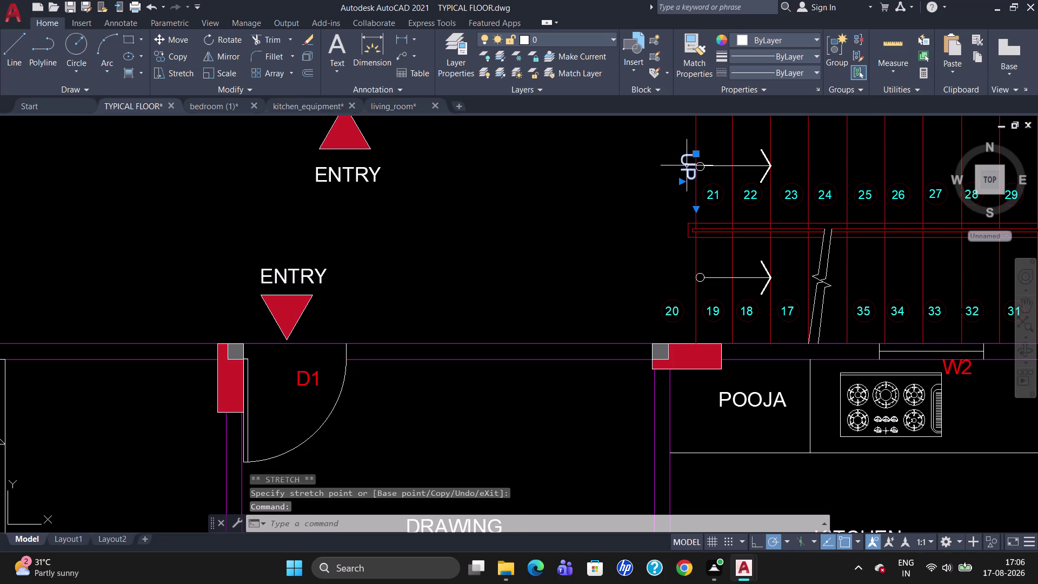
drag(693, 153, 686, 157)
click(687, 155)
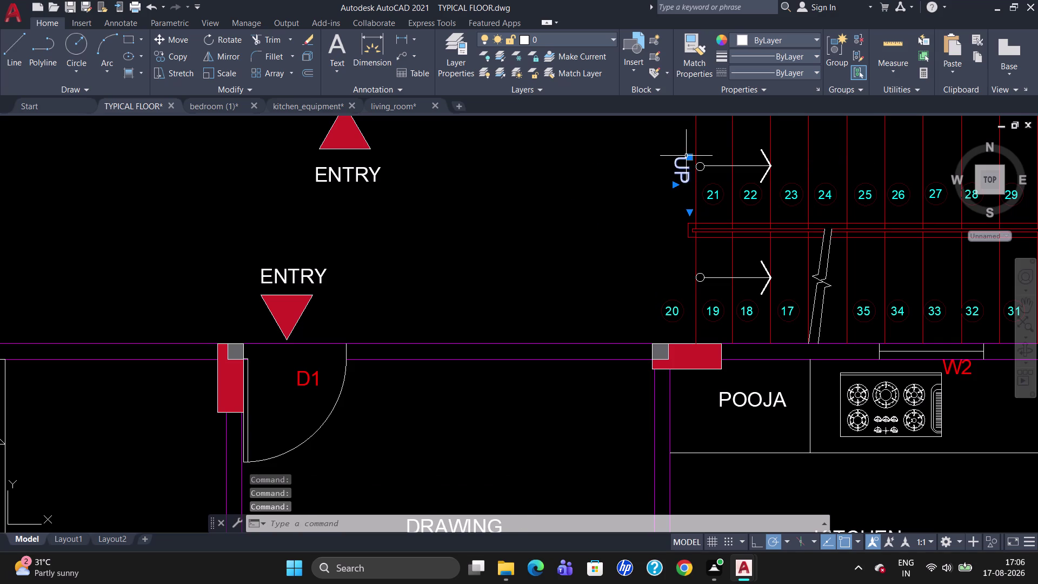
Copy the UP label down to the start of the lower stair arrow.
text(CO)
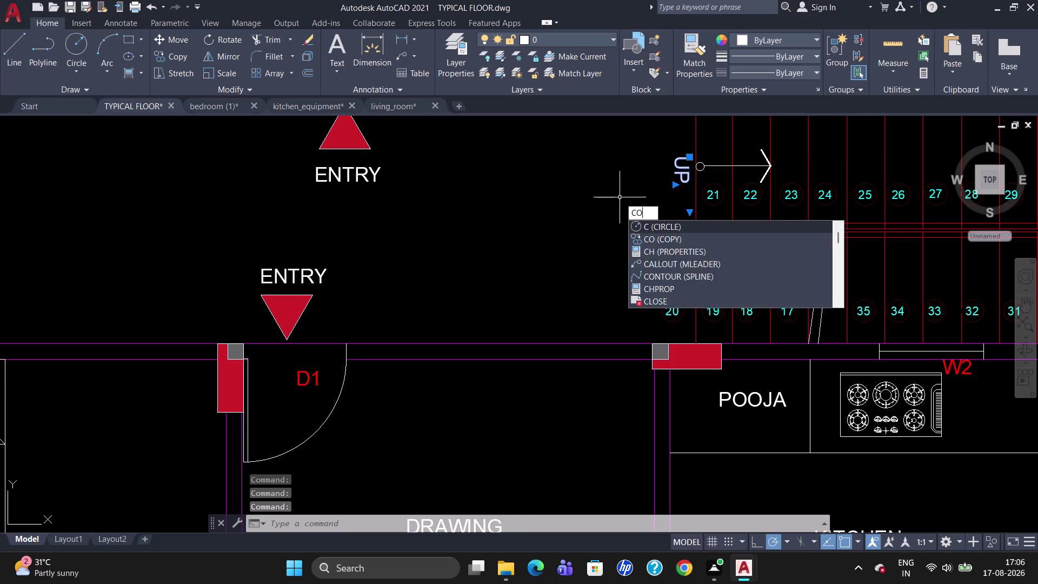
key(Return)
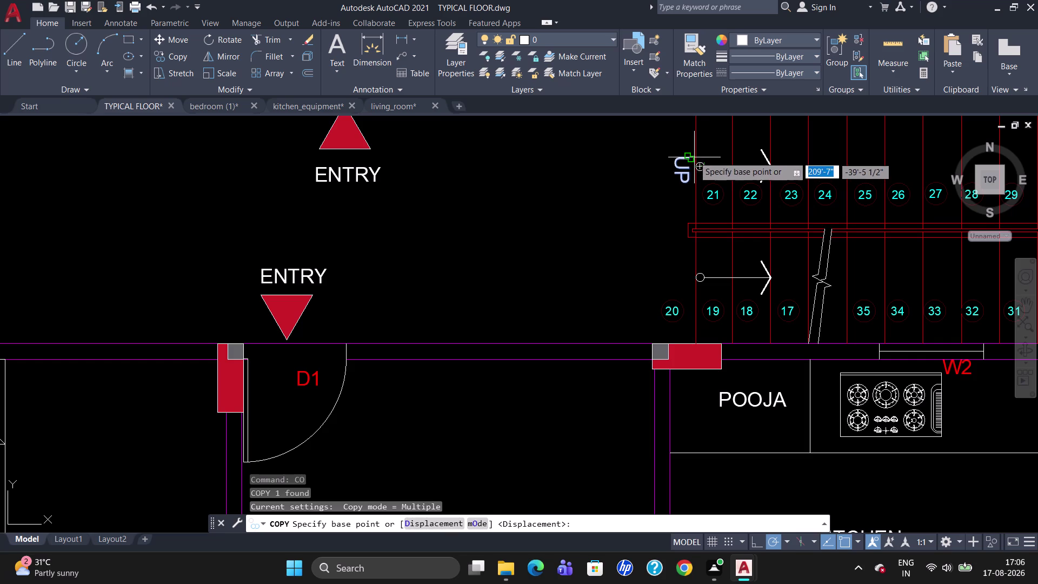
click(693, 156)
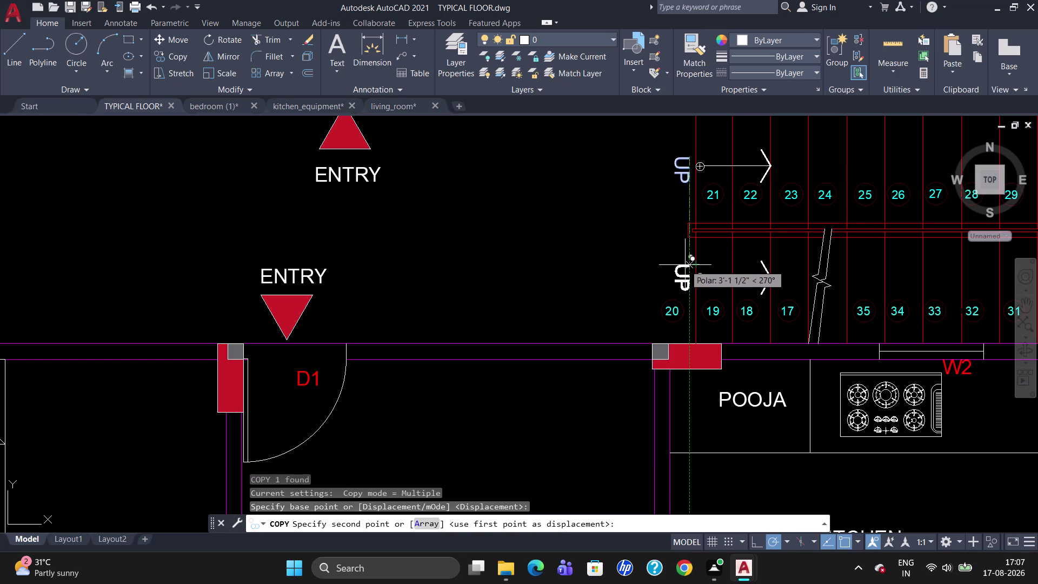
click(685, 265)
key(Escape)
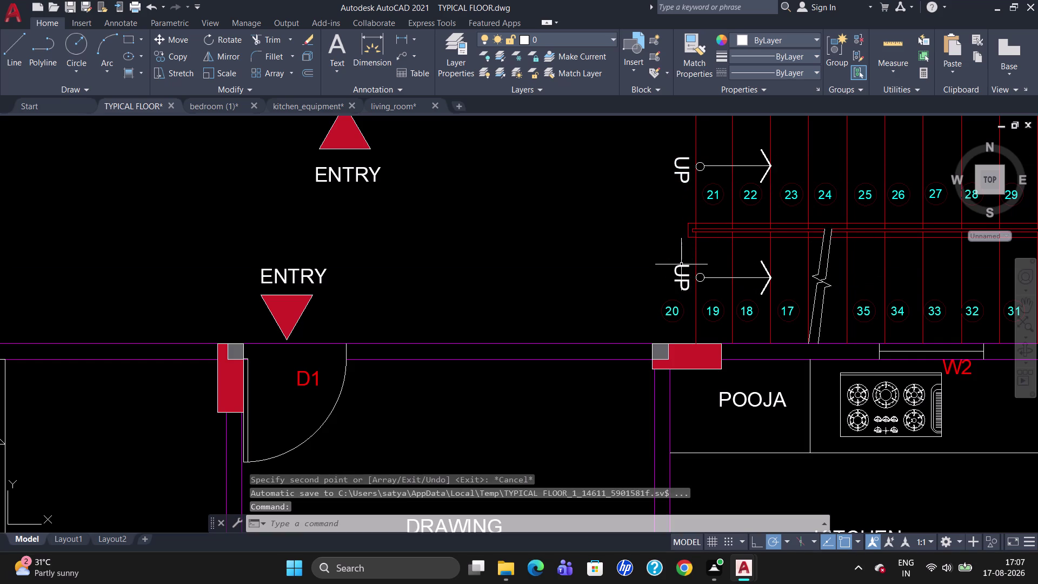
Edit the copied label so it reads 'DN'.
double_click(682, 270)
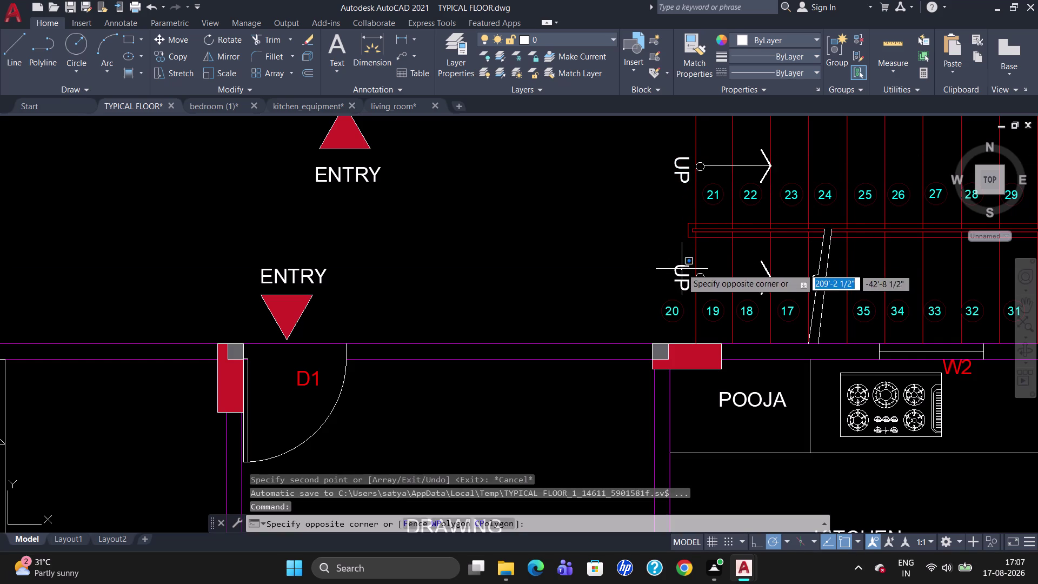
double_click(683, 267)
double_click(683, 266)
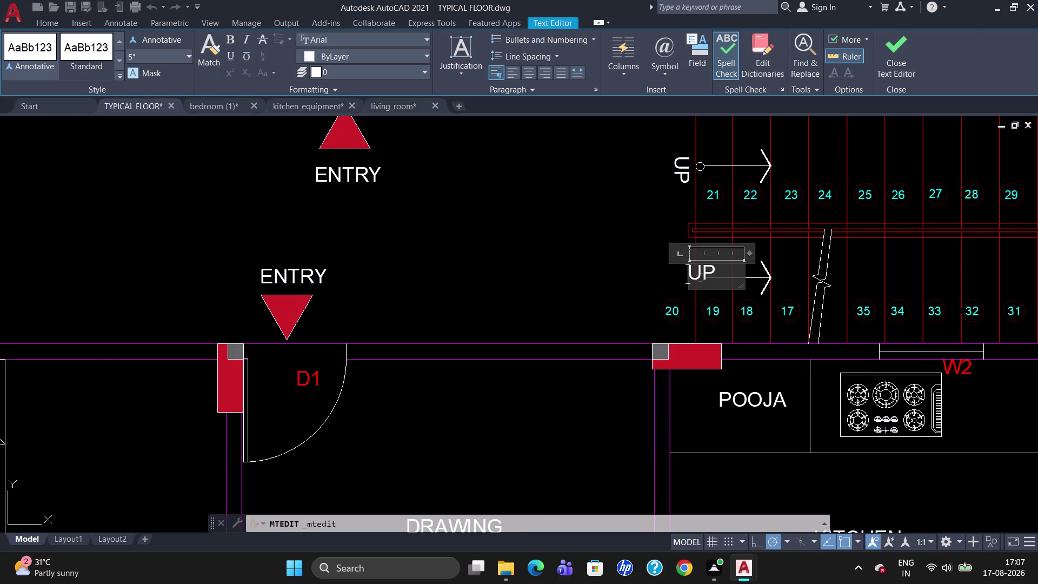
click(716, 274)
key(BackSpace)
key(BackSpace)
key(BackSpace)
text(DN)
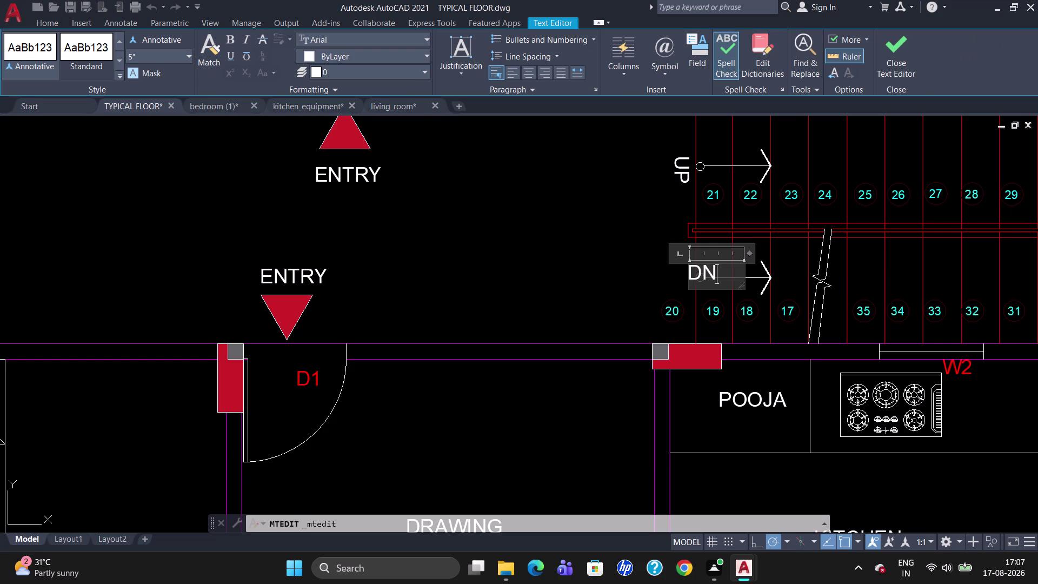
click(667, 290)
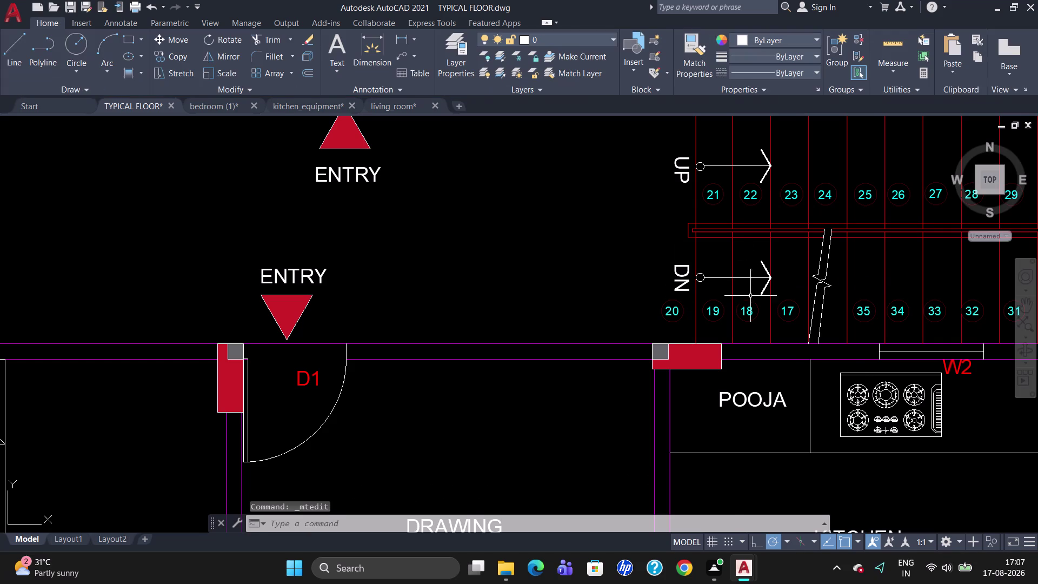
scroll(down, 3)
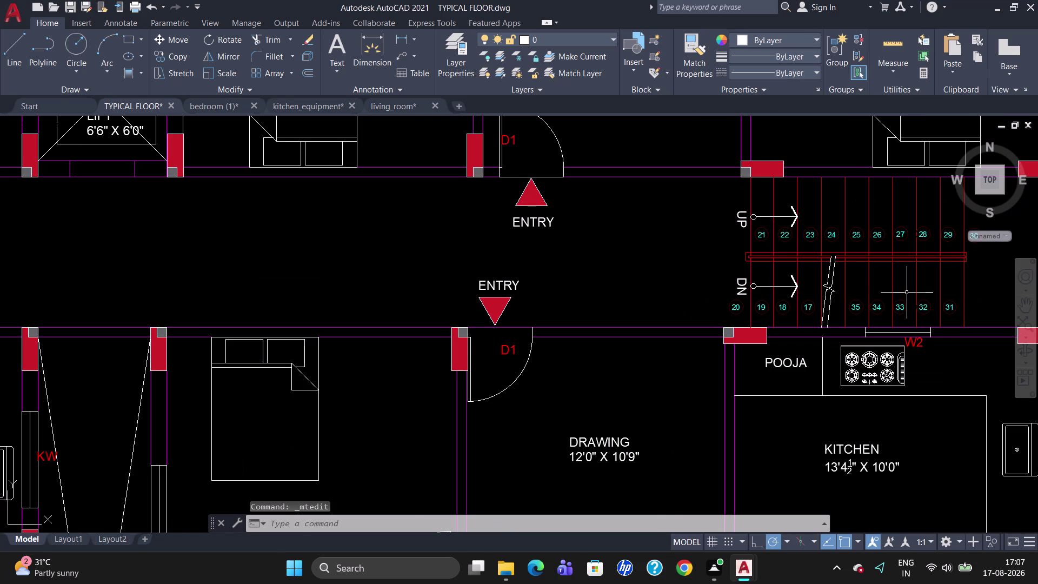
Copy the UP label to just right of the staircase, beside step 30.
scroll(down, 3)
scroll(up, 3)
scroll(up, 3)
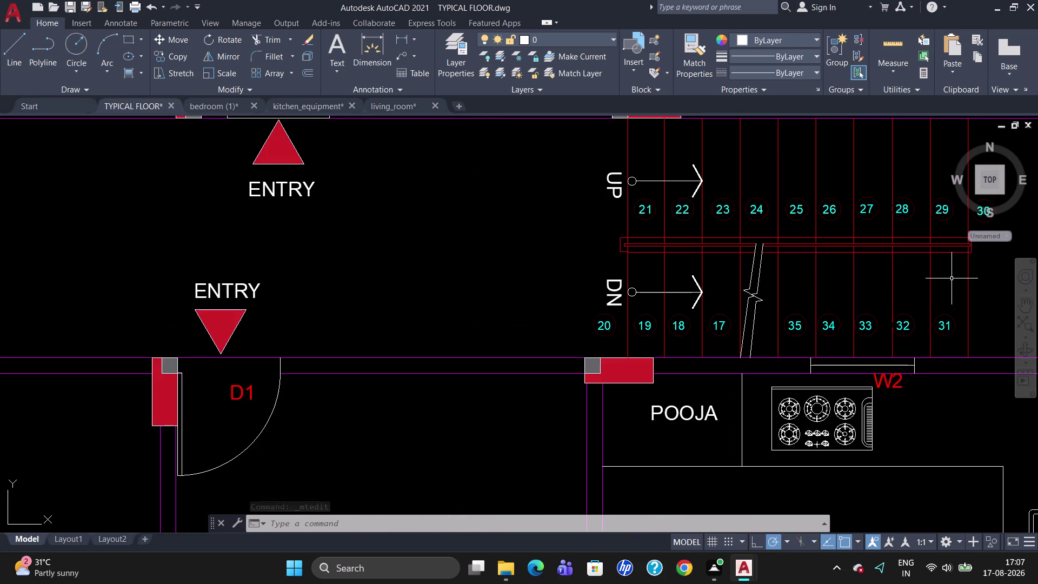
scroll(down, 3)
scroll(up, 3)
scroll(down, 3)
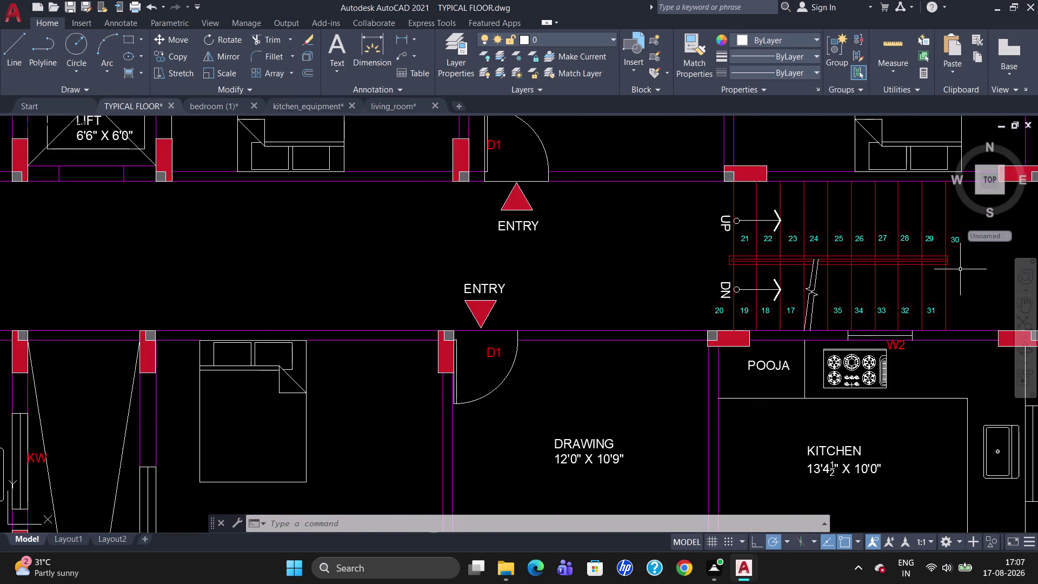
scroll(up, 3)
scroll(down, 3)
scroll(up, 3)
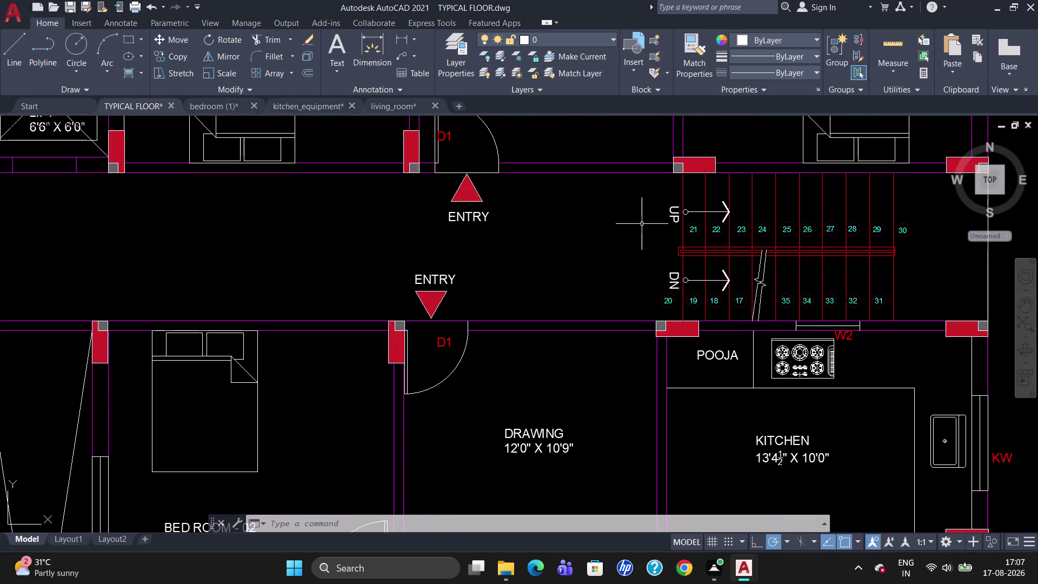
click(670, 215)
text(C)
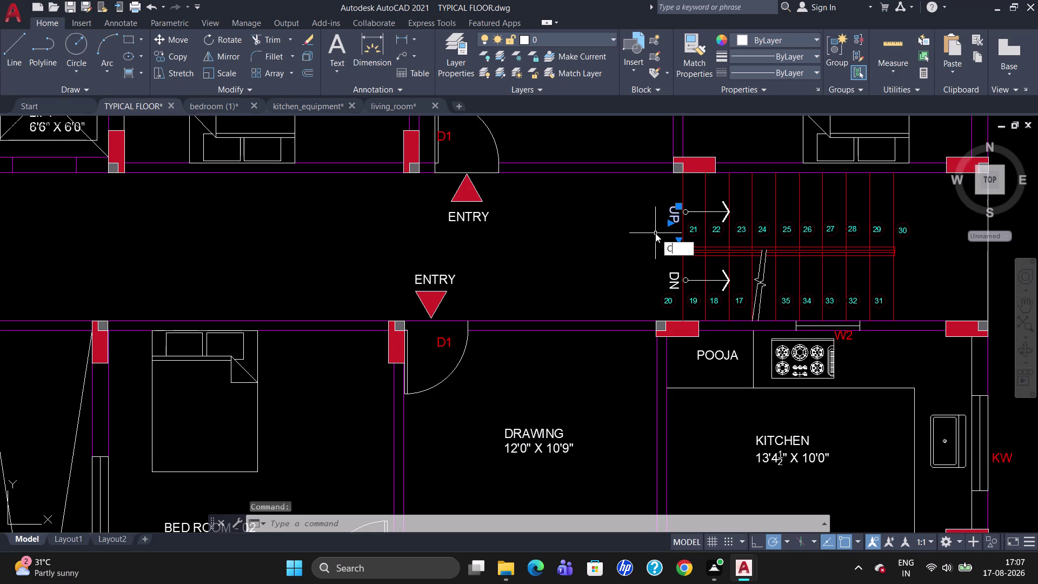
text(O)
key(Return)
click(672, 213)
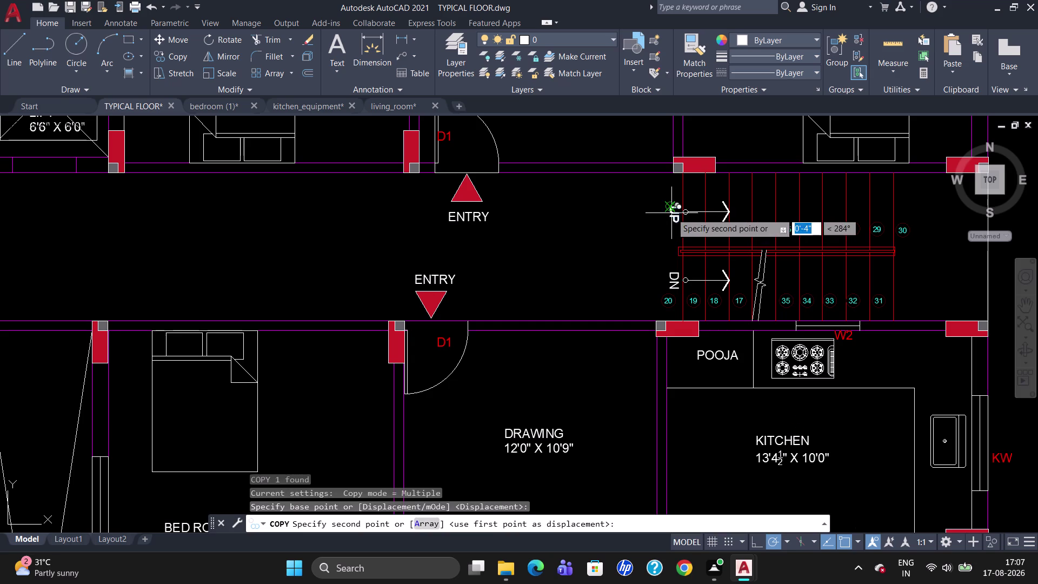
click(929, 240)
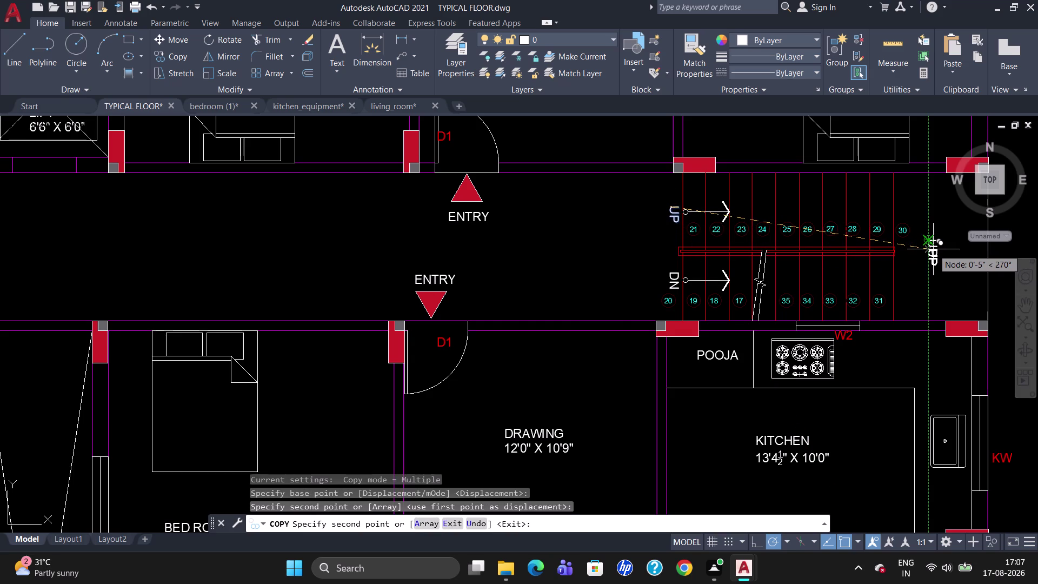
key(Escape)
Edit the copied label's text to read 'ST'.
click(932, 249)
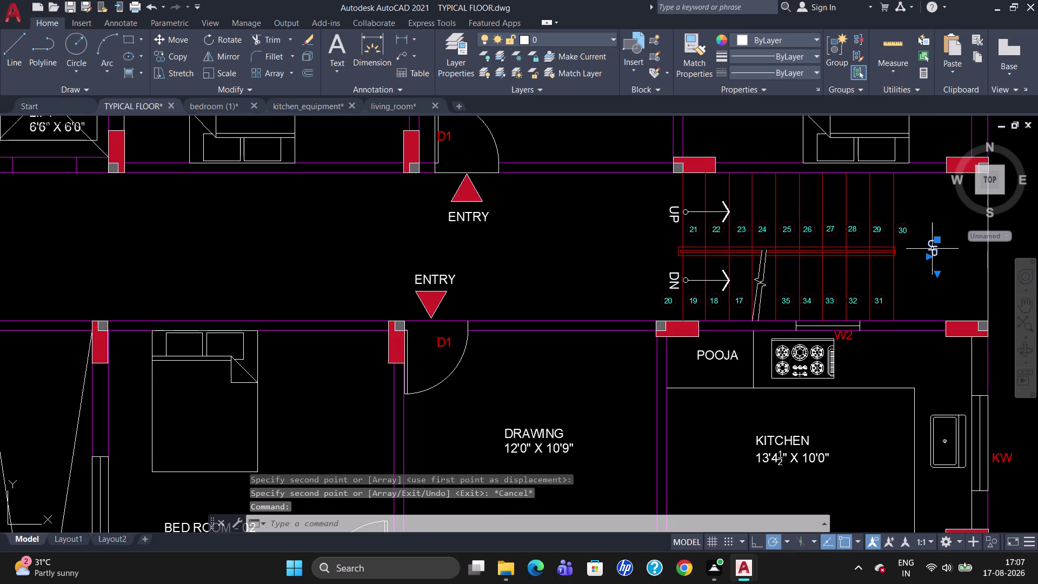
double_click(932, 249)
click(956, 242)
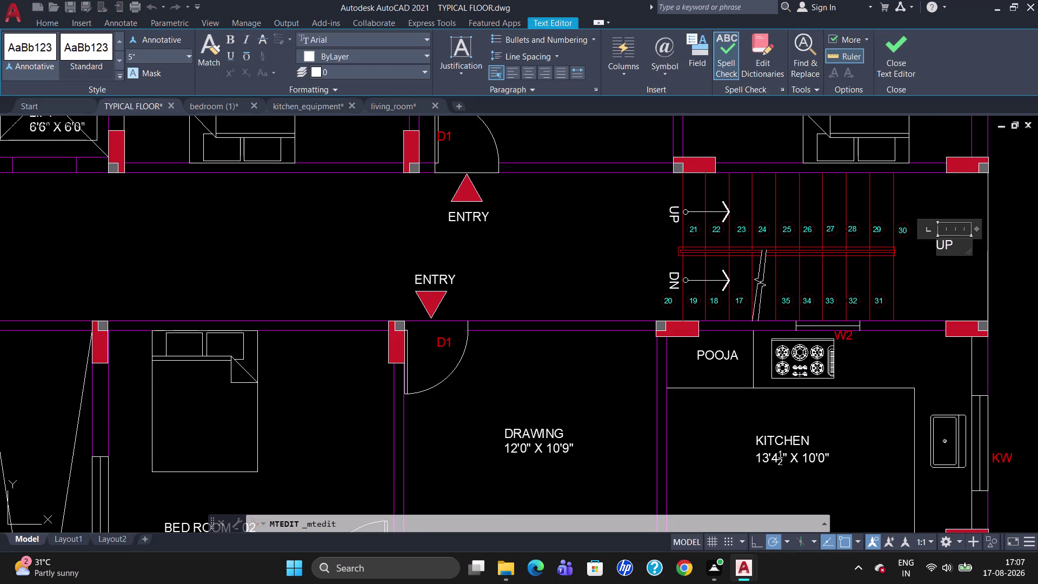
key(BackSpace)
key(BackSpace)
text(ST)
click(932, 277)
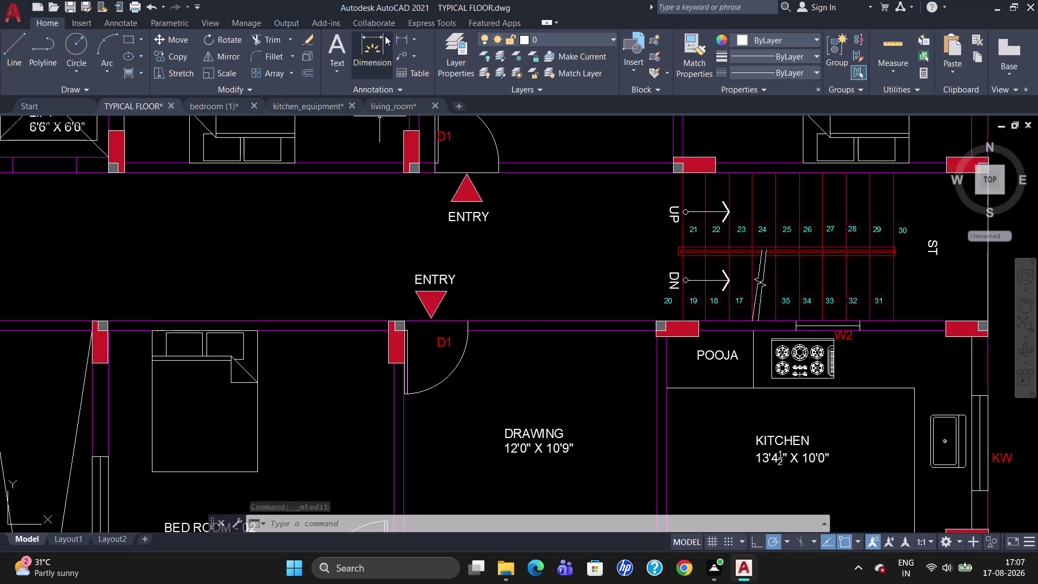
Enclose the ST label in a constant-size rectangle with Express Tools' Enclose in Object.
click(428, 29)
click(288, 70)
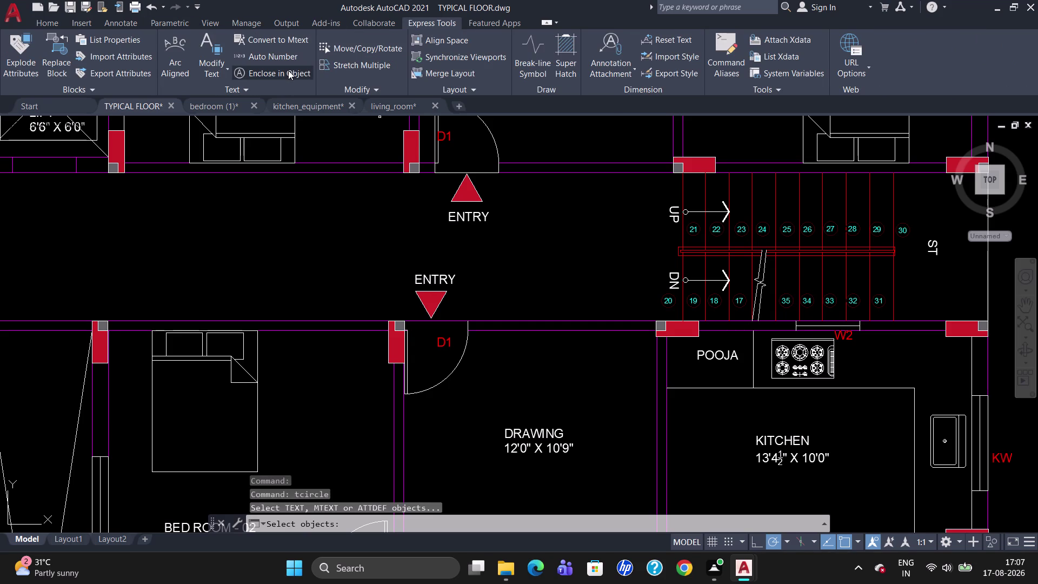
click(932, 253)
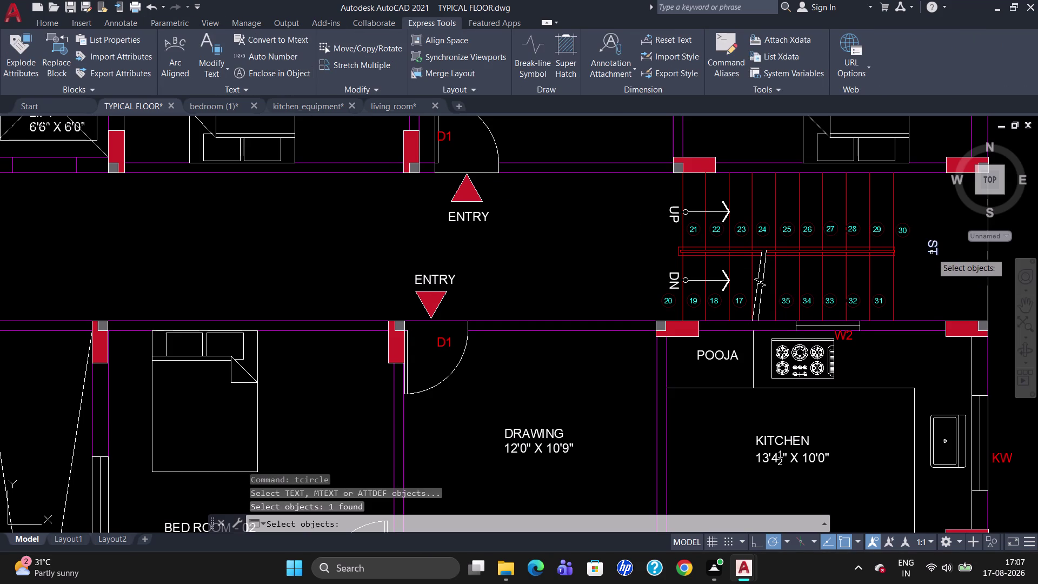
key(Return)
key(Return)
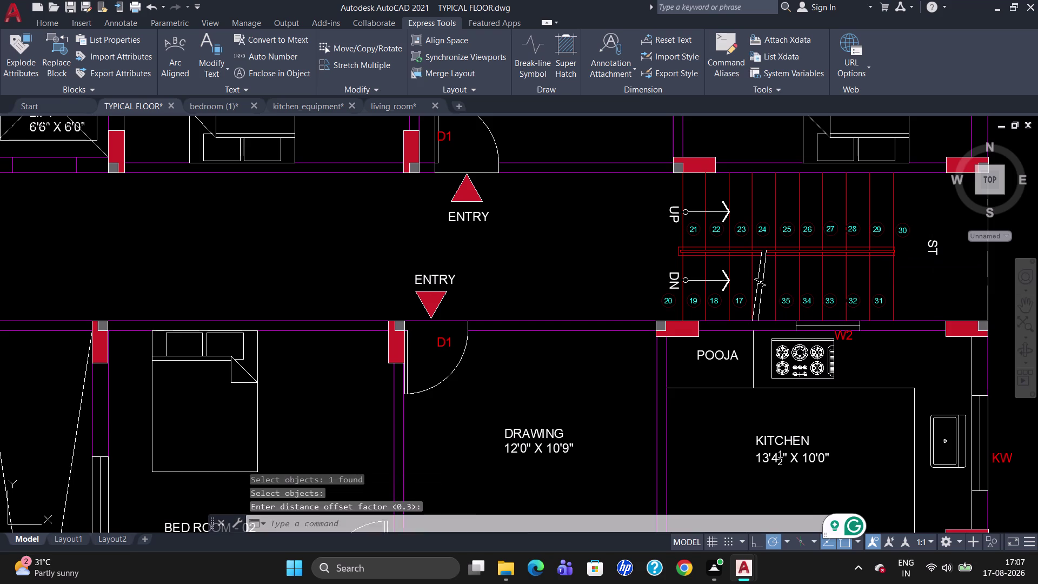
drag(951, 310, 932, 252)
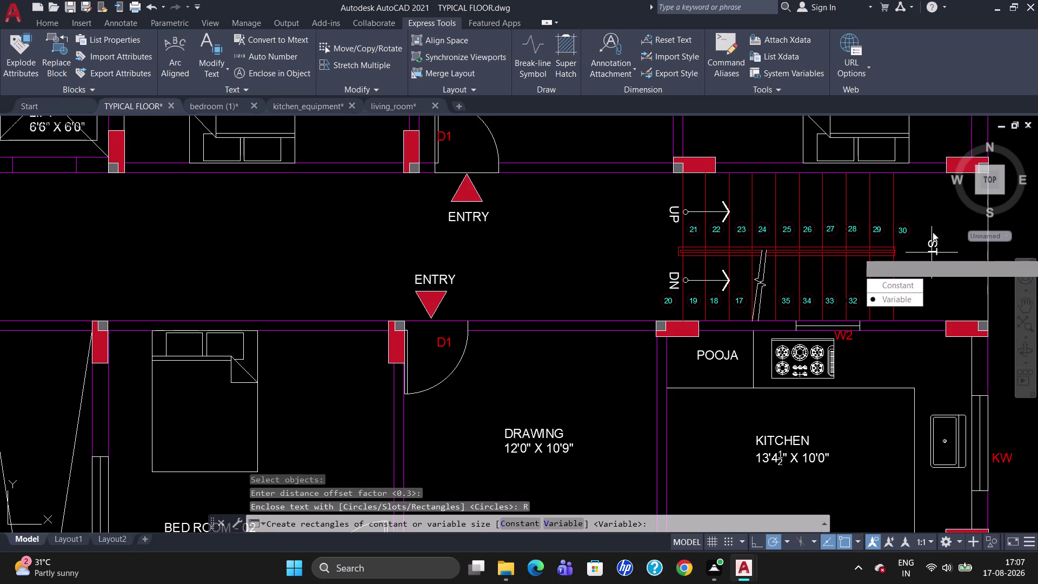
drag(906, 286, 932, 252)
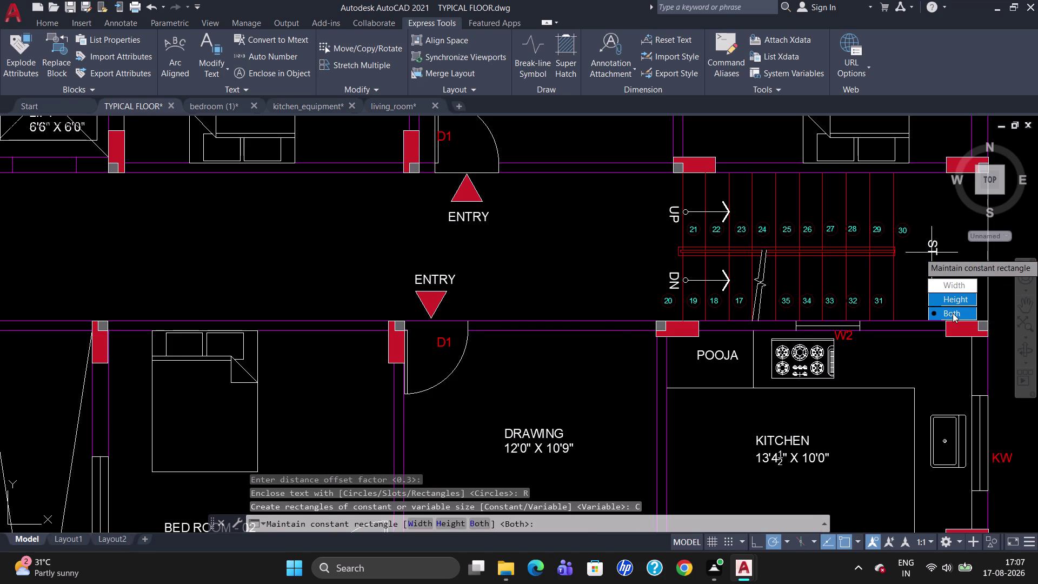
drag(953, 313, 931, 253)
click(930, 229)
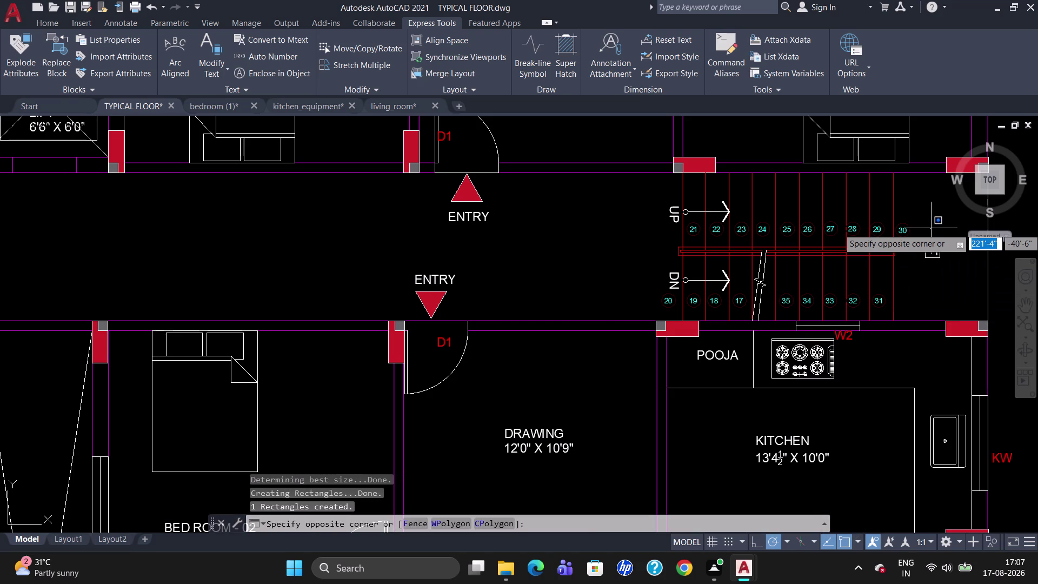
key(Escape)
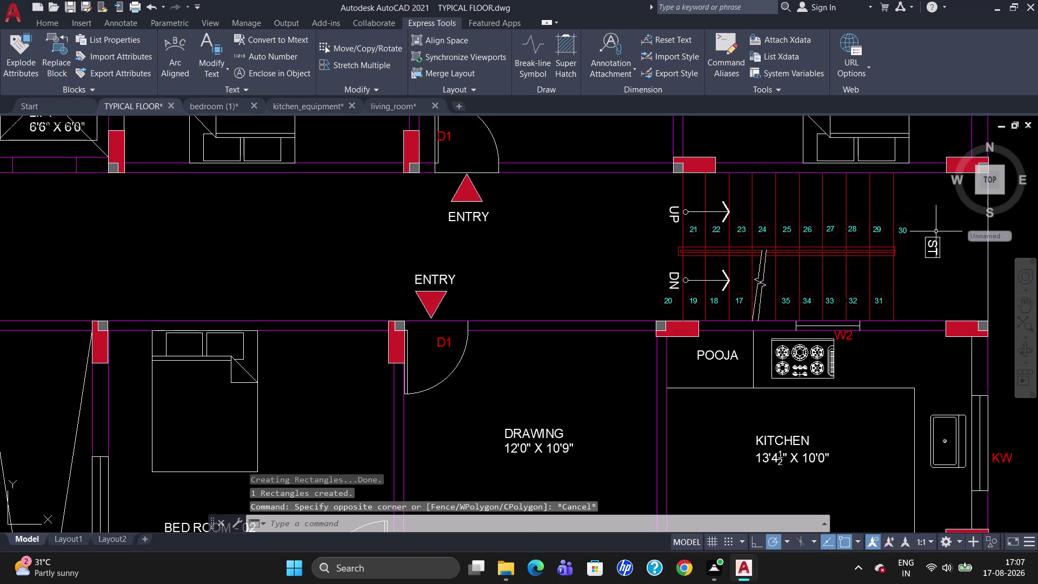
scroll(down, 3)
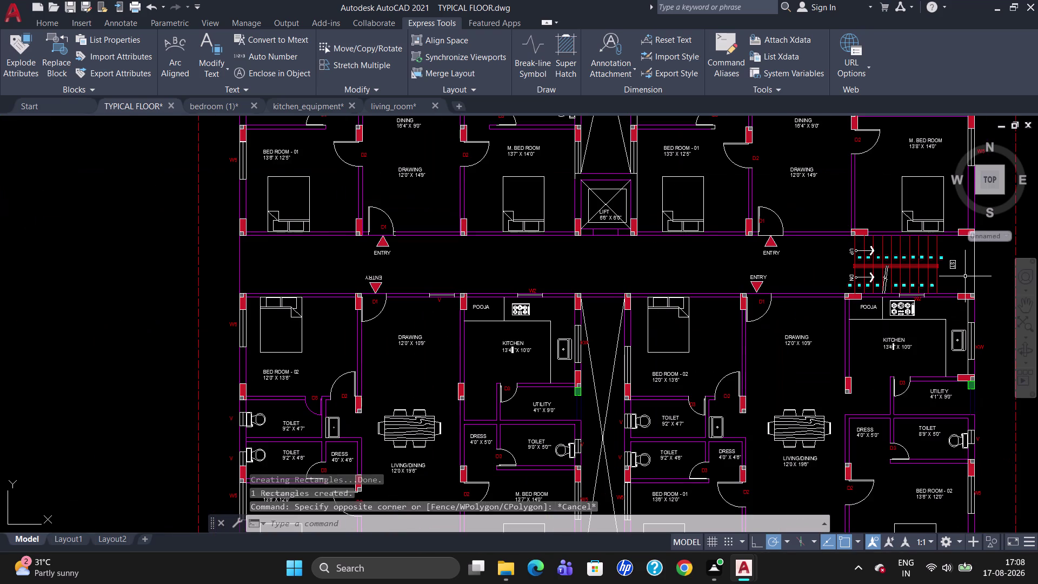
scroll(up, 3)
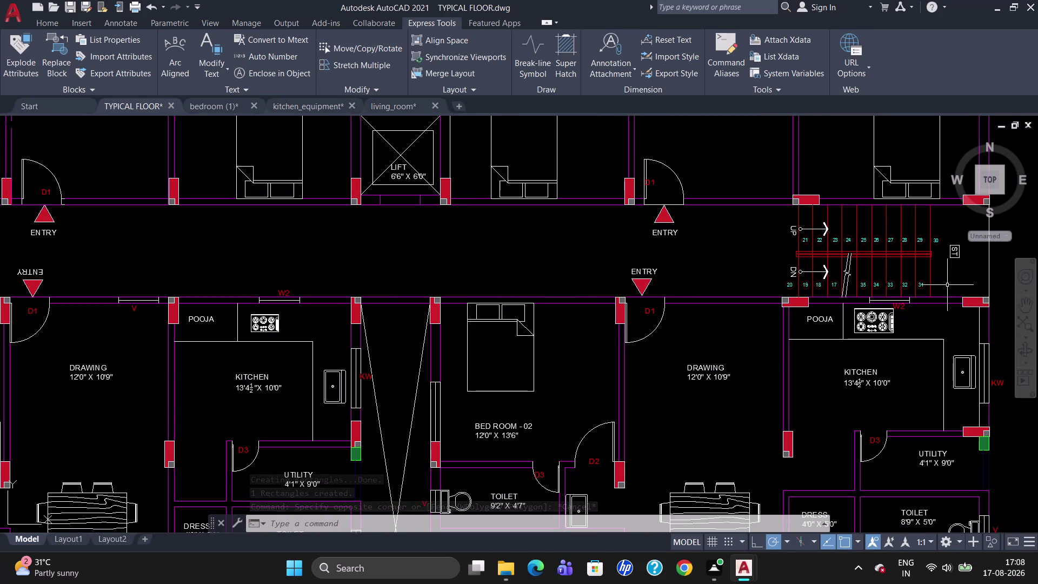
Zoom toward the upper-left flat's ENTRY marker and clear the stray command input.
scroll(down, 3)
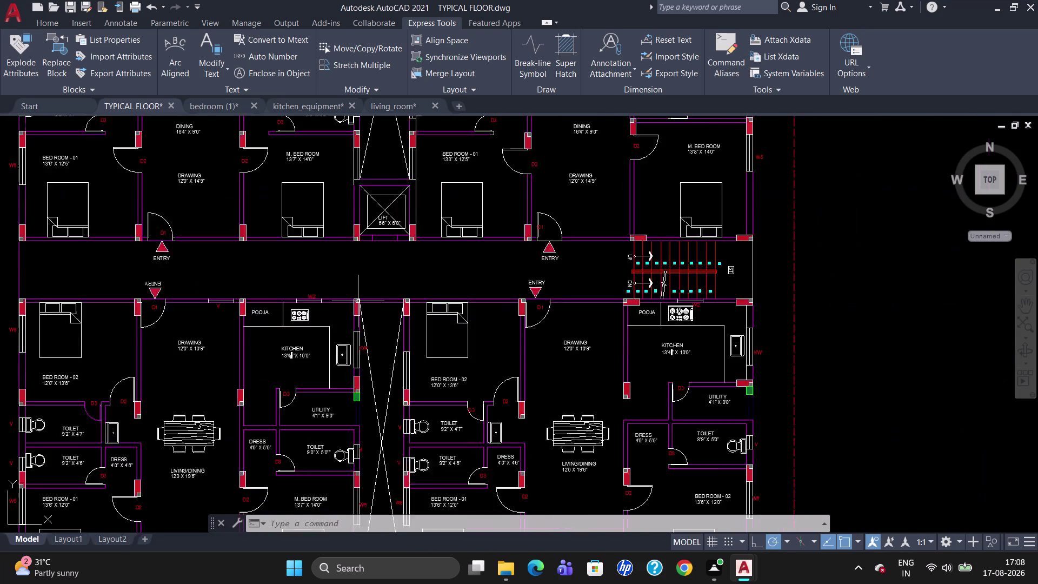
scroll(down, 3)
scroll(up, 3)
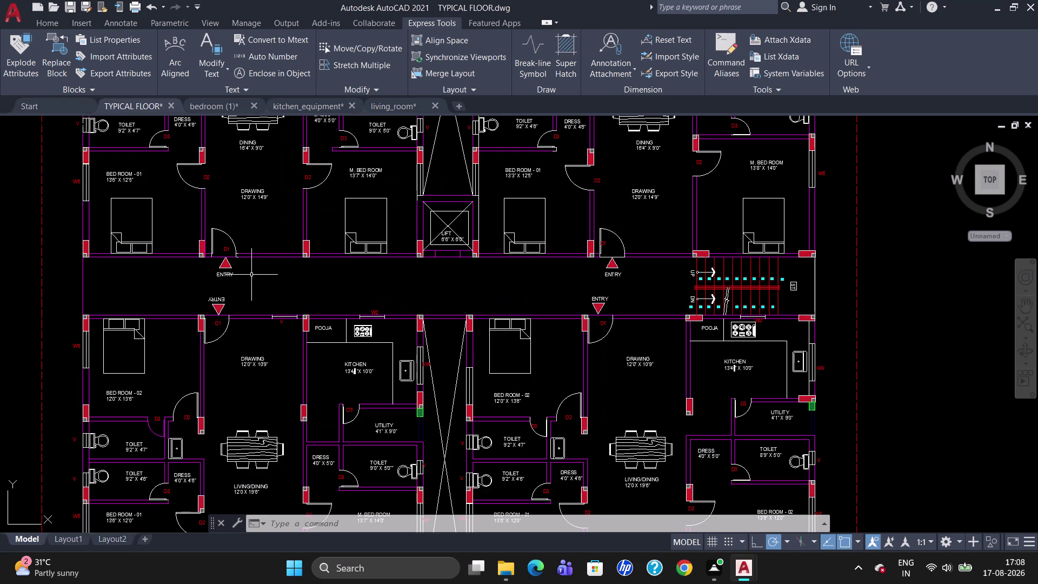
scroll(down, 3)
scroll(up, 3)
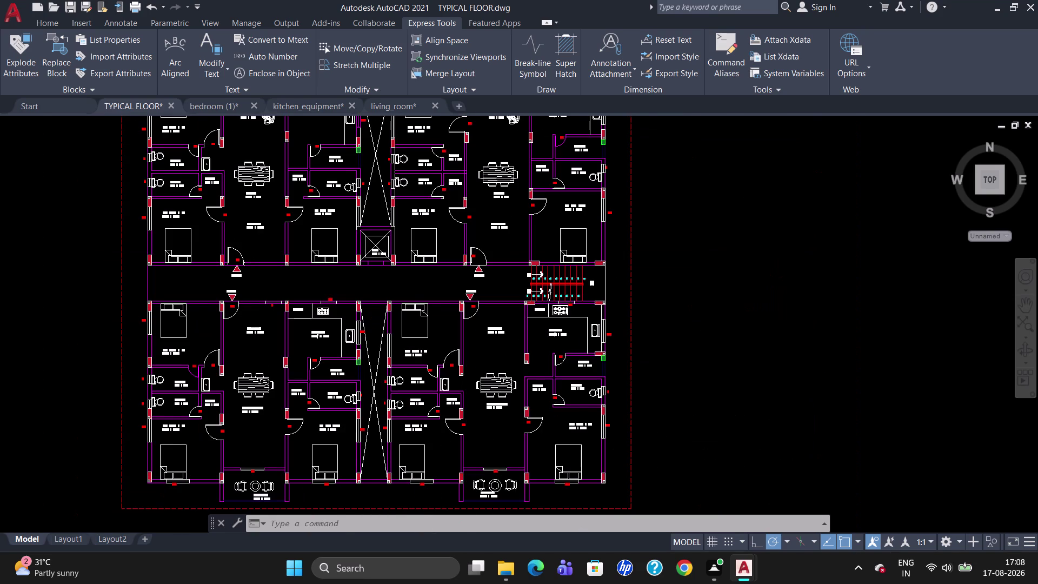
scroll(up, 3)
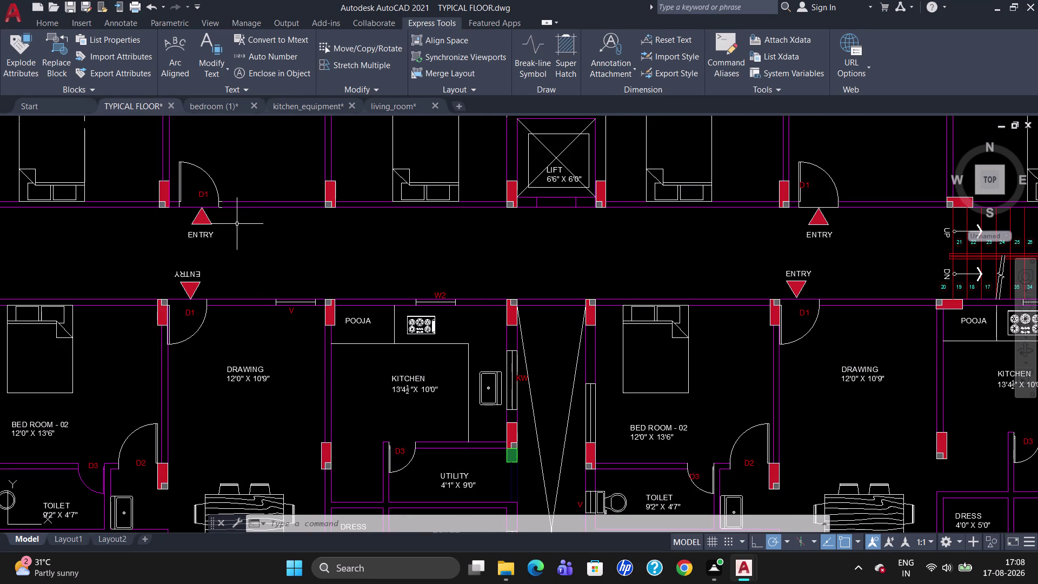
key(0)
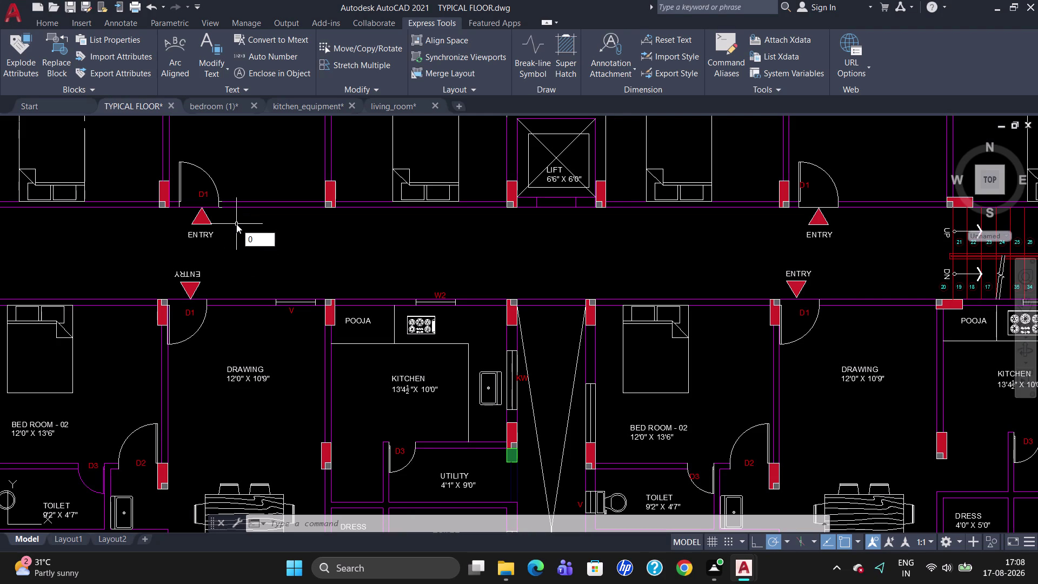
key(Delete)
key(BackSpace)
key(Escape)
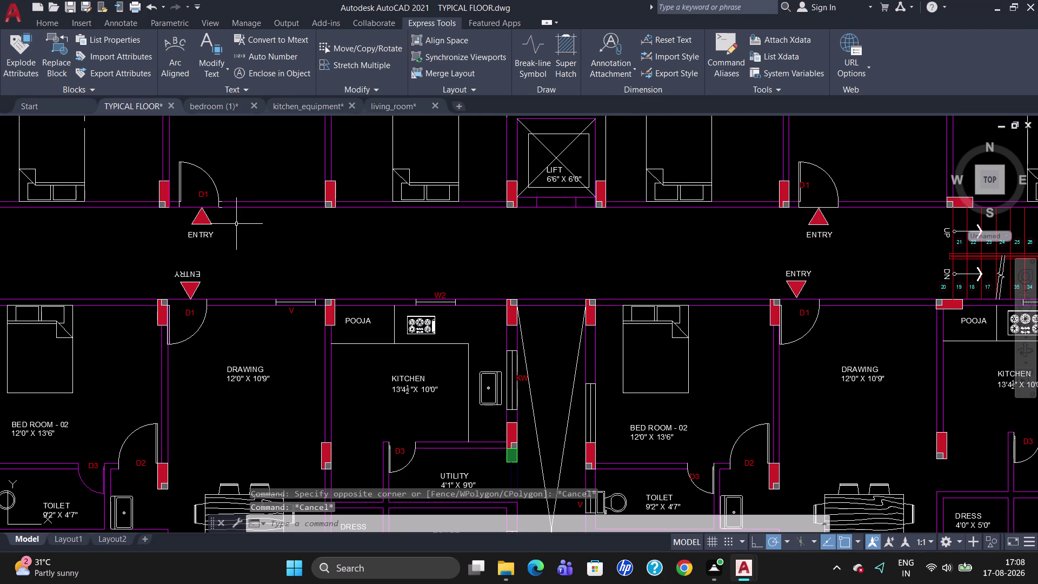
Draw a multiline text box beside the upper-left entry with 5" text height.
key(t)
key(Return)
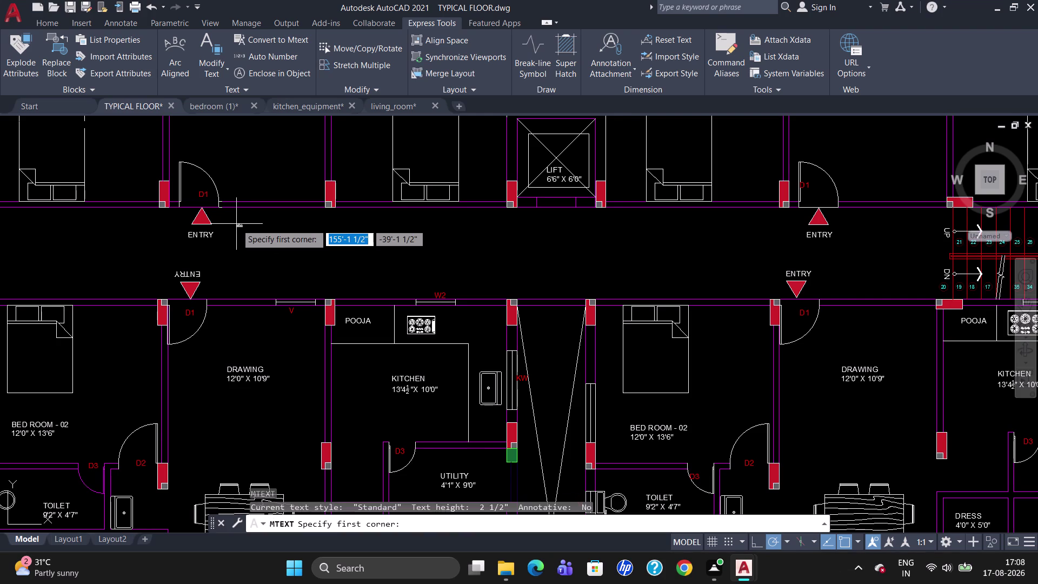
click(224, 226)
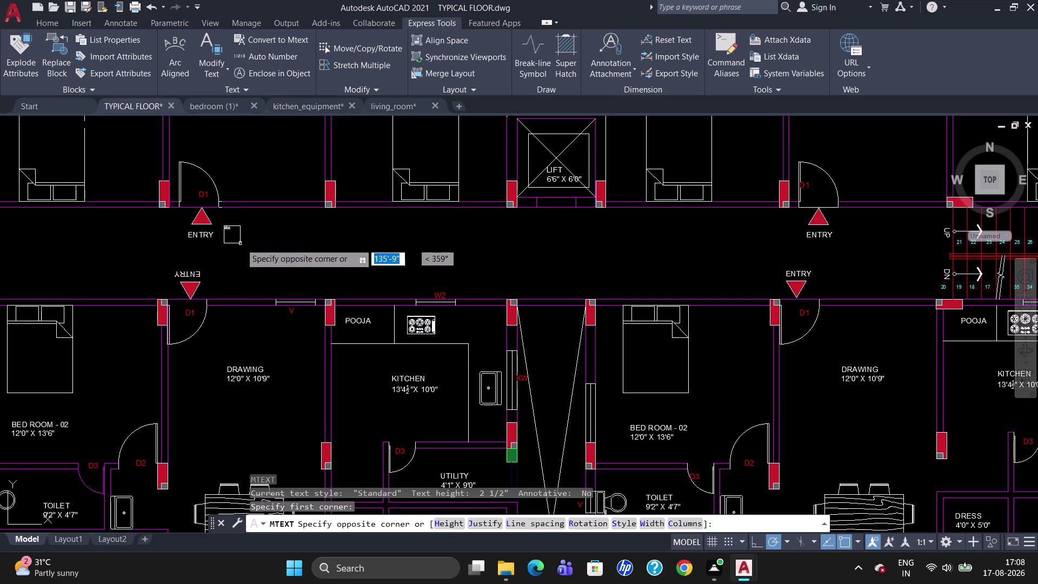
click(247, 240)
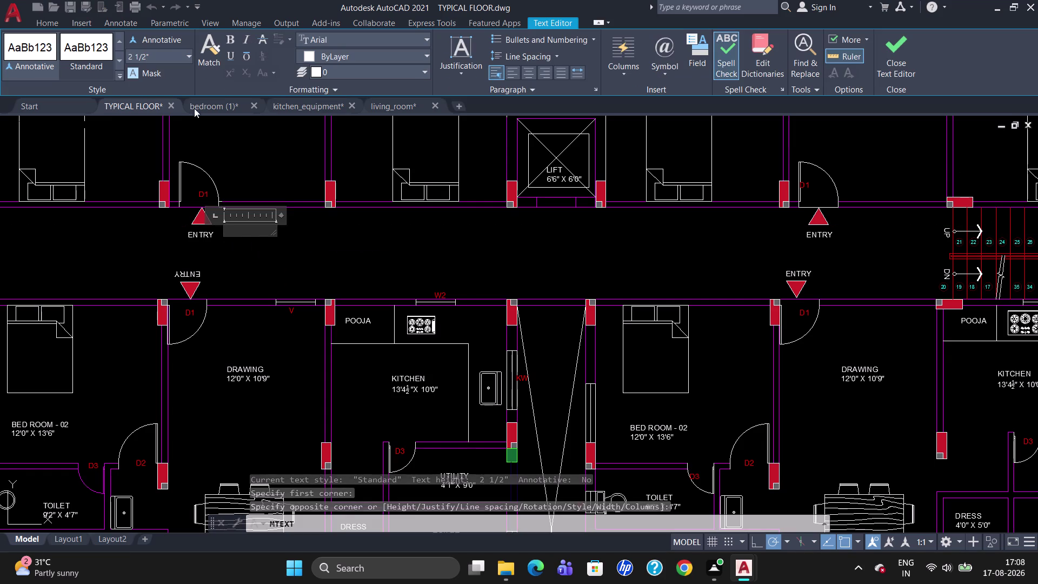
click(164, 57)
key(BackSpace)
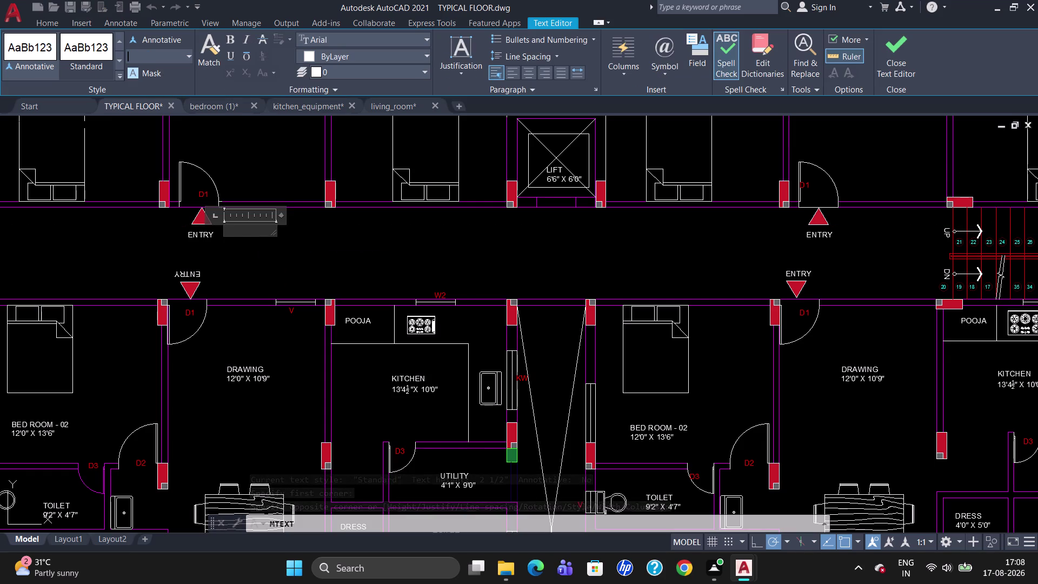
key(5)
key(Return)
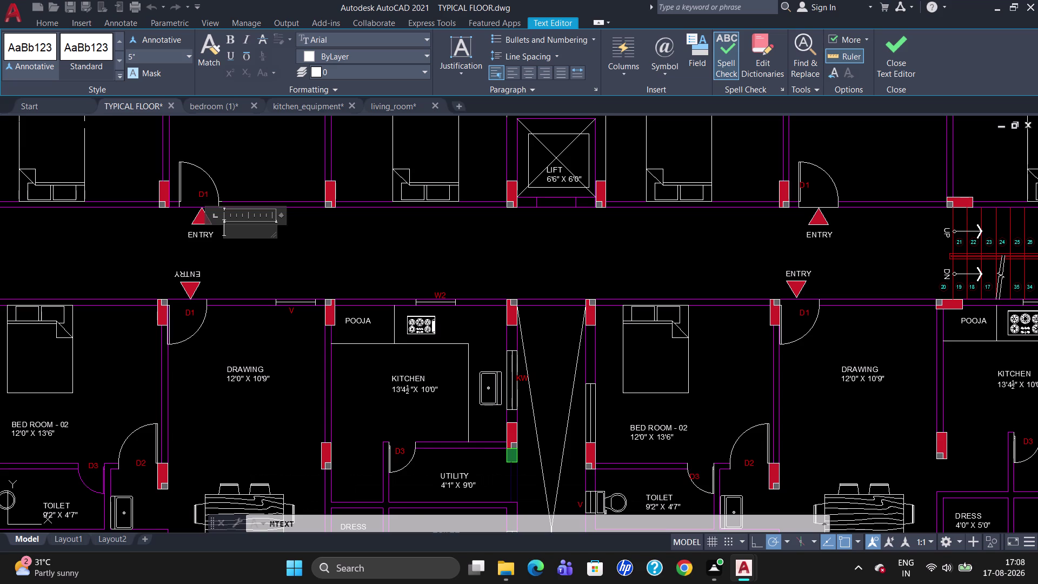
Enter the flat number 01 in red, close the editor and select it.
click(313, 60)
click(303, 193)
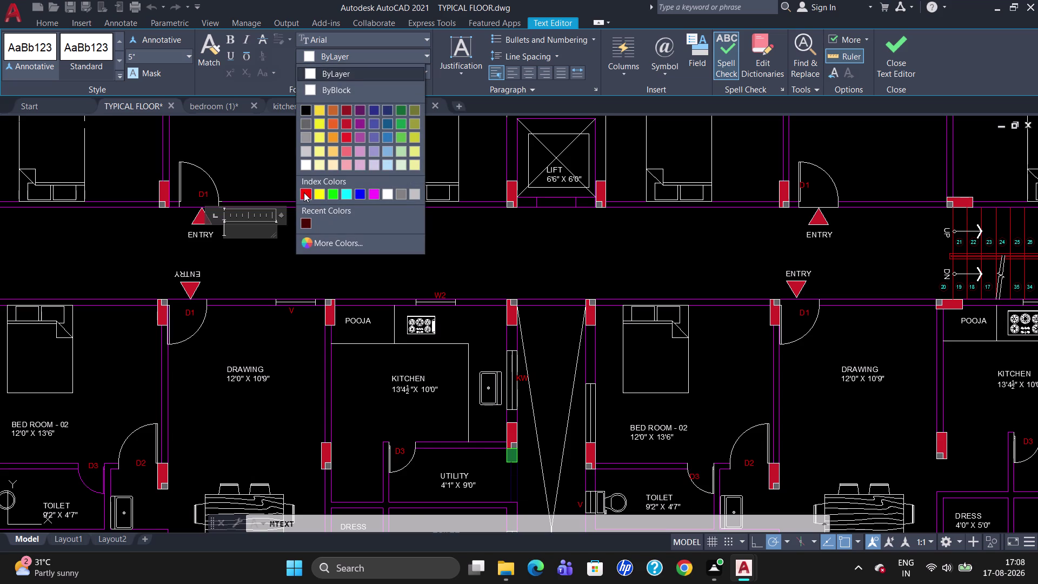
key(0)
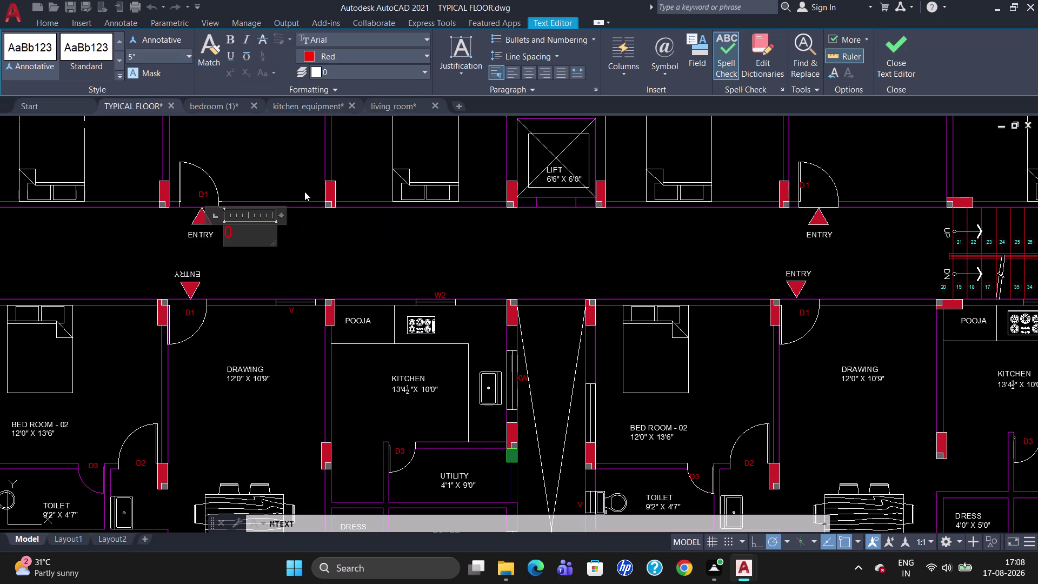
key(1)
click(292, 256)
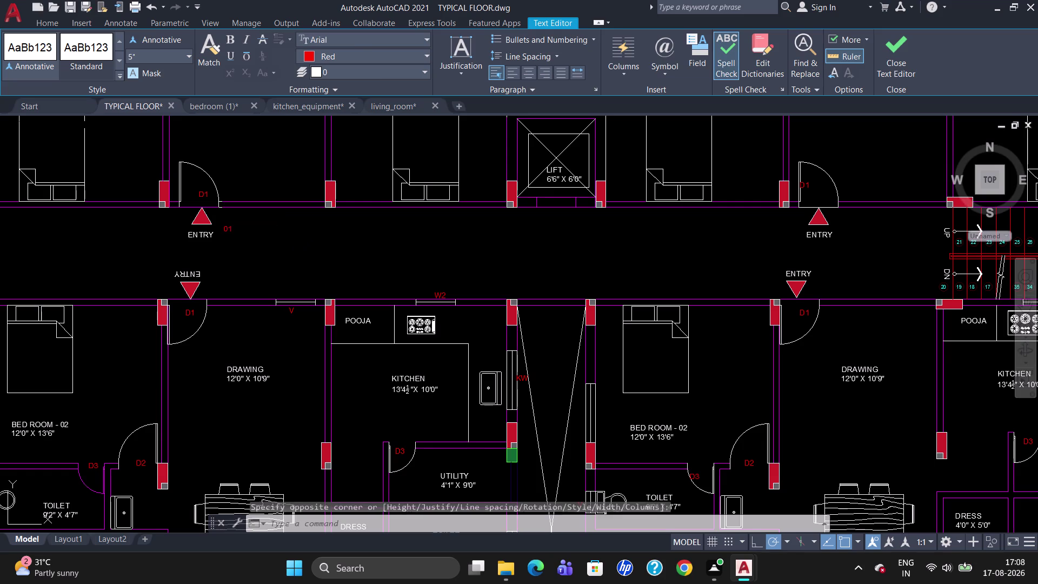
click(231, 228)
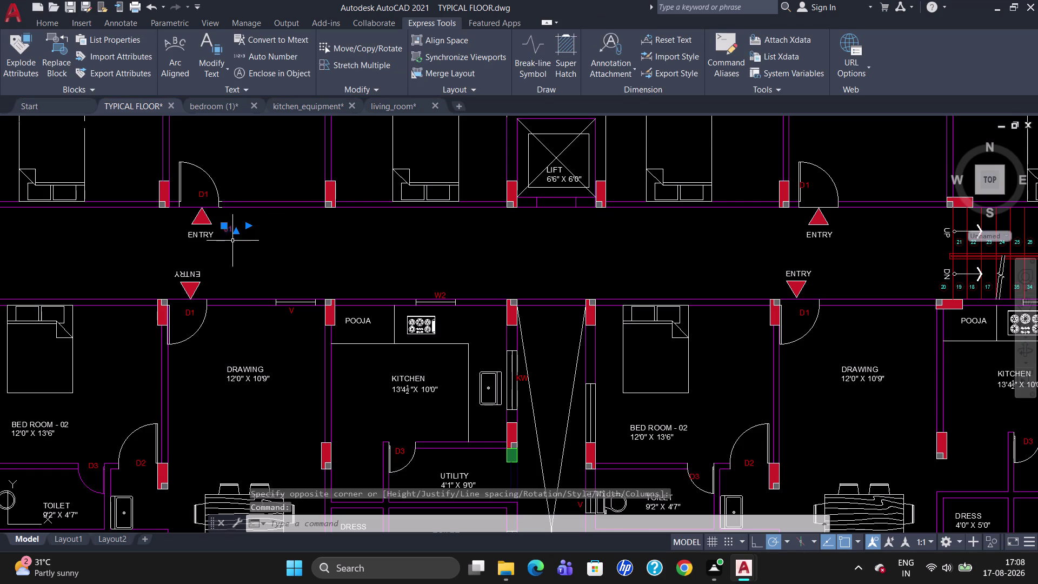
Copy the 01 tag beside the lower-left and right entries.
text(CO)
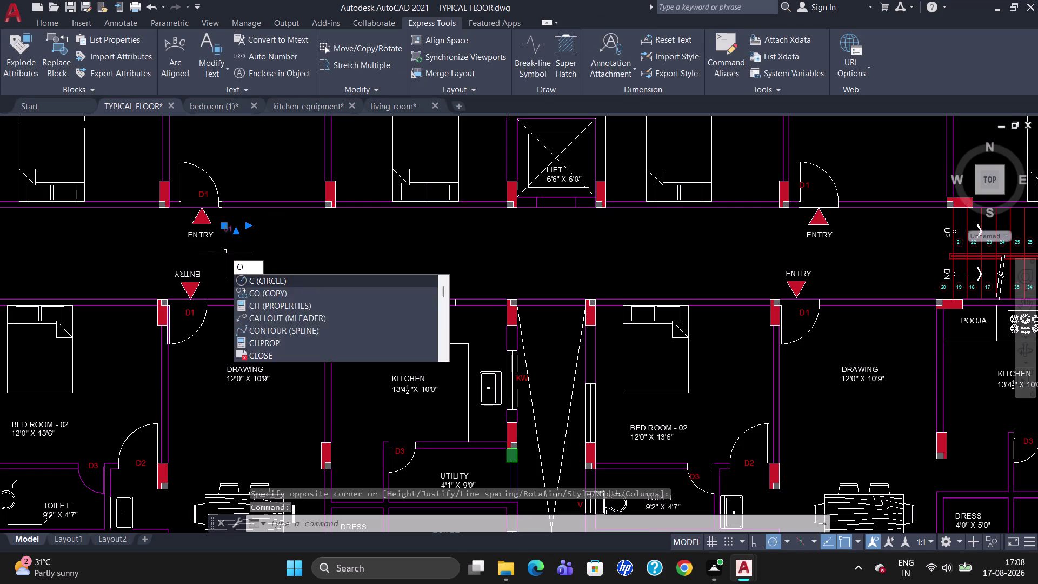
key(Return)
click(232, 225)
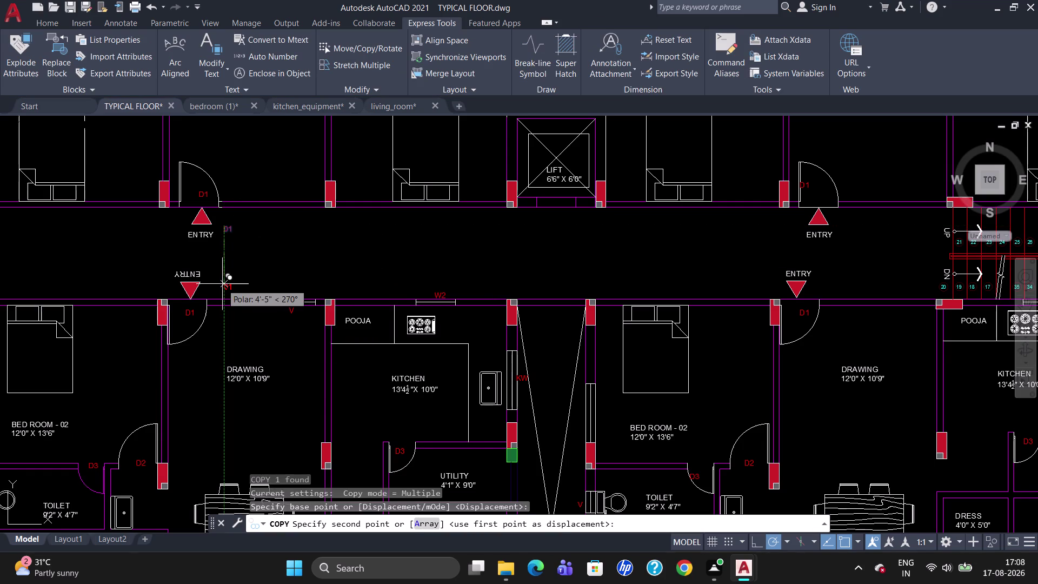
click(207, 283)
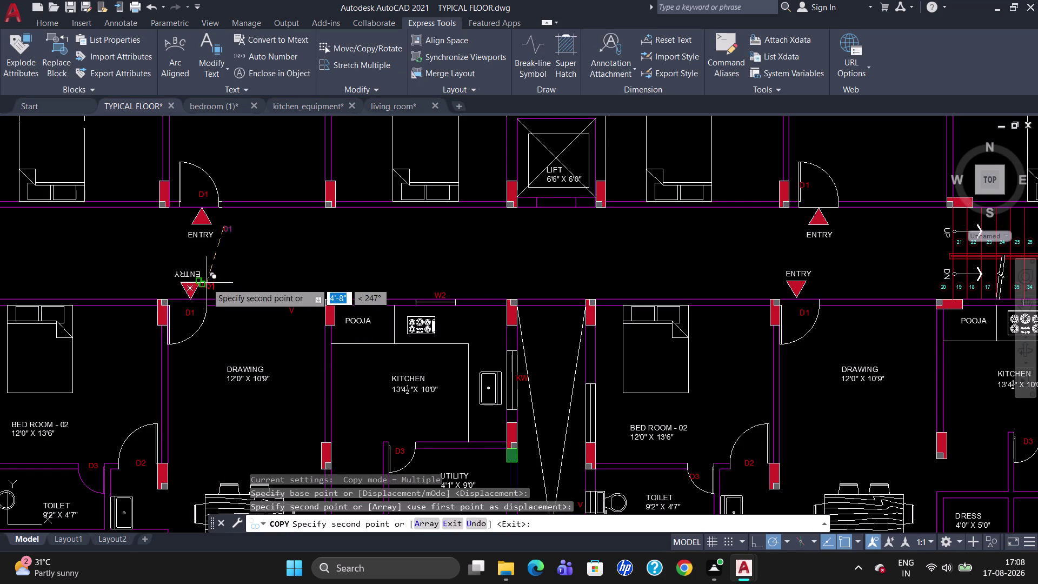
click(839, 235)
click(819, 281)
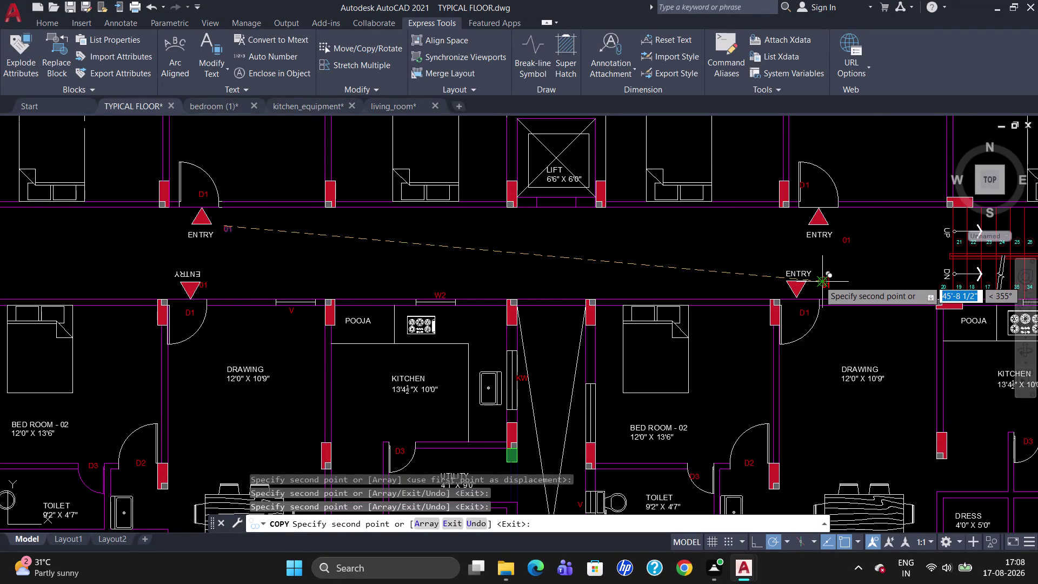
key(Escape)
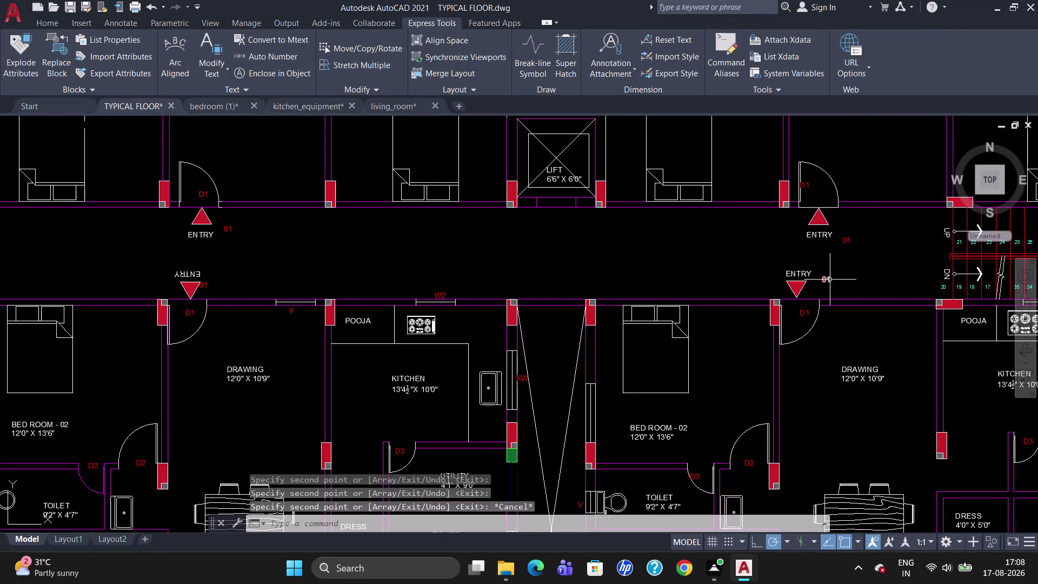
Renumber the right entry's copied tag to 02.
double_click(830, 279)
click(832, 280)
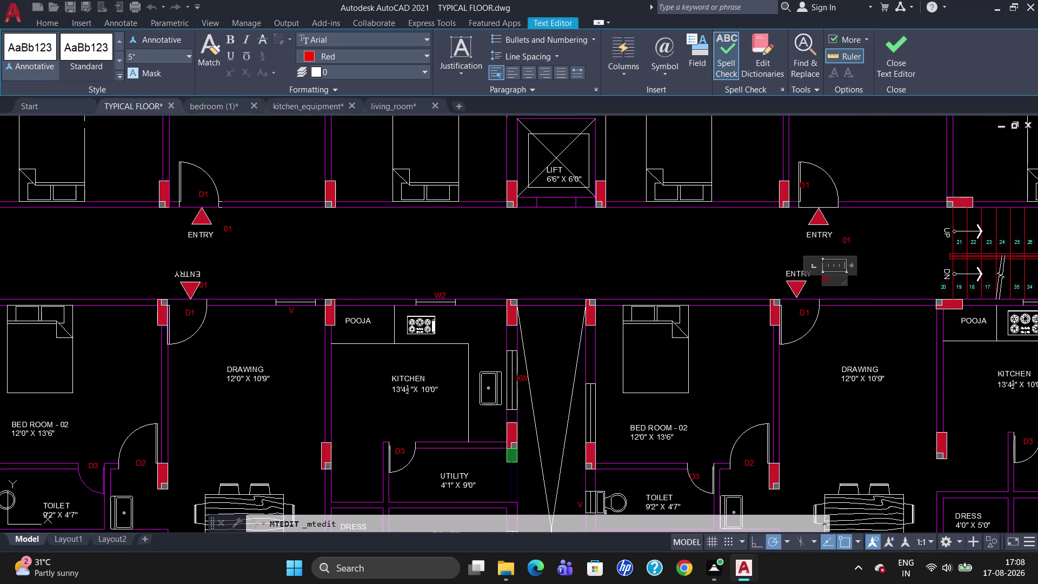
key(BackSpace)
key(2)
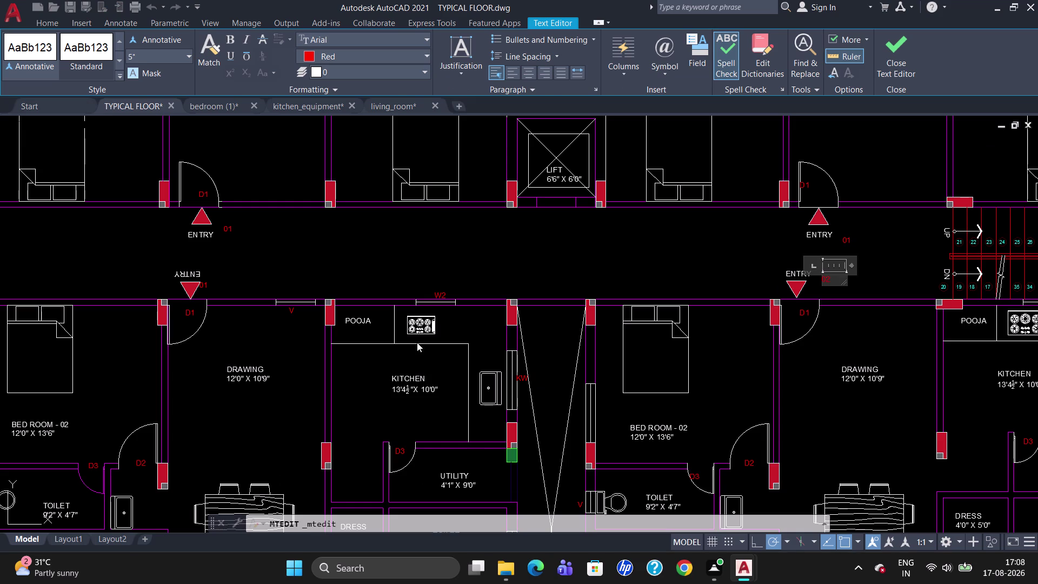
scroll(up, 3)
click(144, 257)
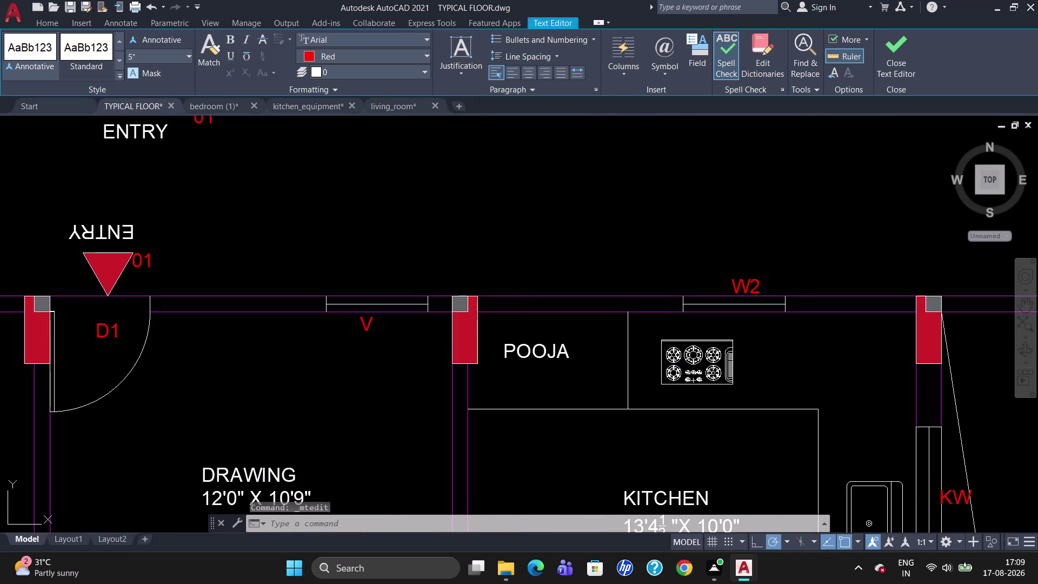
Renumber the lower-left entry's tag to 03.
double_click(145, 258)
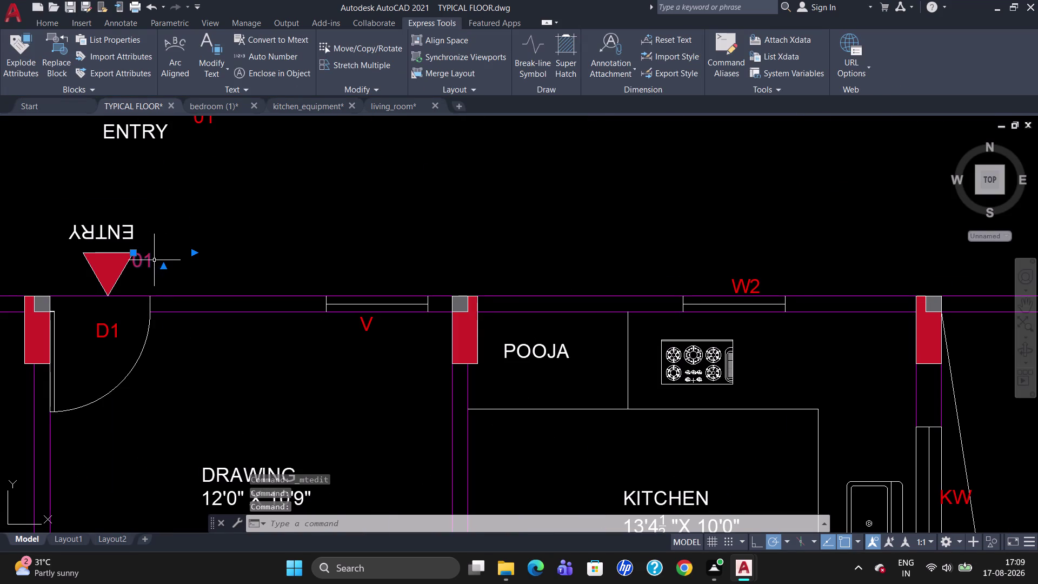
double_click(154, 260)
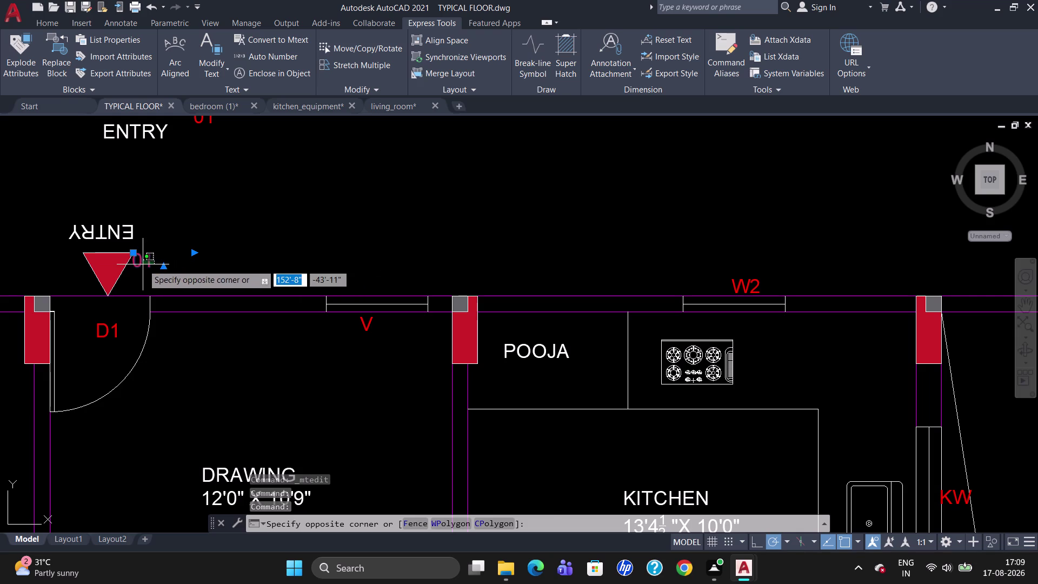
double_click(143, 264)
key(Right)
key(Right)
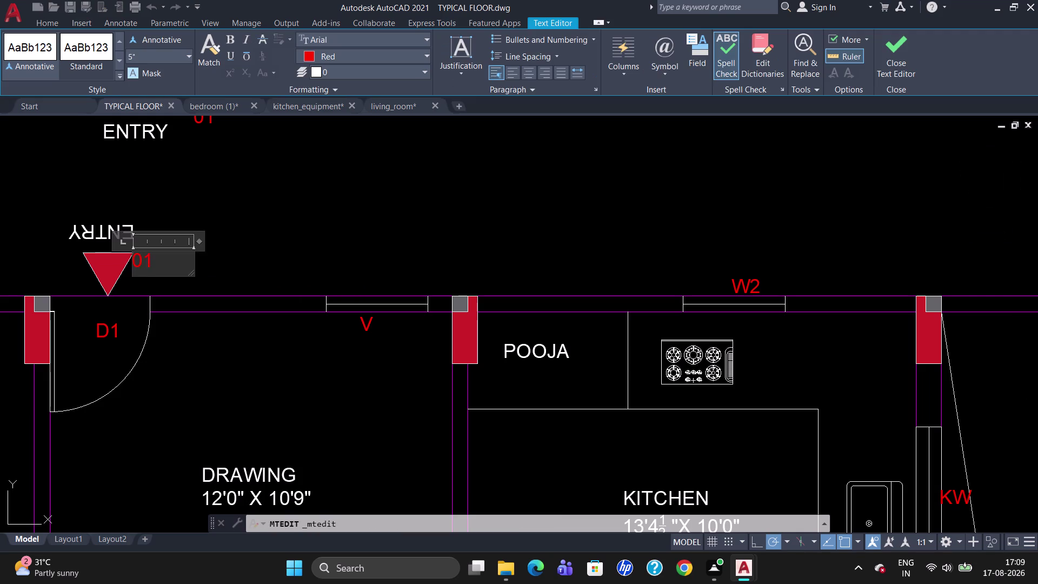
key(BackSpace)
key(3)
scroll(down, 3)
scroll(up, 3)
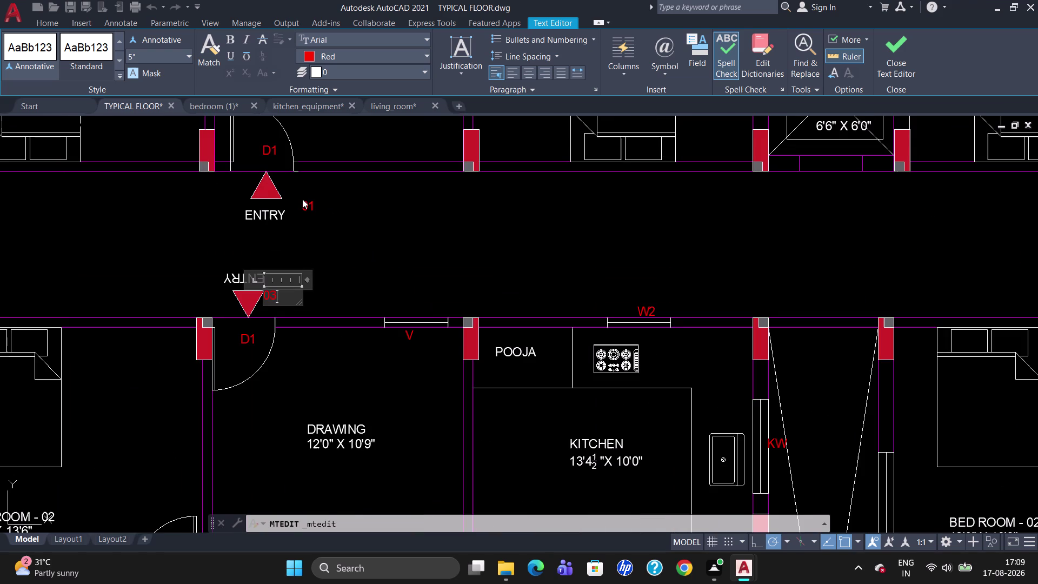
click(307, 206)
Renumber the upper-left entry's tag to 04.
double_click(313, 195)
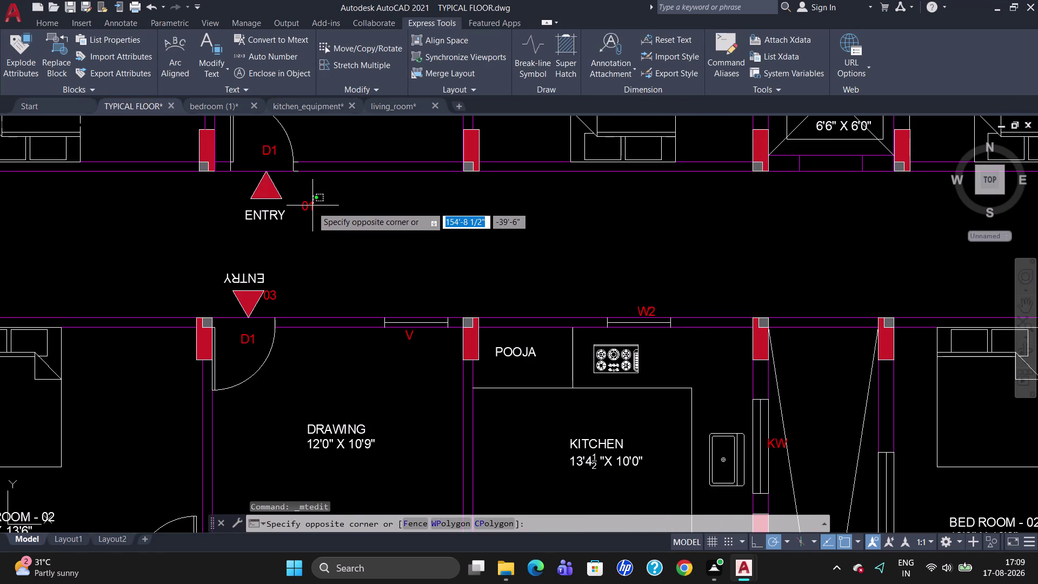
double_click(311, 207)
key(Right)
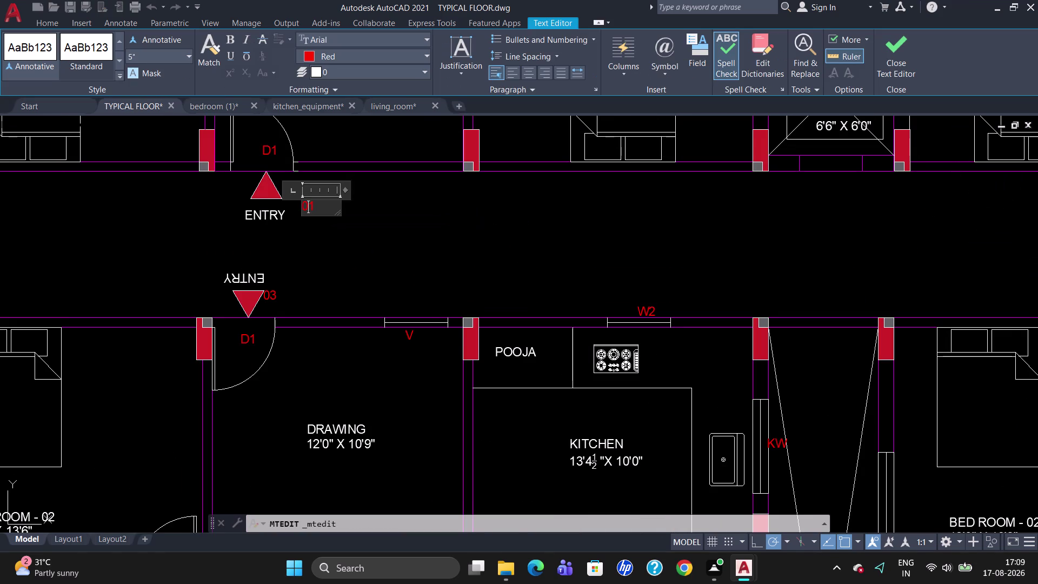
key(Right)
key(BackSpace)
key(4)
click(360, 268)
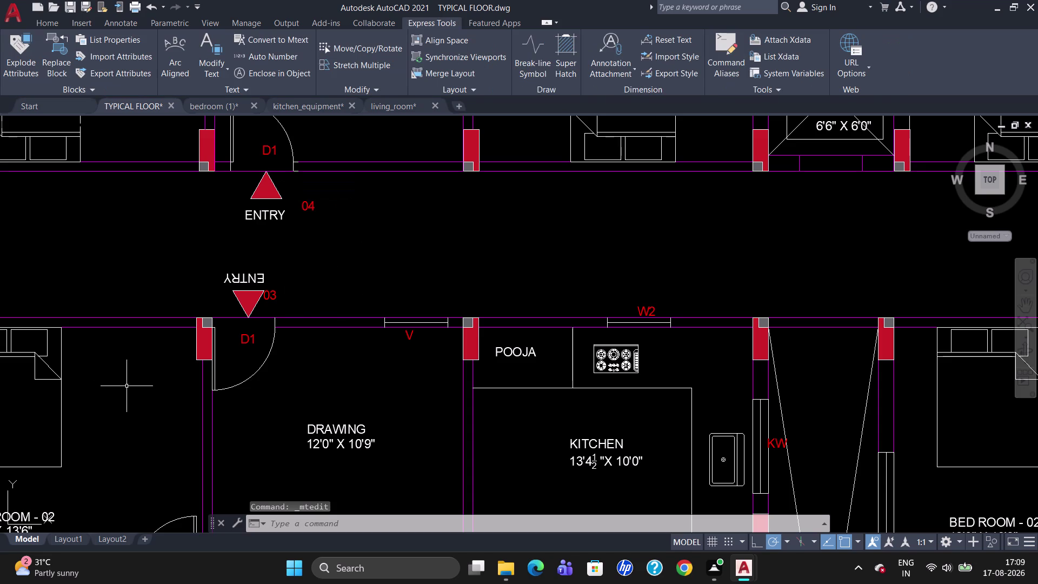
Move the 03 tag right, clear of its entry triangle.
click(272, 295)
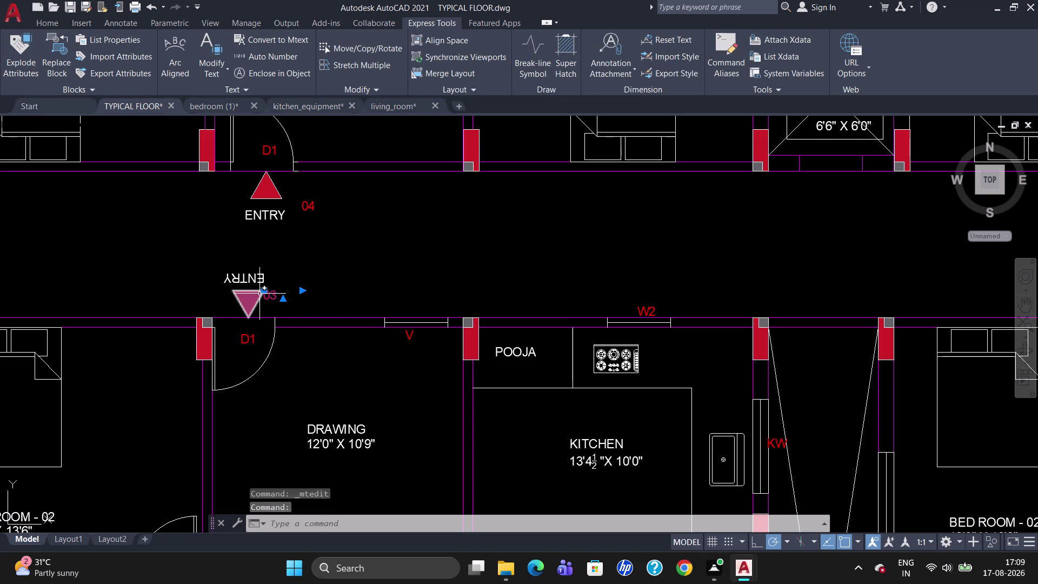
click(262, 291)
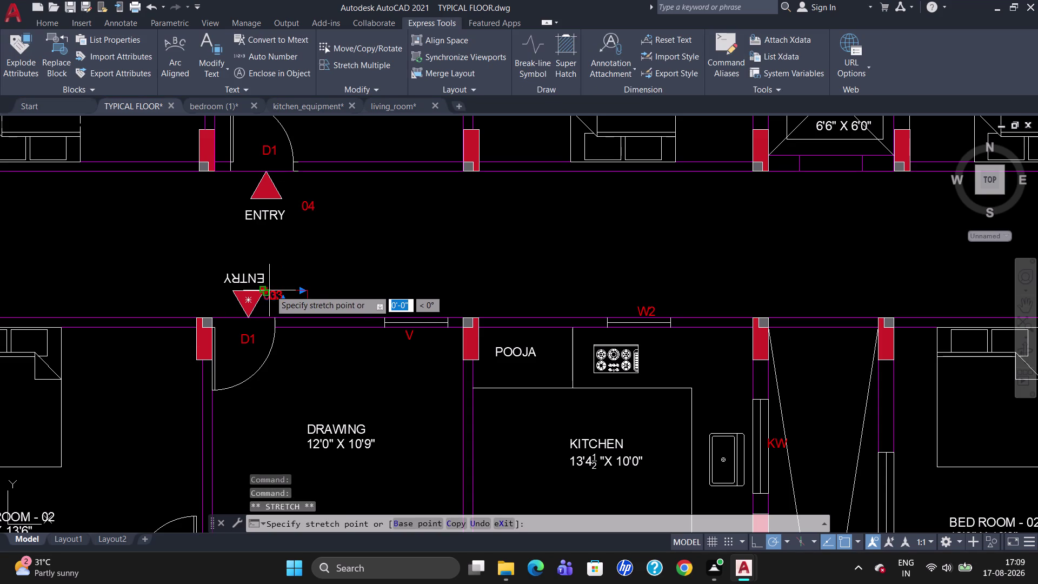
click(270, 290)
drag(265, 289, 268, 288)
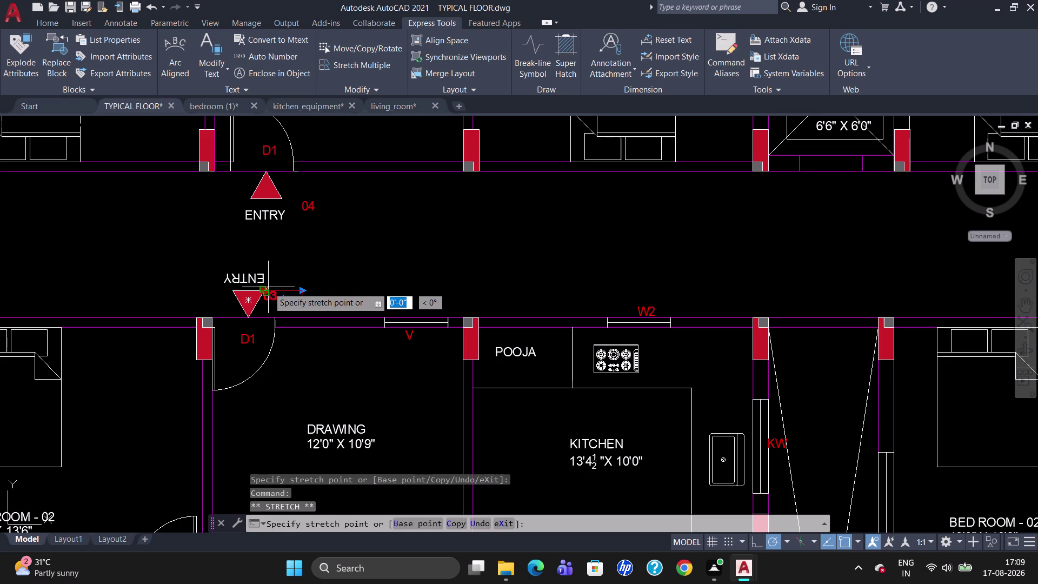
drag(268, 287, 273, 288)
click(275, 288)
key(Escape)
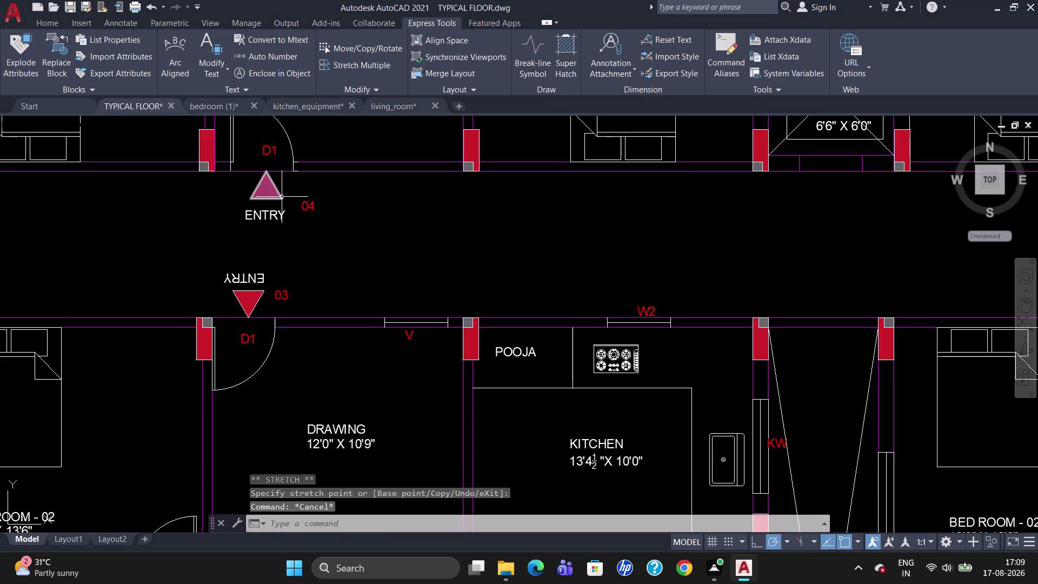
Start Express Tools Enclose in Object and pick three flat number tags, including 04.
click(416, 25)
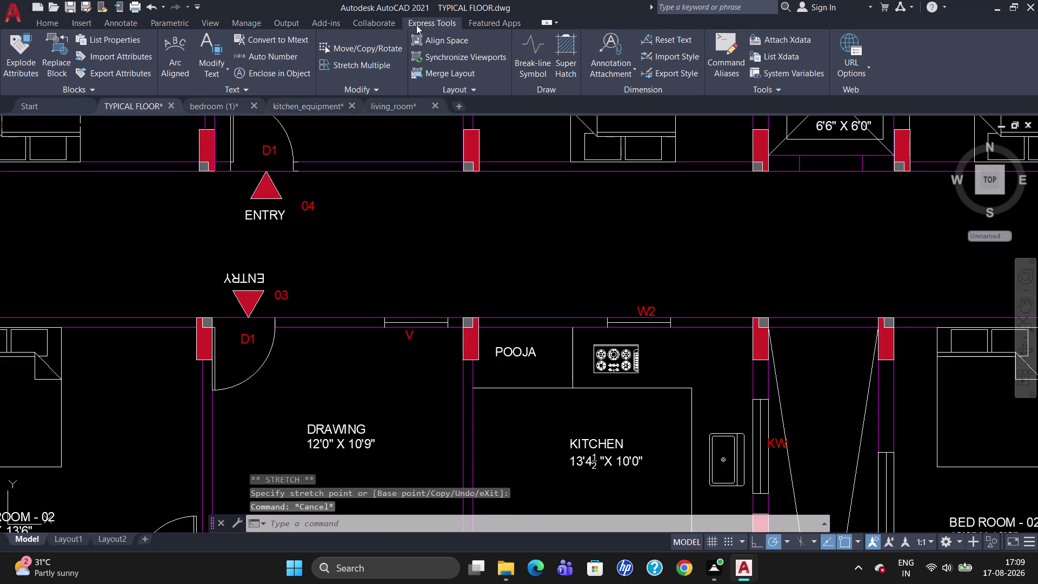
click(253, 74)
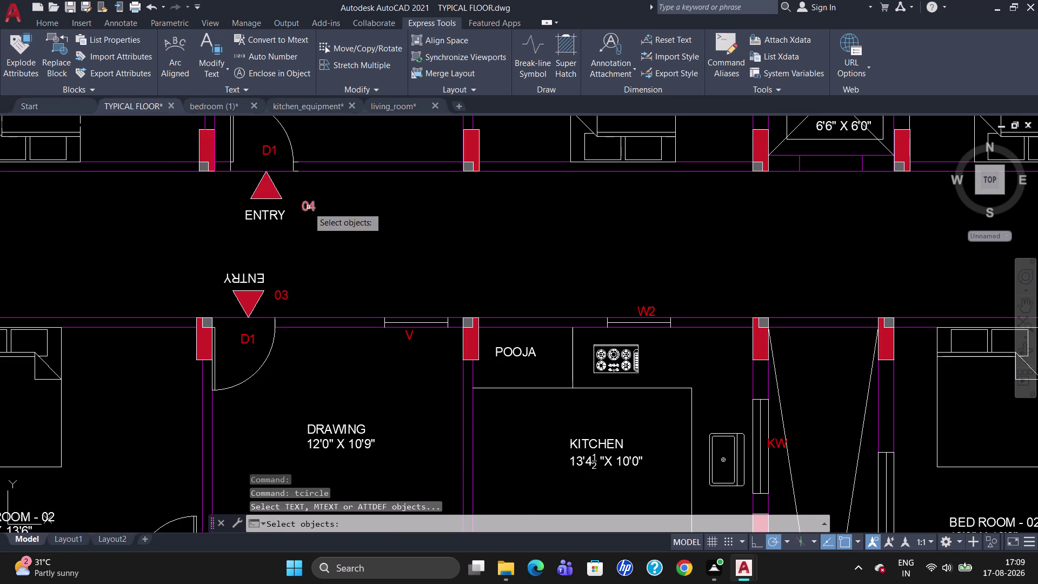
click(308, 207)
click(275, 298)
scroll(down, 3)
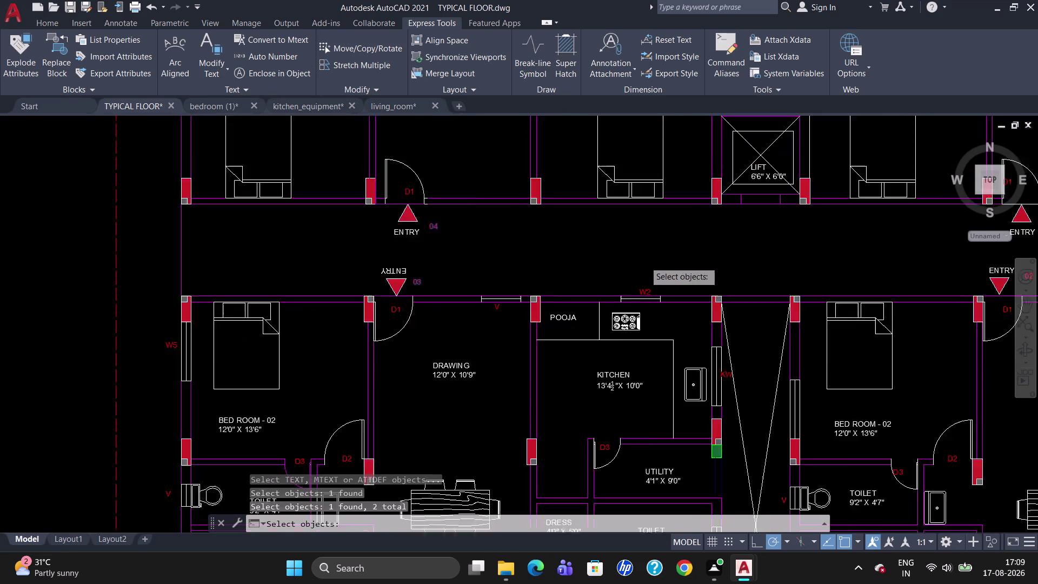
scroll(down, 3)
click(900, 248)
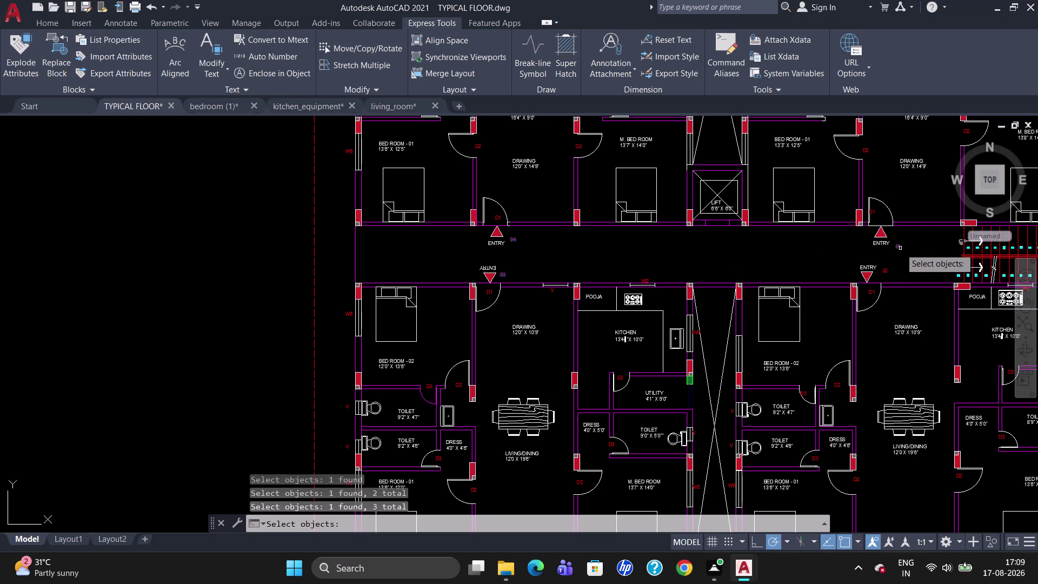